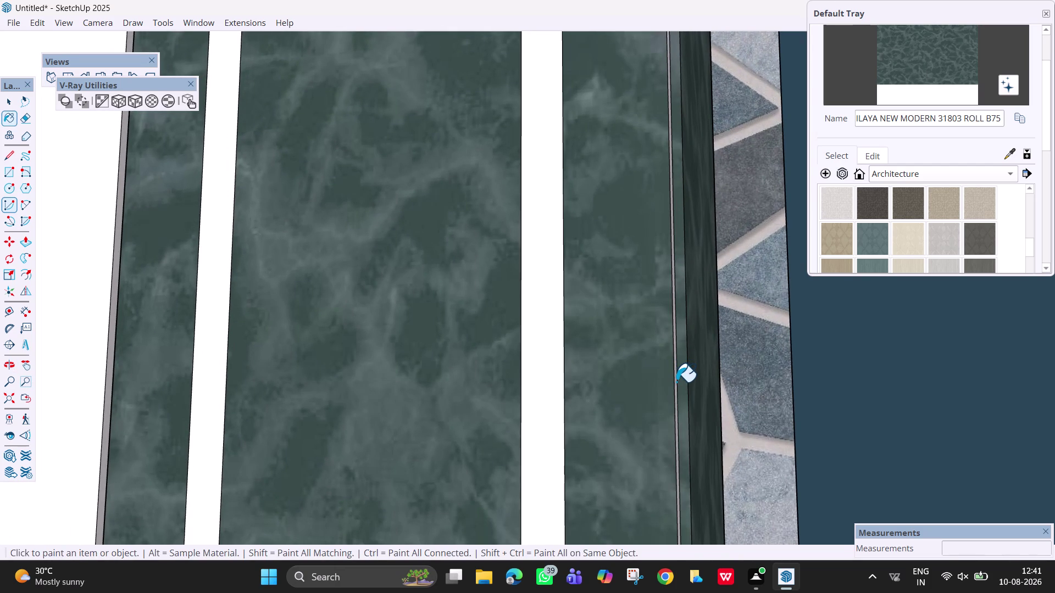
Orbit along the white wall cabinet's edge and zoom in on it.
click(675, 380)
click(675, 380)
middle_drag(675, 381, 669, 380)
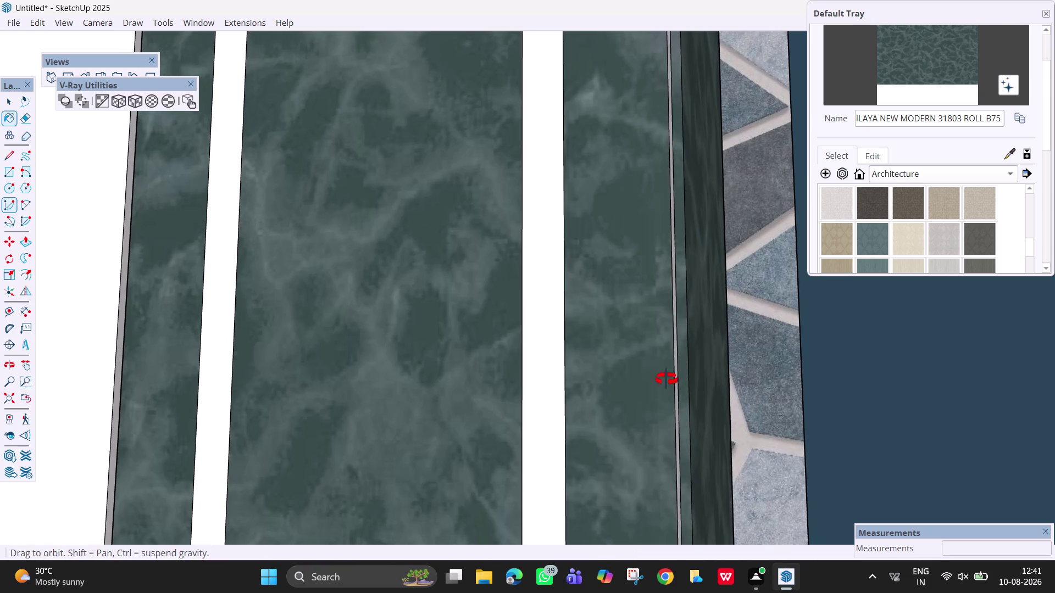
middle_drag(668, 380, 662, 378)
scroll(up, 3)
click(685, 389)
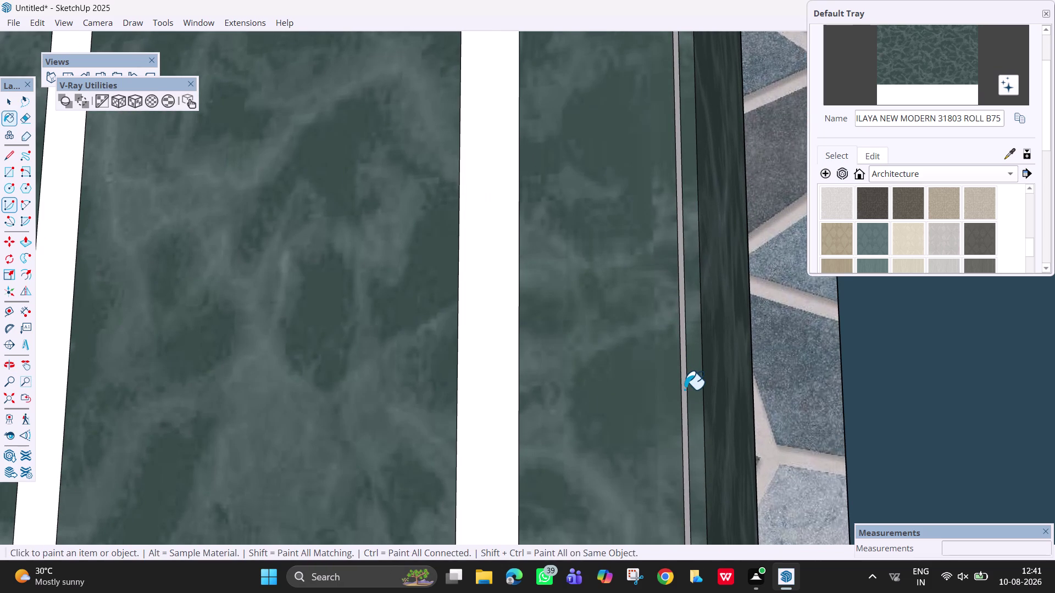
scroll(down, 3)
scroll(down, 3)
Pan and orbit to show the whole wall cabinet at an angle.
middle_drag(666, 337, 742, 351)
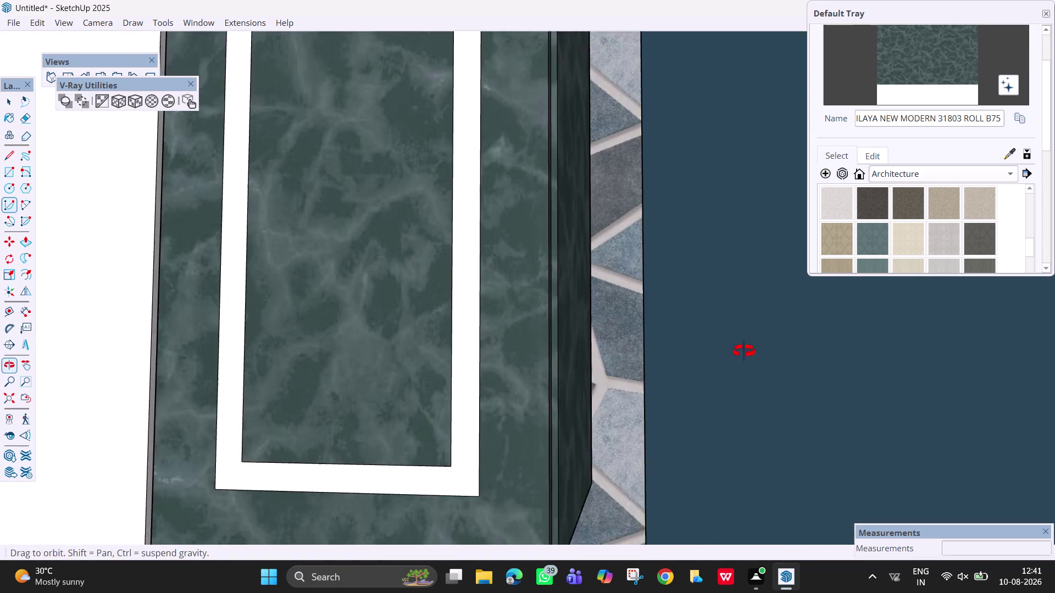
middle_drag(742, 352, 756, 351)
key(h)
drag(413, 346, 759, 381)
scroll(down, 3)
scroll(down, 3)
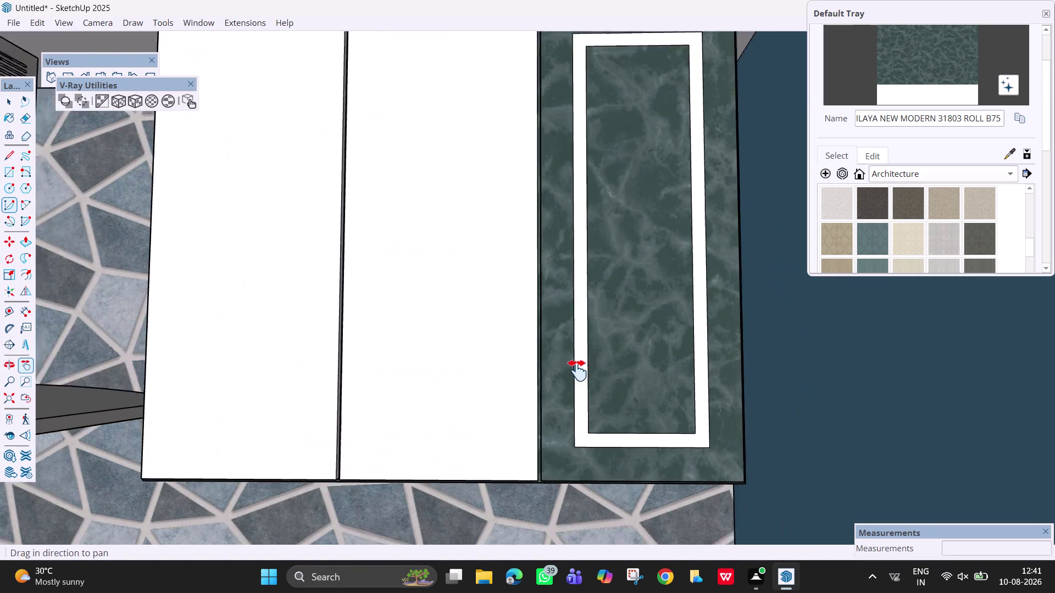
scroll(down, 3)
drag(512, 334, 644, 374)
middle_drag(518, 298, 647, 354)
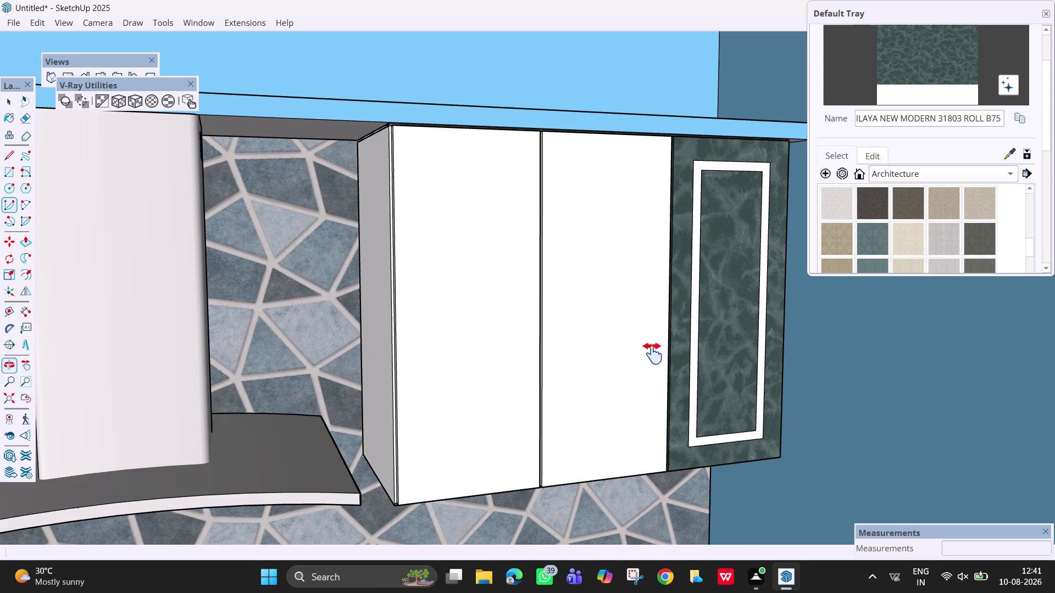
Sample the green marble finish and paint the white cabinet's side panel with it.
click(1009, 153)
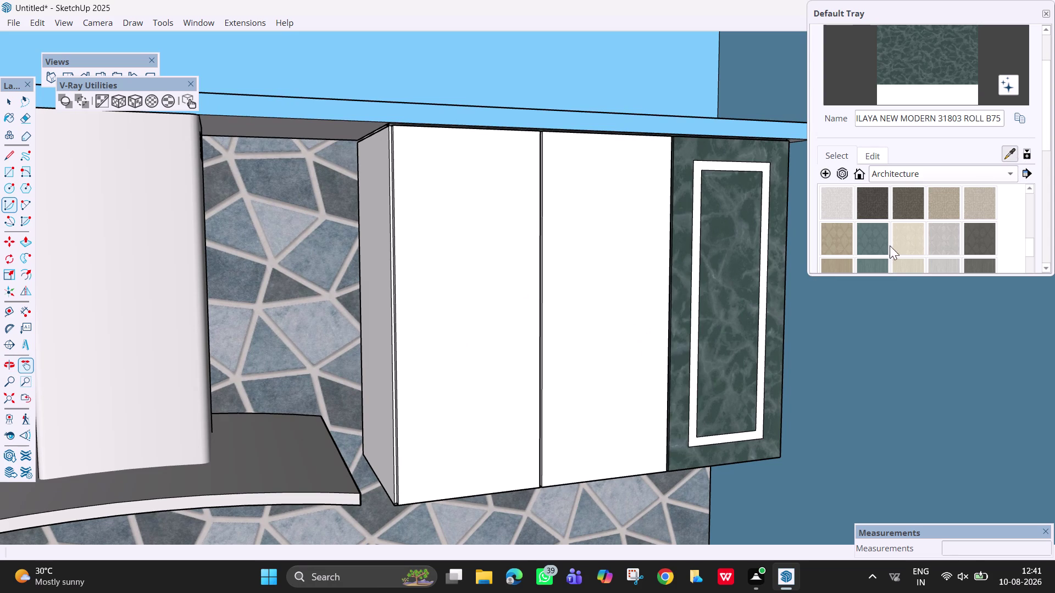
click(720, 369)
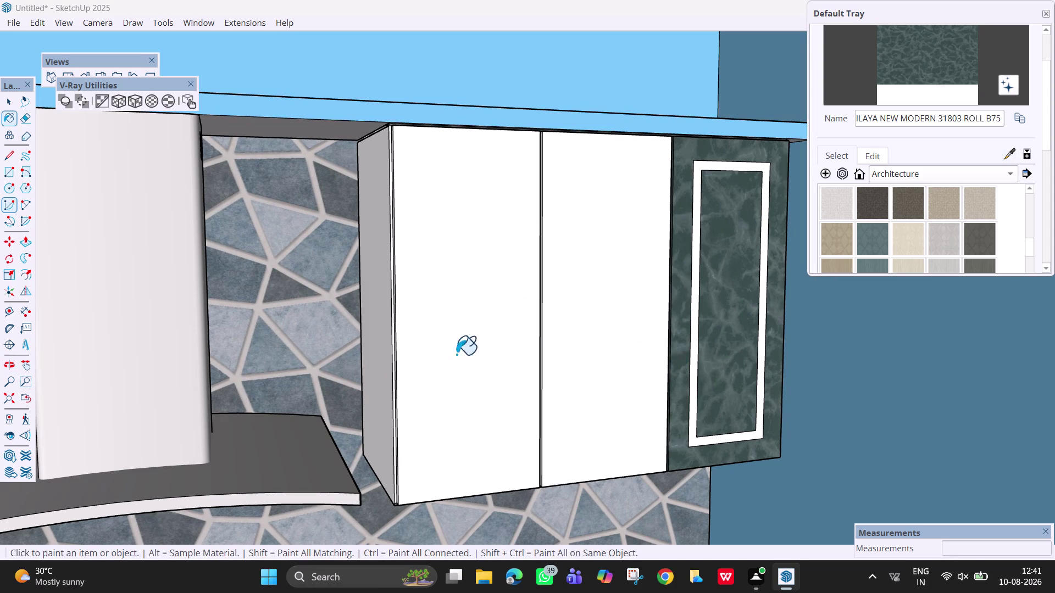
drag(384, 387, 376, 387)
key(Escape)
Select the white cabinet's right door and reframe the view facing the kitchen wall.
key(space)
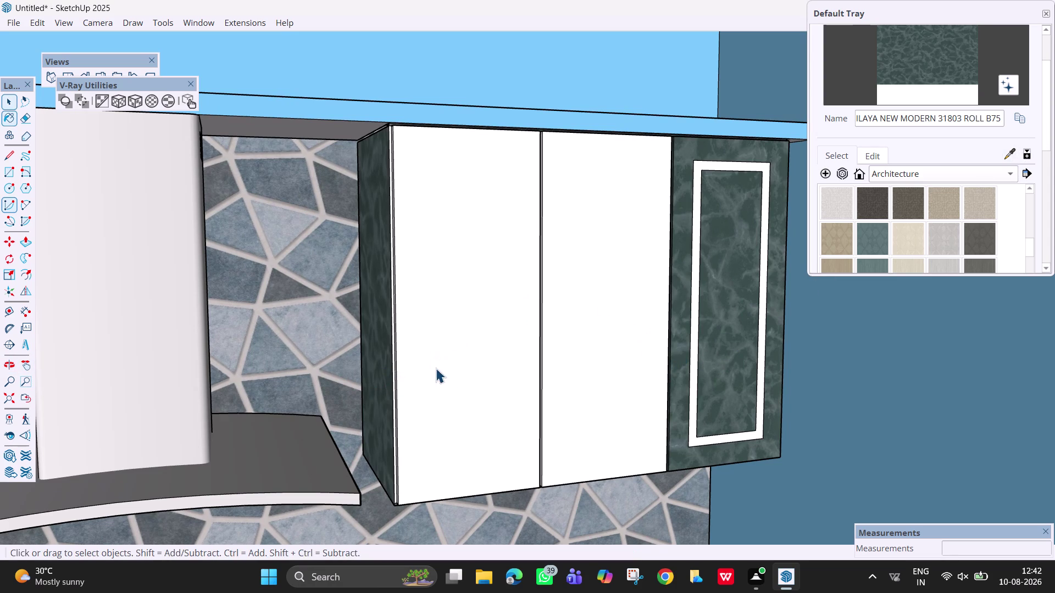
scroll(down, 3)
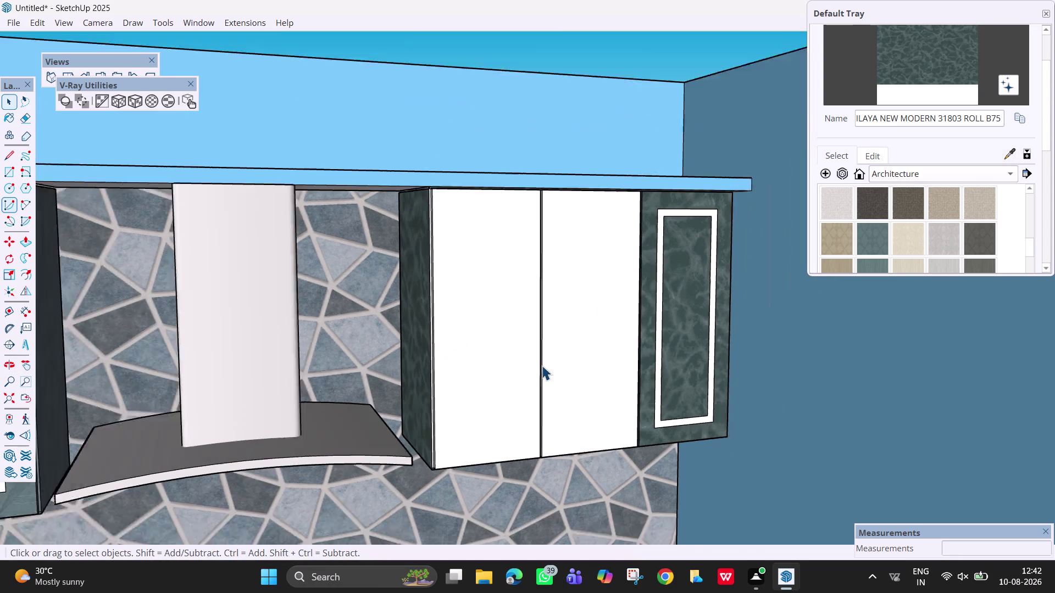
scroll(down, 3)
scroll(down, 3)
scroll(down, 3)
middle_drag(524, 352, 468, 303)
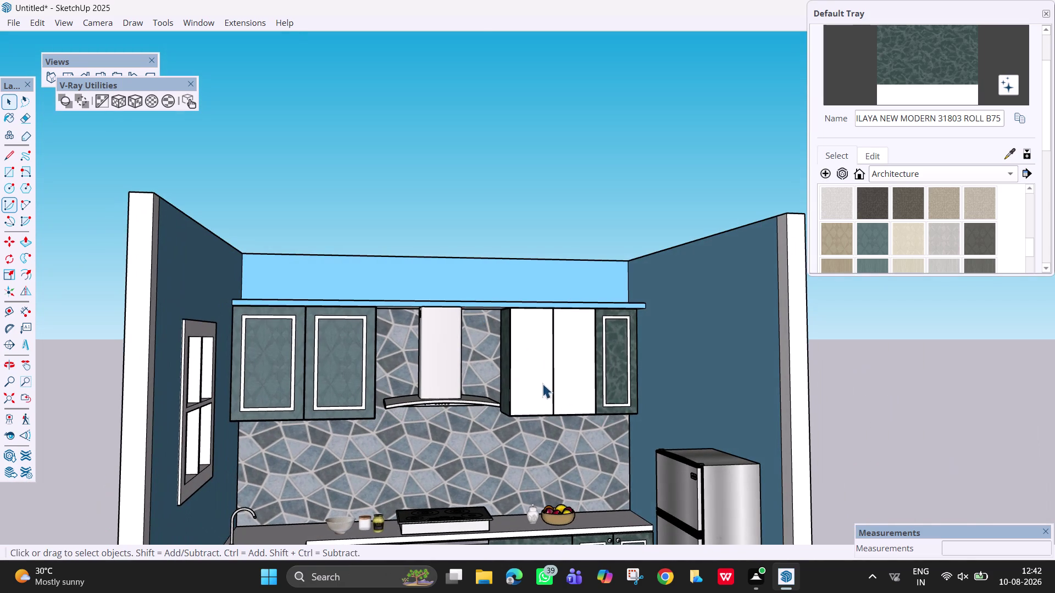
drag(582, 411, 566, 398)
key(h)
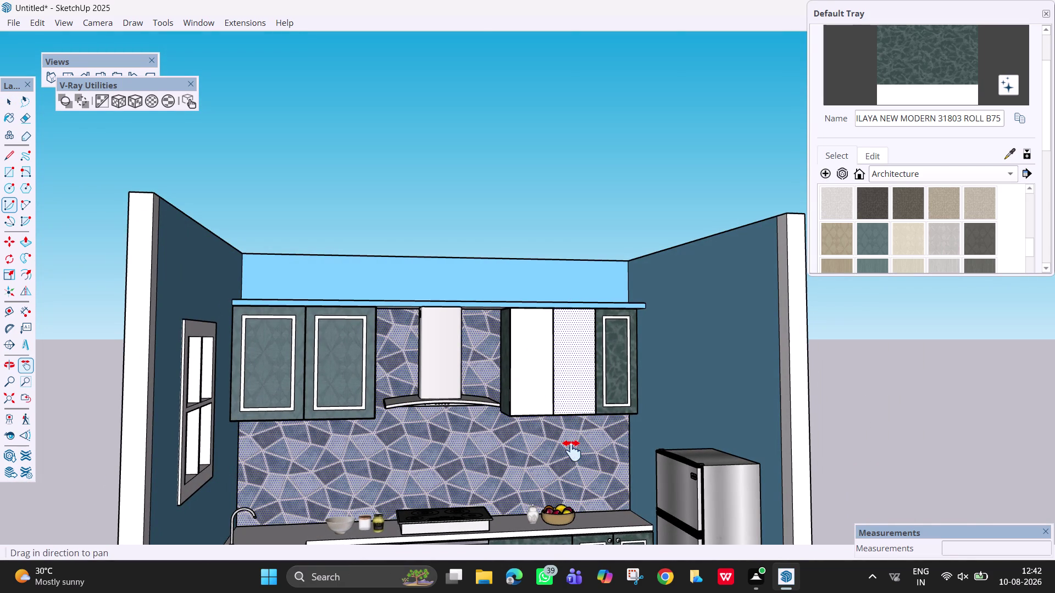
drag(572, 451, 564, 303)
middle_drag(597, 348, 549, 394)
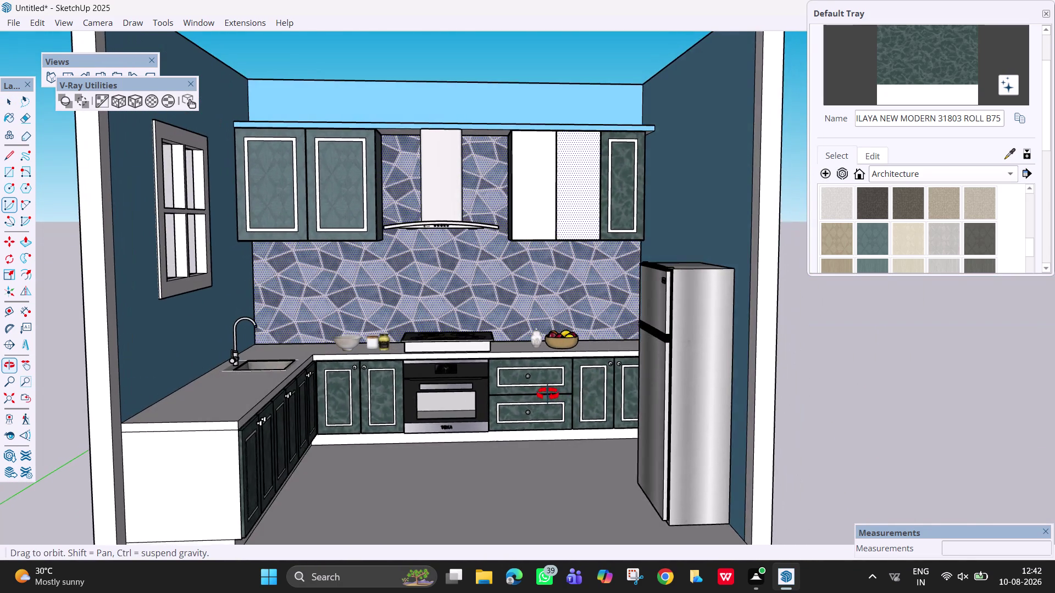
middle_drag(548, 395, 548, 395)
scroll(up, 3)
key(space)
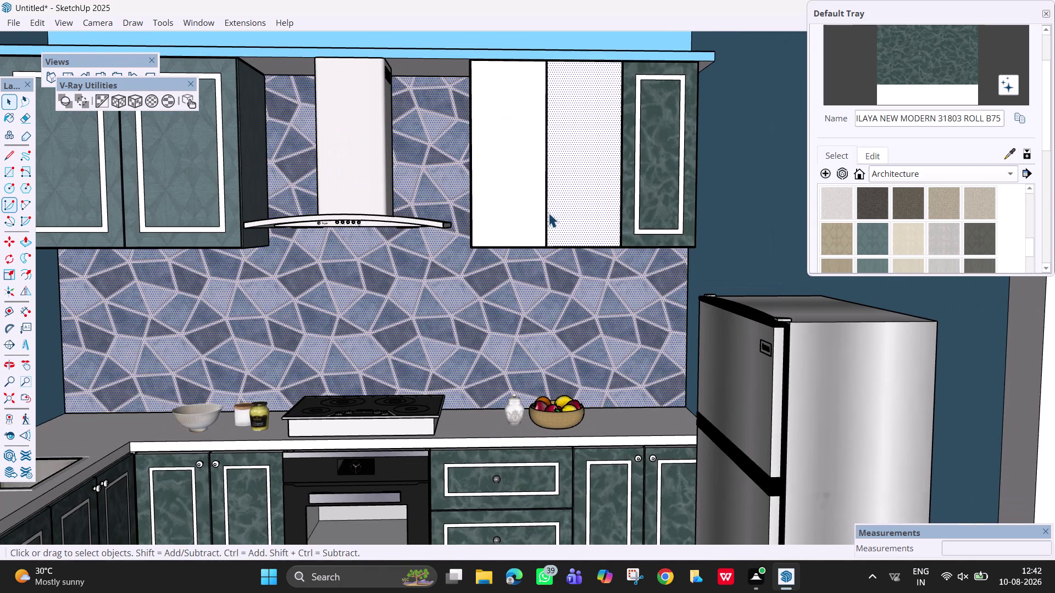
scroll(up, 3)
key(space)
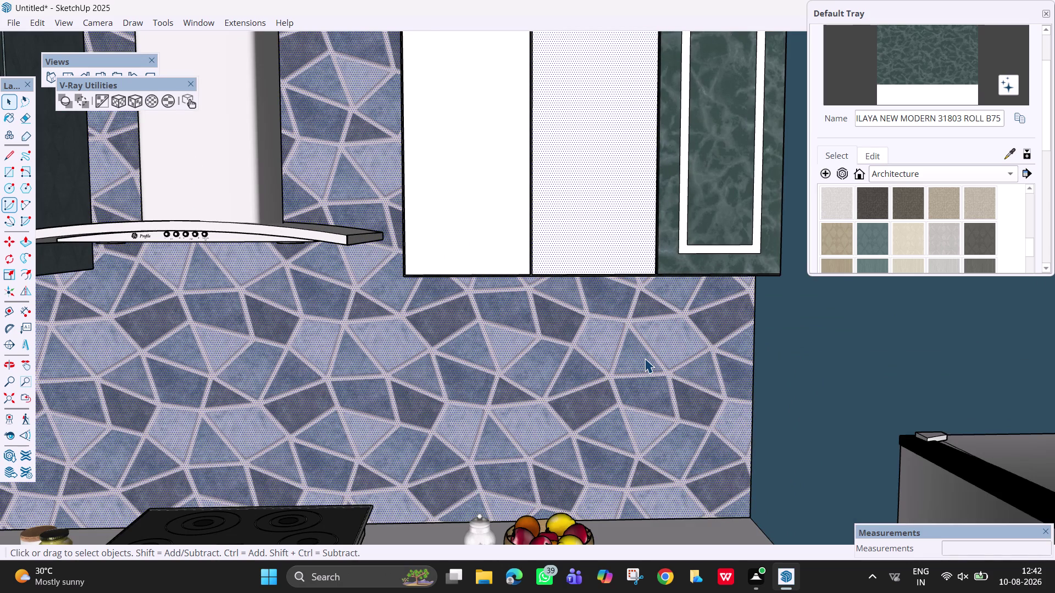
Hide the selected door and backsplash, undo it, and orbit down toward the counter.
right_click(606, 218)
click(646, 262)
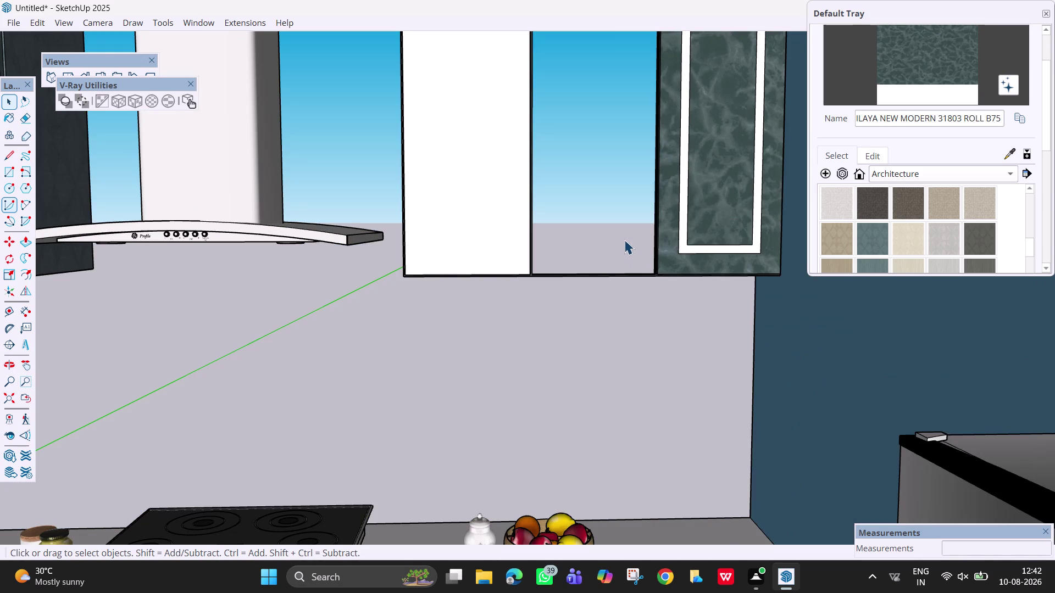
key(ctrl+z)
scroll(down, 3)
middle_drag(624, 237, 624, 238)
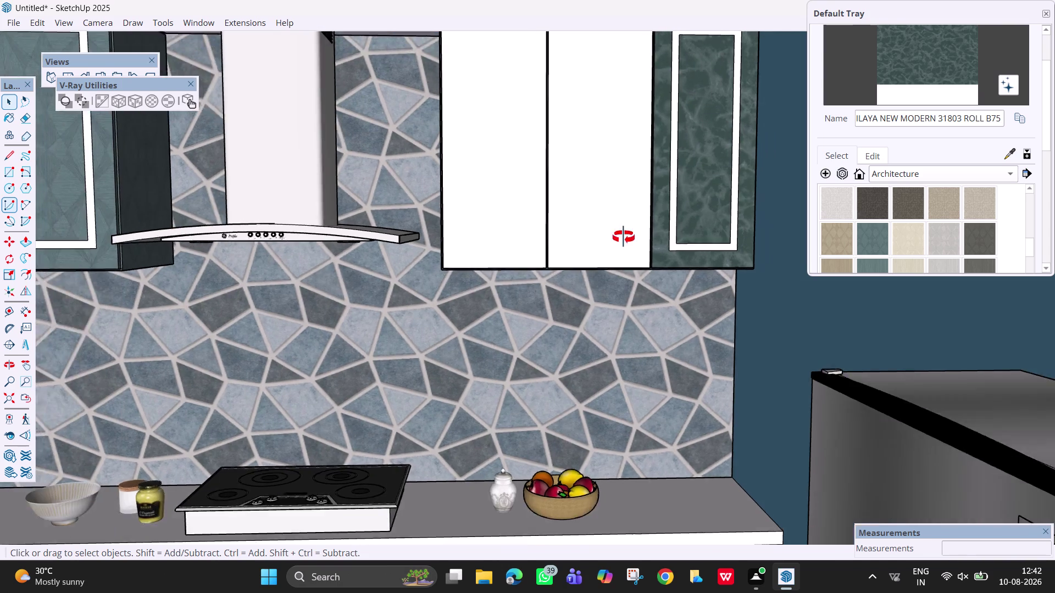
middle_drag(623, 238, 713, 481)
middle_drag(608, 246, 551, 246)
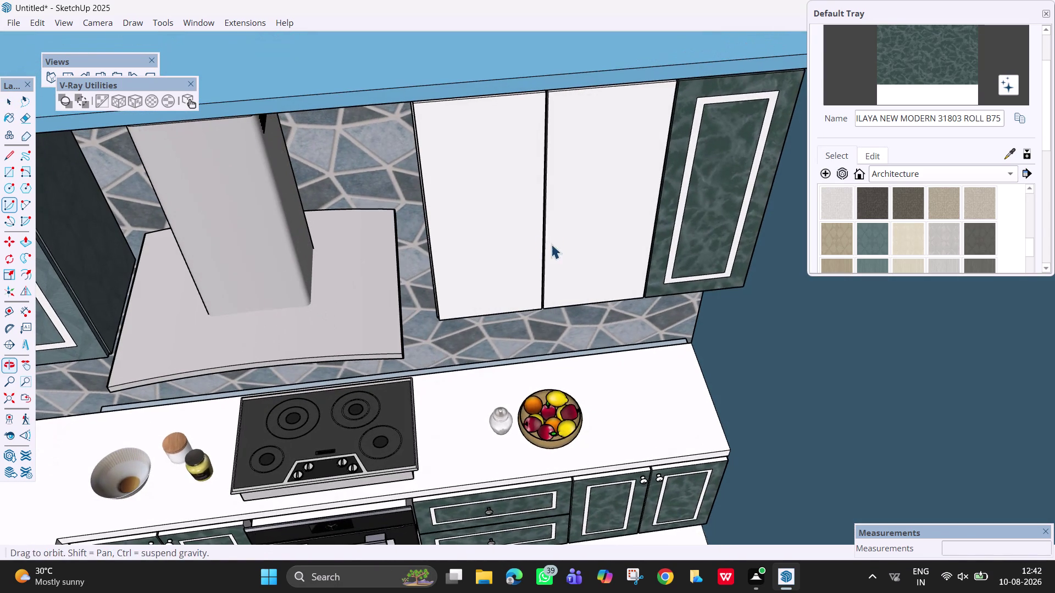
click(562, 208)
right_click(562, 208)
click(611, 255)
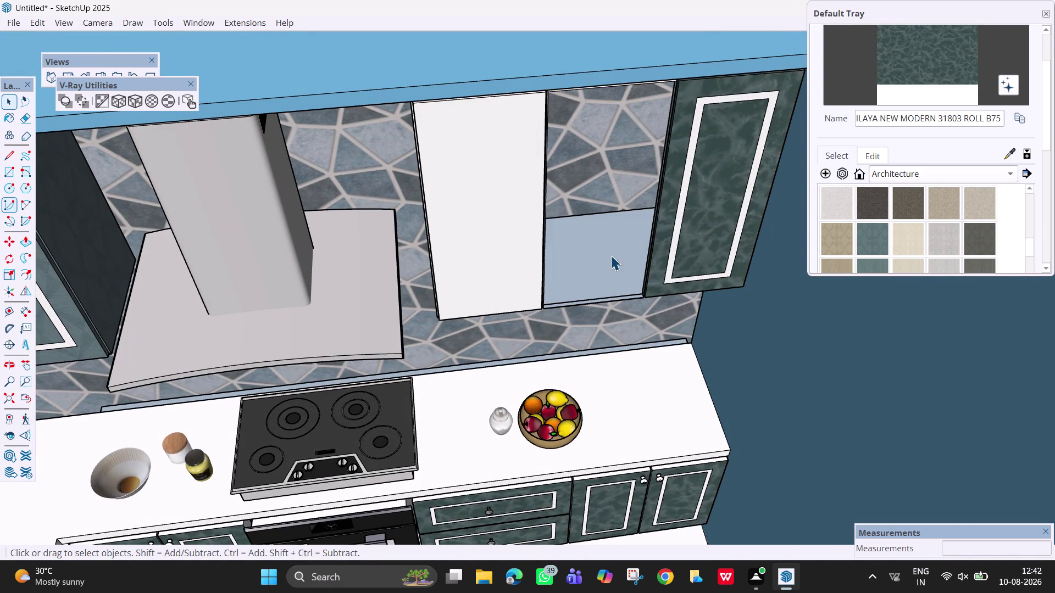
middle_drag(585, 235, 503, 186)
middle_drag(593, 242, 537, 243)
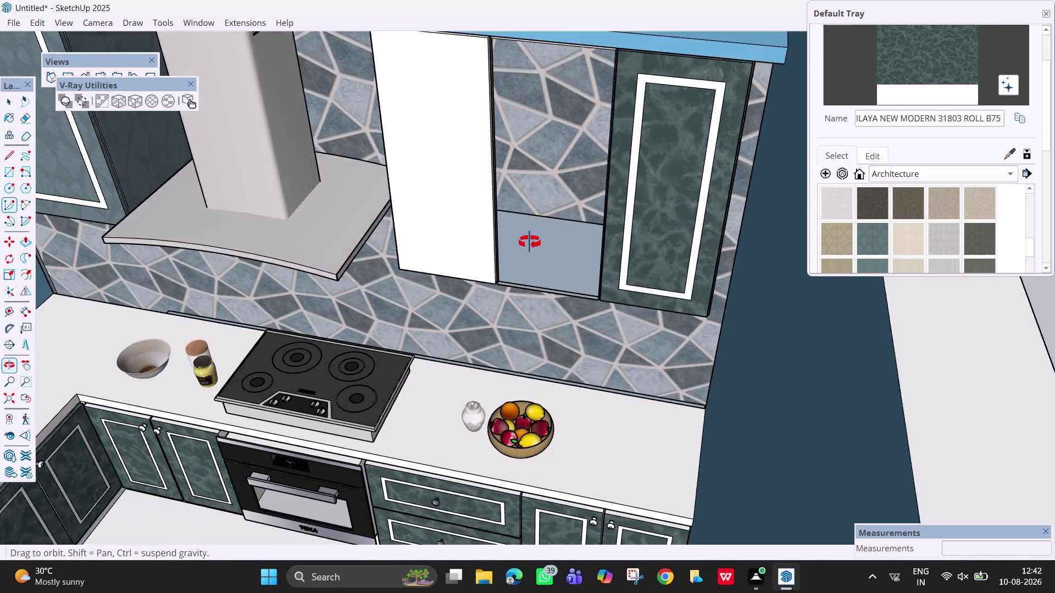
middle_drag(536, 242, 581, 277)
right_click(490, 235)
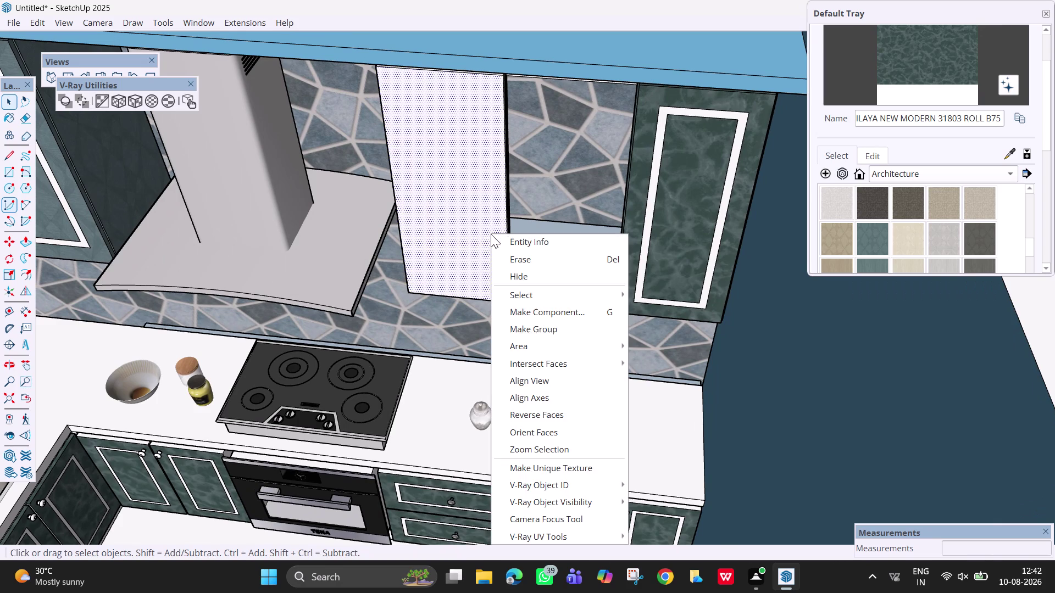
click(518, 278)
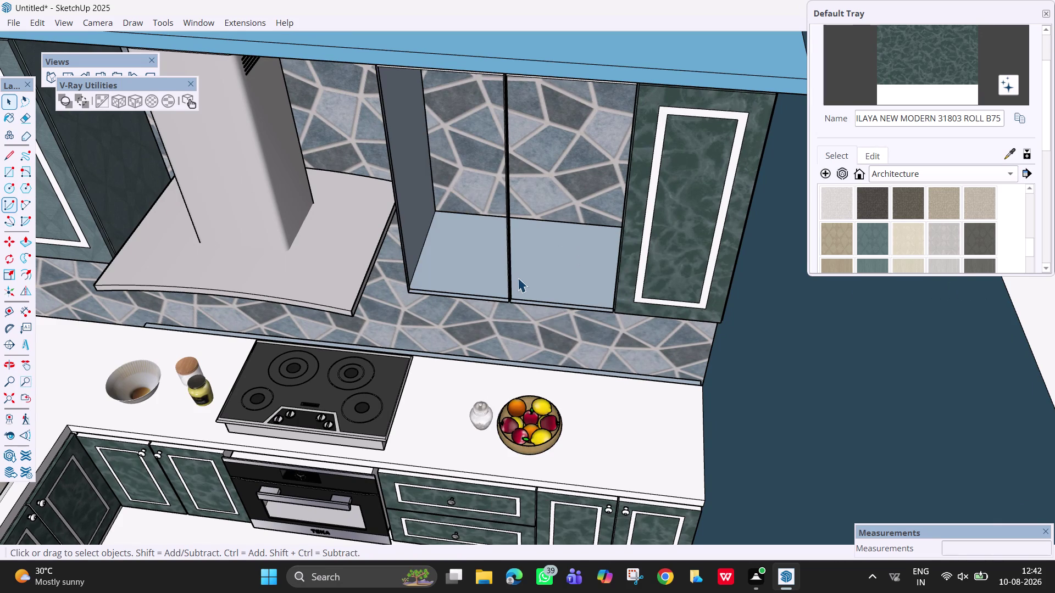
middle_drag(528, 284, 767, 220)
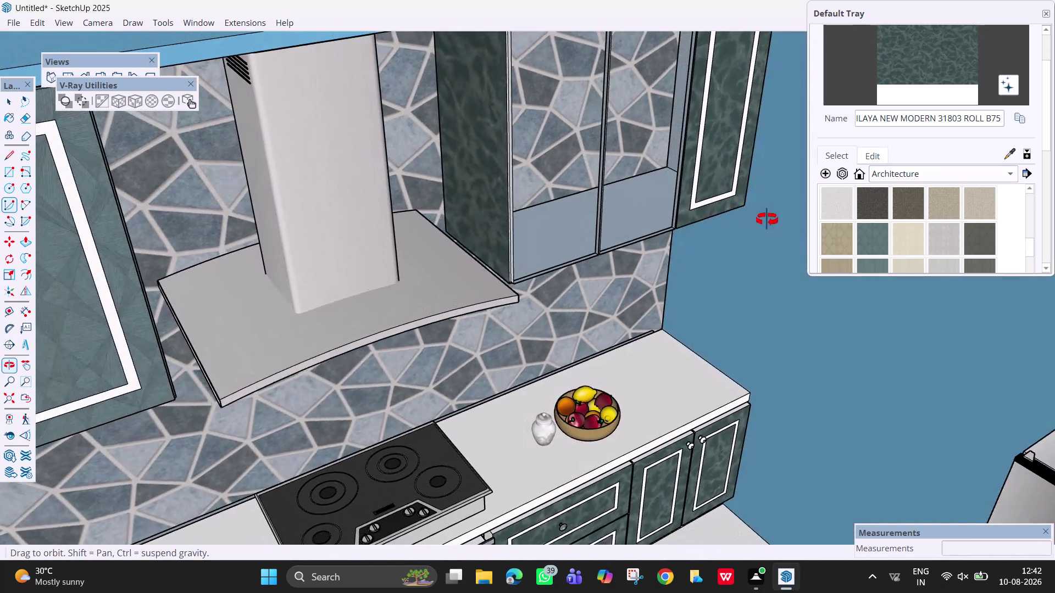
middle_drag(767, 220, 758, 258)
scroll(down, 3)
middle_drag(673, 269, 663, 160)
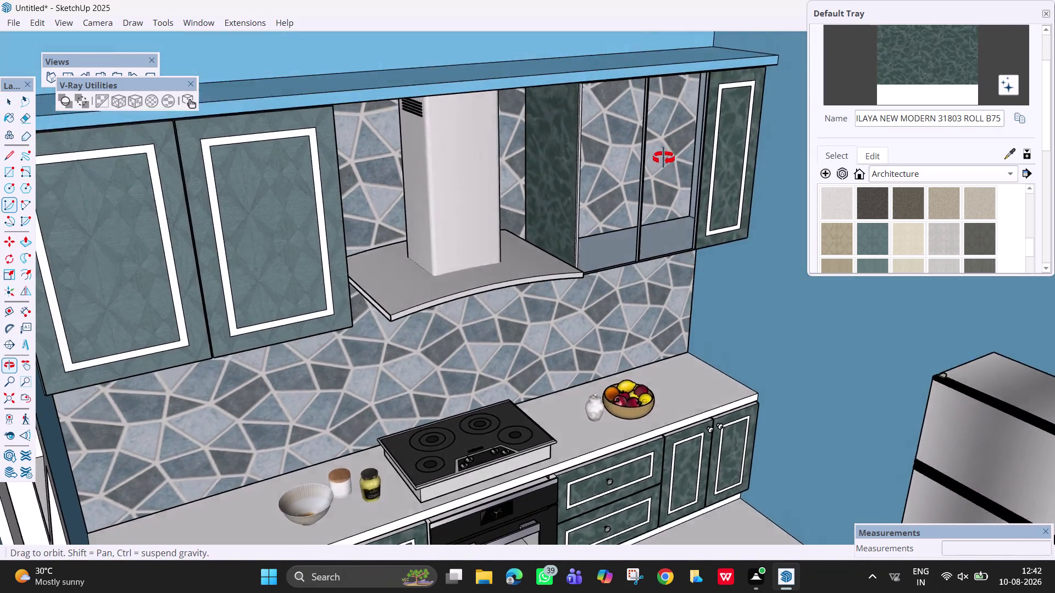
middle_drag(664, 160, 663, 114)
scroll(up, 3)
key(h)
drag(669, 148, 669, 164)
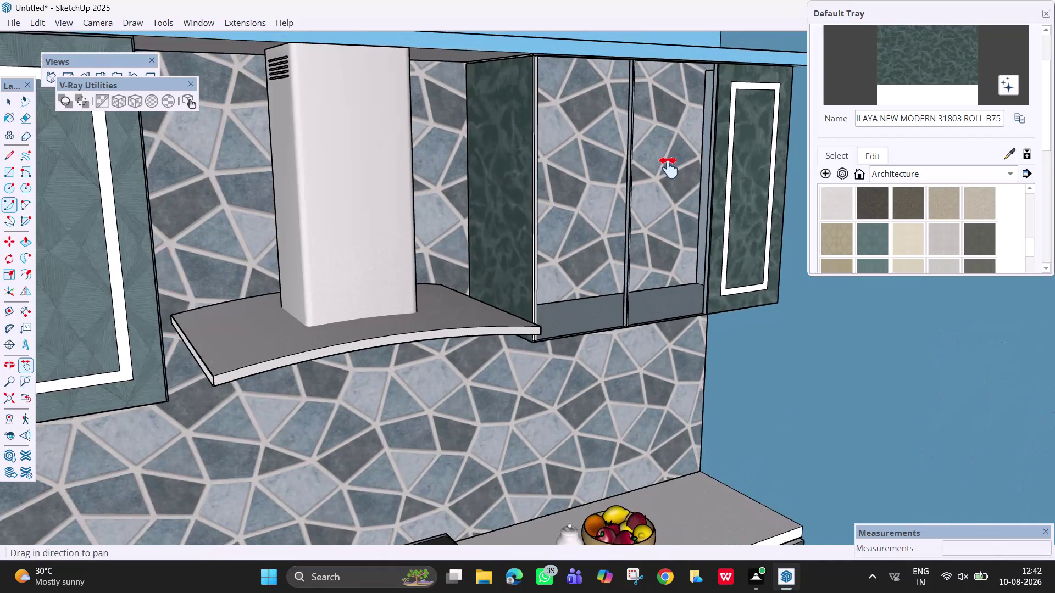
drag(669, 163, 634, 207)
middle_drag(661, 256, 603, 232)
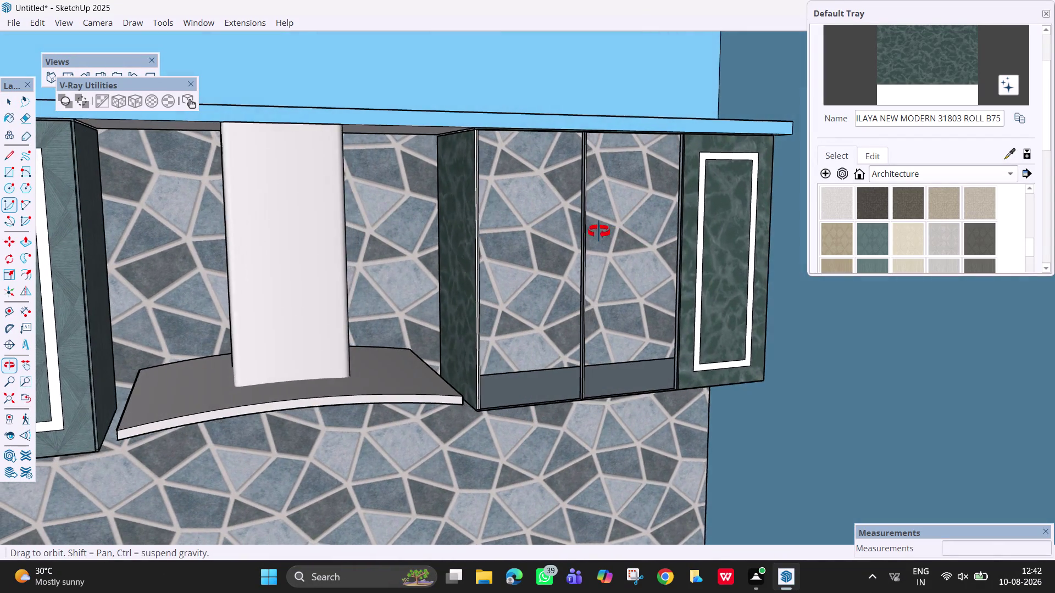
middle_drag(603, 232, 528, 230)
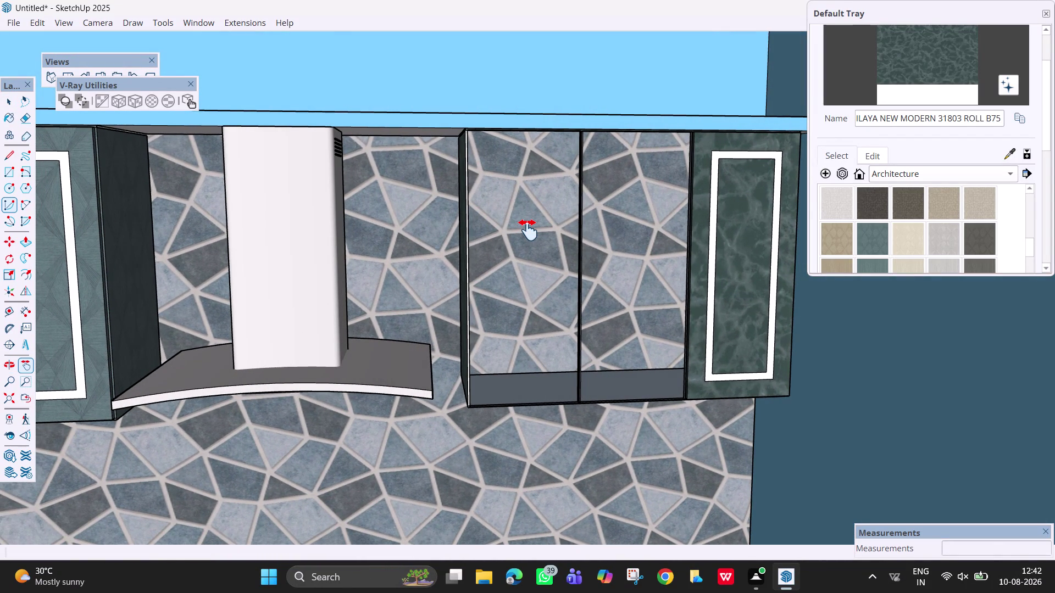
click(528, 230)
scroll(up, 3)
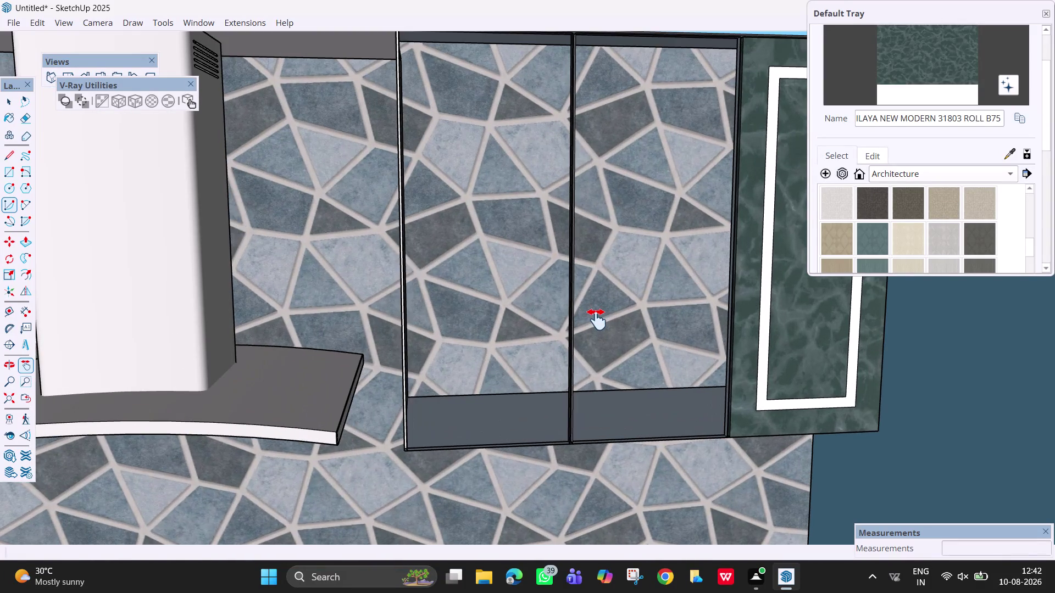
middle_drag(610, 327, 838, 430)
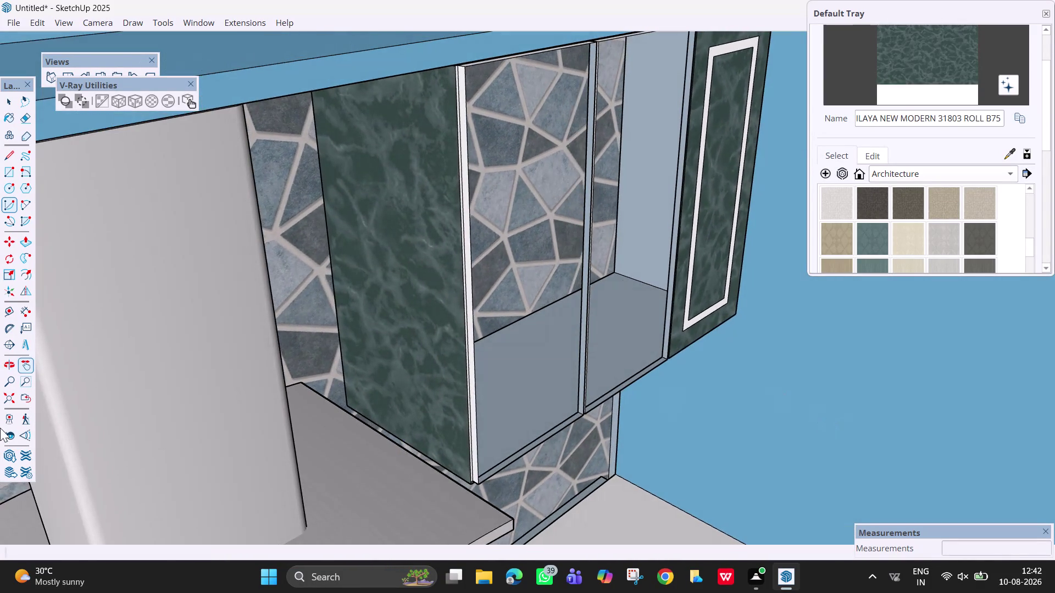
scroll(up, 3)
middle_drag(337, 336, 537, 327)
scroll(up, 3)
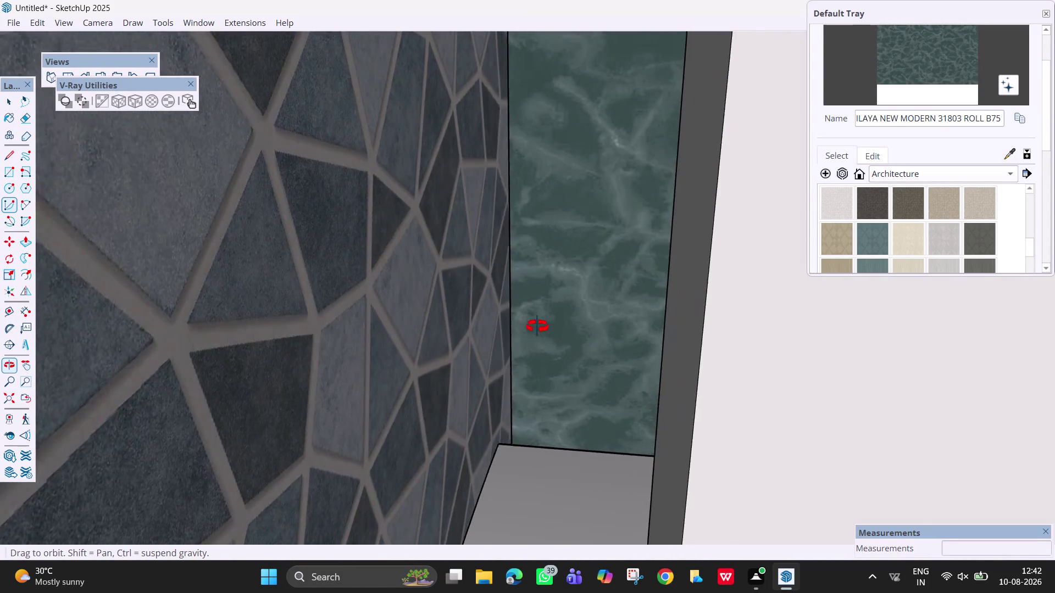
middle_drag(538, 327, 579, 332)
scroll(down, 3)
scroll(down, 3)
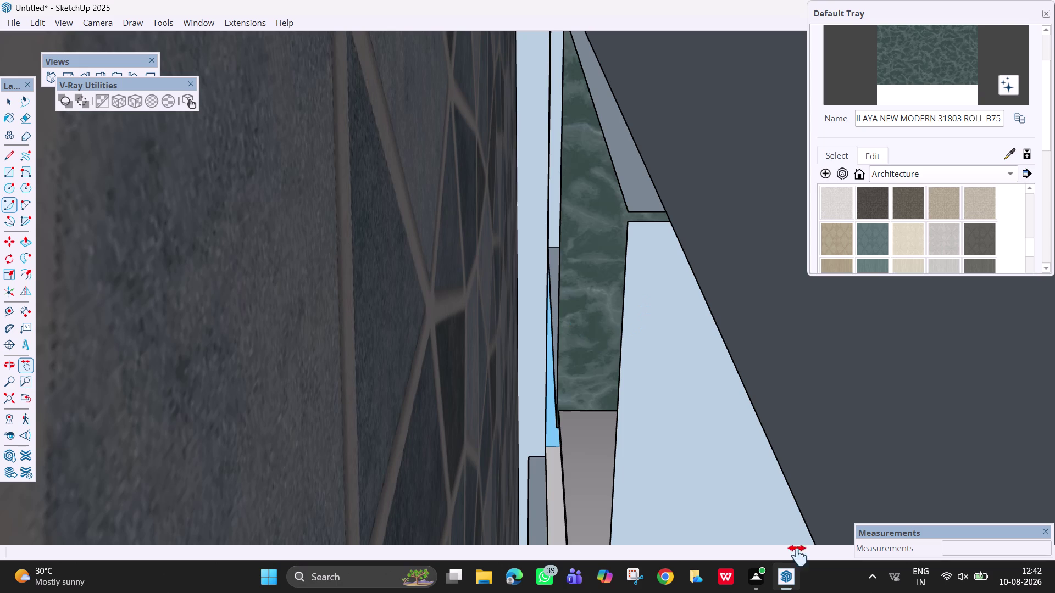
scroll(down, 3)
key(Escape)
key(space)
scroll(down, 3)
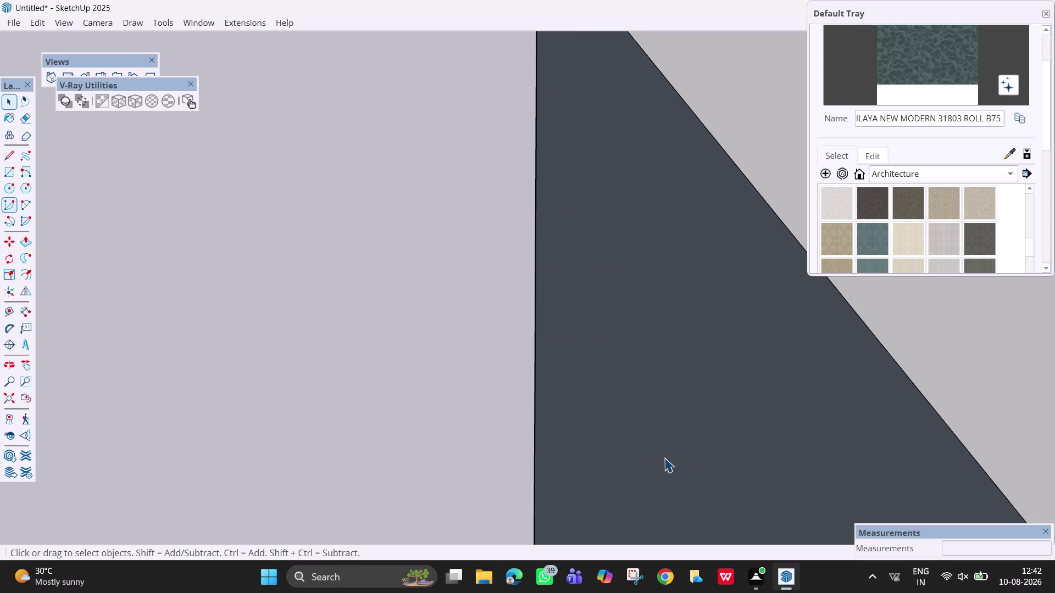
scroll(down, 3)
scroll(down, 3)
scroll(down, 3)
middle_drag(786, 429, 711, 430)
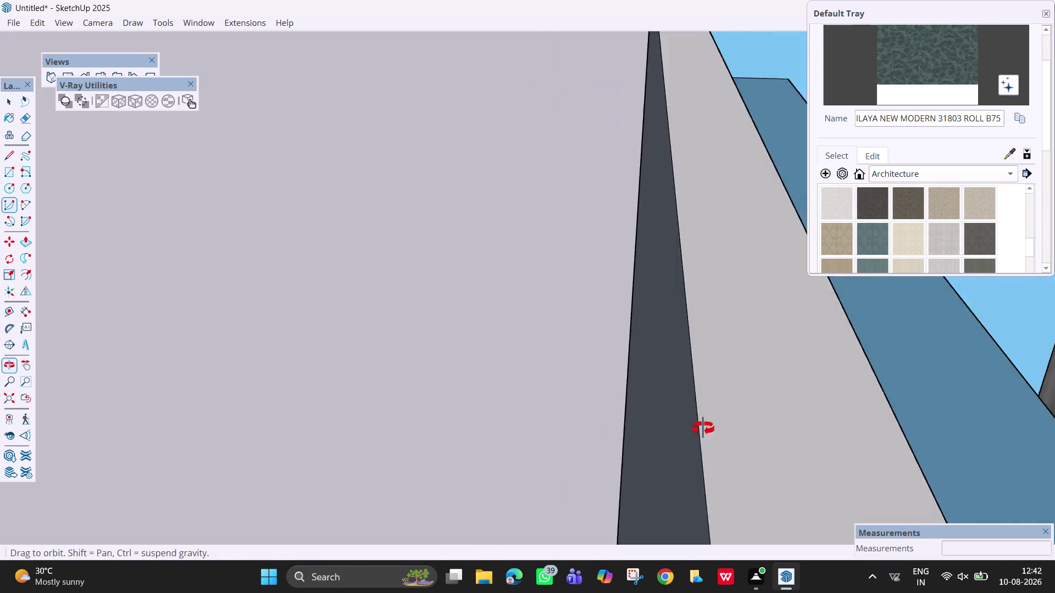
middle_drag(711, 430, 655, 416)
key(h)
drag(878, 407, 604, 371)
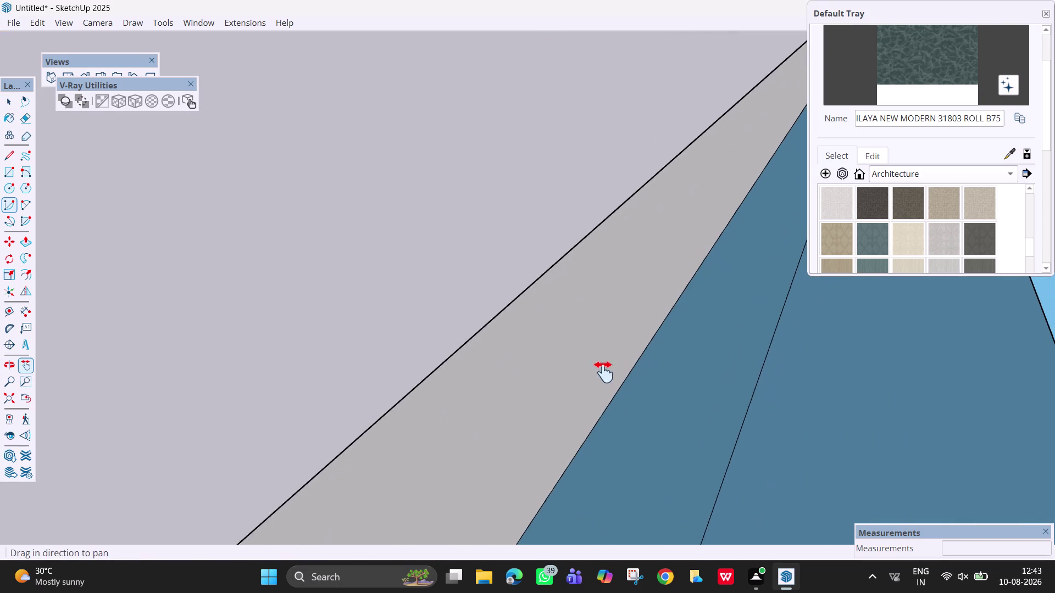
drag(726, 421, 575, 351)
drag(836, 441, 731, 174)
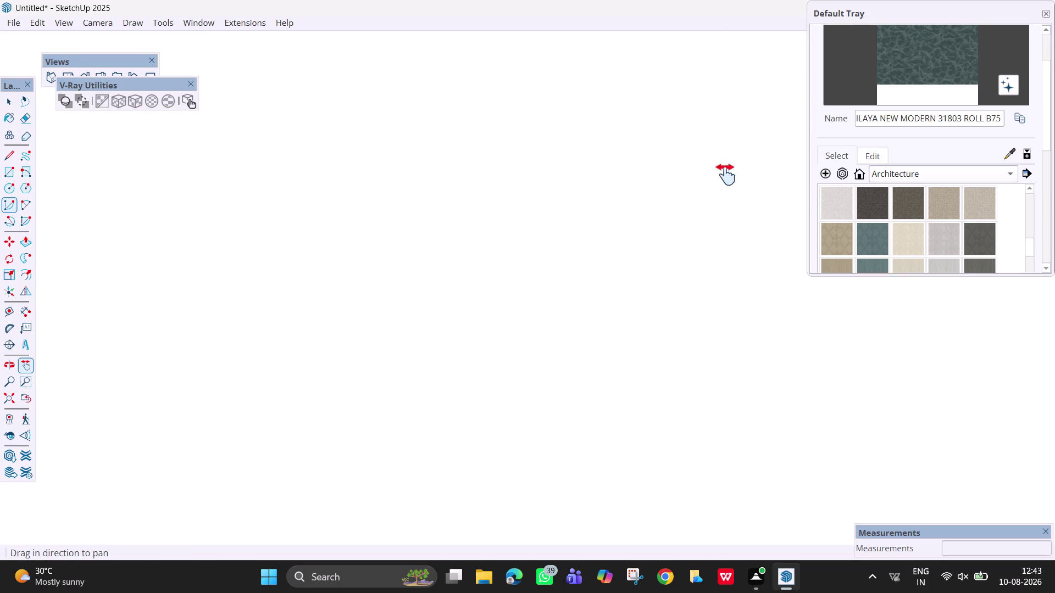
drag(731, 175, 409, 351)
scroll(up, 3)
middle_drag(718, 441, 593, 433)
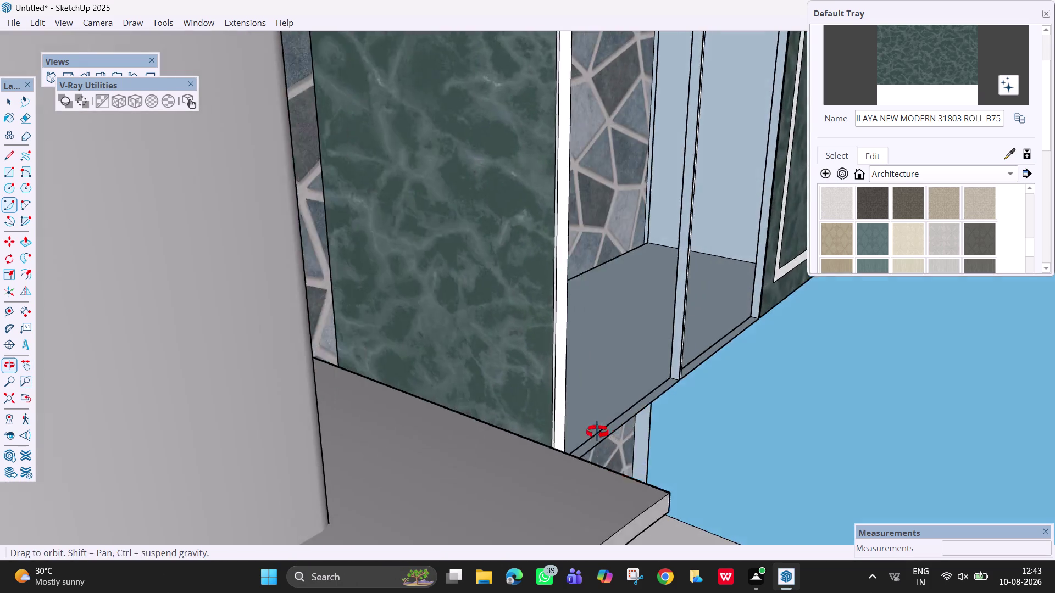
middle_drag(593, 432, 564, 434)
scroll(down, 3)
scroll(up, 3)
scroll(down, 3)
middle_drag(550, 341, 608, 383)
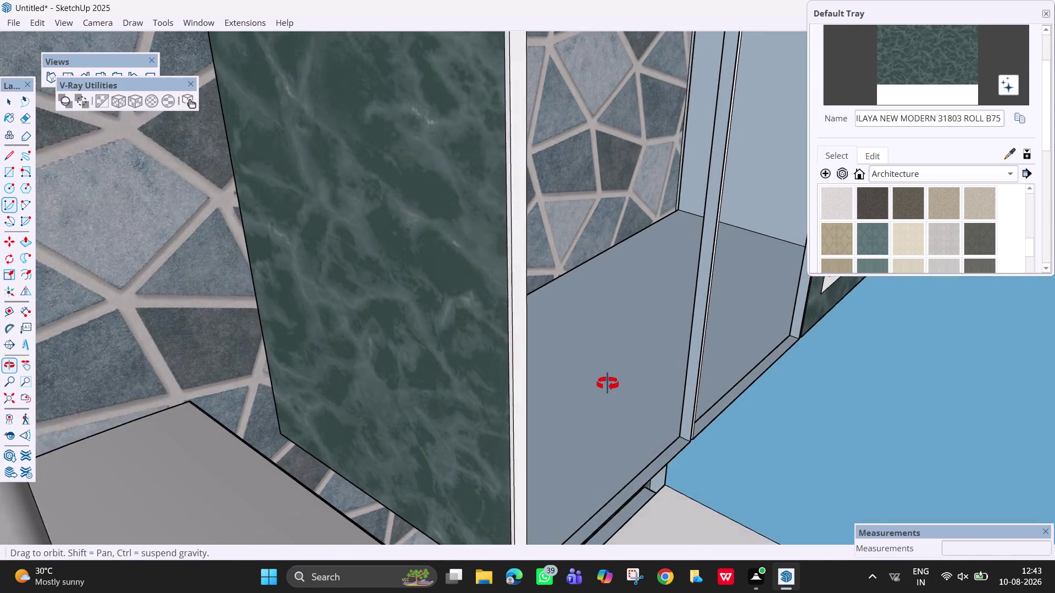
middle_drag(608, 383, 610, 430)
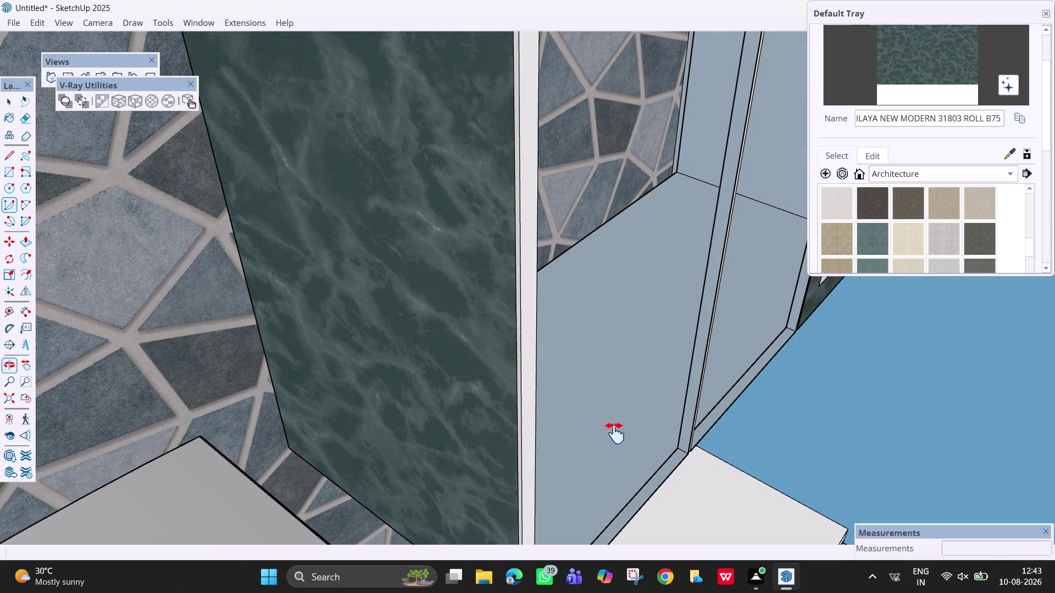
middle_drag(588, 414, 415, 321)
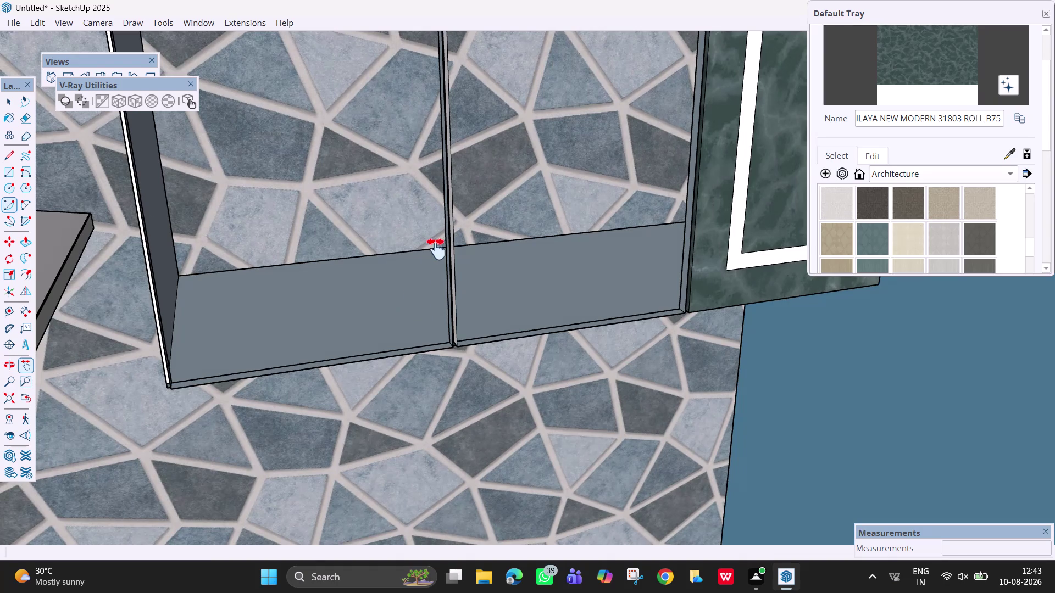
scroll(down, 3)
key(h)
drag(486, 312, 488, 508)
middle_drag(487, 503, 437, 406)
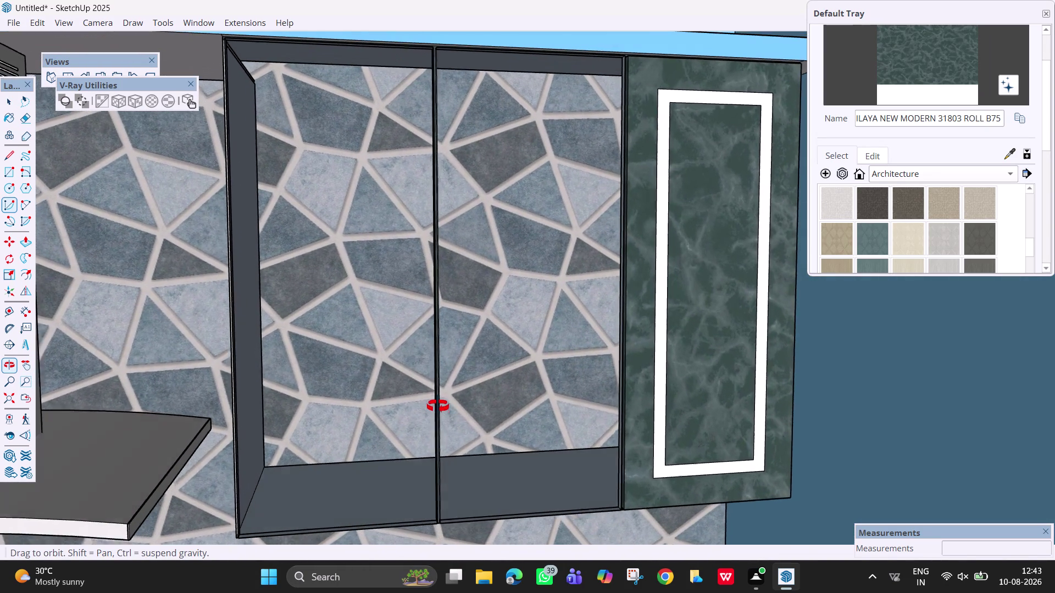
middle_drag(438, 407, 454, 417)
scroll(down, 3)
middle_drag(352, 221, 461, 255)
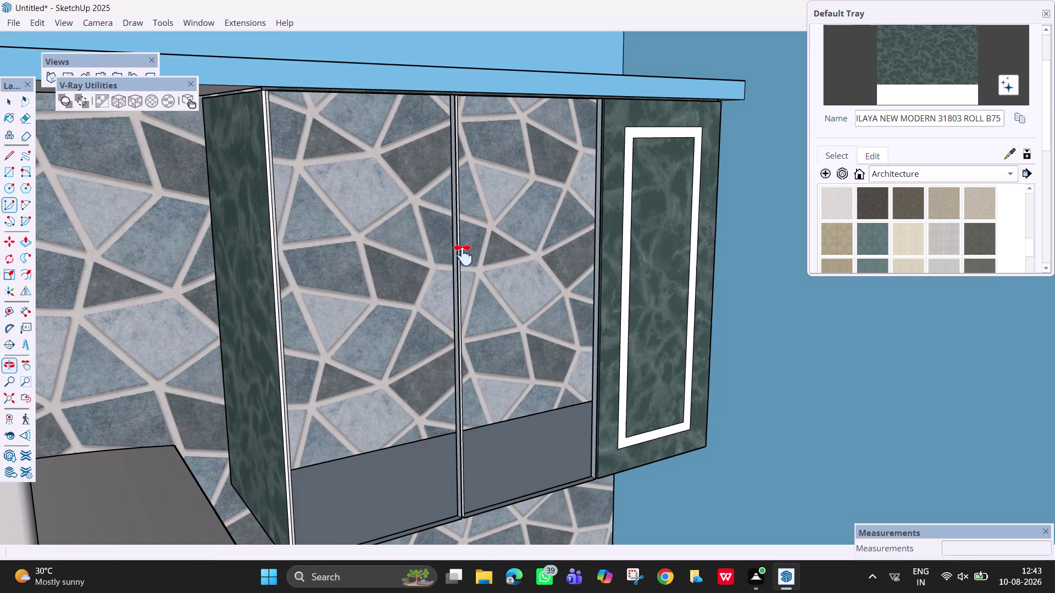
scroll(down, 3)
middle_drag(460, 238, 420, 190)
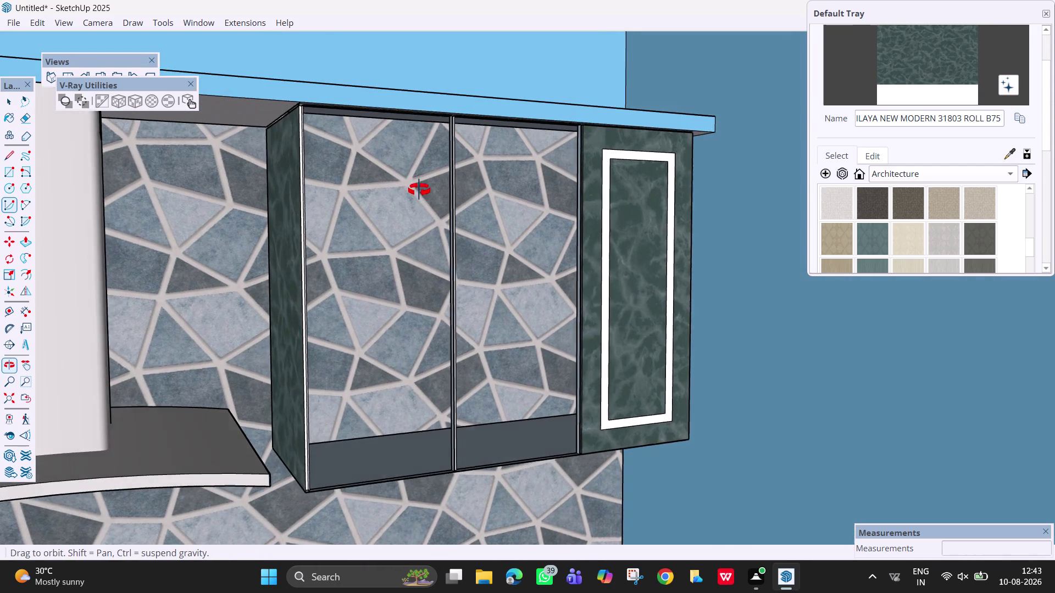
middle_drag(419, 190, 306, 196)
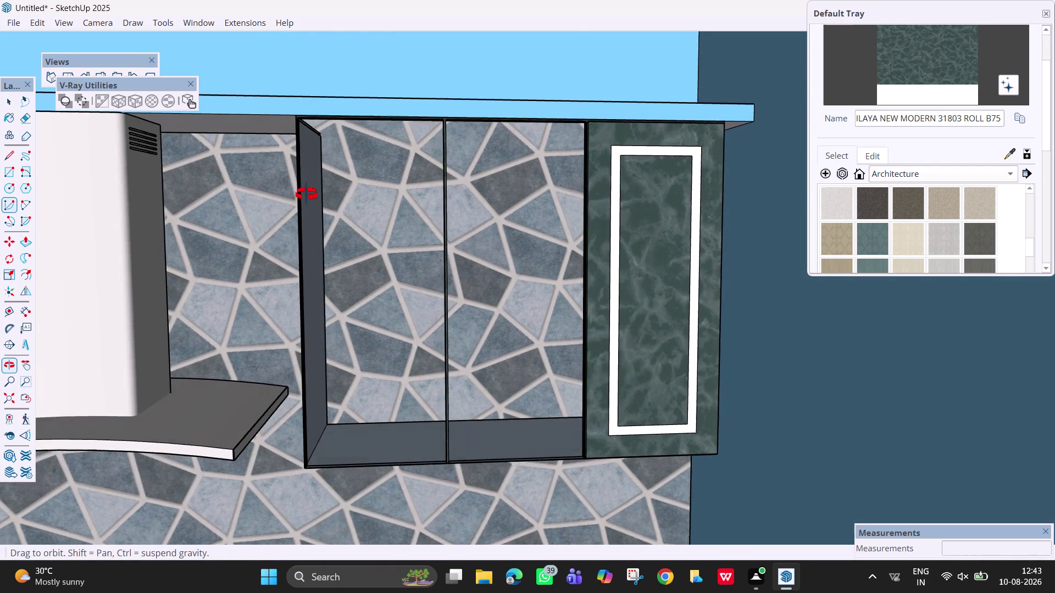
middle_drag(307, 195, 307, 195)
scroll(up, 3)
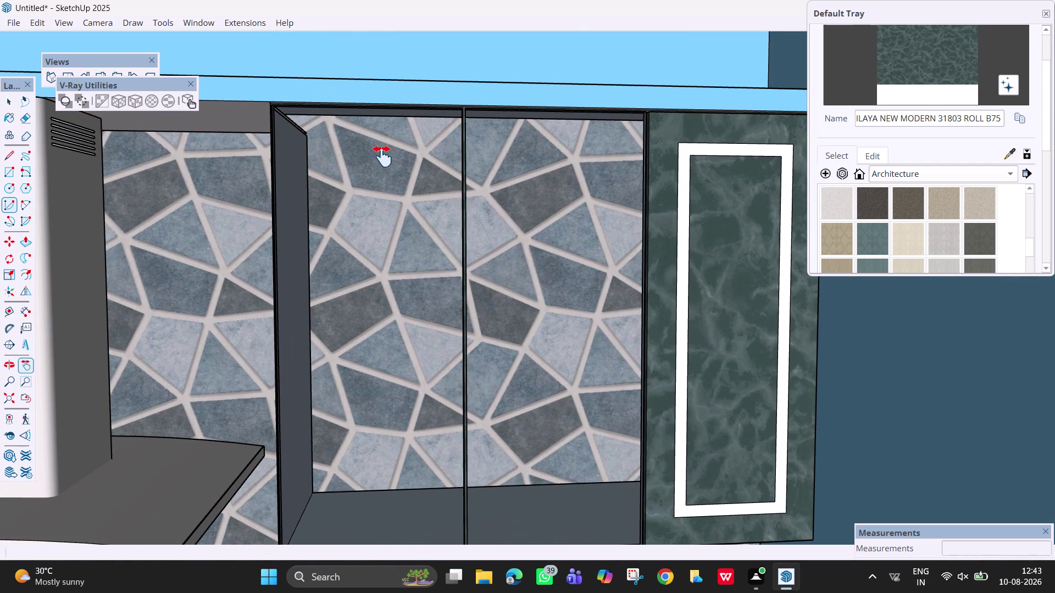
key(r)
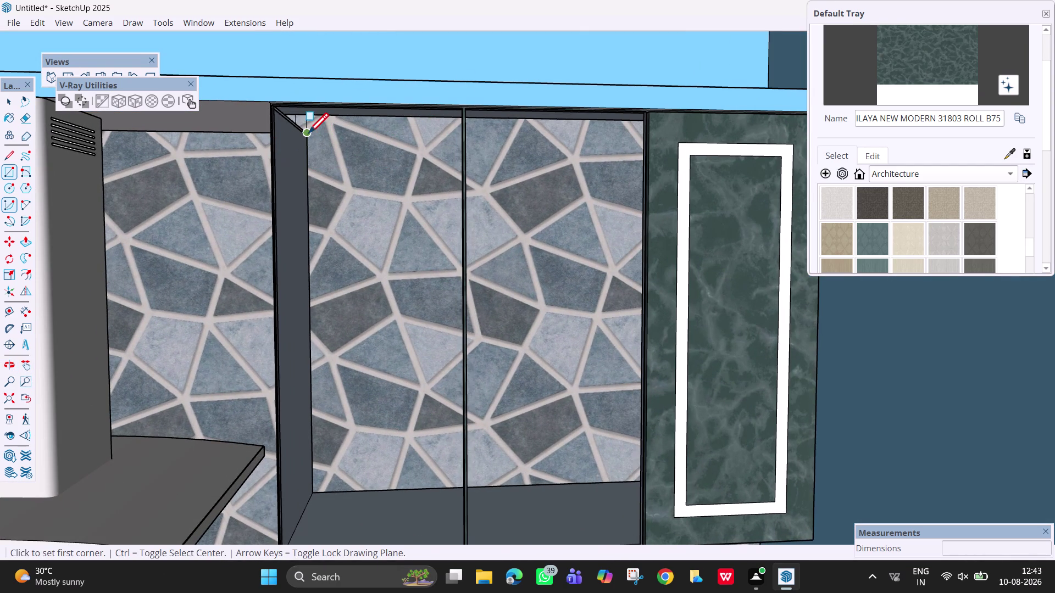
Draw a rectangle from the left door's top corner across both door openings.
click(309, 138)
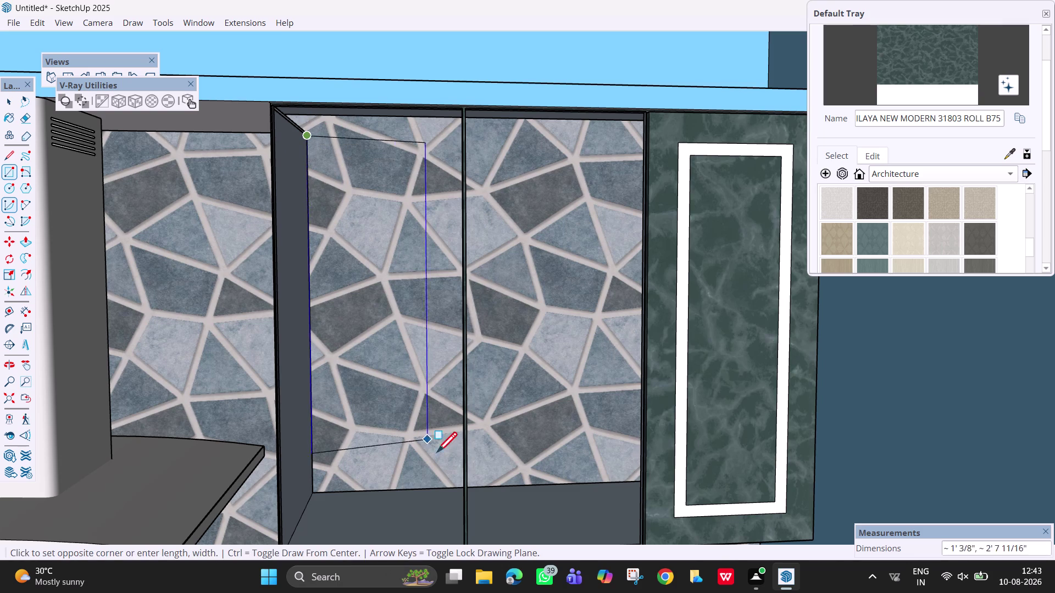
scroll(down, 3)
middle_drag(583, 474, 590, 478)
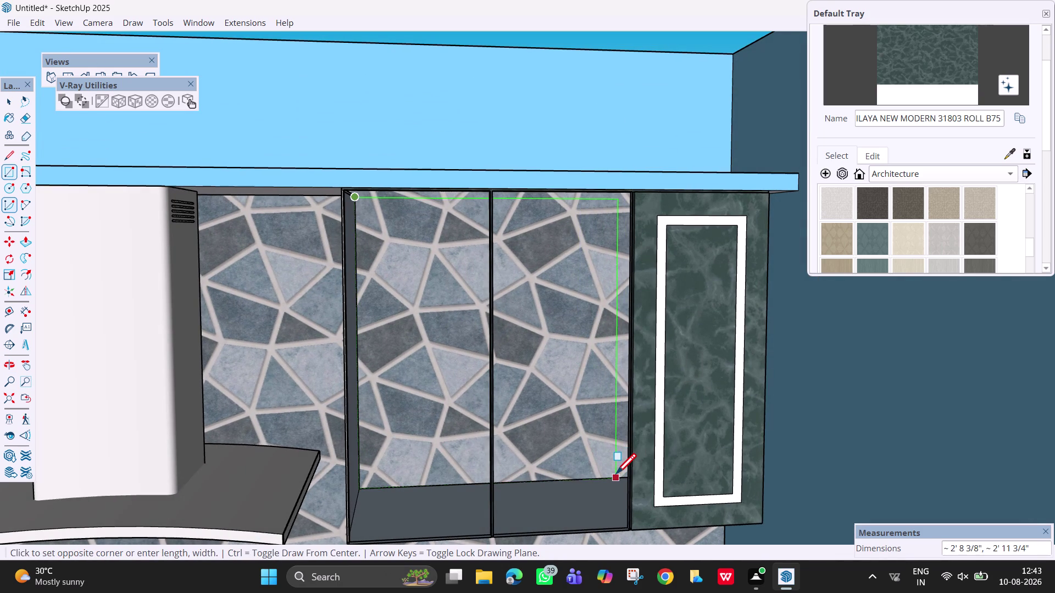
key(Right)
key(Left)
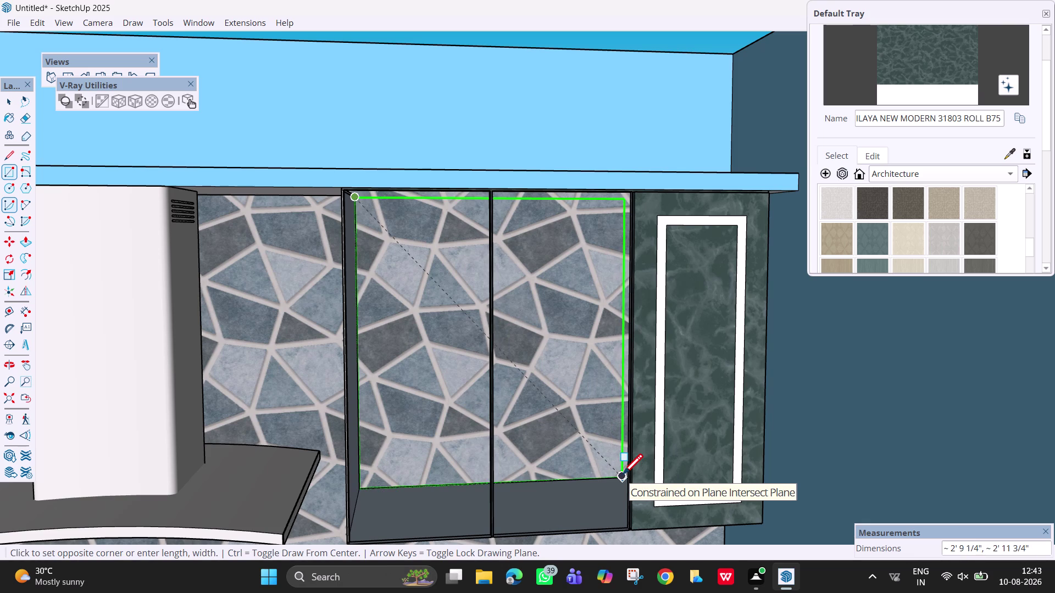
scroll(up, 3)
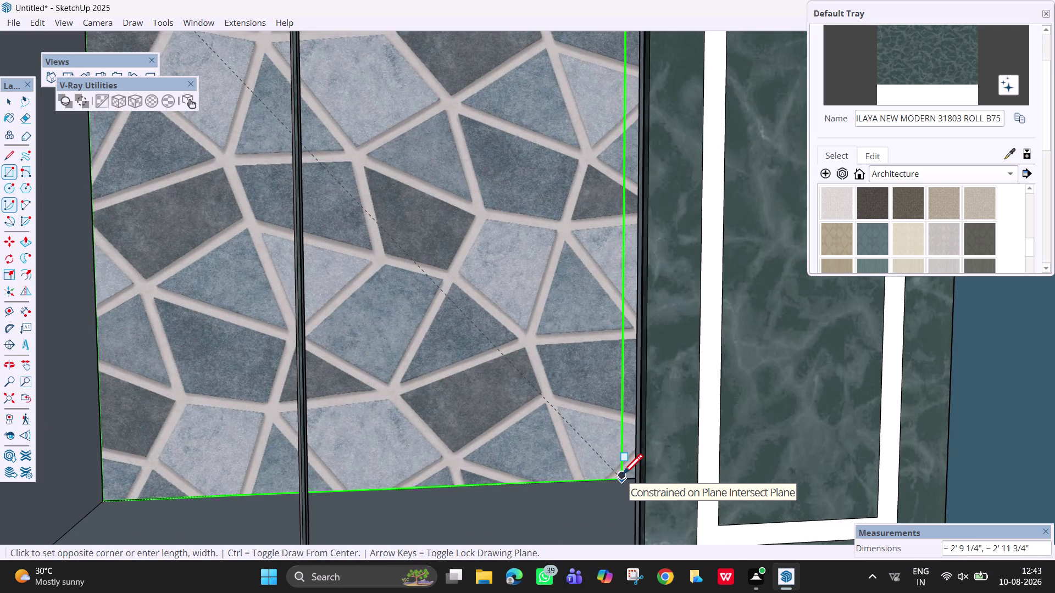
click(622, 477)
Orbit around the glass doors to inspect the new panel and the gap beside them.
scroll(down, 3)
middle_drag(444, 315, 461, 336)
scroll(down, 3)
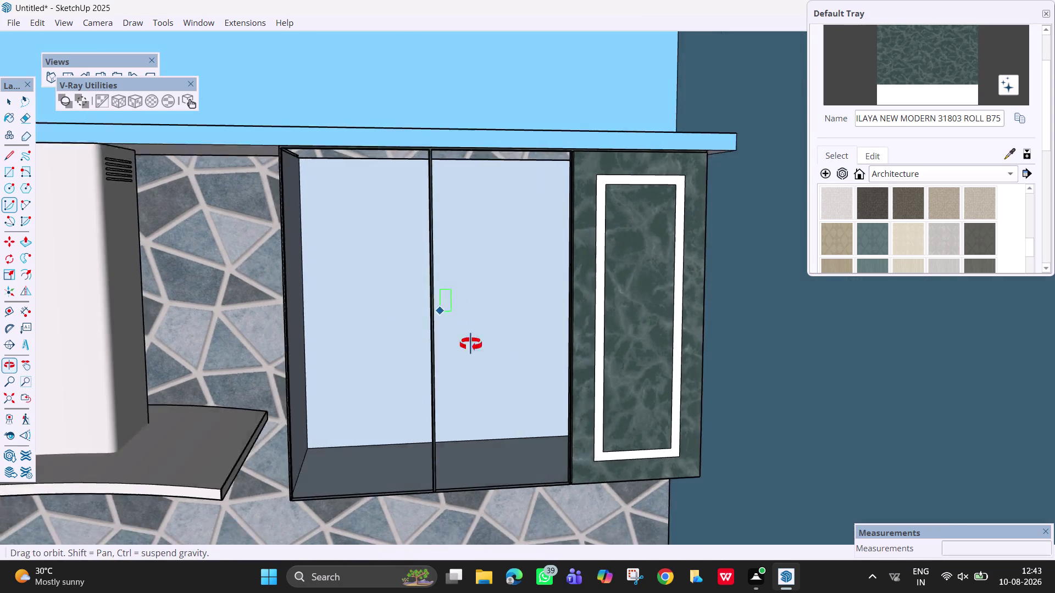
middle_drag(462, 336, 511, 380)
scroll(down, 3)
scroll(up, 3)
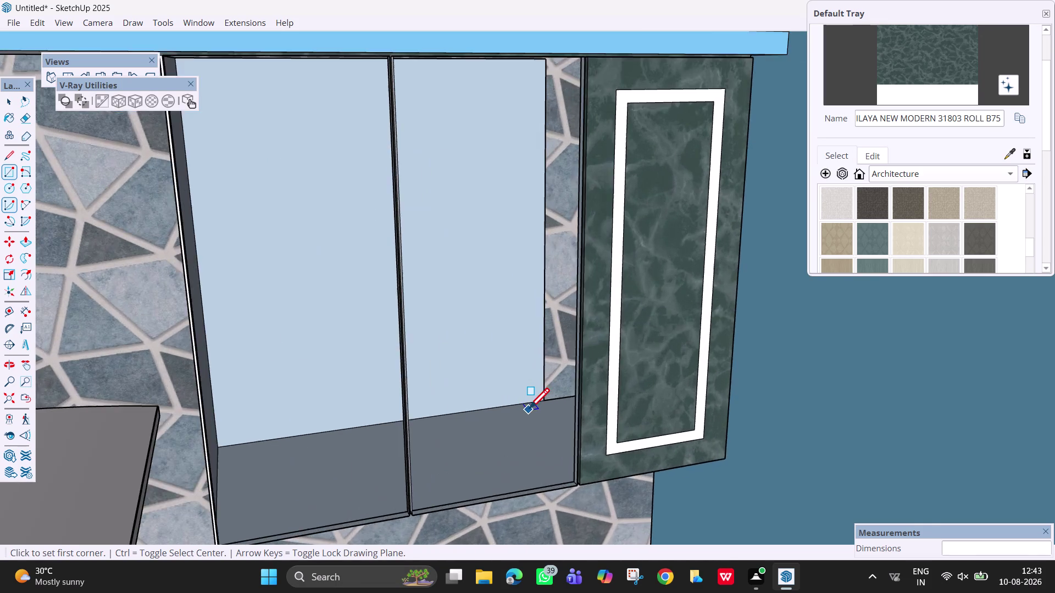
scroll(up, 3)
middle_drag(542, 419, 615, 424)
scroll(down, 3)
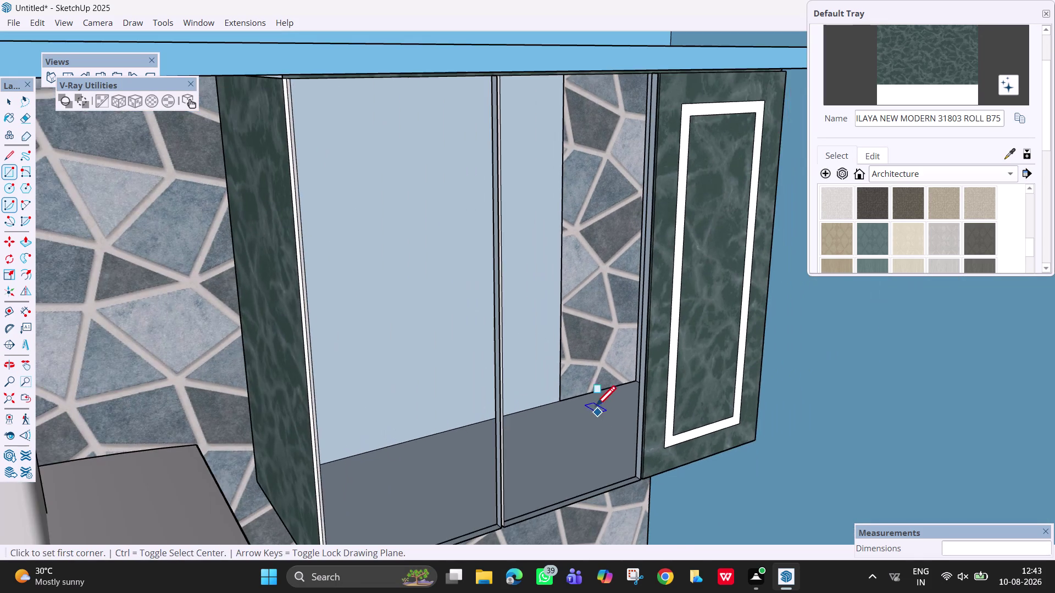
scroll(down, 3)
middle_drag(580, 397, 649, 335)
middle_drag(581, 335, 510, 332)
Draw a rectangle panel over the uncovered strip beside the doors.
key(r)
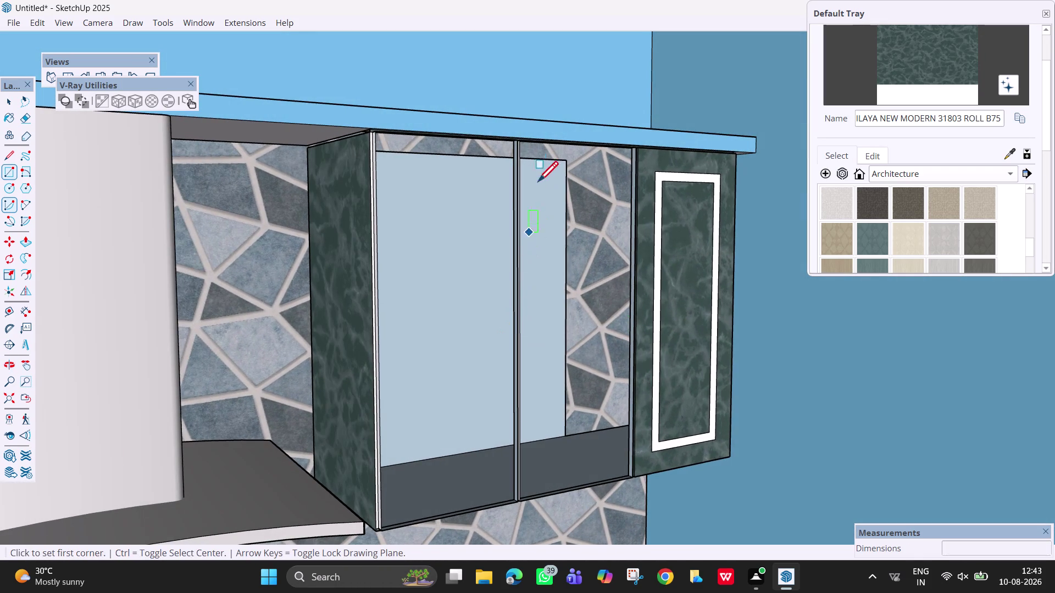
click(566, 164)
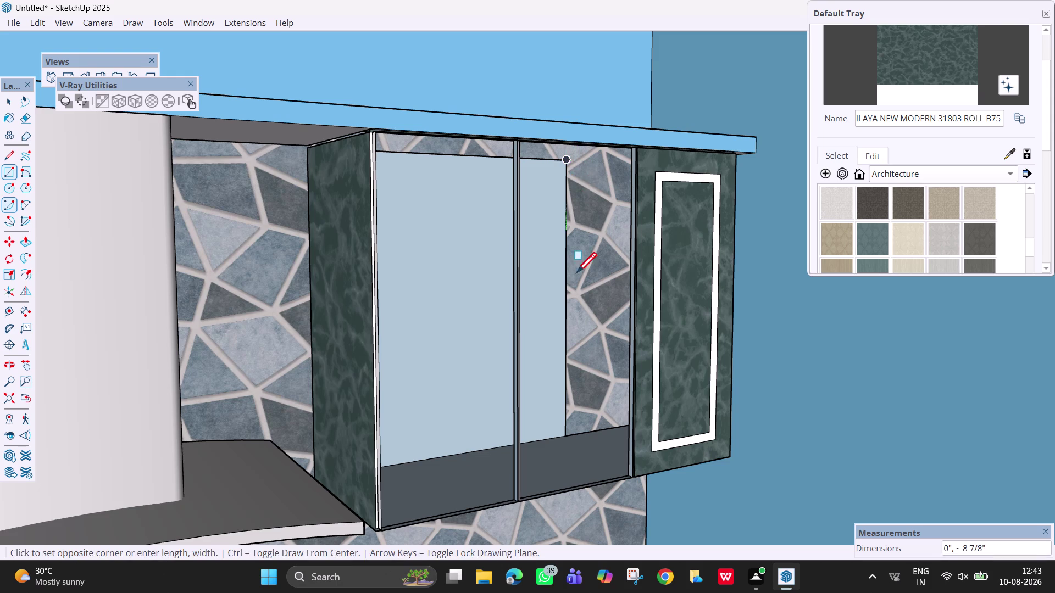
scroll(down, 3)
middle_drag(593, 335, 635, 346)
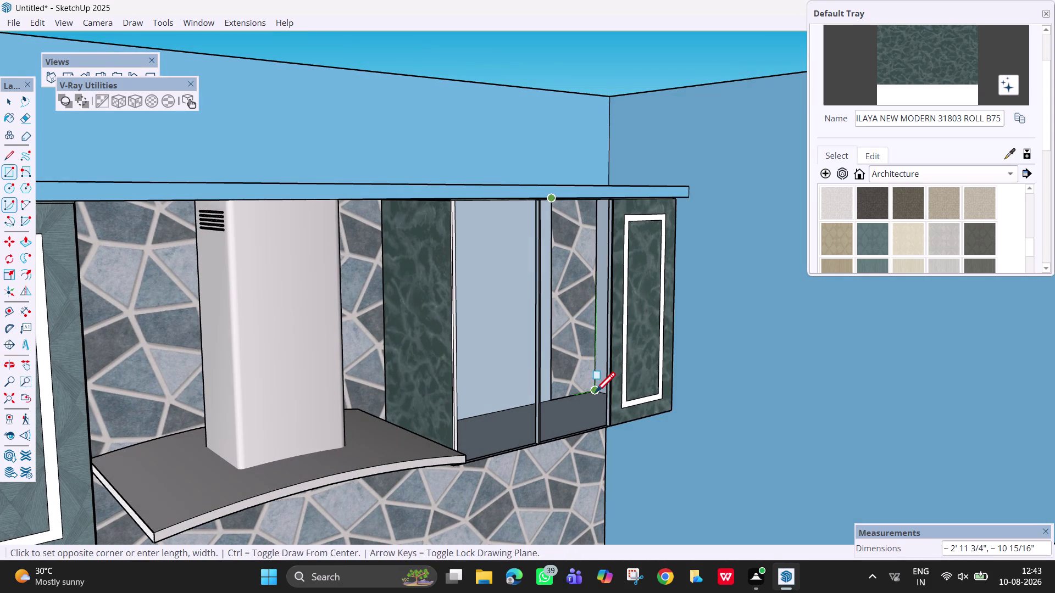
click(595, 394)
middle_drag(527, 279, 480, 226)
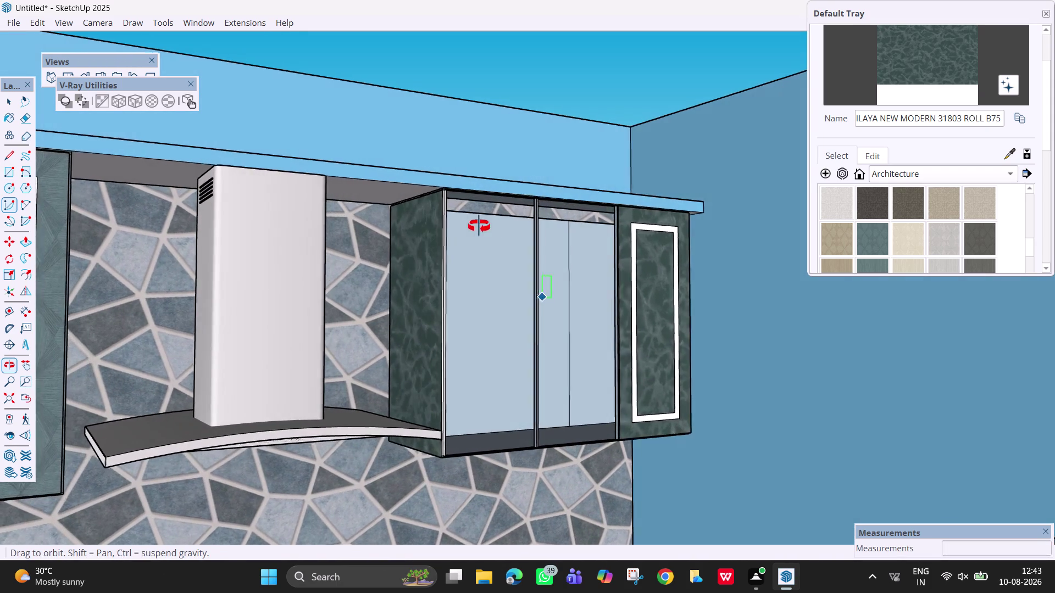
middle_drag(480, 226, 421, 229)
middle_drag(448, 232, 398, 234)
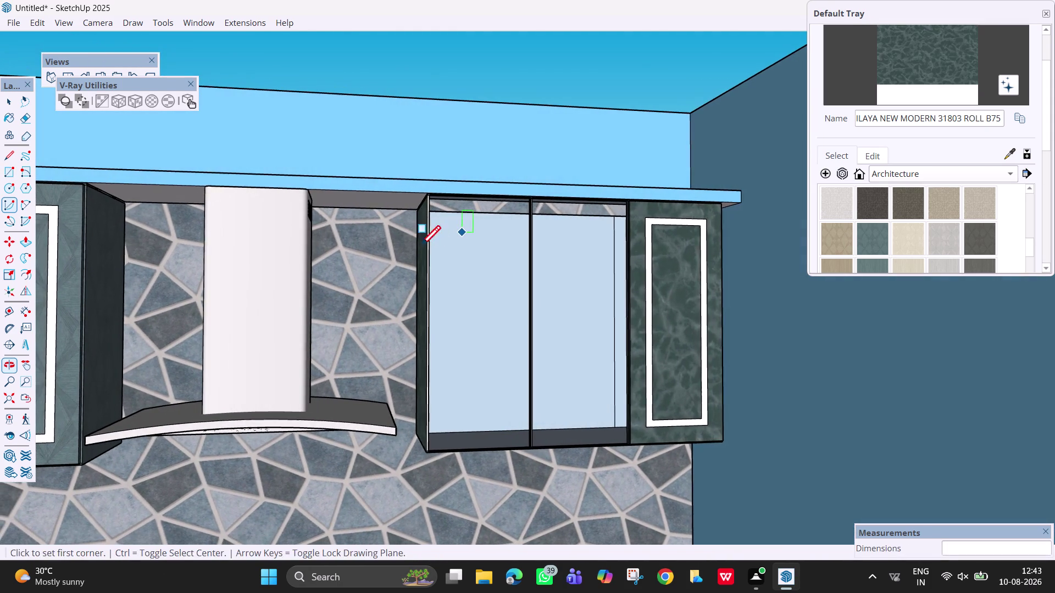
middle_drag(451, 255, 409, 257)
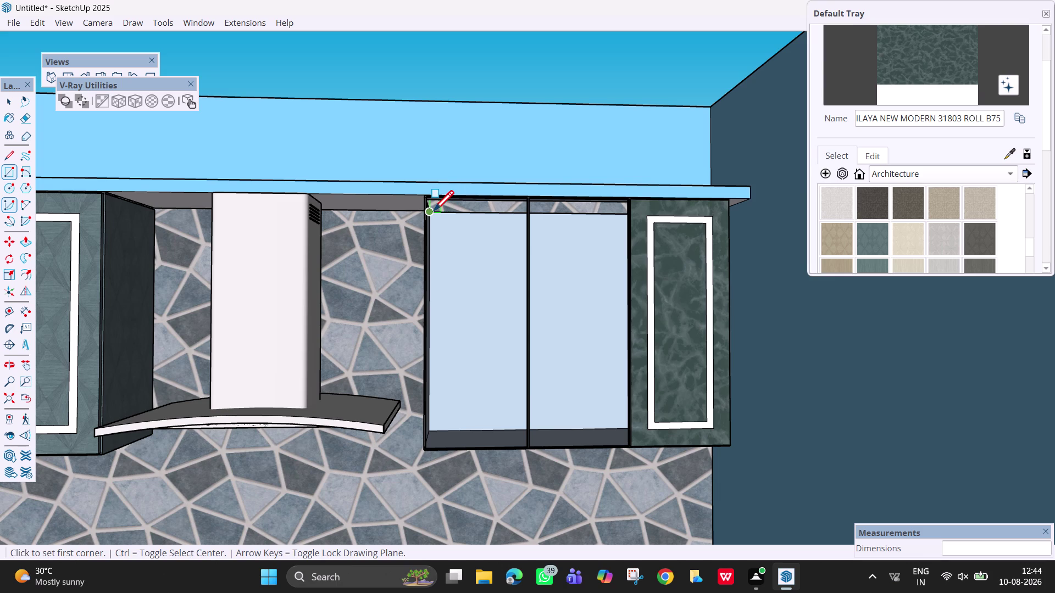
Draw a rectangle from the cabinet's top-left corner along the door's top edge.
click(433, 212)
scroll(down, 3)
middle_drag(601, 219, 609, 229)
scroll(down, 3)
middle_drag(601, 247, 636, 256)
middle_drag(563, 236, 589, 250)
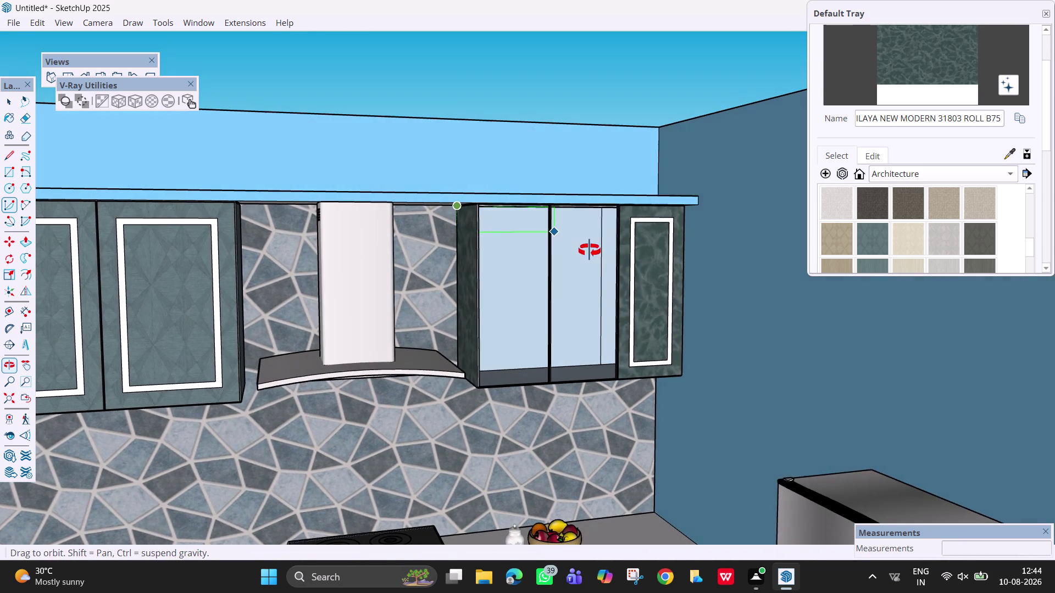
middle_drag(589, 250, 589, 251)
scroll(up, 3)
middle_drag(604, 213, 605, 180)
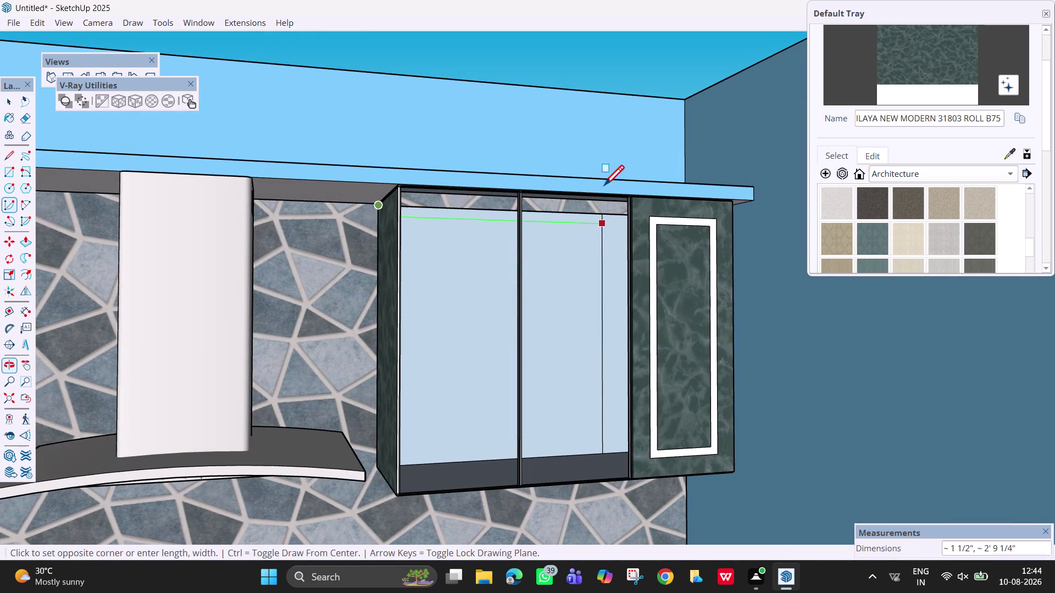
middle_drag(566, 211, 642, 212)
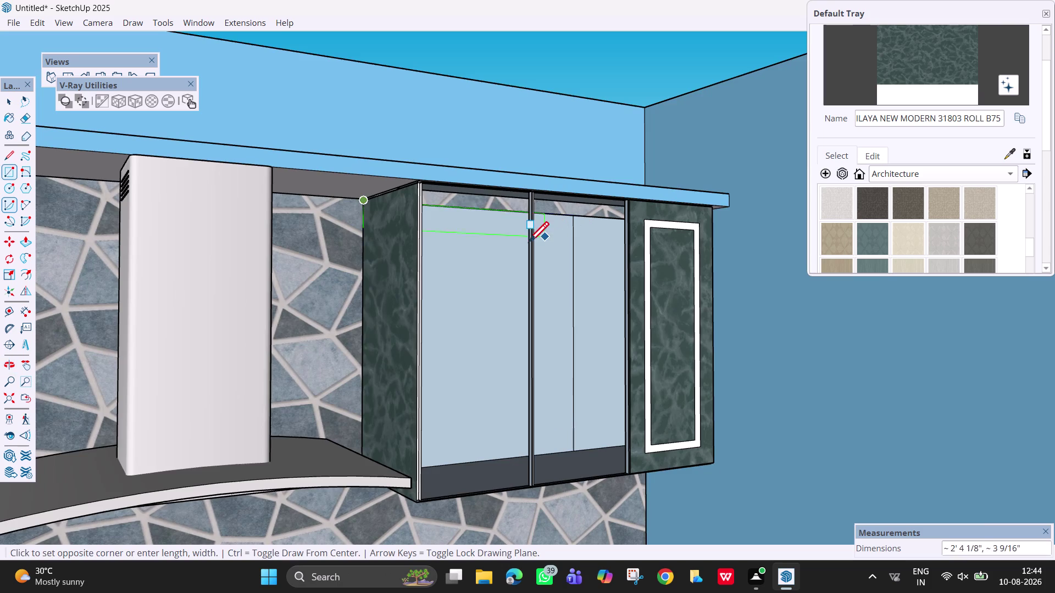
middle_drag(525, 245, 594, 242)
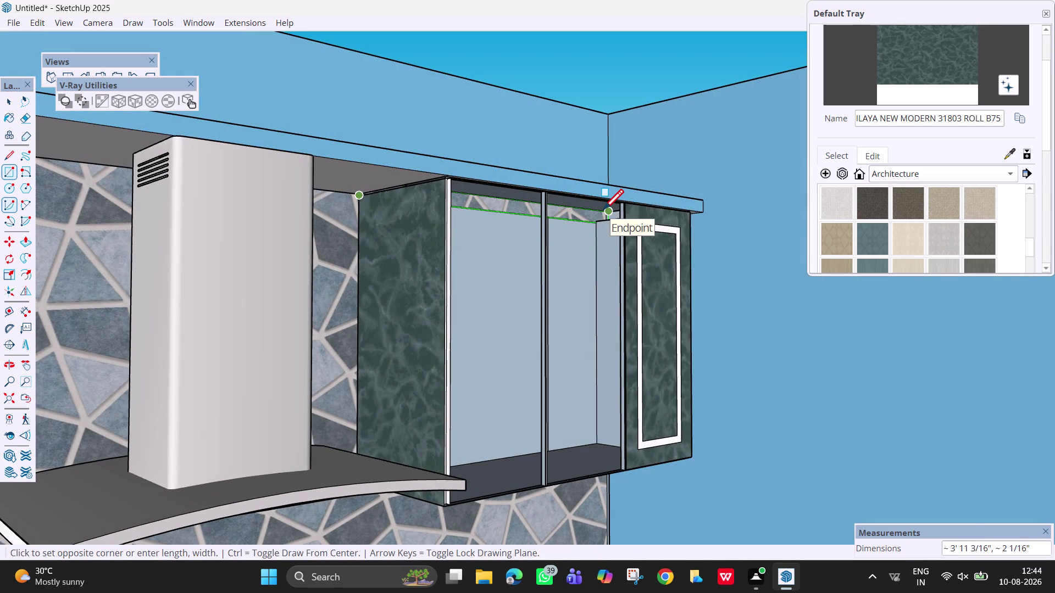
middle_click(597, 212)
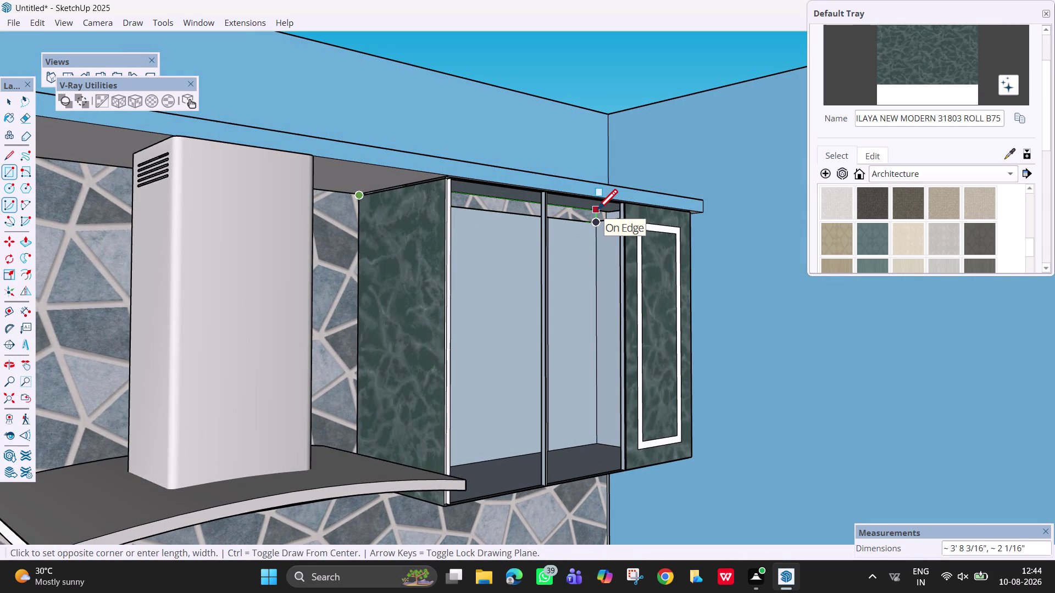
click(597, 212)
Orbit and pan for a closer look at the glass door tops.
scroll(down, 3)
middle_drag(516, 268, 396, 297)
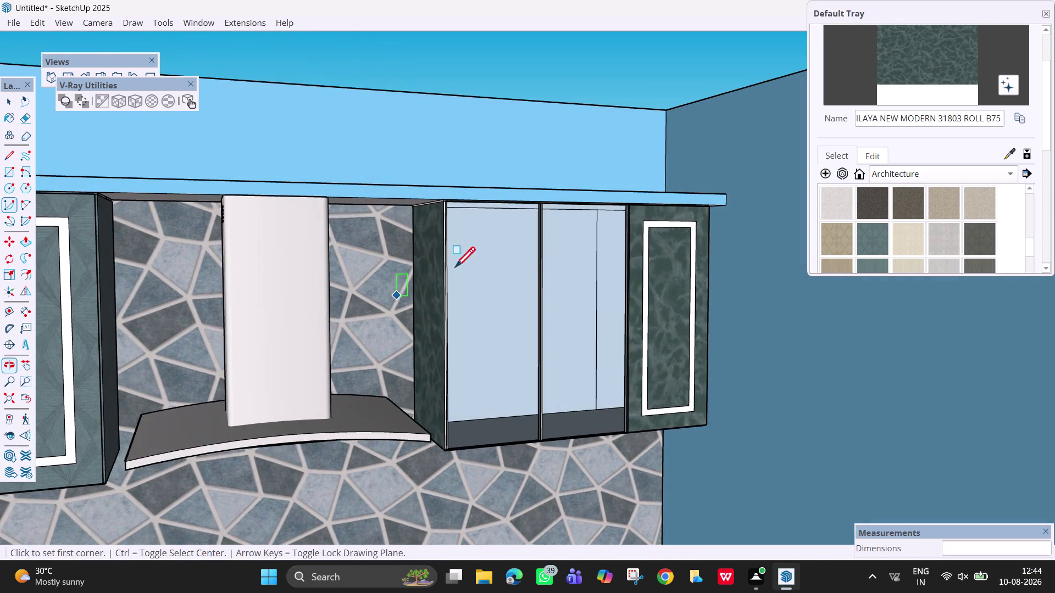
scroll(up, 3)
key(h)
drag(475, 258, 465, 321)
middle_drag(472, 319, 430, 273)
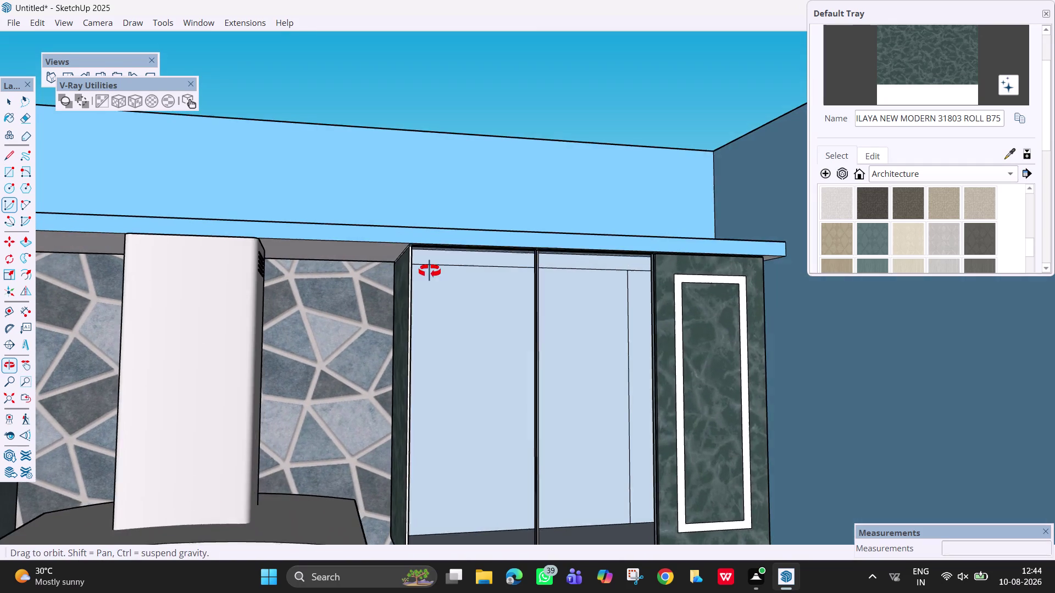
middle_drag(429, 273, 428, 260)
Erase the stray line on the left door and the small outline on the right door.
key(e)
scroll(up, 3)
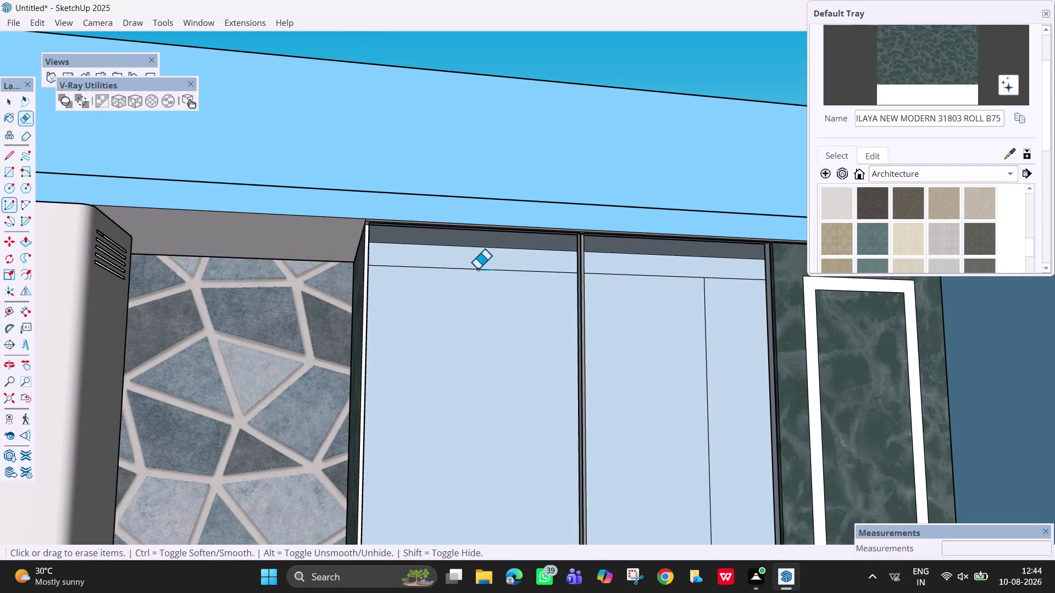
click(477, 269)
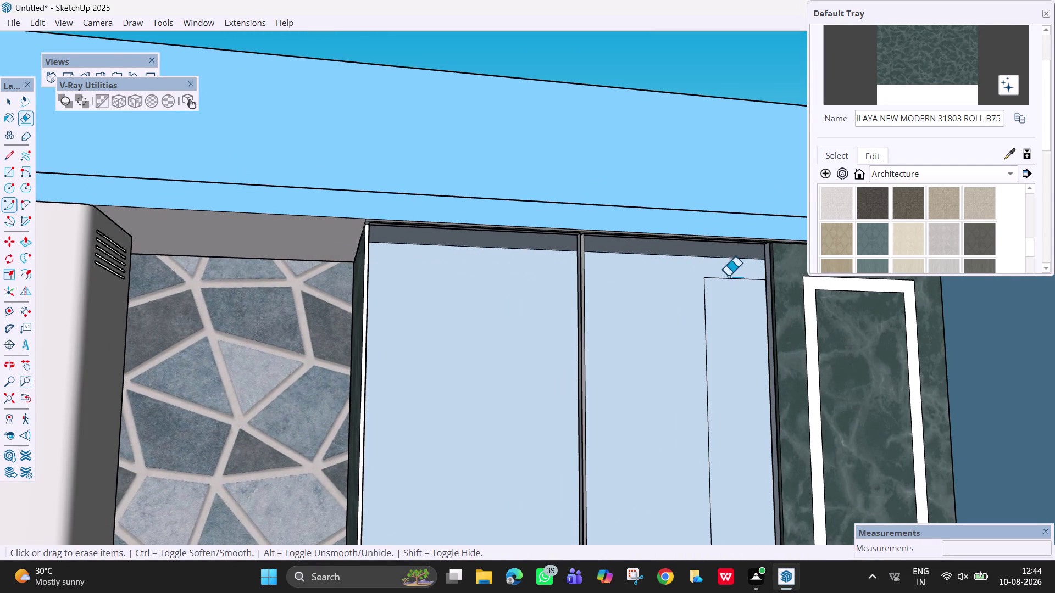
click(728, 276)
click(728, 278)
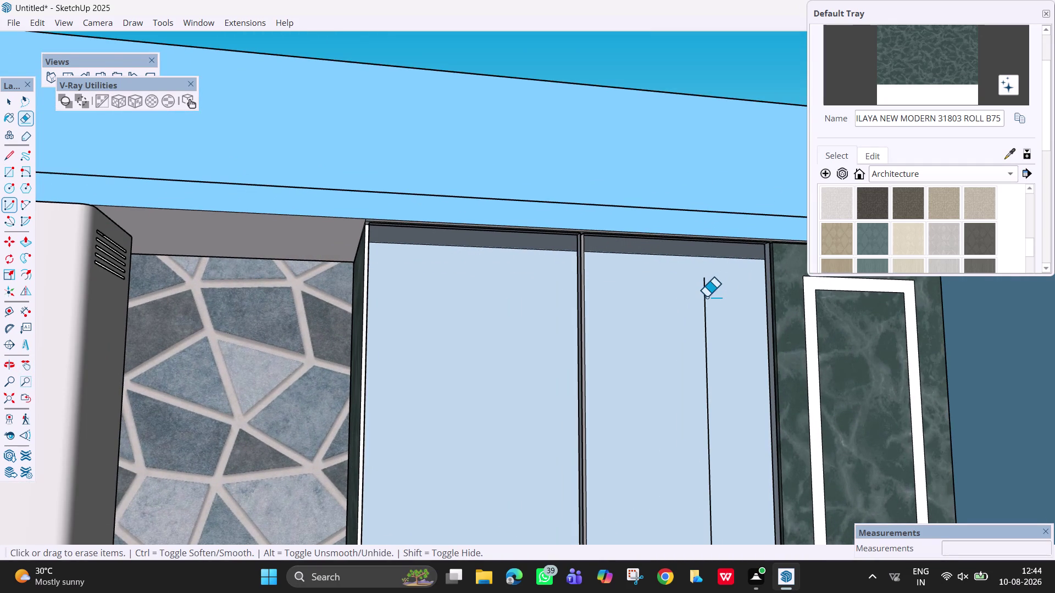
click(707, 297)
Orbit around the wall cabinet to check the doors from the side and below.
scroll(down, 3)
scroll(down, 3)
scroll(up, 3)
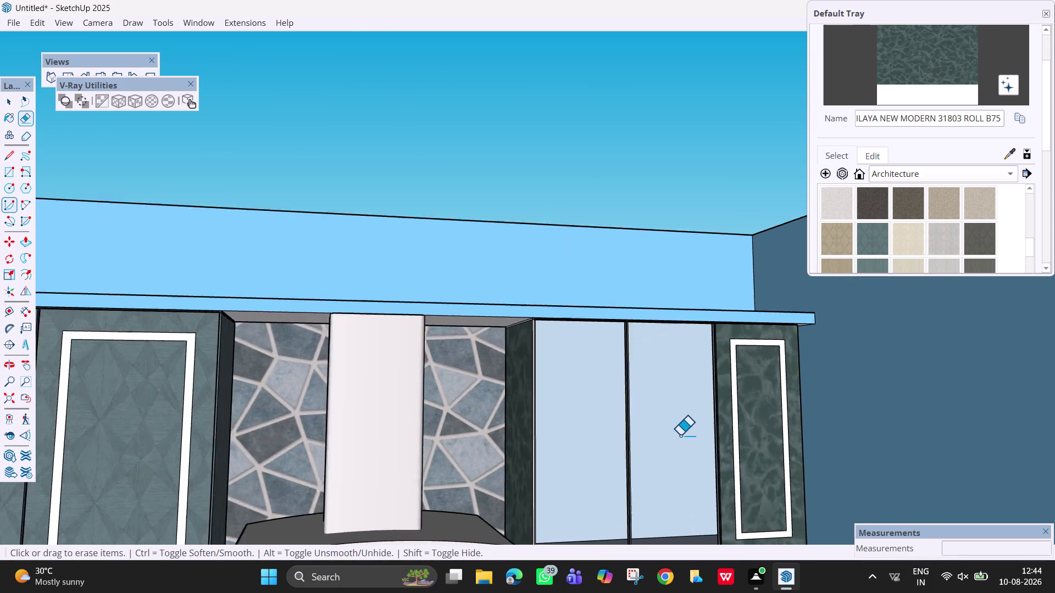
scroll(up, 3)
middle_drag(694, 432, 776, 433)
scroll(down, 3)
middle_drag(692, 432, 731, 438)
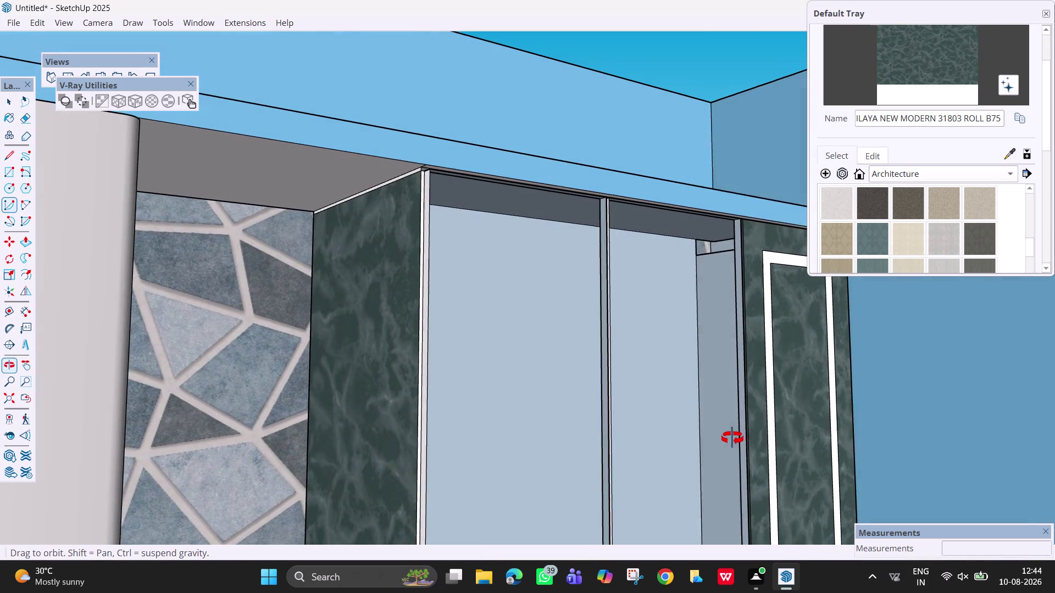
middle_drag(731, 438, 743, 440)
scroll(down, 3)
middle_drag(667, 328, 710, 346)
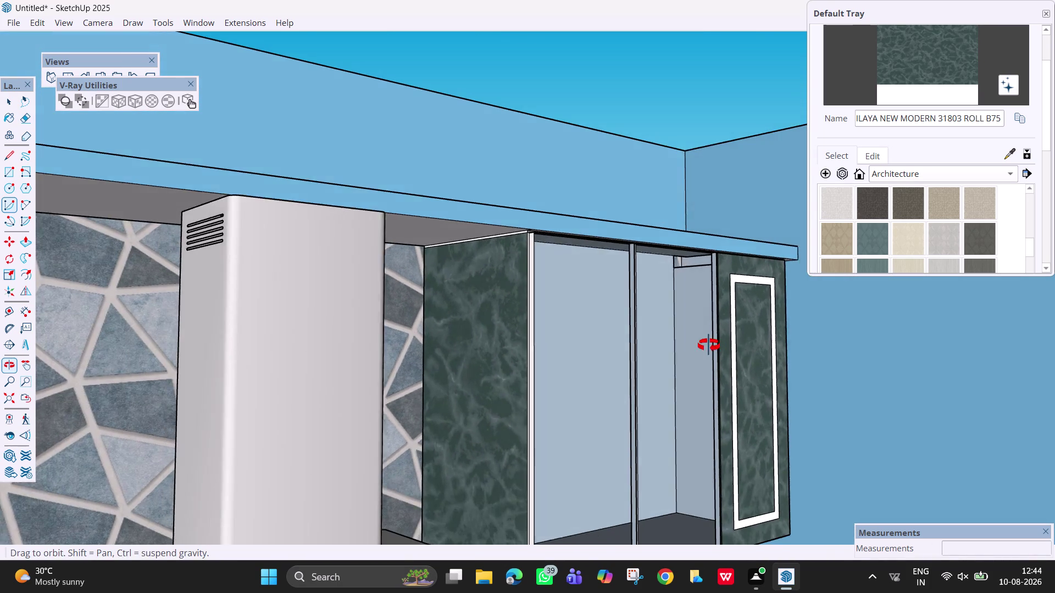
middle_drag(710, 346, 745, 343)
scroll(down, 3)
scroll(up, 3)
middle_drag(644, 433, 643, 328)
scroll(down, 3)
Pan across the model to reframe the kitchen view.
key(h)
drag(654, 464, 629, 244)
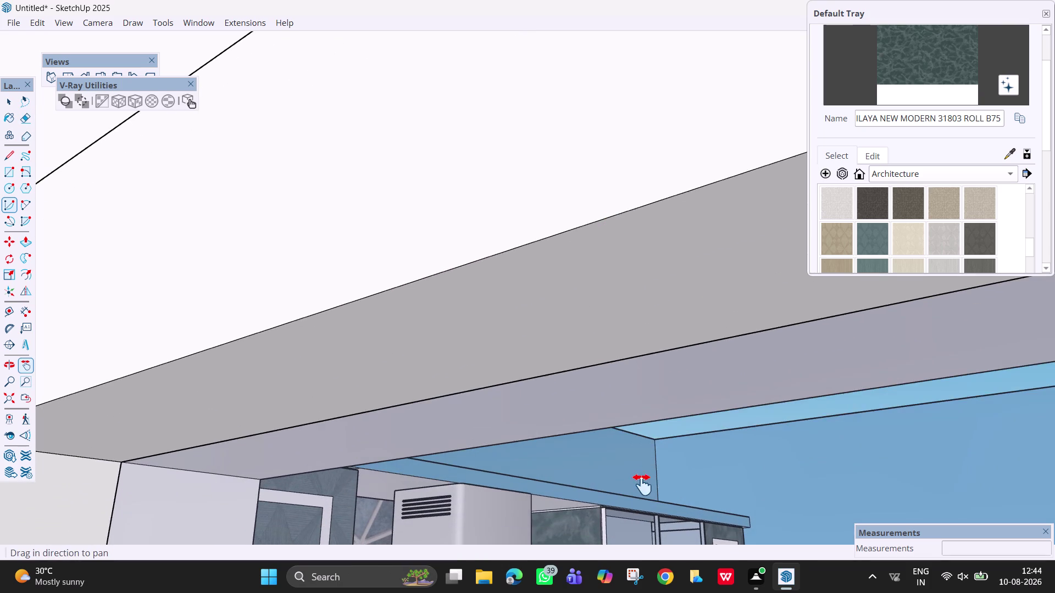
drag(642, 485, 547, 350)
scroll(up, 3)
scroll(up, 3)
drag(674, 453, 578, 216)
drag(713, 408, 521, 236)
drag(783, 473, 427, 427)
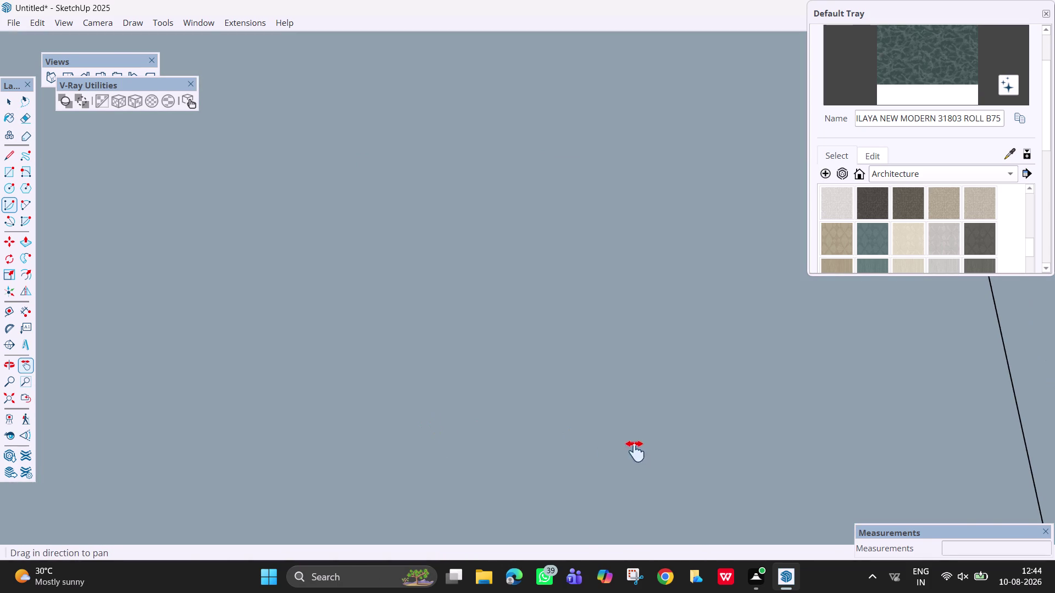
scroll(down, 3)
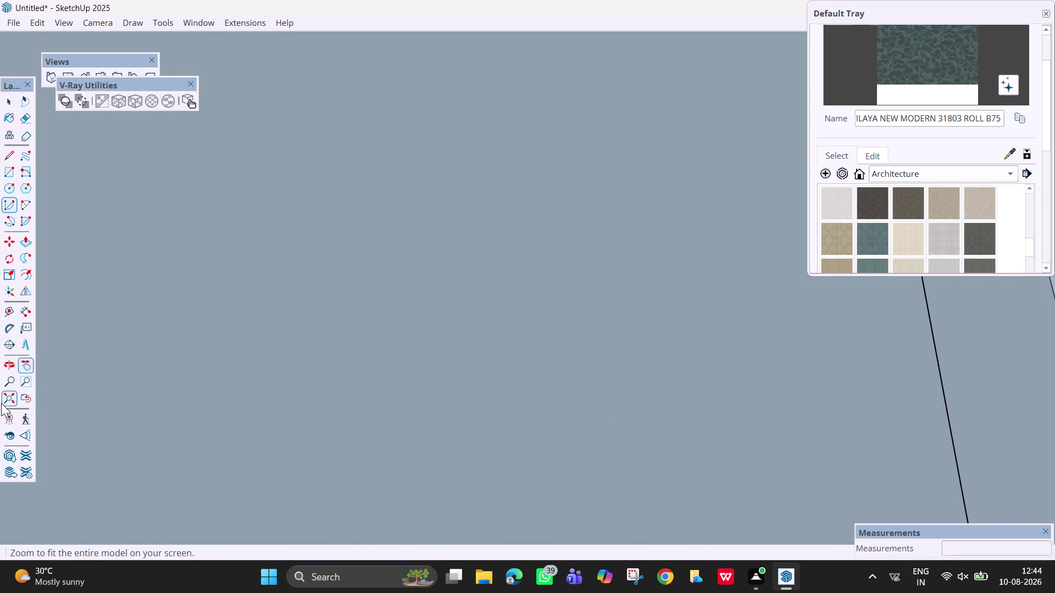
click(1, 404)
middle_drag(677, 366, 521, 487)
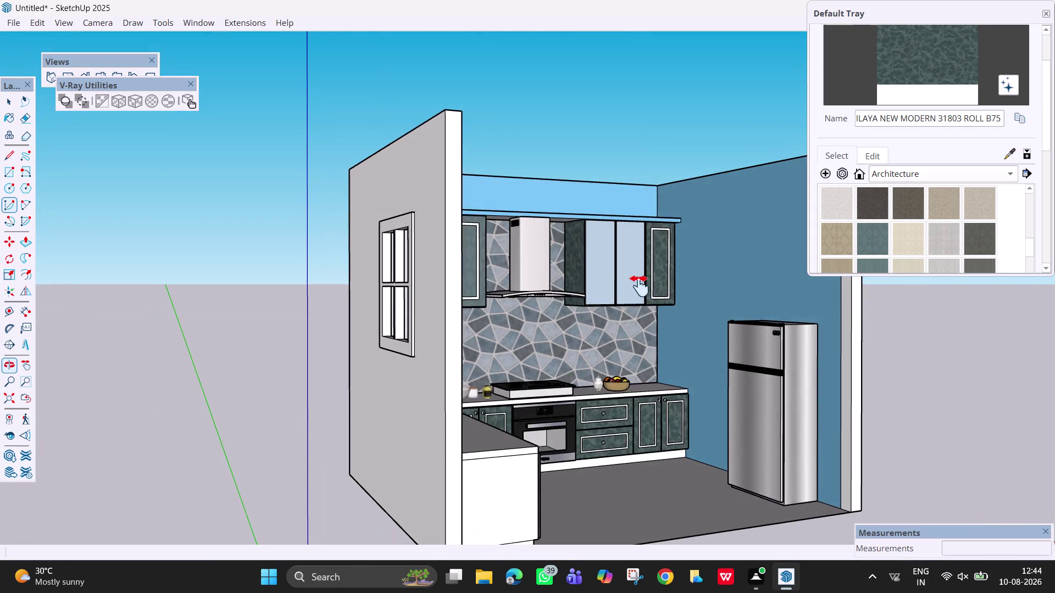
scroll(up, 3)
scroll(up, 3)
middle_drag(623, 255, 744, 273)
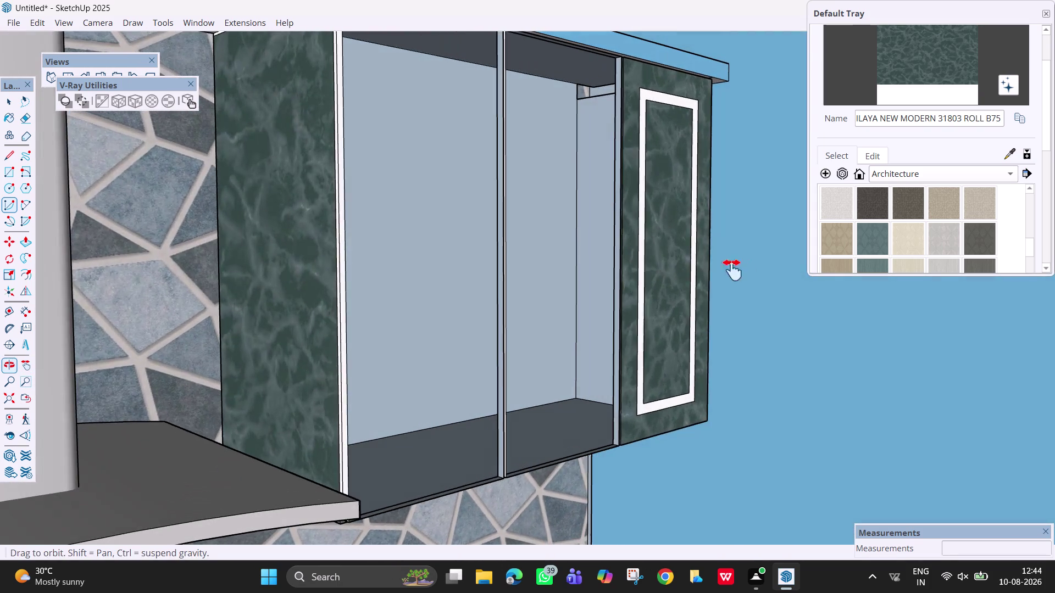
middle_drag(613, 204, 673, 211)
scroll(up, 3)
scroll(up, 3)
middle_drag(581, 141, 586, 142)
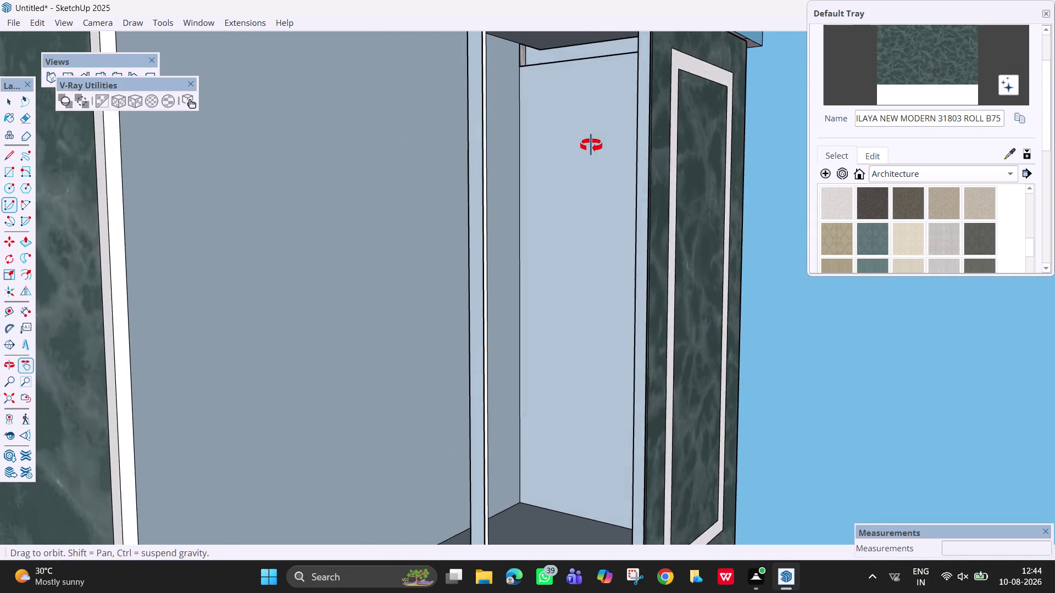
middle_drag(586, 142, 615, 144)
middle_drag(627, 146, 635, 152)
scroll(up, 3)
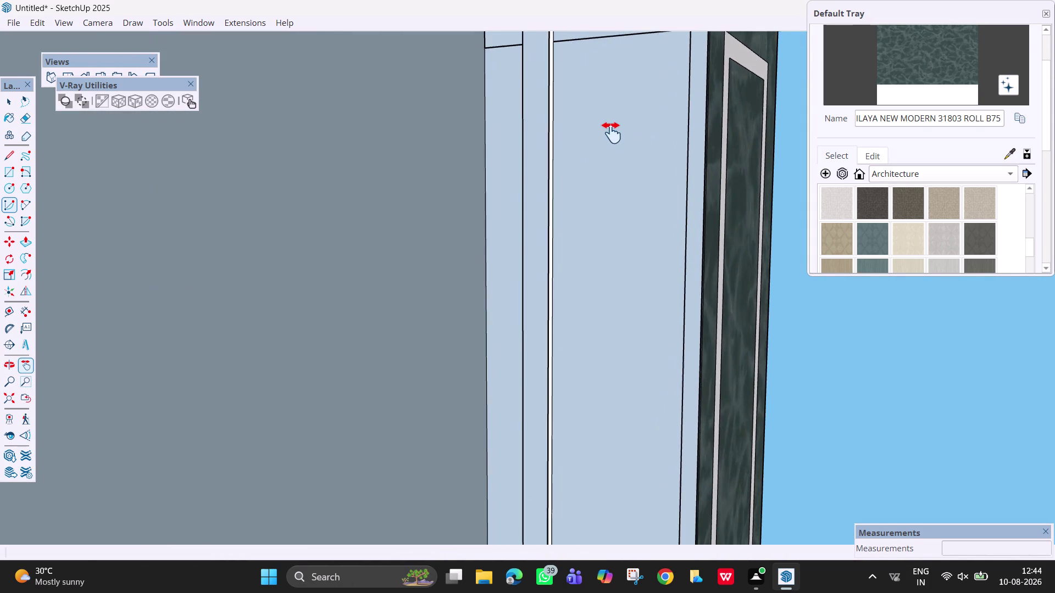
scroll(down, 3)
key(r)
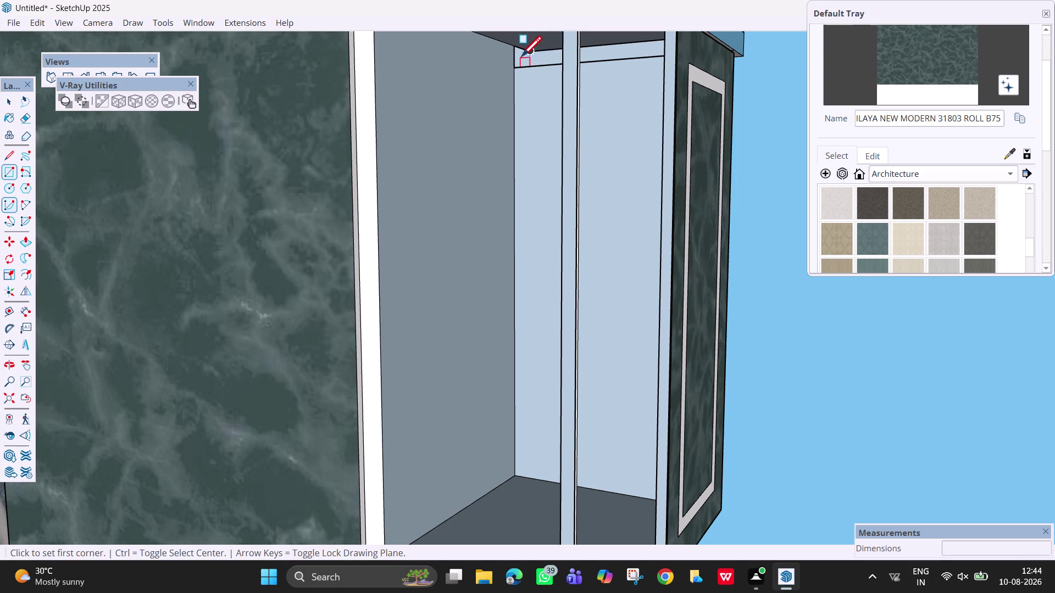
click(513, 65)
key(Escape)
scroll(down, 3)
middle_drag(709, 114, 708, 128)
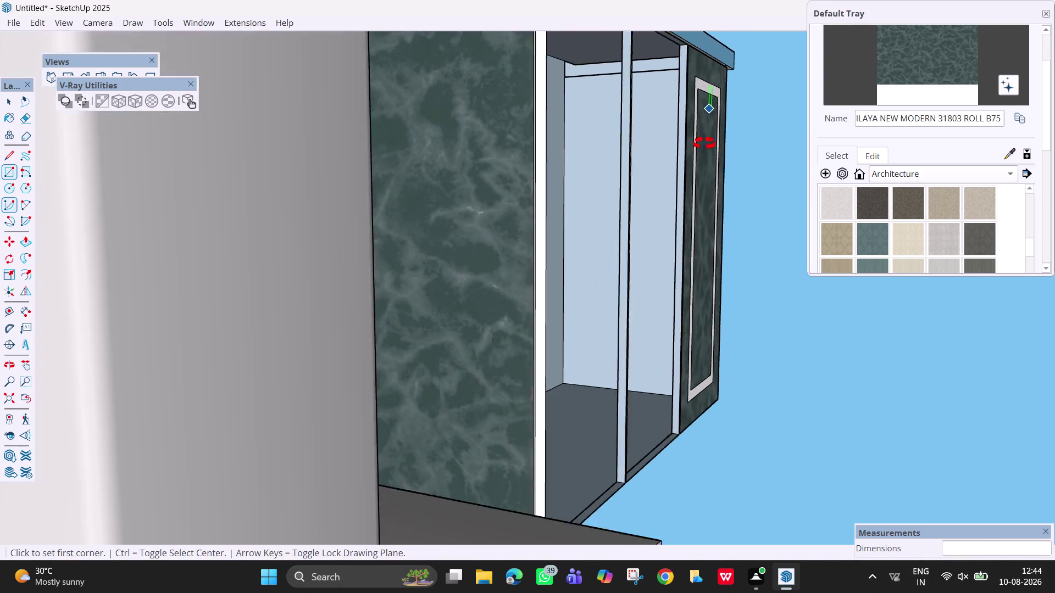
middle_drag(708, 128, 504, 141)
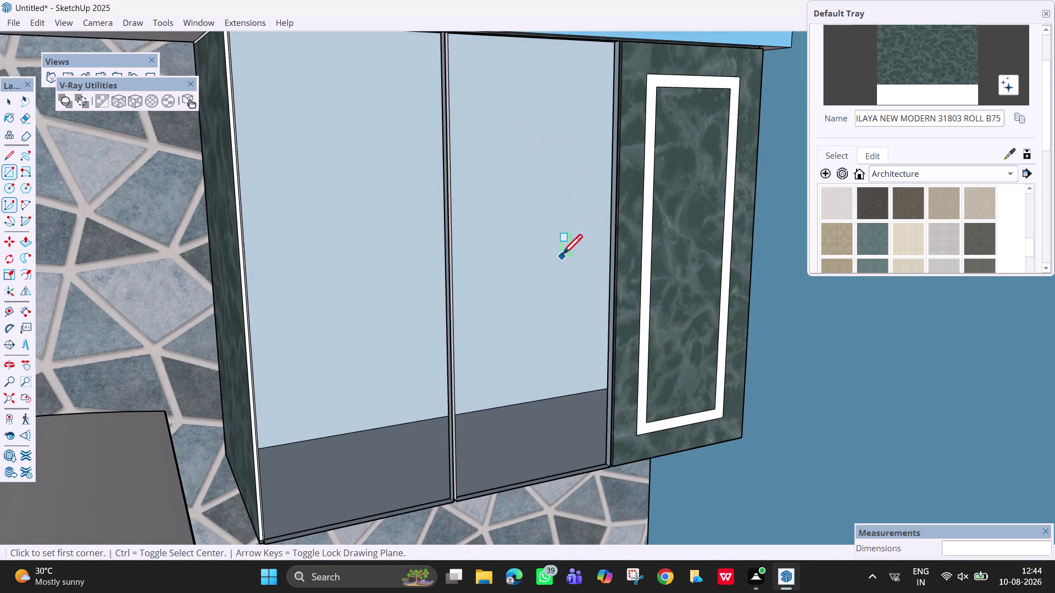
scroll(down, 3)
middle_drag(570, 281, 519, 274)
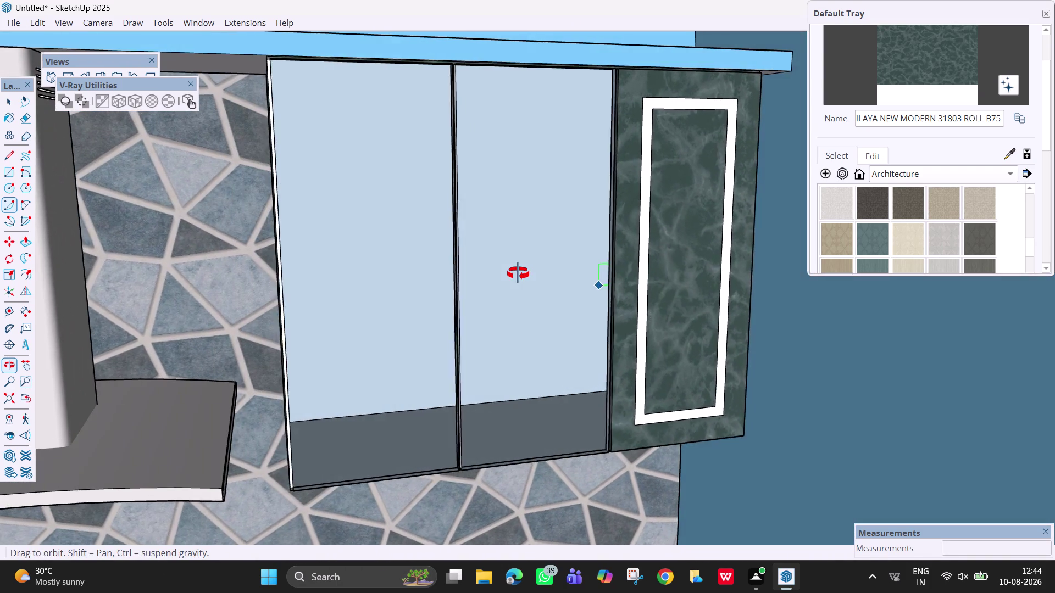
middle_drag(519, 274, 493, 273)
scroll(down, 3)
middle_drag(618, 299, 802, 305)
middle_drag(615, 149, 654, 153)
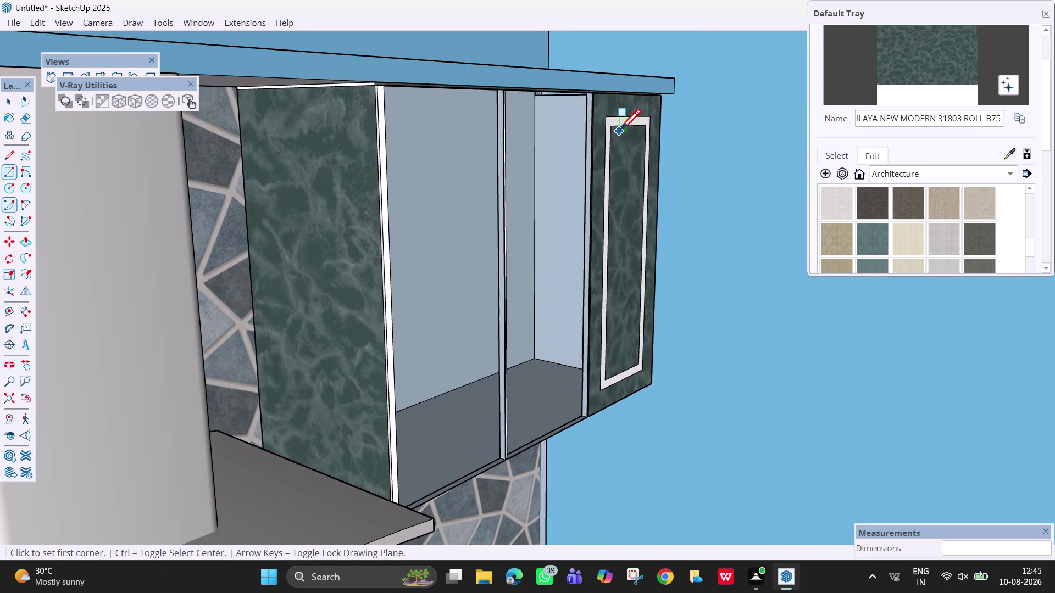
Start a rectangle at the cabinet's top corner, try different drawing planes, then cancel it.
middle_drag(618, 140, 613, 110)
key(r)
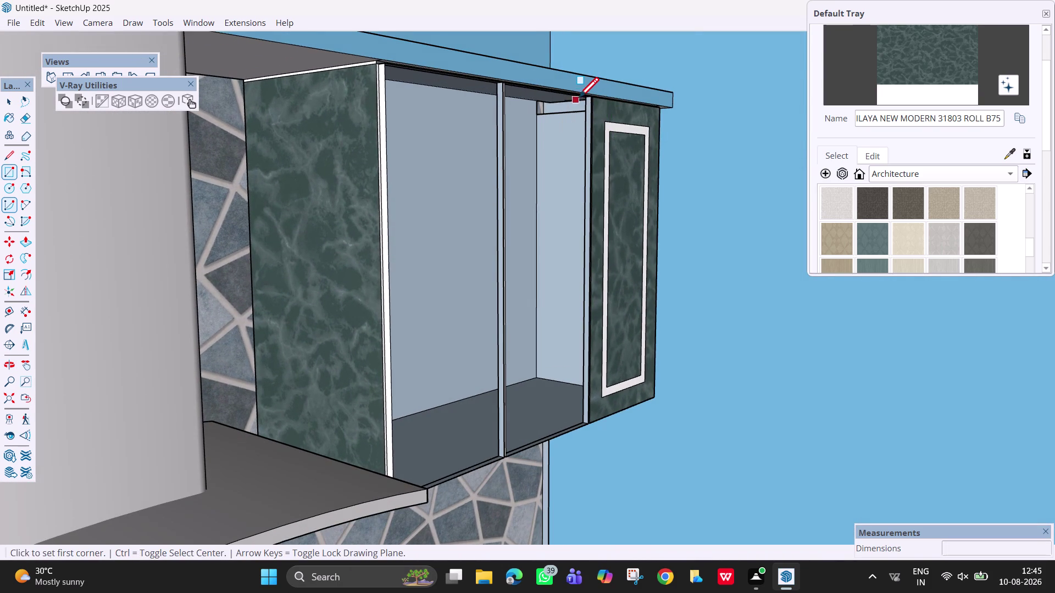
click(581, 100)
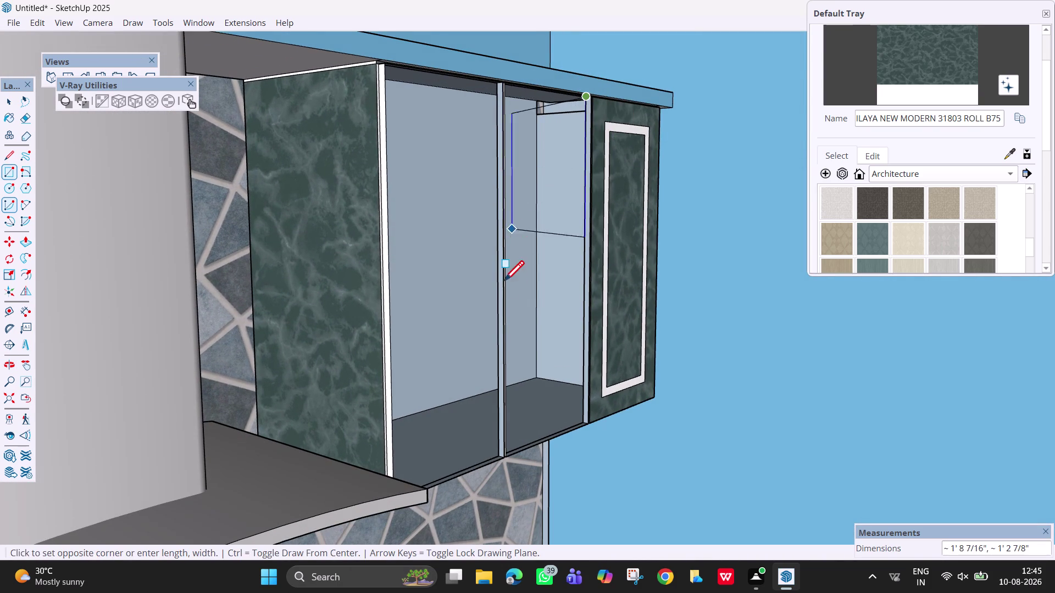
key(Left)
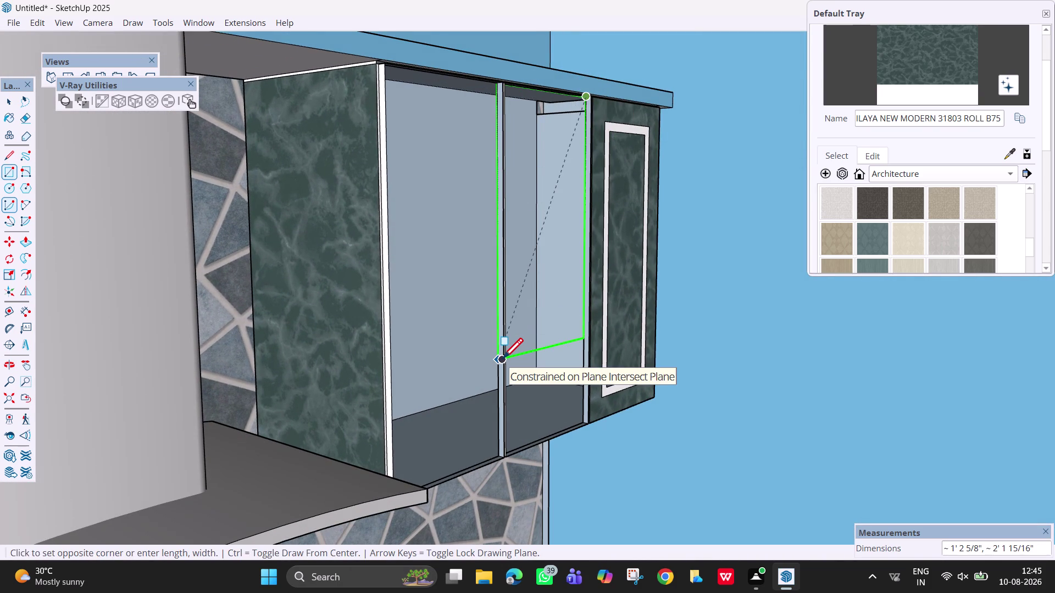
key(Right)
key(Up)
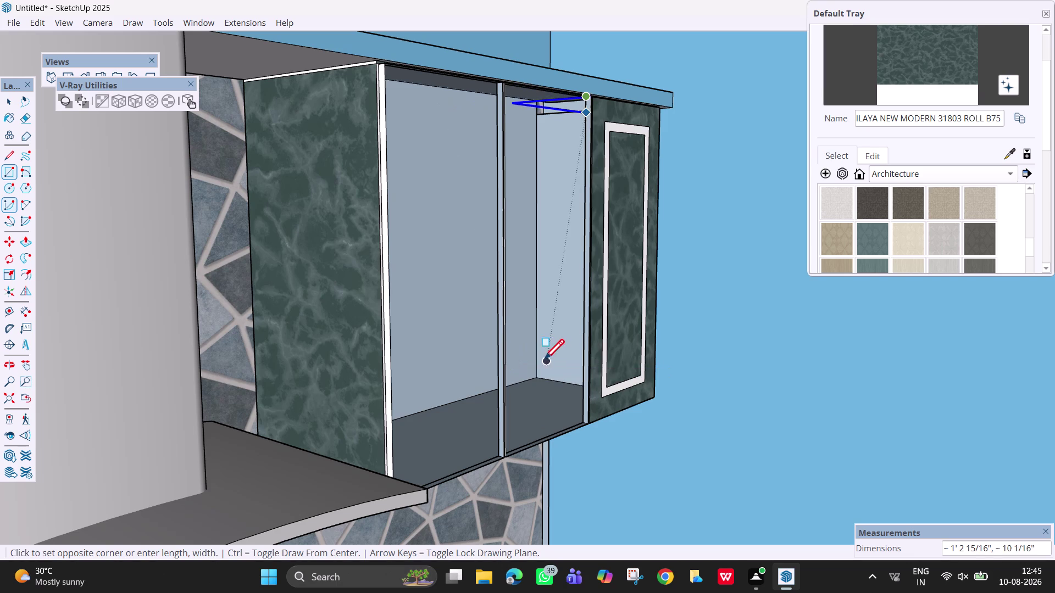
key(Down)
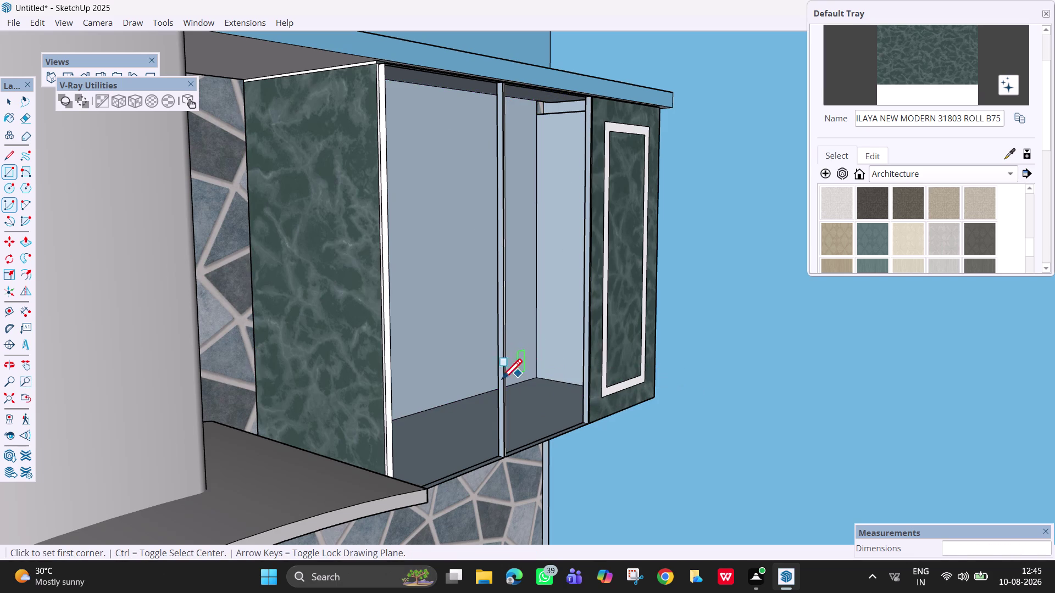
Sketch a tall rectangle up from the cabinet's bottom corner beside the right glass door.
middle_drag(486, 381, 496, 409)
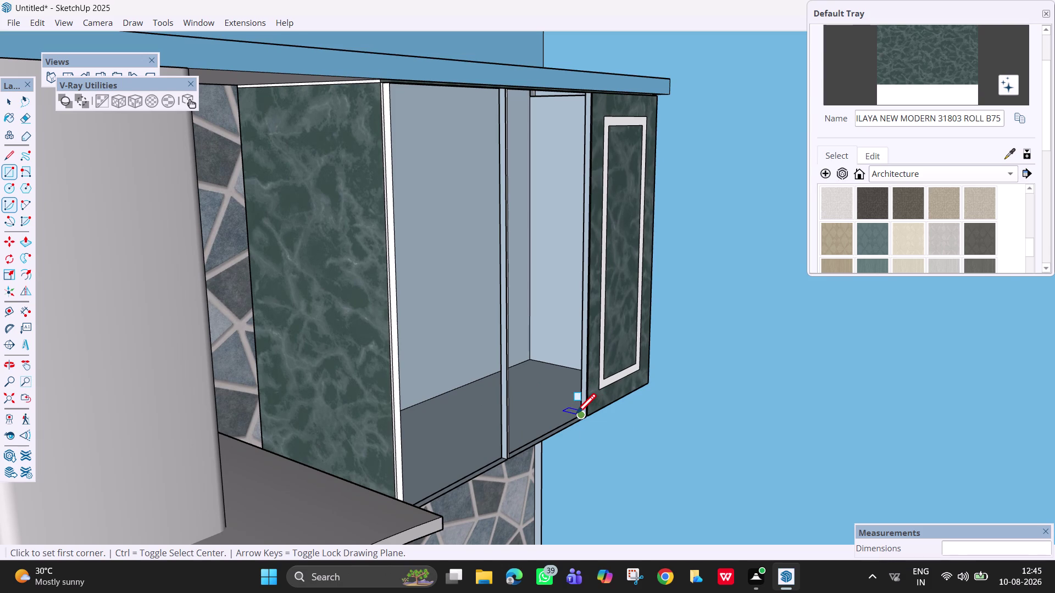
scroll(up, 3)
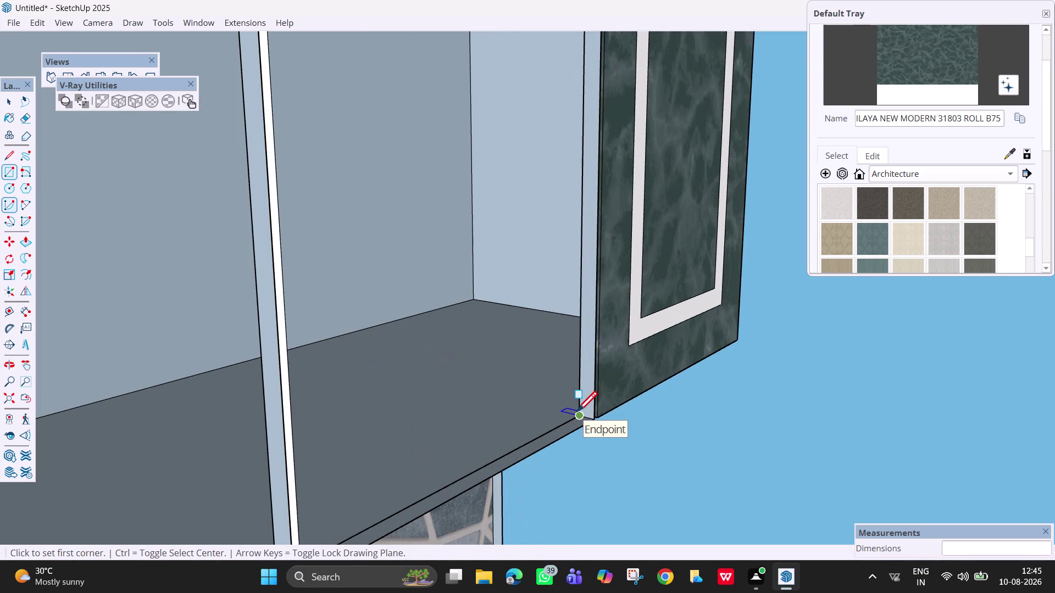
click(577, 414)
scroll(down, 3)
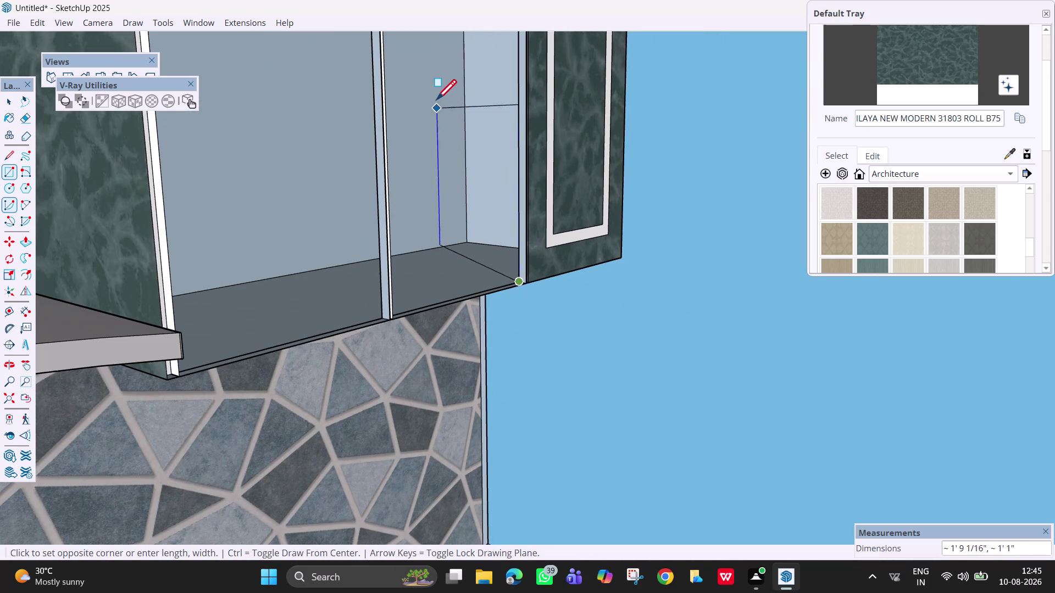
scroll(down, 3)
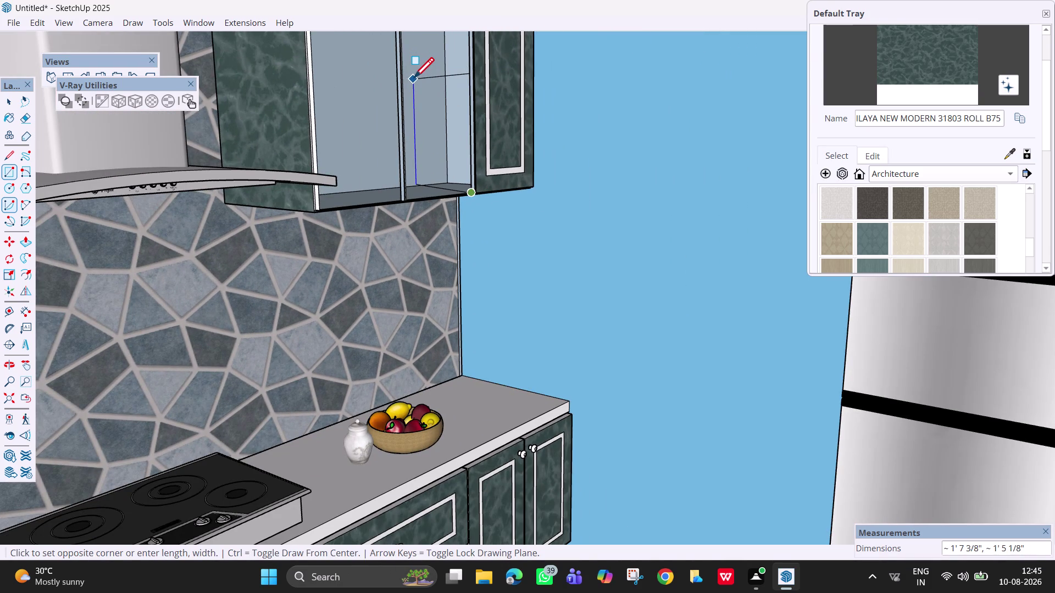
scroll(down, 3)
middle_drag(426, 126, 375, 71)
scroll(down, 3)
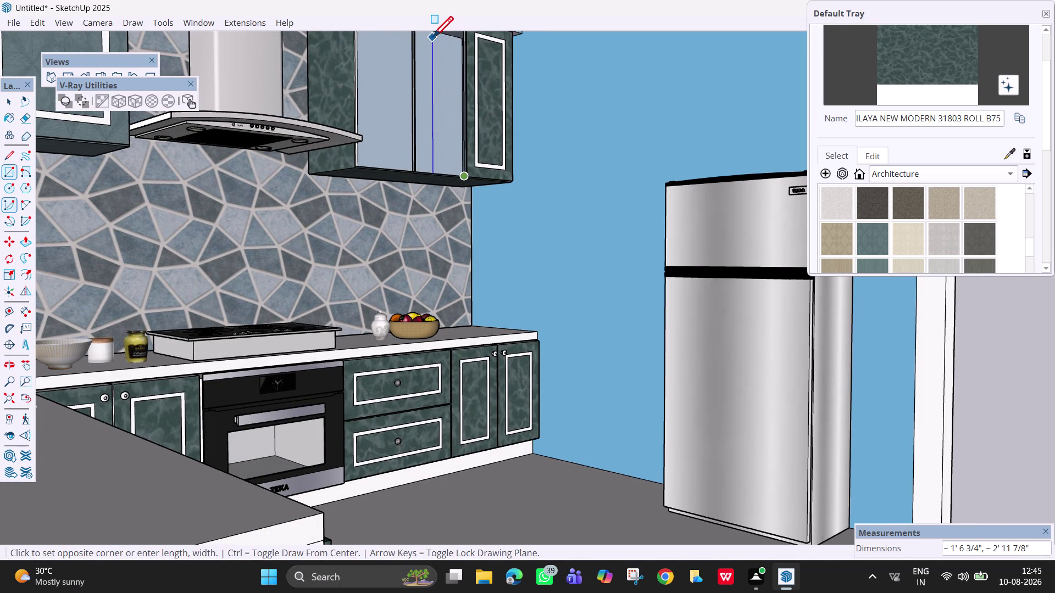
scroll(down, 3)
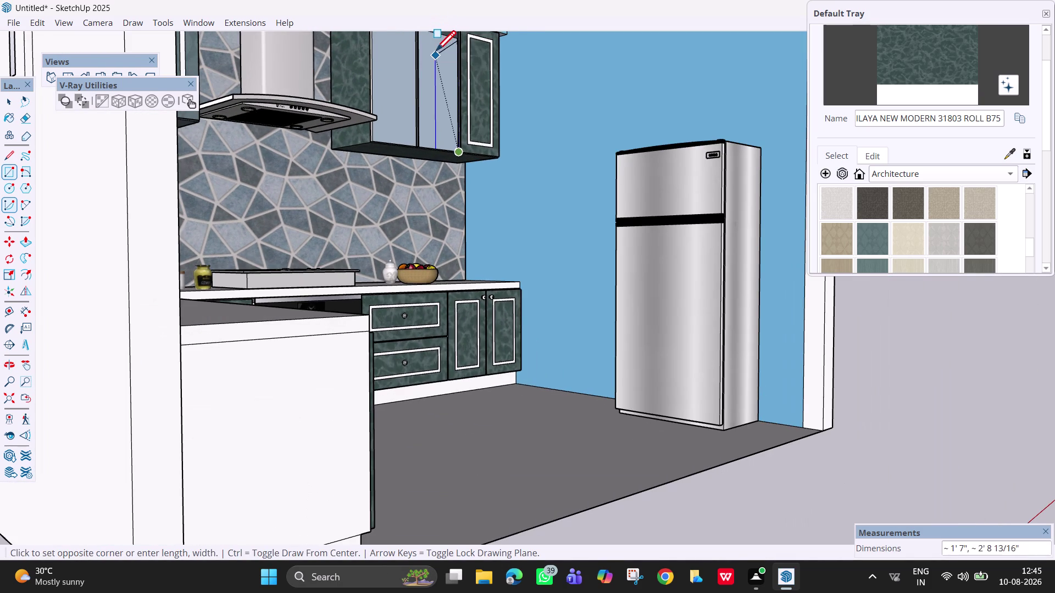
key(h)
Orbit around the wall cabinet to inspect the glass doors close up.
drag(436, 95, 442, 234)
scroll(up, 3)
middle_drag(438, 229, 471, 218)
middle_drag(477, 233, 435, 246)
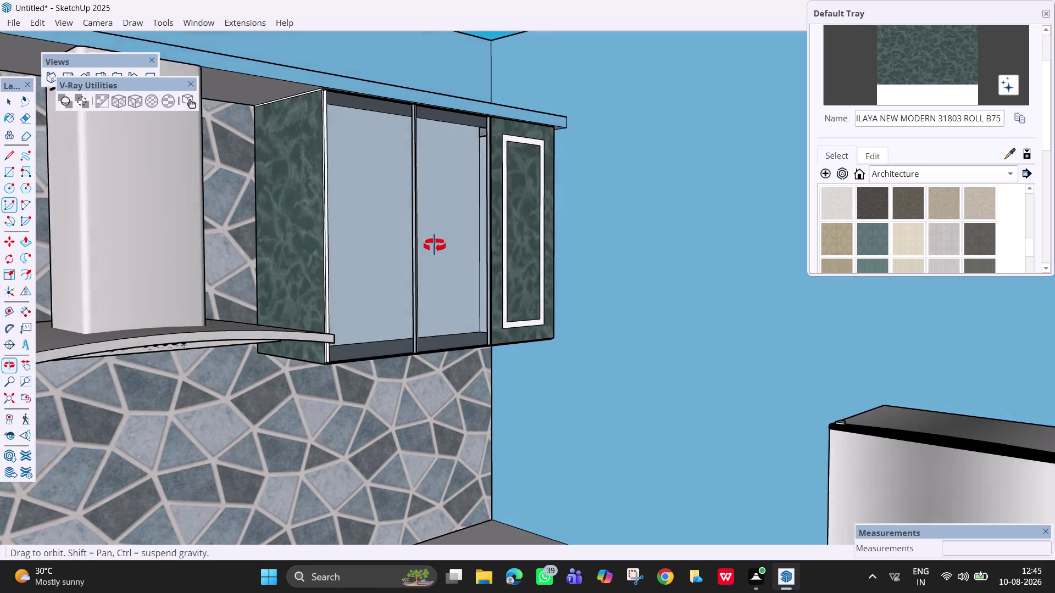
middle_drag(436, 246, 402, 247)
middle_drag(494, 224, 484, 223)
middle_drag(464, 222, 456, 223)
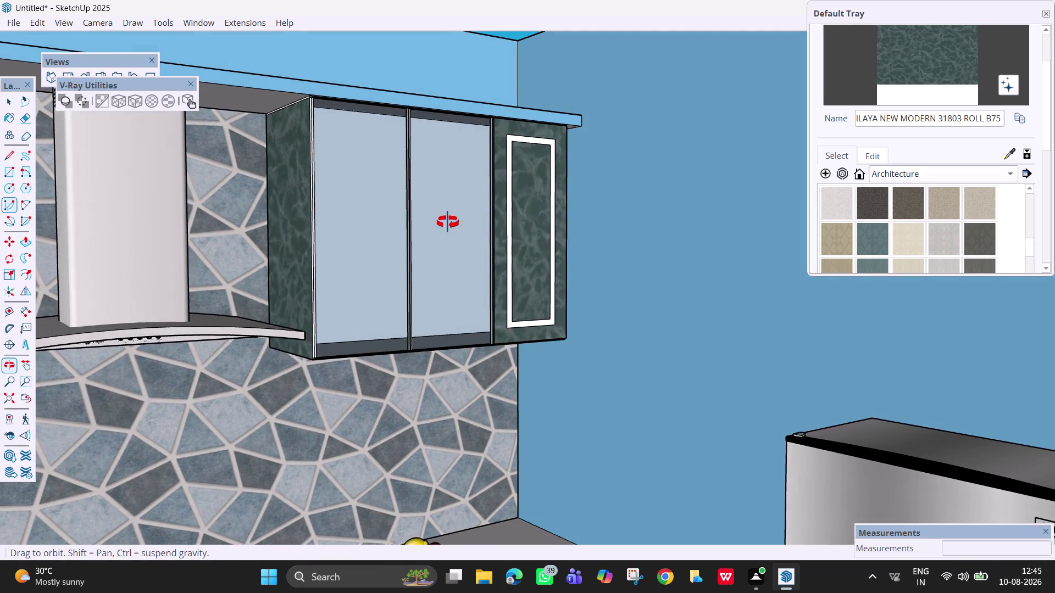
middle_drag(457, 223, 328, 226)
Dimension the marble panel's bottom edge between both corners, placing the 1' 2 1/2" label below.
middle_drag(497, 266, 712, 260)
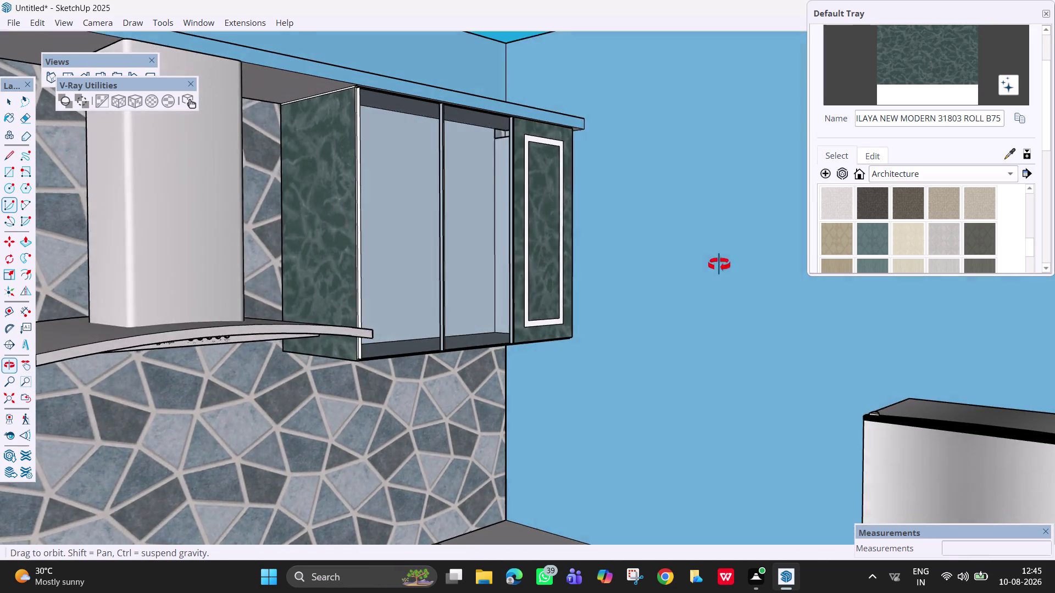
middle_drag(713, 260, 687, 329)
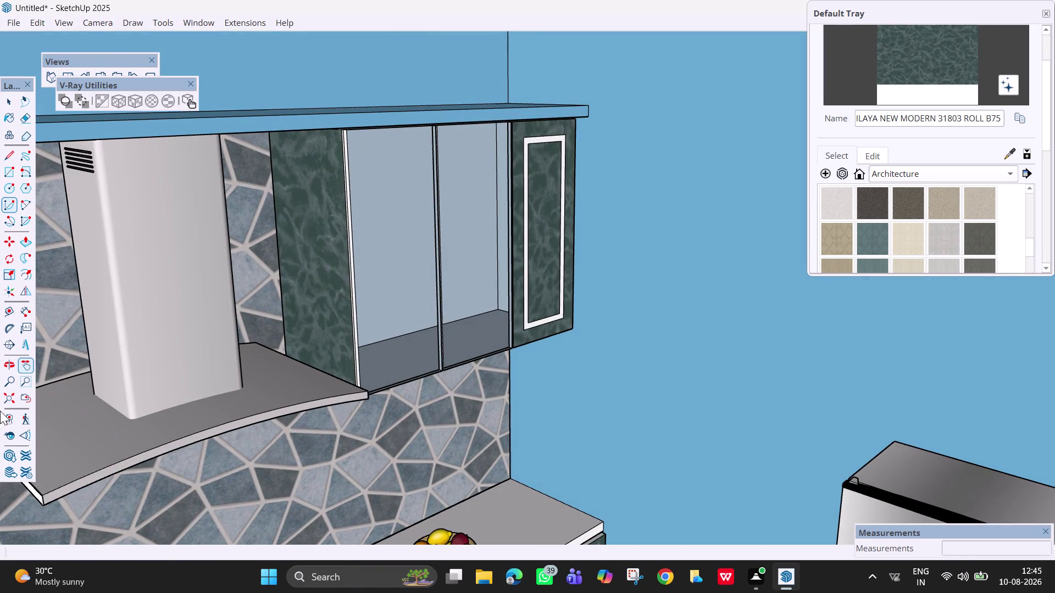
click(23, 314)
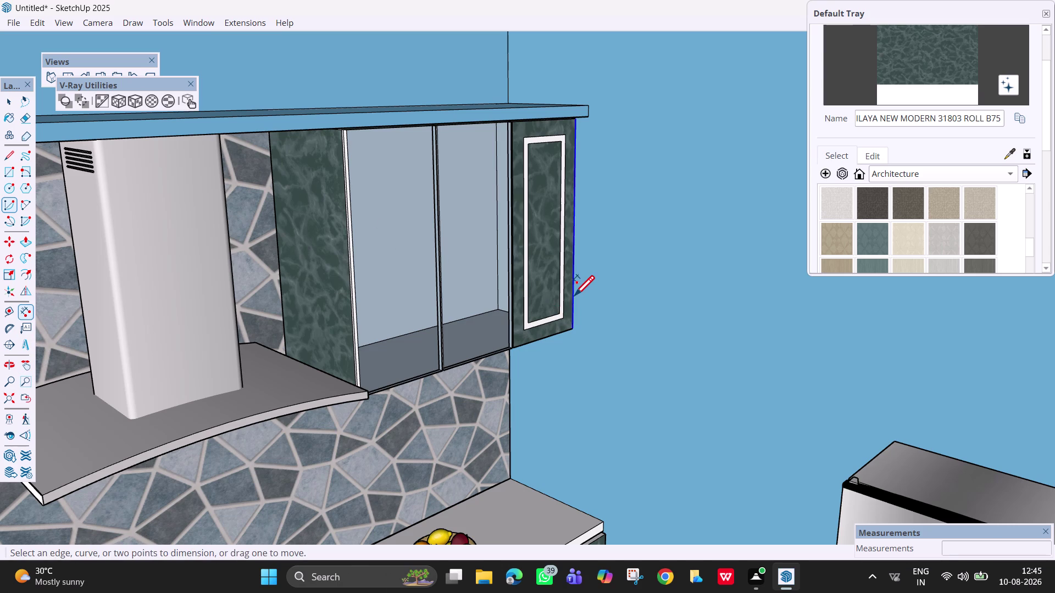
click(573, 329)
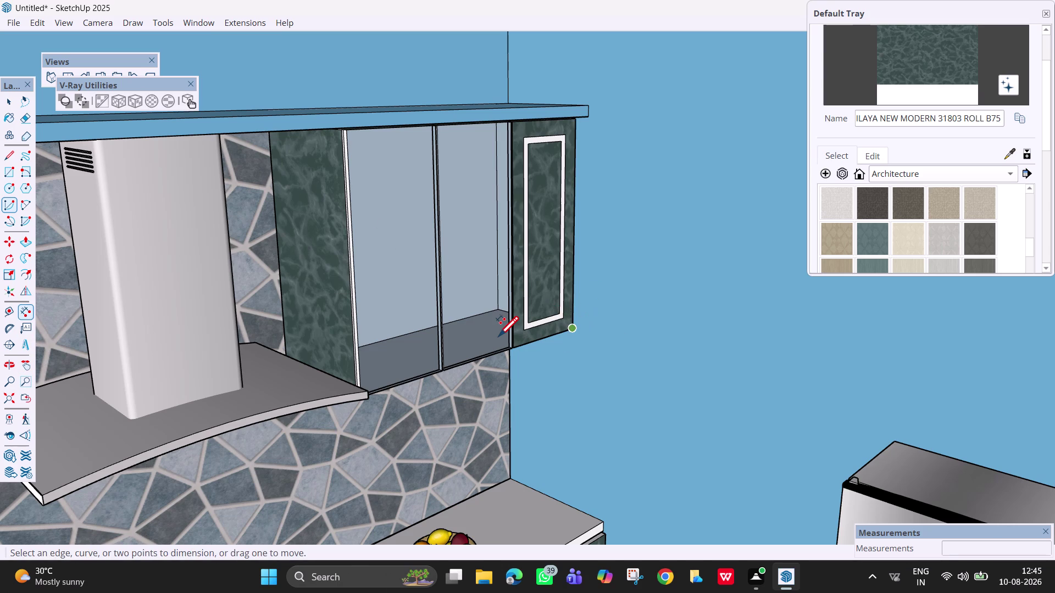
scroll(up, 3)
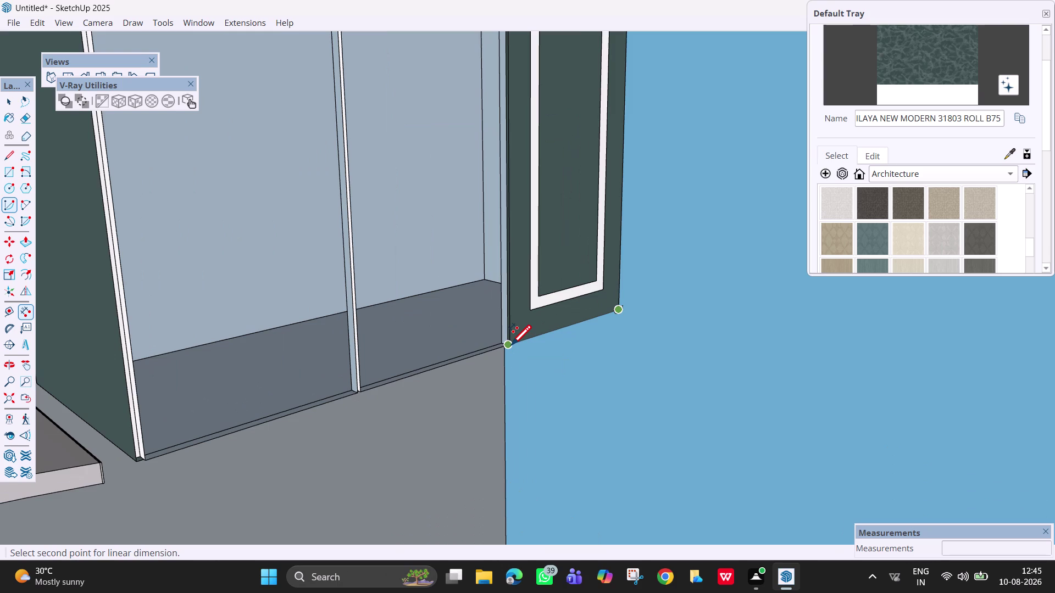
scroll(up, 3)
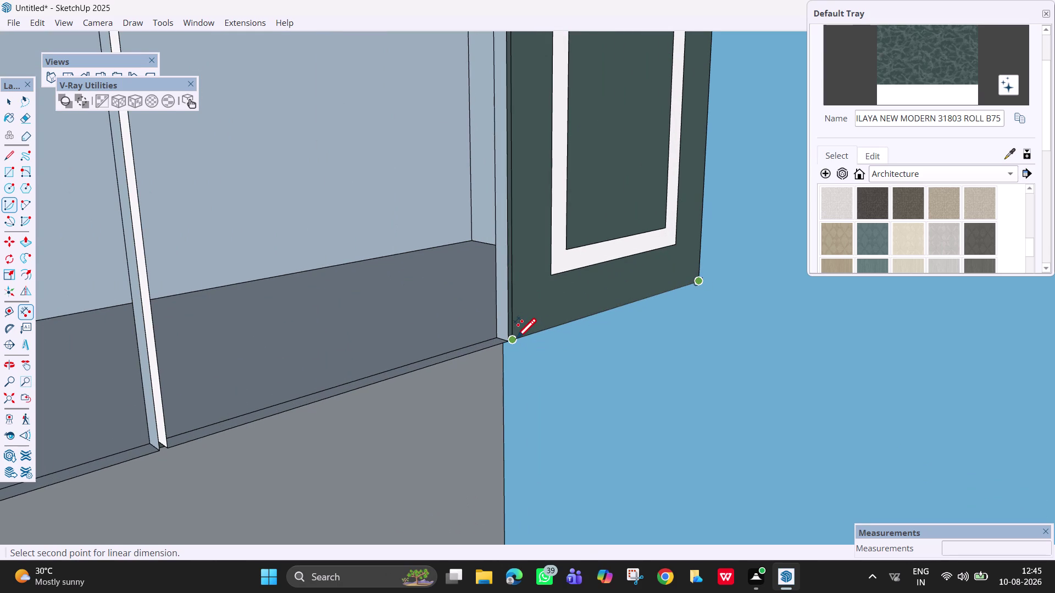
click(516, 340)
click(517, 363)
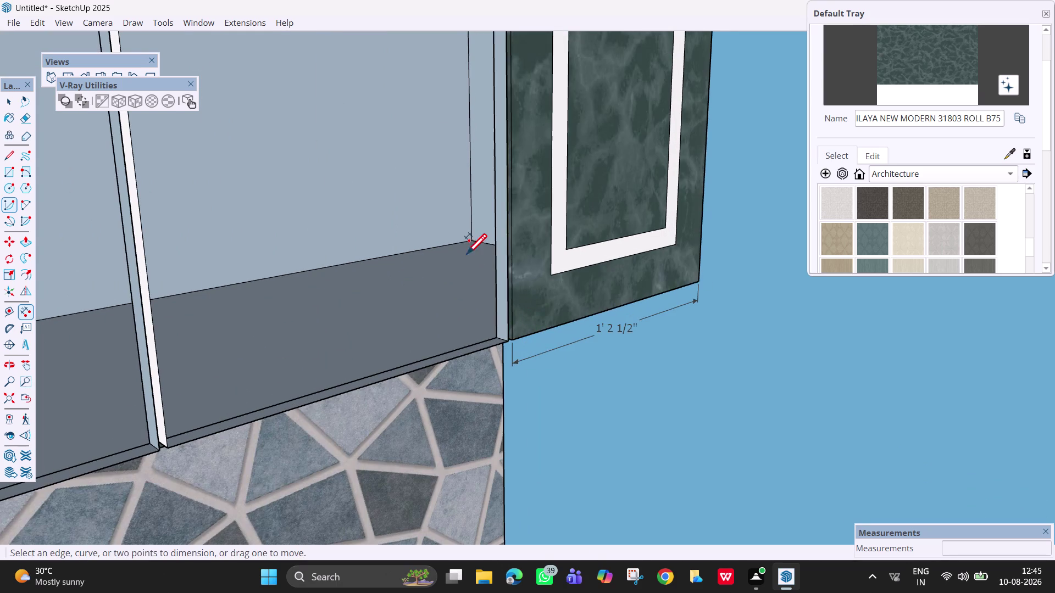
middle_drag(467, 257, 485, 265)
scroll(down, 3)
Place a vertical guide 1' 2 1/2" from the cabinet's inner side edge.
key(t)
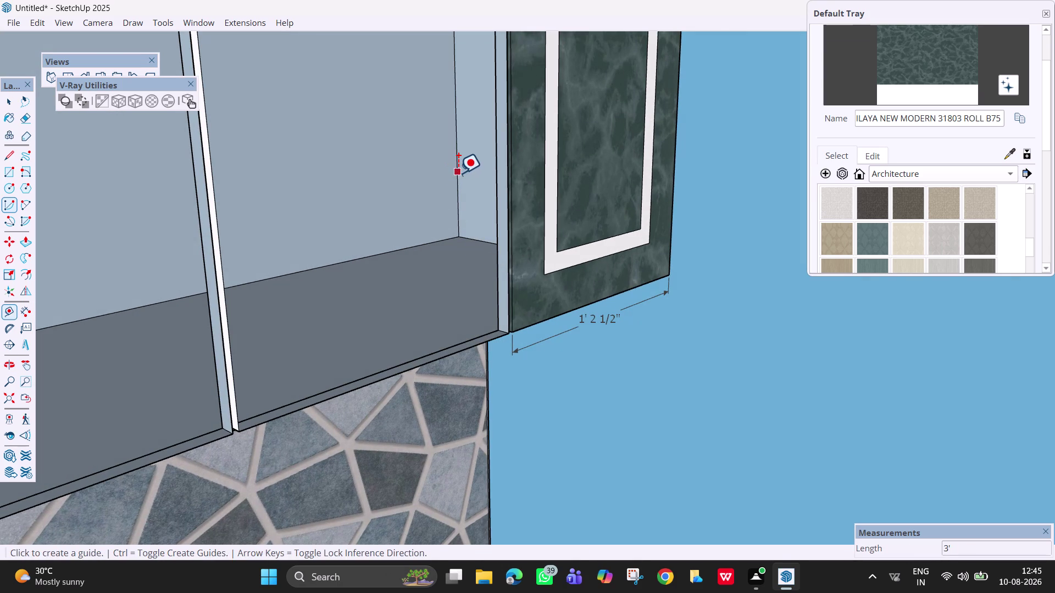
click(458, 173)
key(1)
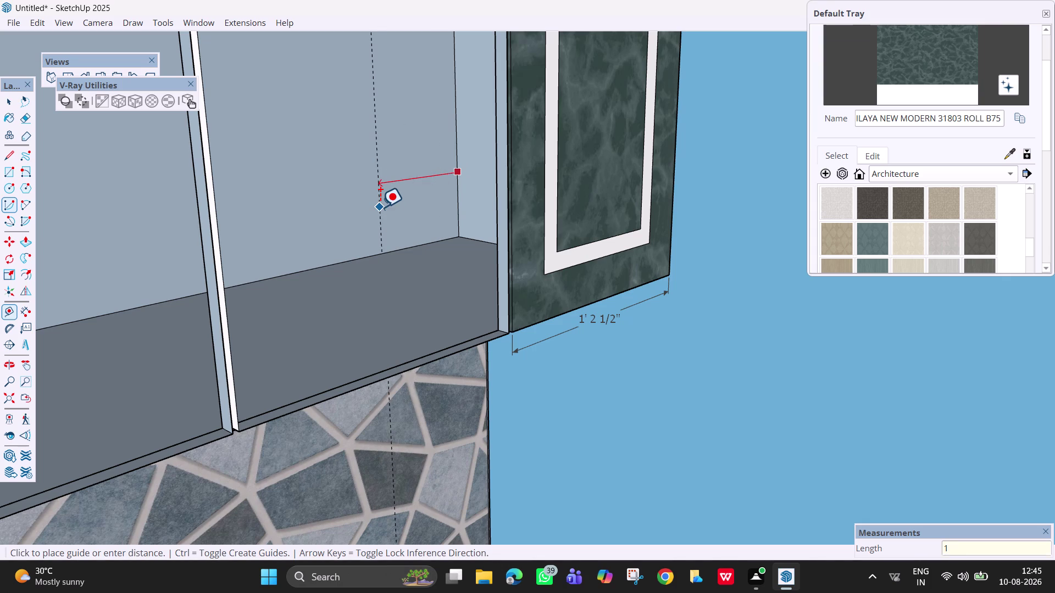
key(apostrophe)
key(2)
key(space)
text(1/)
text(2)
key(shift+quotedbl)
key(Return)
Zoom out, orbit and pan to center the whole wall cabinet in view.
scroll(down, 3)
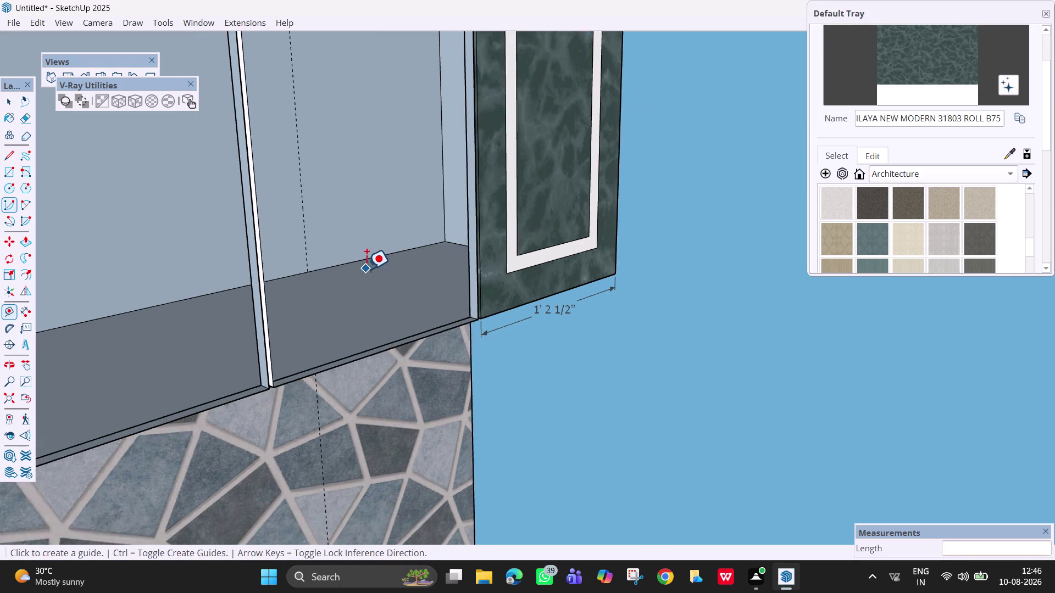
scroll(down, 3)
middle_drag(378, 254, 291, 290)
scroll(down, 3)
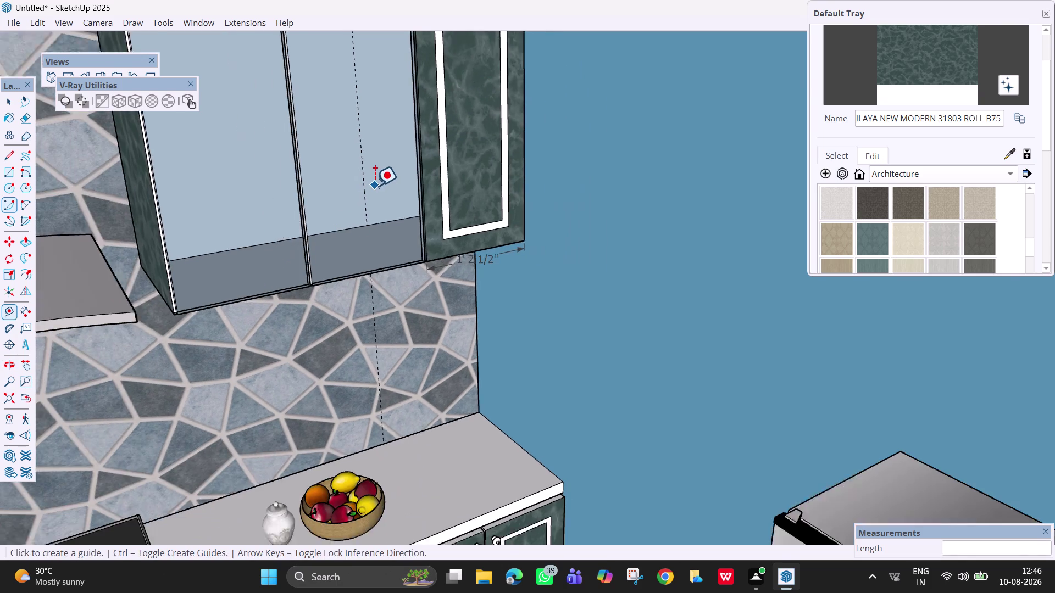
scroll(down, 3)
middle_drag(396, 187, 375, 197)
key(h)
drag(369, 195, 396, 244)
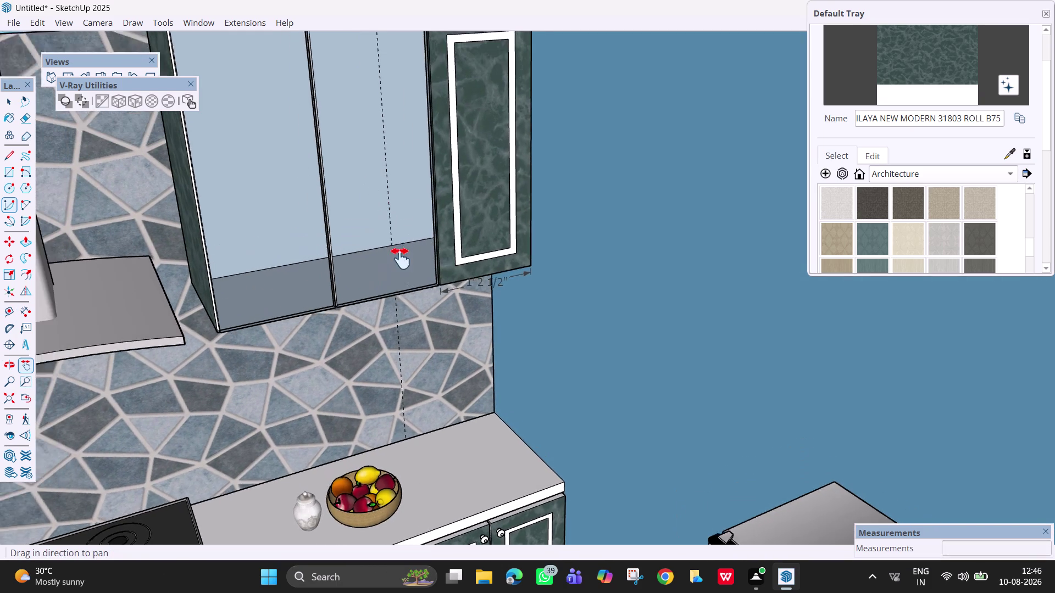
drag(396, 245, 413, 339)
middle_drag(412, 317, 422, 194)
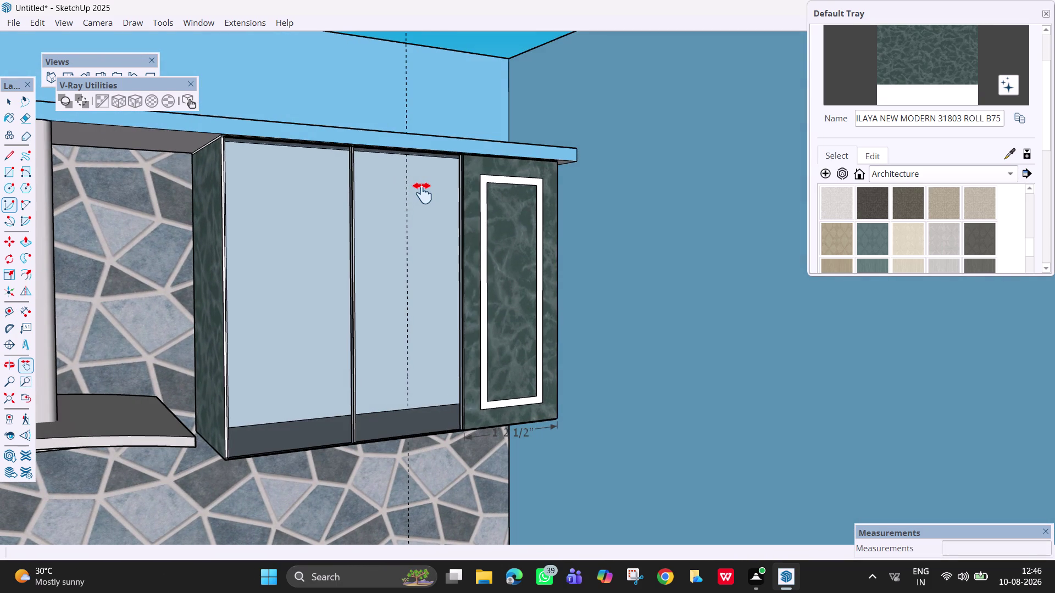
Draw a vertical line along the guide from the door's bottom to its top edge.
key(l)
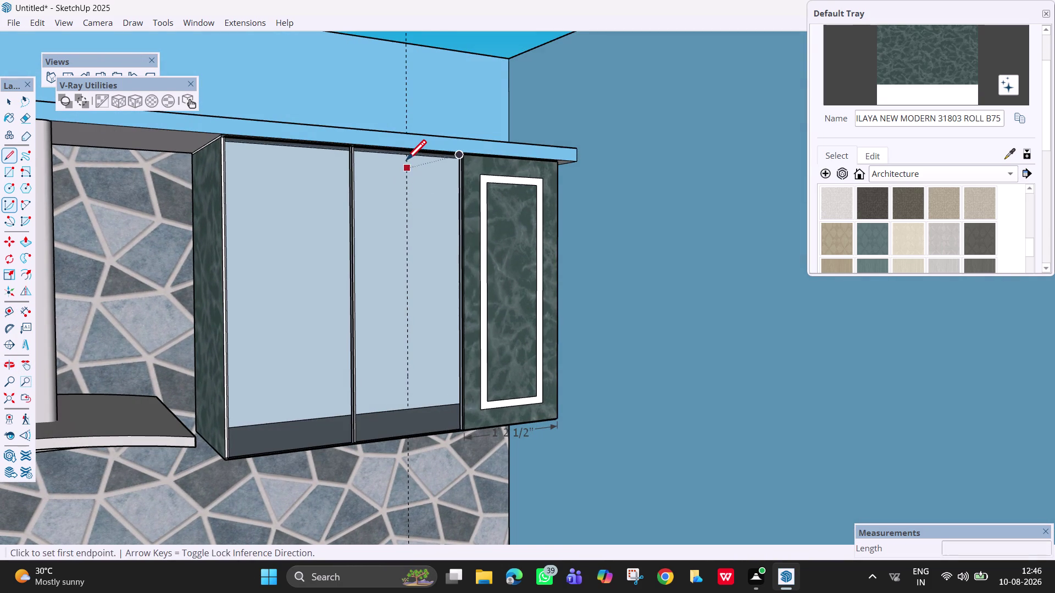
scroll(up, 3)
click(409, 409)
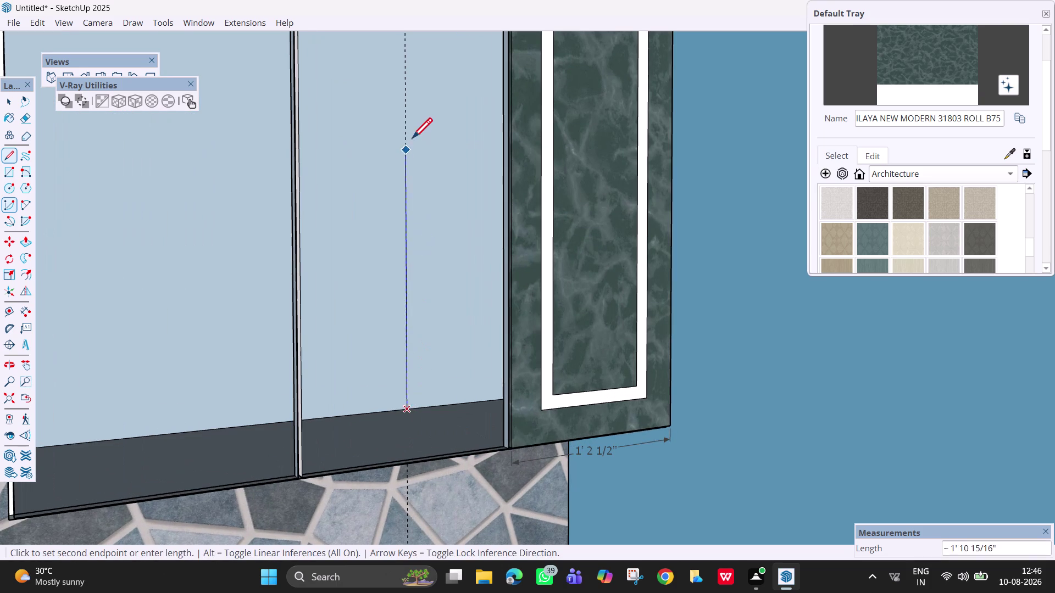
scroll(down, 3)
scroll(up, 3)
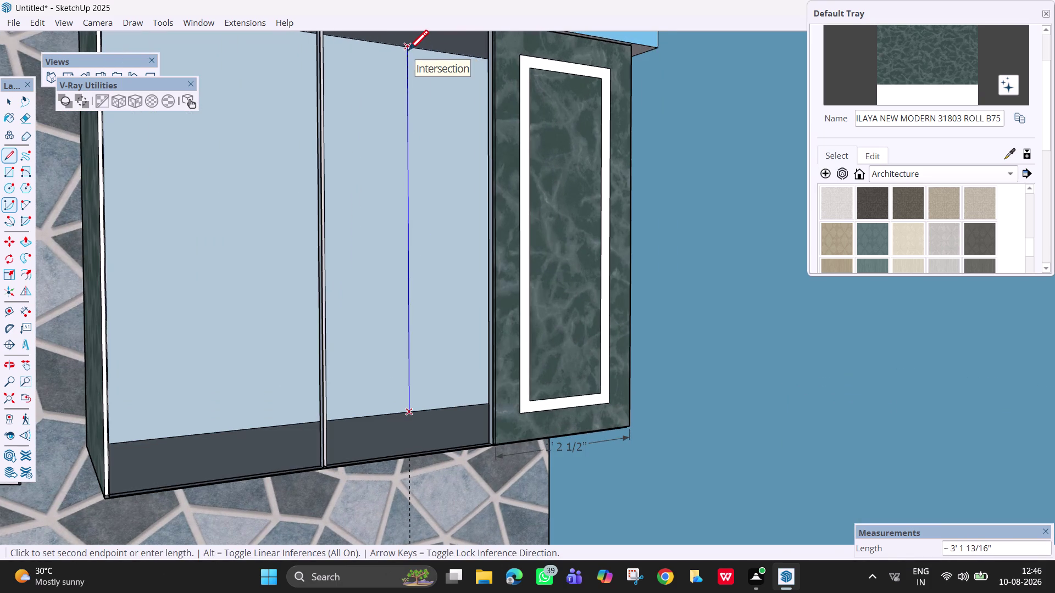
click(407, 46)
key(Escape)
scroll(down, 3)
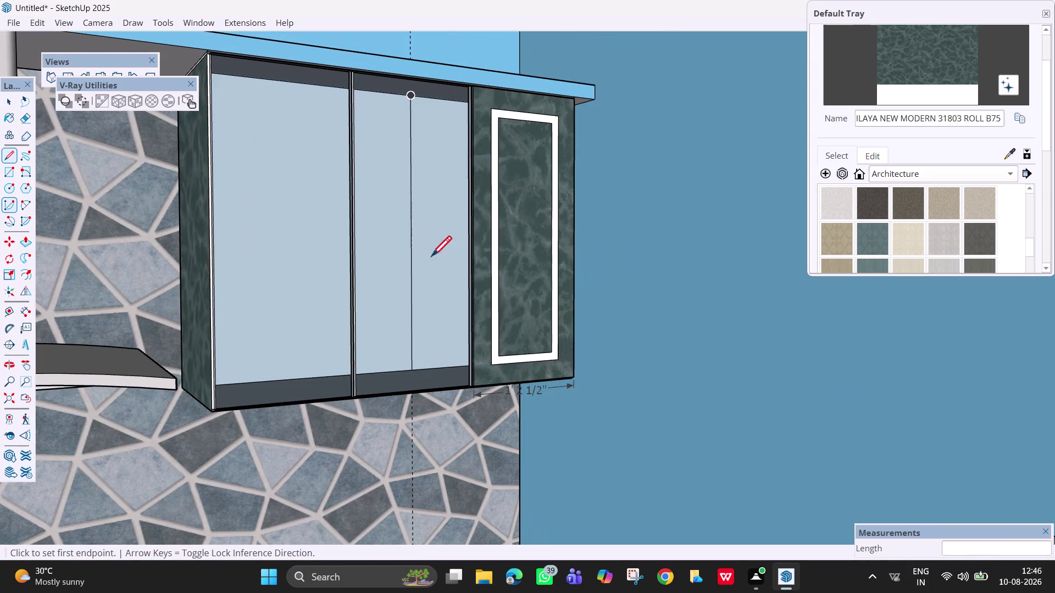
middle_drag(453, 271, 476, 286)
Erase the marble panel's width dimension.
key(e)
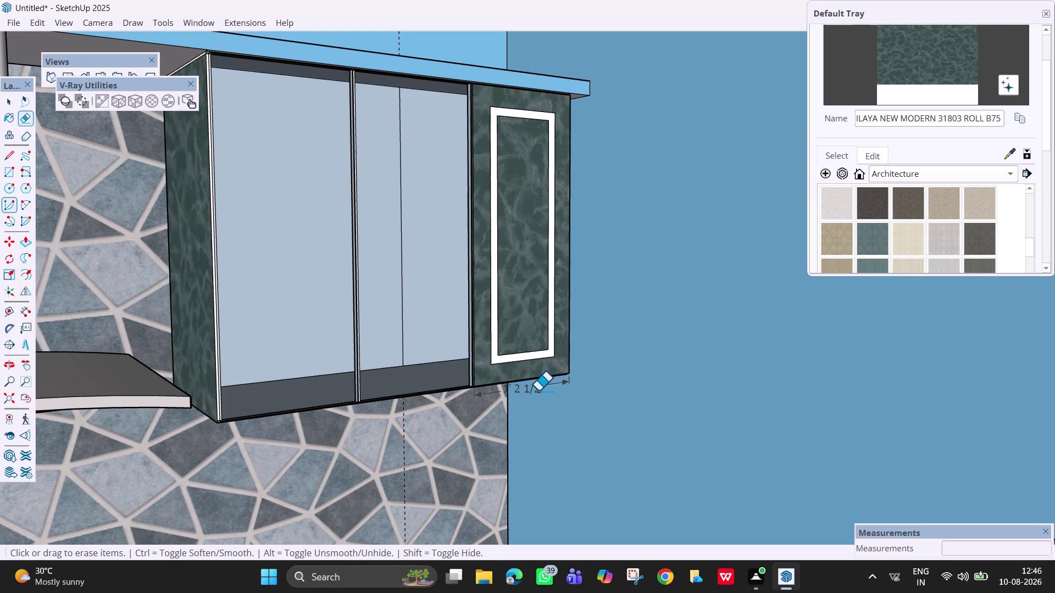
click(539, 390)
scroll(down, 3)
middle_drag(408, 283, 434, 299)
key(r)
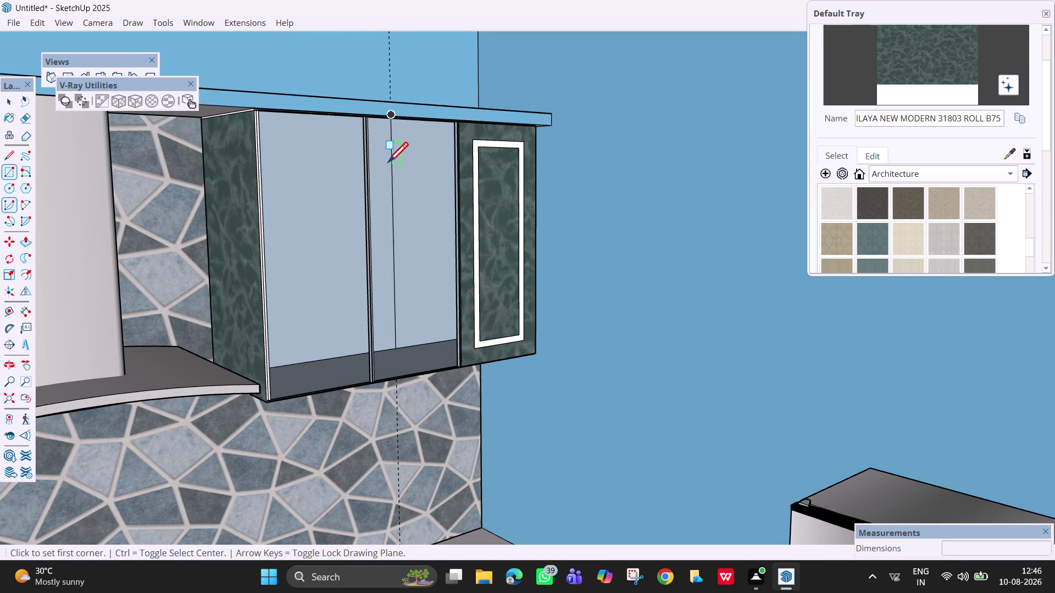
middle_drag(387, 164, 393, 95)
click(396, 144)
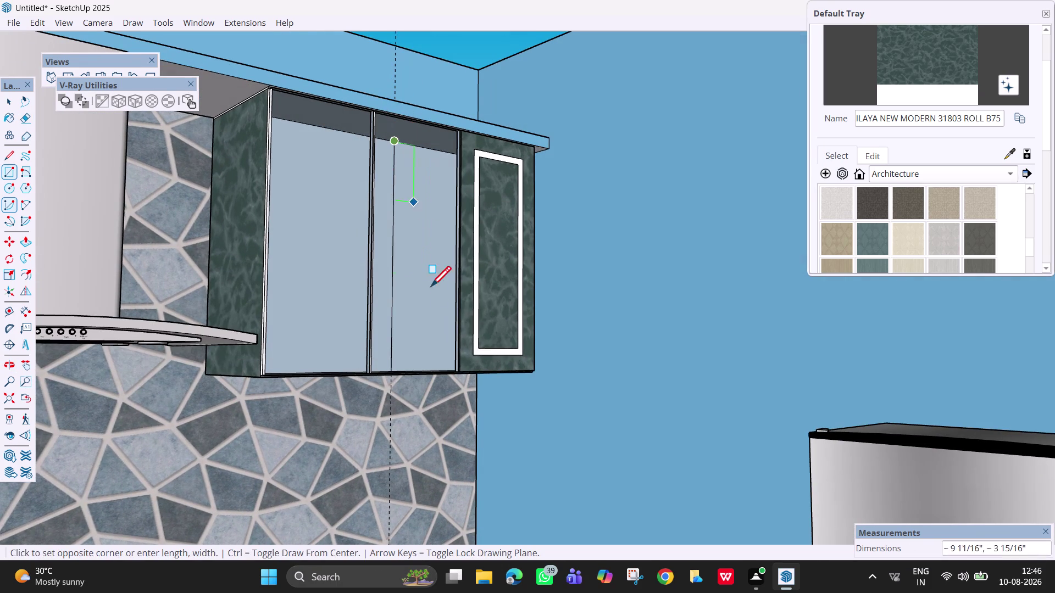
scroll(up, 3)
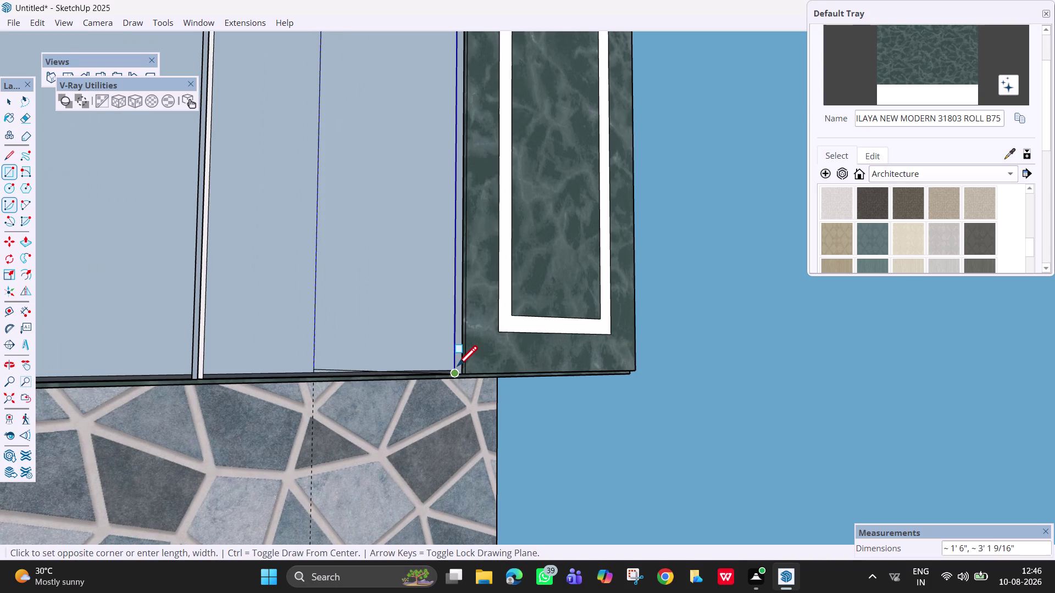
middle_drag(457, 366, 458, 408)
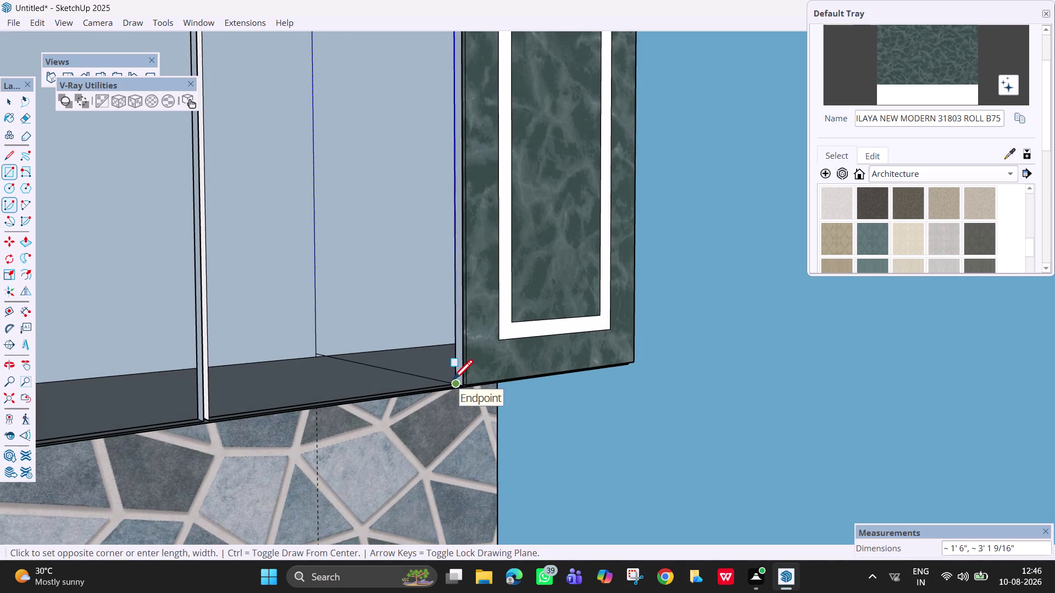
click(452, 384)
key(ctrl+z)
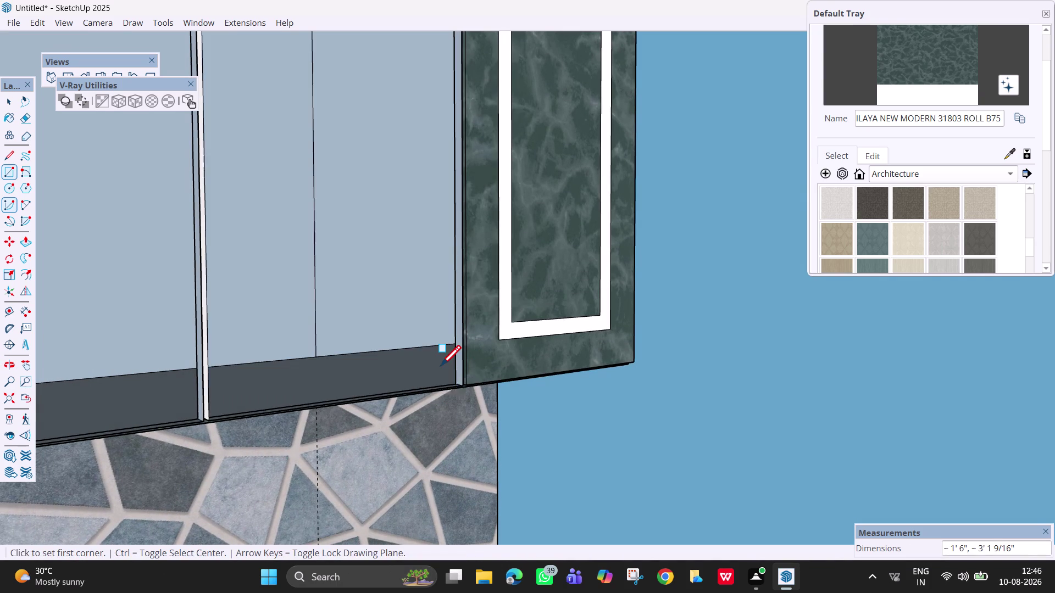
middle_drag(449, 374, 502, 390)
scroll(down, 3)
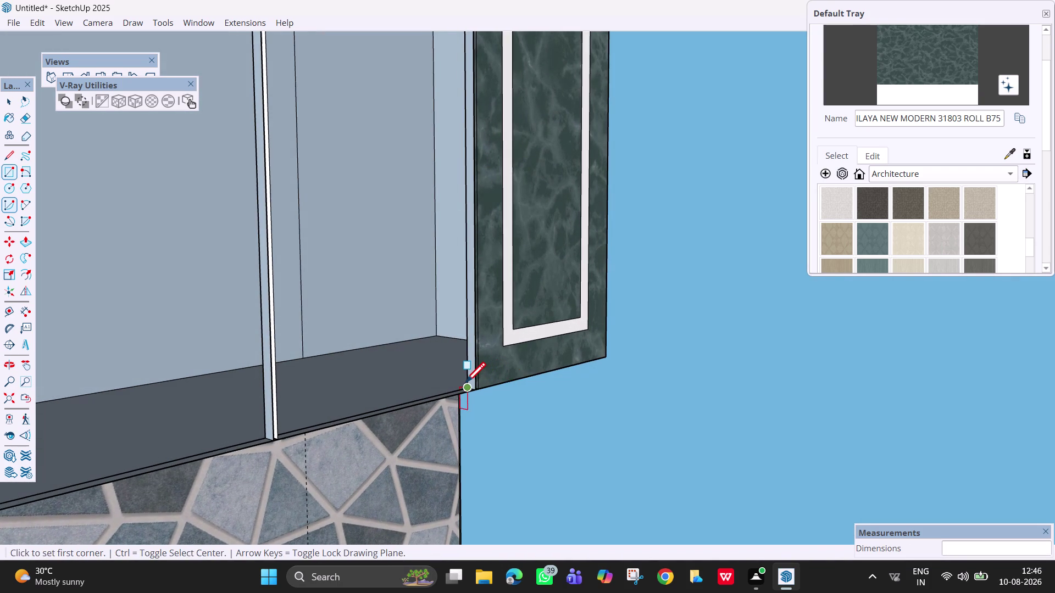
scroll(up, 3)
click(463, 395)
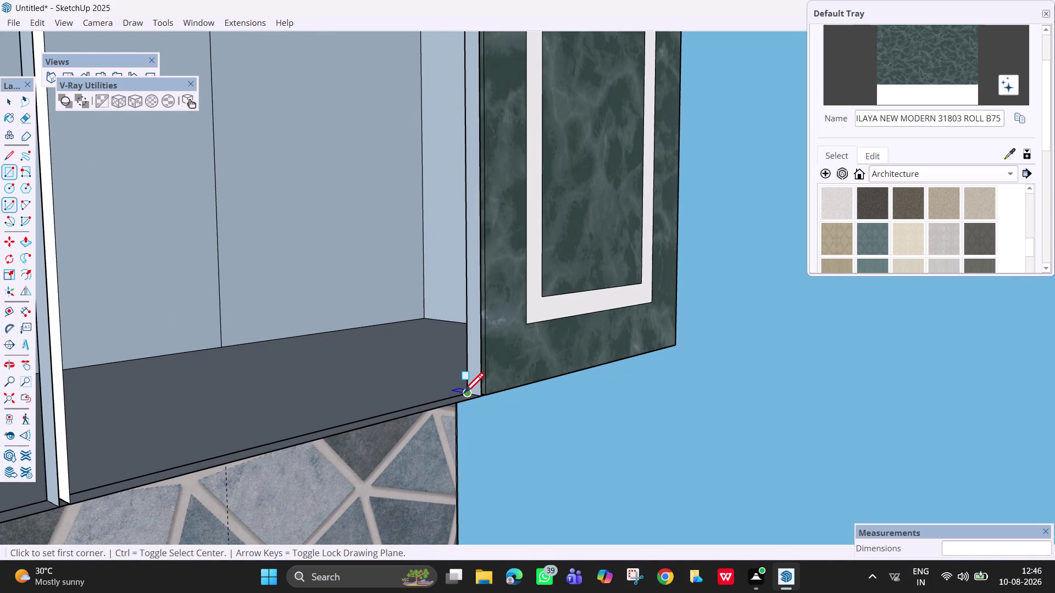
click(220, 346)
scroll(down, 3)
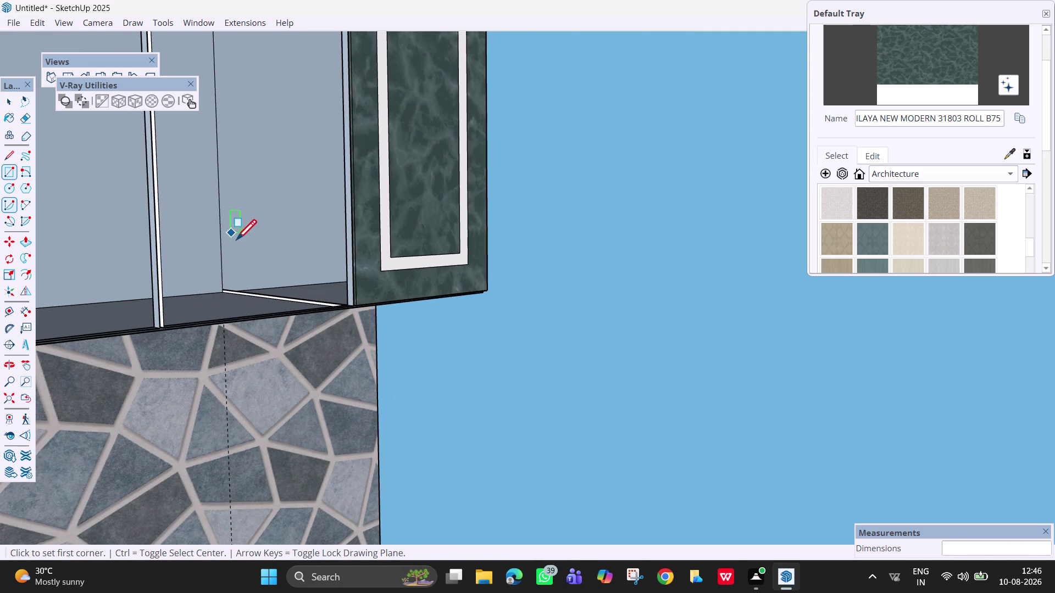
key(ctrl+z)
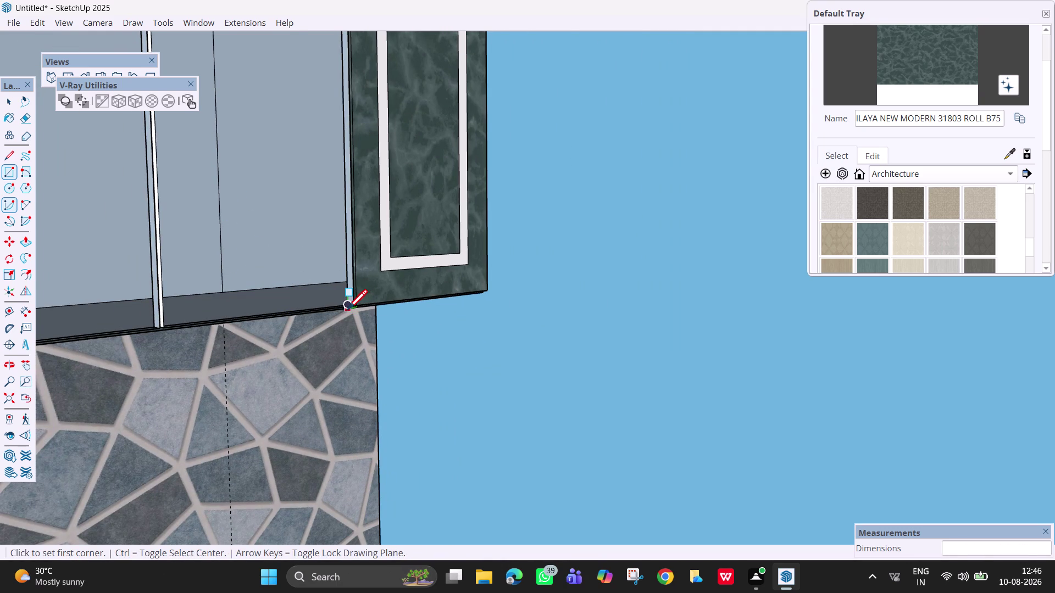
click(347, 307)
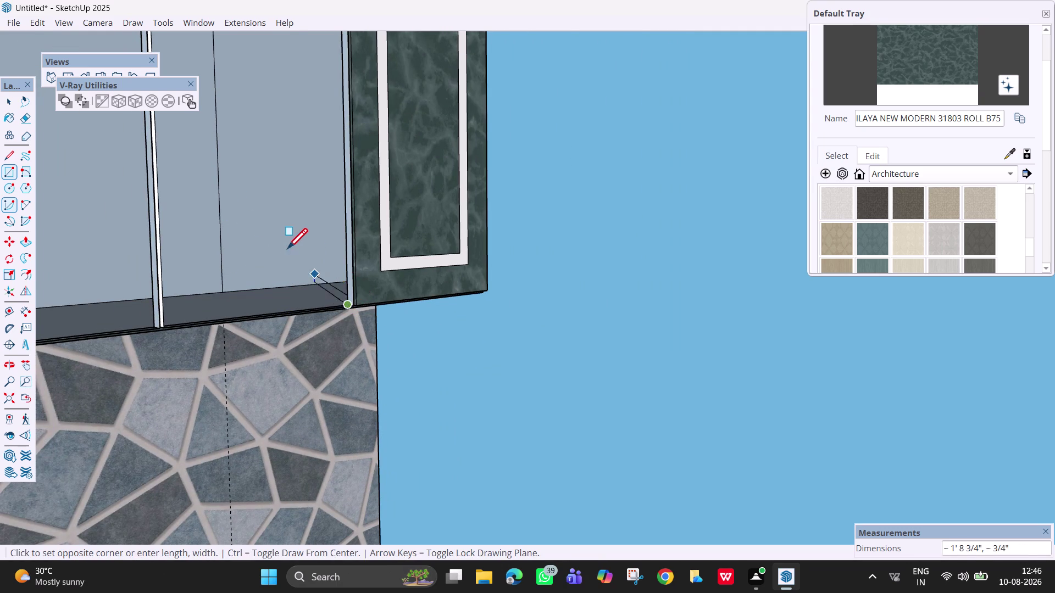
scroll(down, 3)
scroll(down, 3)
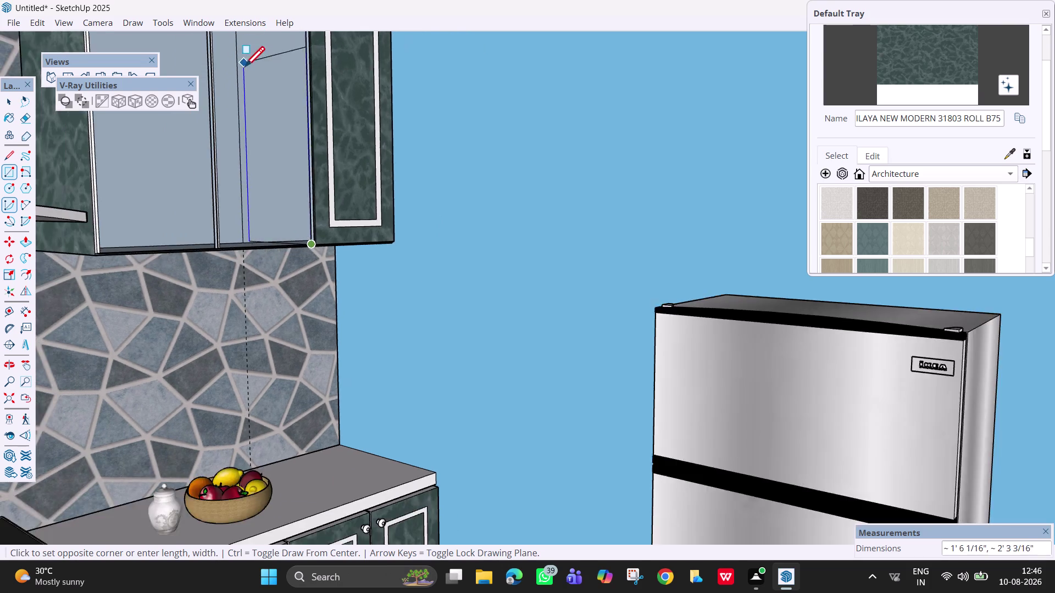
scroll(down, 3)
scroll(down, 3)
middle_drag(248, 93, 264, 46)
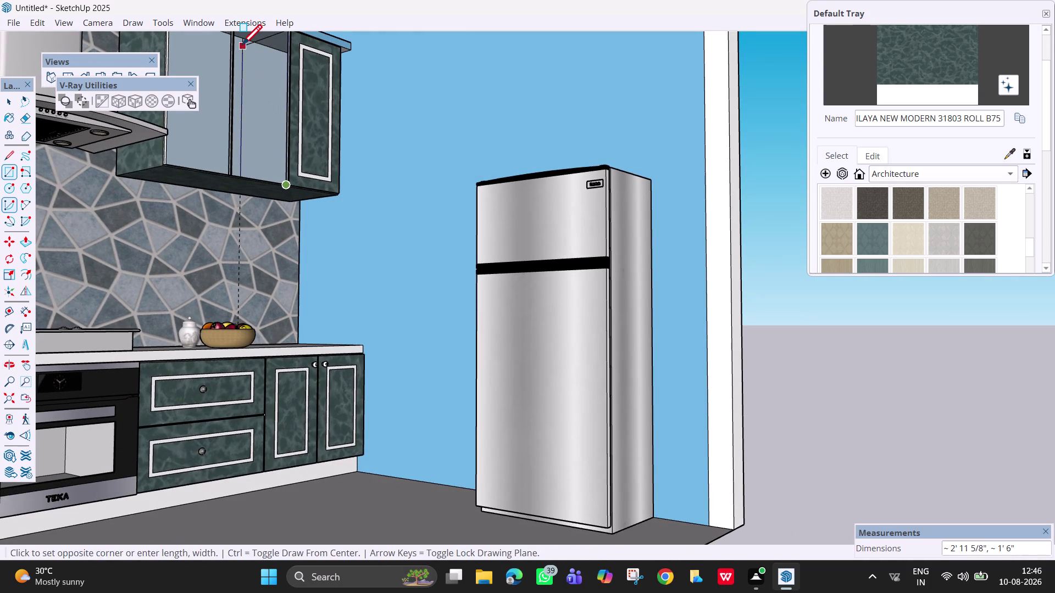
click(243, 41)
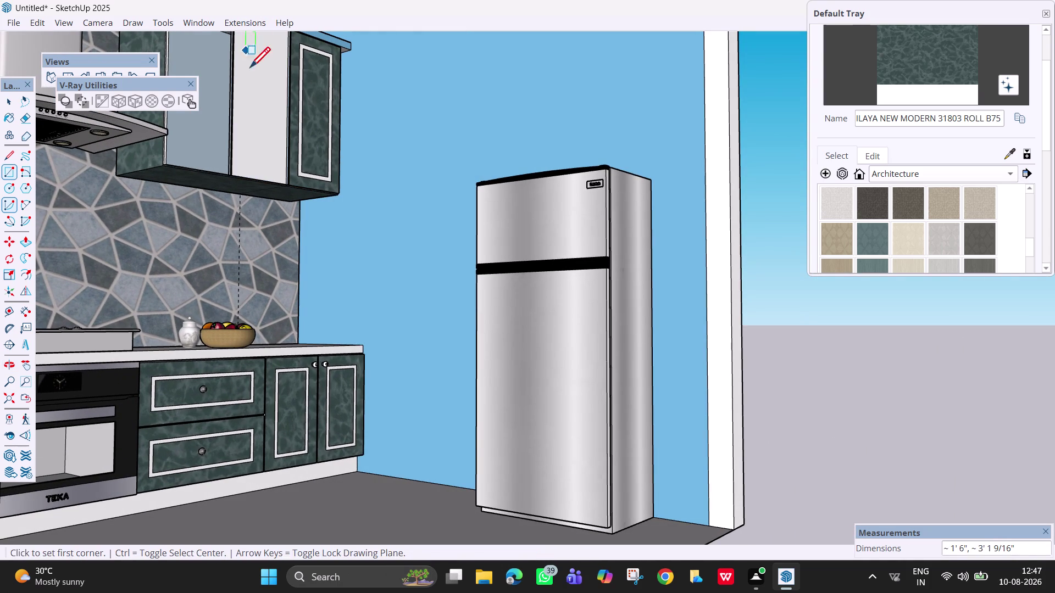
scroll(down, 3)
middle_drag(251, 126, 164, 272)
key(ctrl+z)
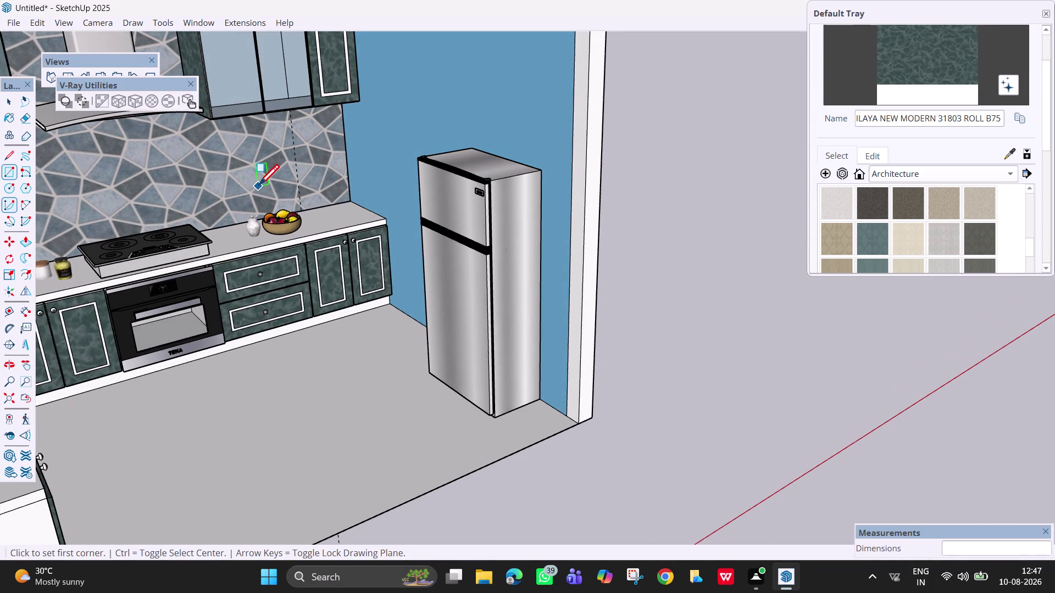
key(h)
drag(271, 165, 294, 385)
middle_drag(320, 286, 320, 275)
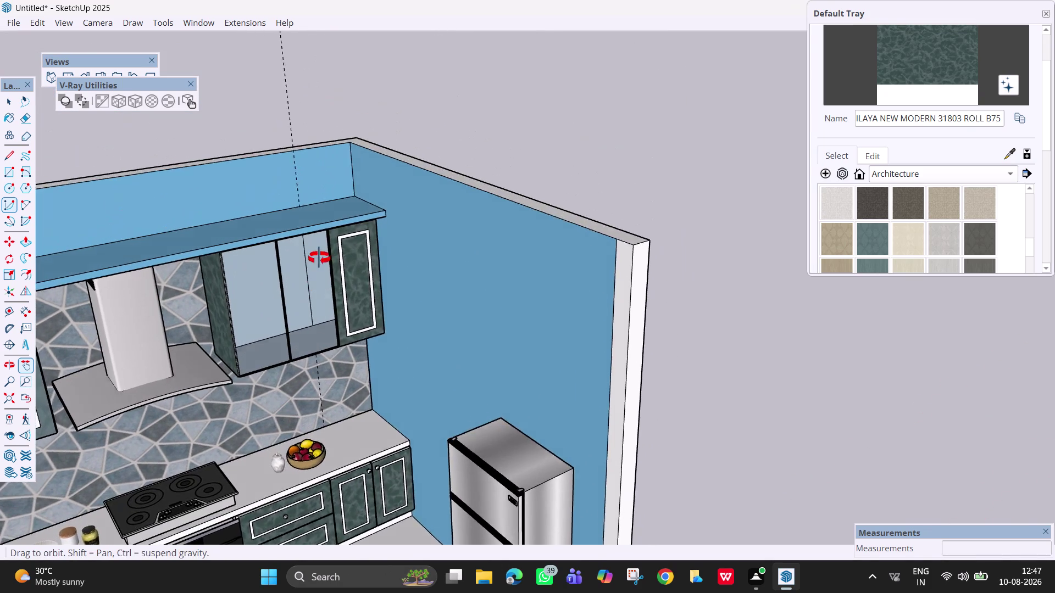
middle_drag(320, 276, 343, 195)
scroll(up, 3)
scroll(up, 3)
middle_drag(365, 355, 326, 385)
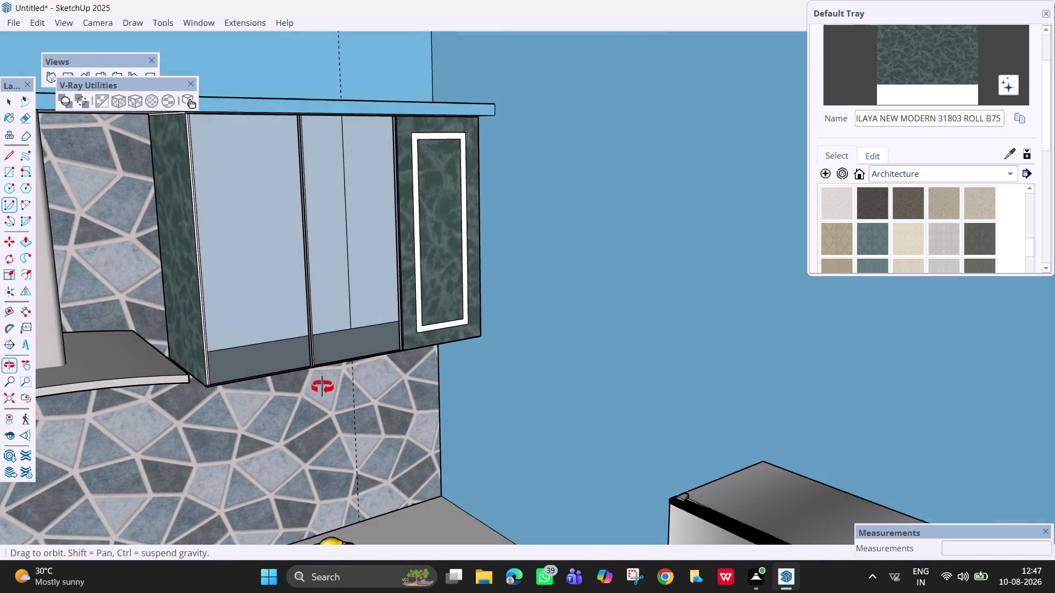
middle_drag(326, 384, 322, 388)
Draw a short edge from the middle door's bottom endpoint to the side panel's corner.
key(l)
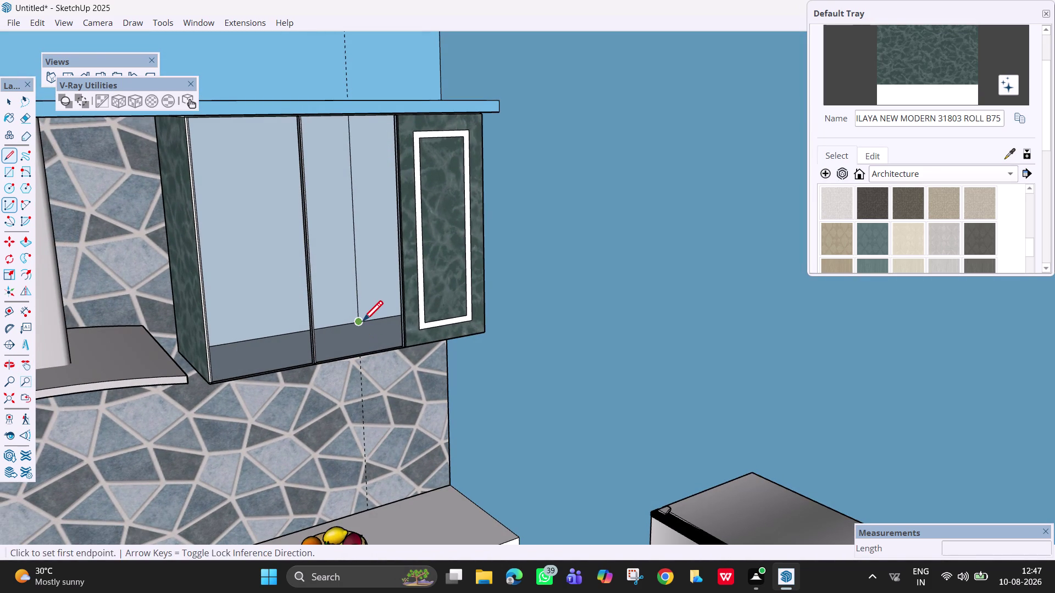
click(362, 323)
click(401, 349)
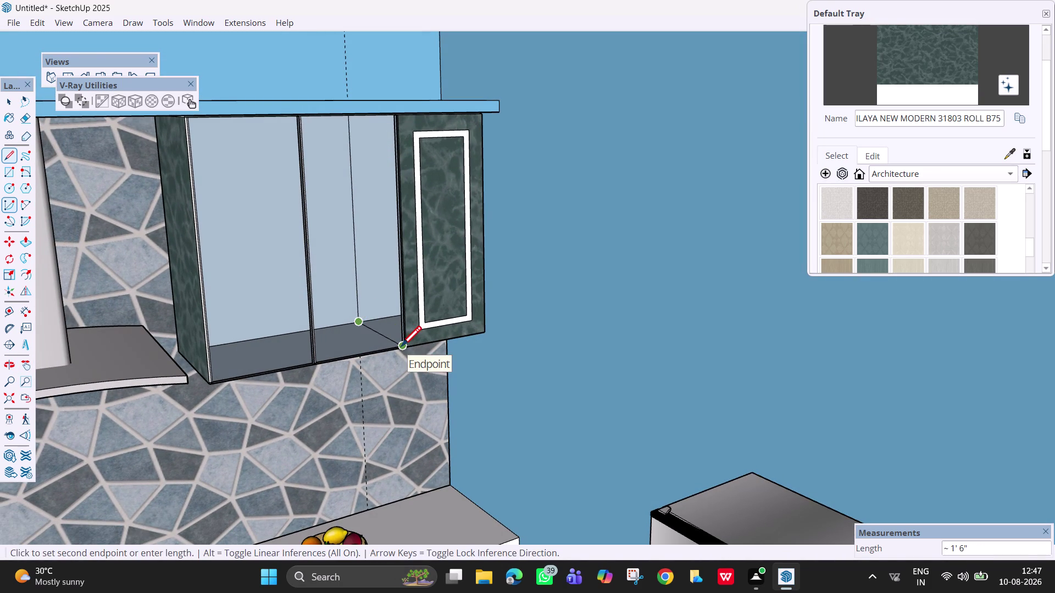
scroll(up, 3)
middle_drag(397, 342, 502, 344)
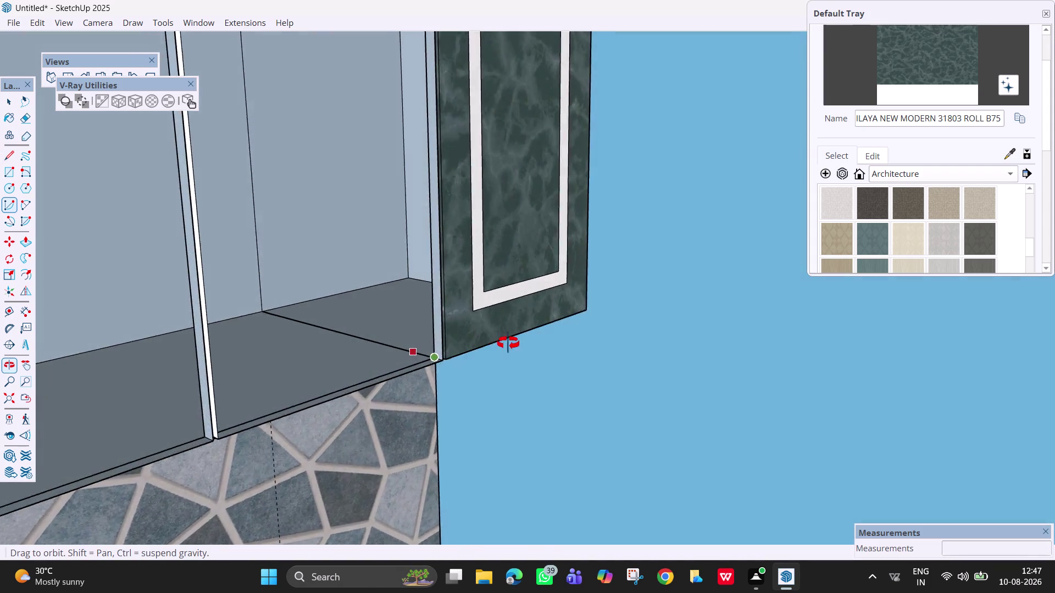
middle_drag(501, 343, 532, 343)
middle_drag(538, 343, 555, 344)
scroll(down, 3)
scroll(down, 3)
Pan and orbit to bring the cabinet's underside and top edge into view.
key(Escape)
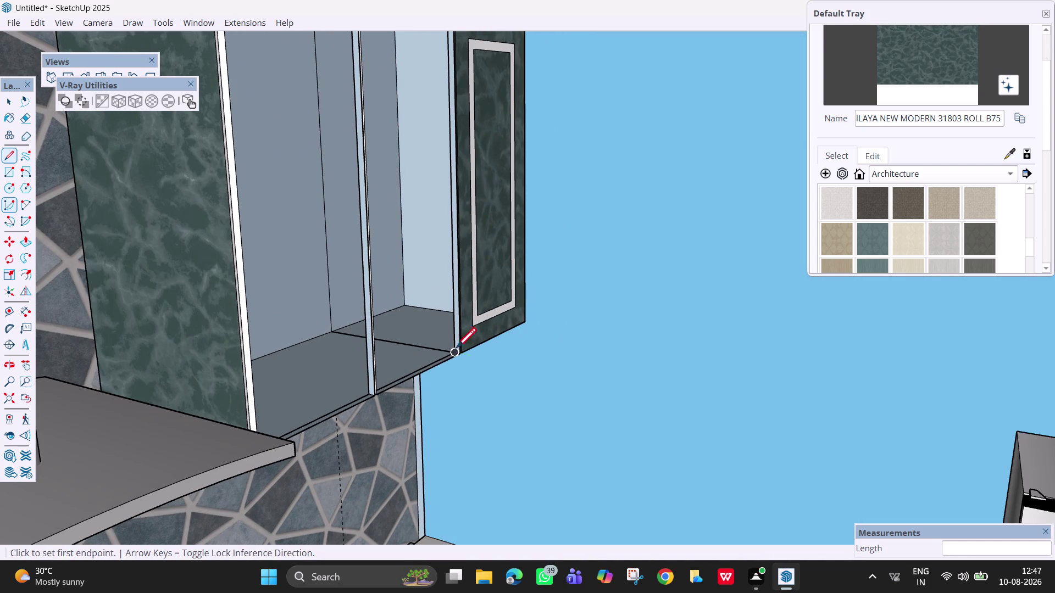
scroll(down, 3)
key(h)
drag(418, 250, 403, 315)
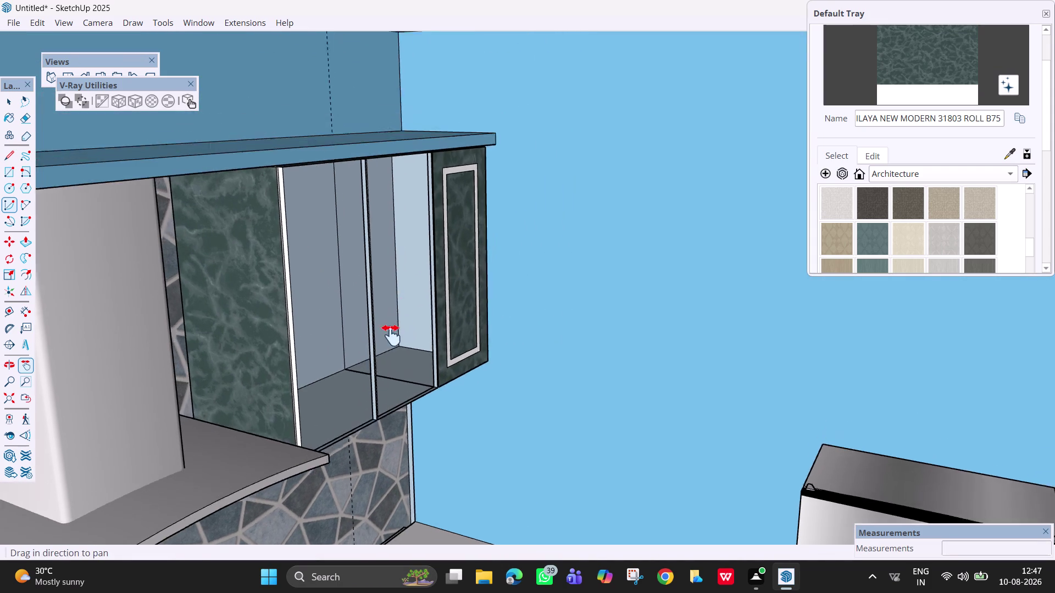
drag(403, 314, 346, 386)
middle_drag(332, 339, 336, 227)
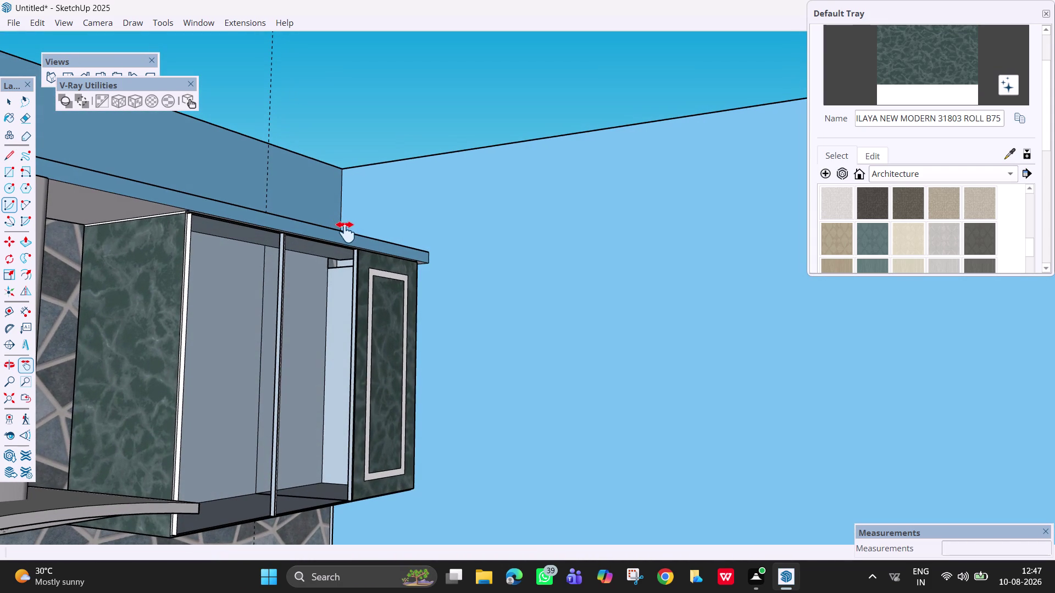
key(r)
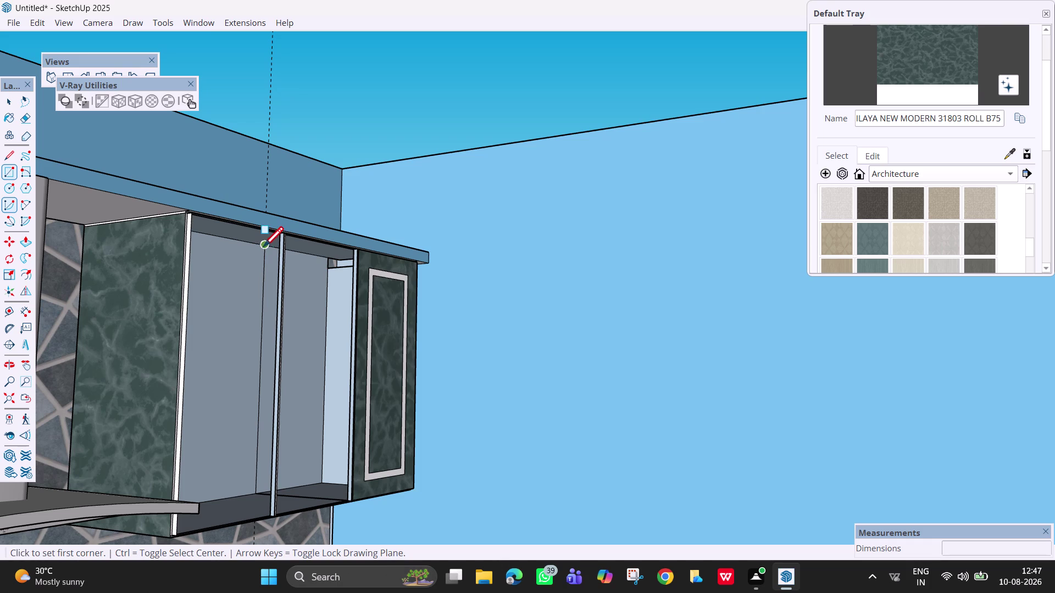
click(263, 248)
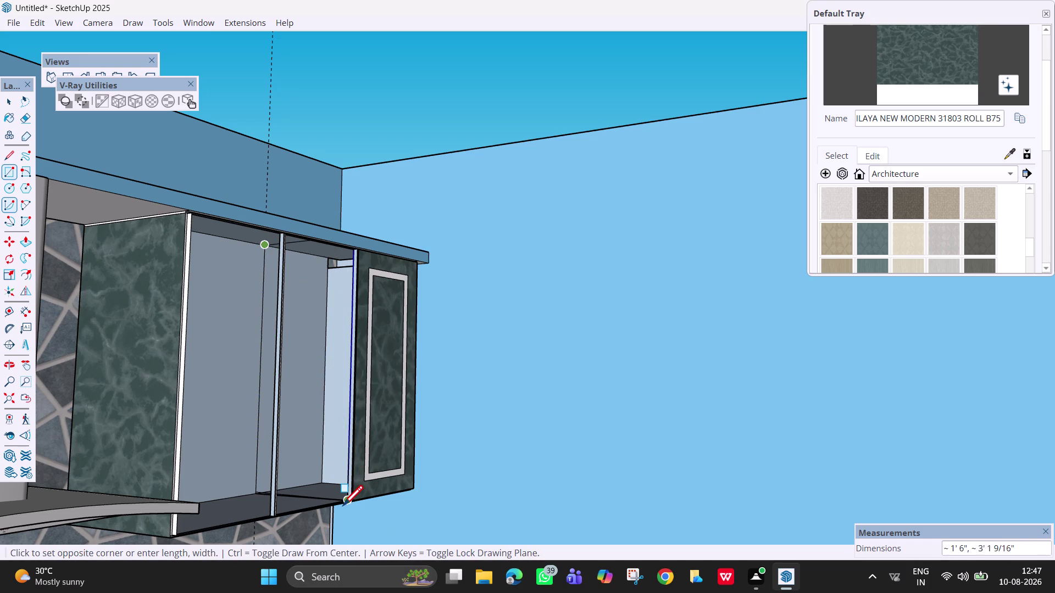
click(346, 503)
scroll(down, 3)
middle_drag(307, 416, 309, 418)
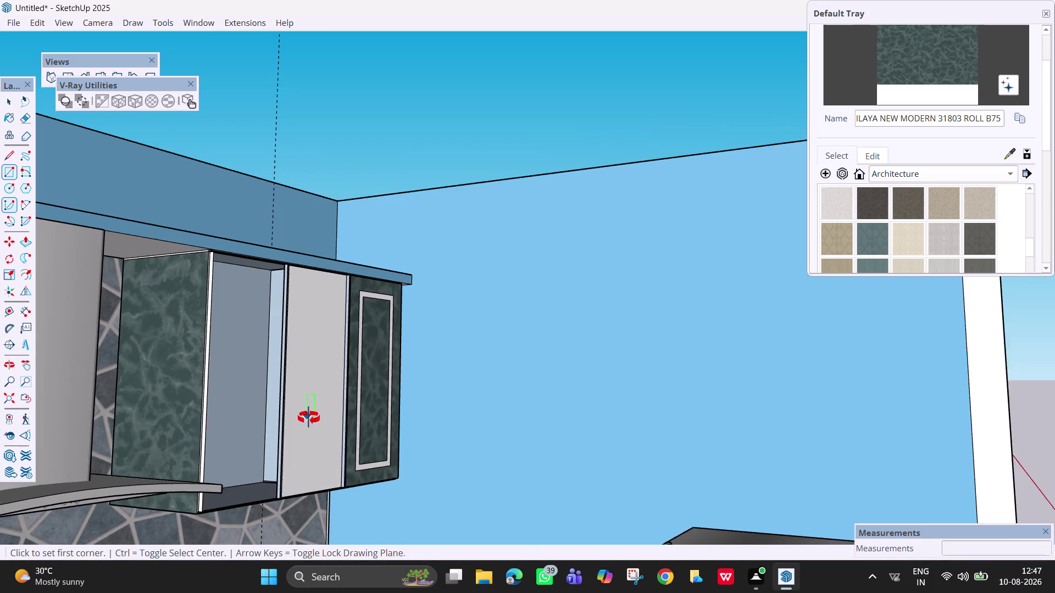
middle_drag(309, 418, 264, 456)
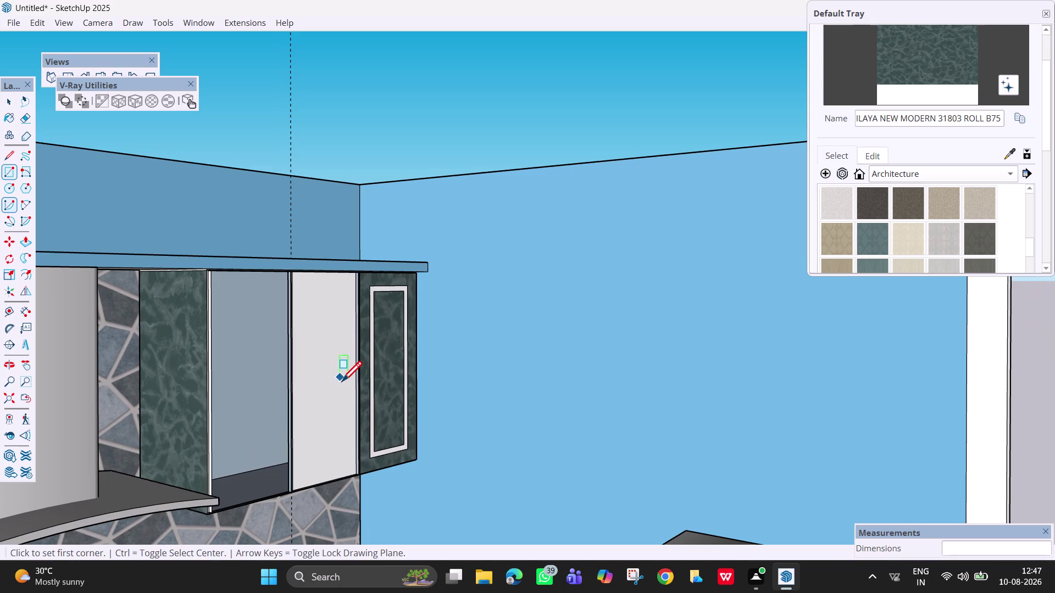
middle_drag(387, 397, 301, 435)
key(Escape)
key(space)
click(328, 394)
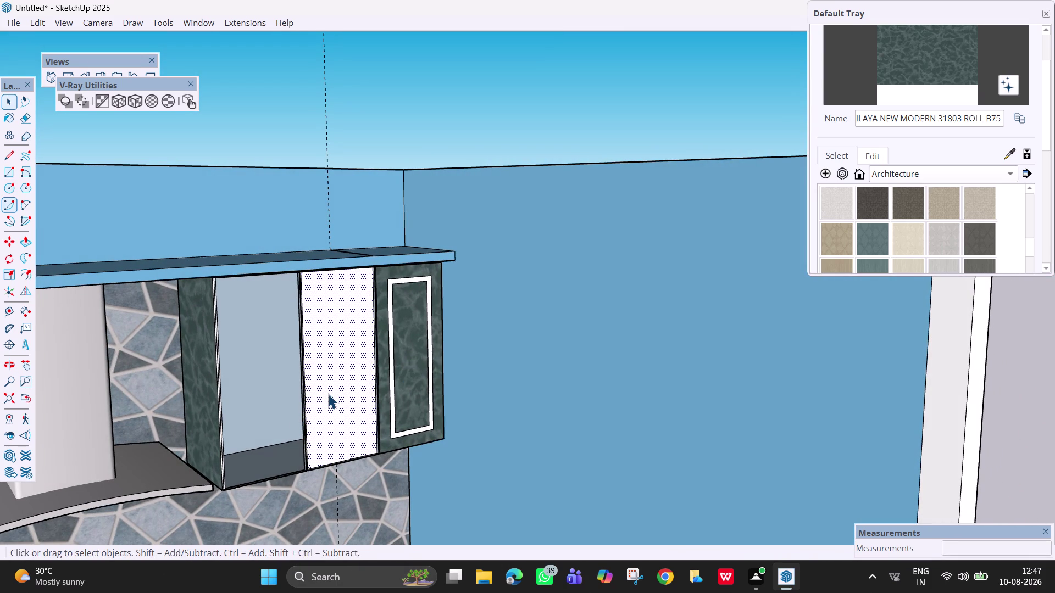
key(Delete)
scroll(down, 3)
middle_drag(343, 406, 323, 427)
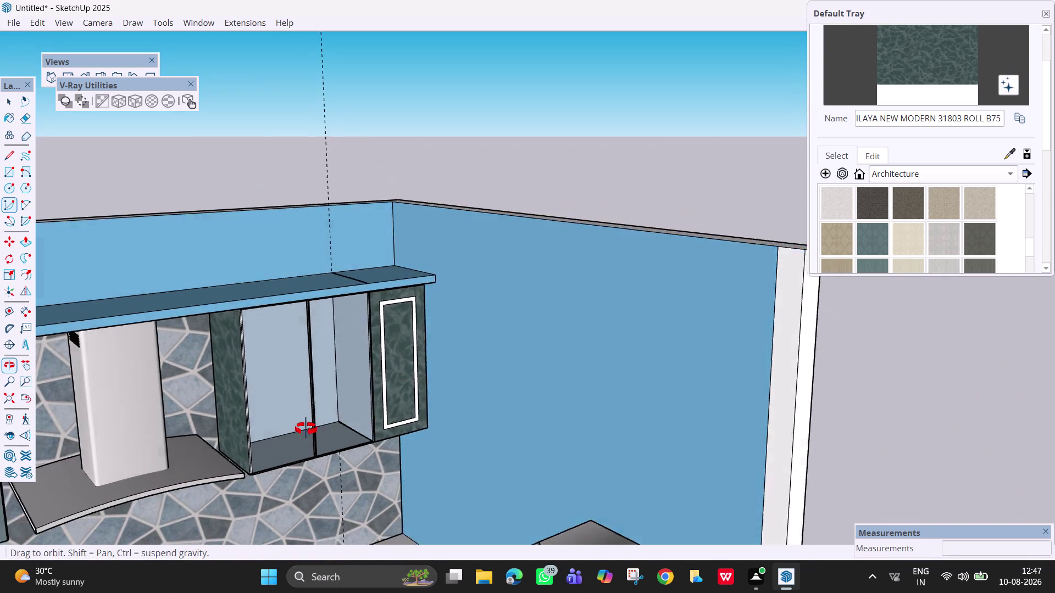
middle_drag(322, 427, 279, 424)
scroll(up, 3)
scroll(down, 3)
middle_drag(338, 373, 275, 373)
middle_drag(375, 269, 377, 296)
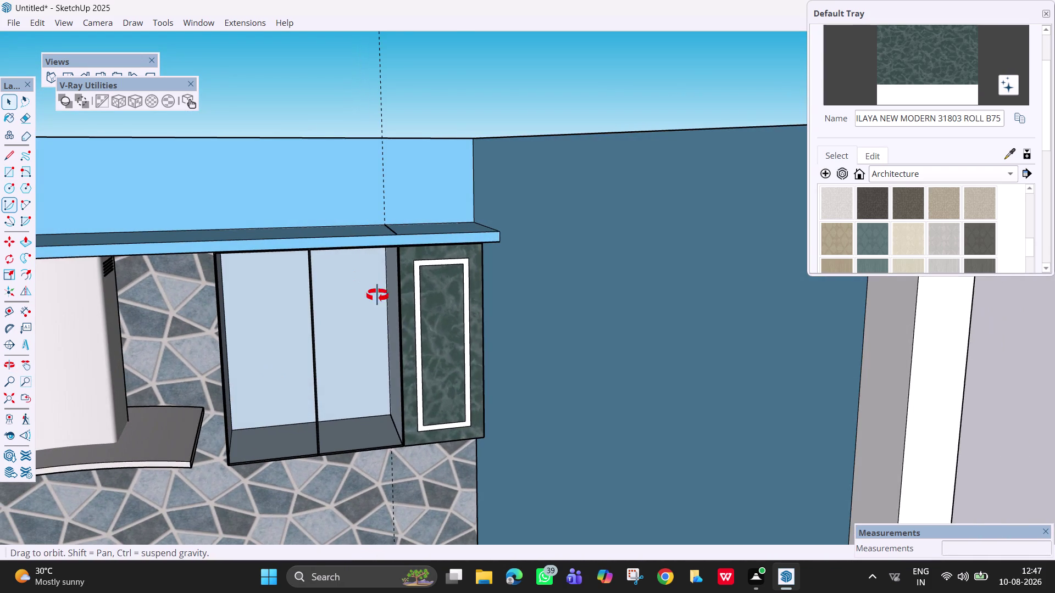
middle_drag(378, 296, 366, 372)
scroll(down, 3)
key(e)
drag(394, 233, 371, 236)
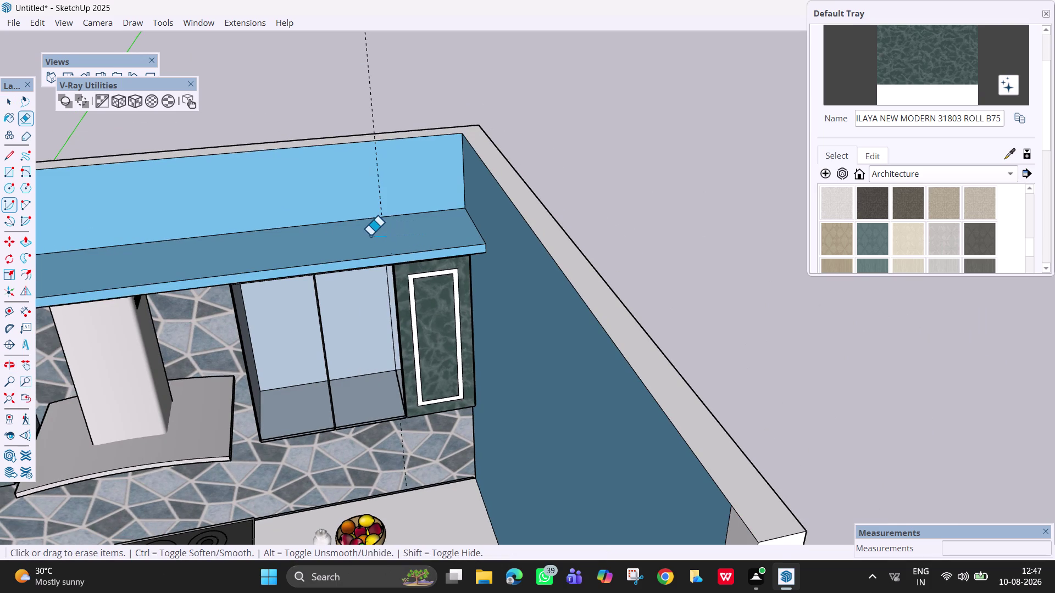
scroll(down, 3)
middle_drag(399, 358, 458, 184)
key(ctrl+z)
scroll(up, 3)
middle_drag(396, 214, 398, 278)
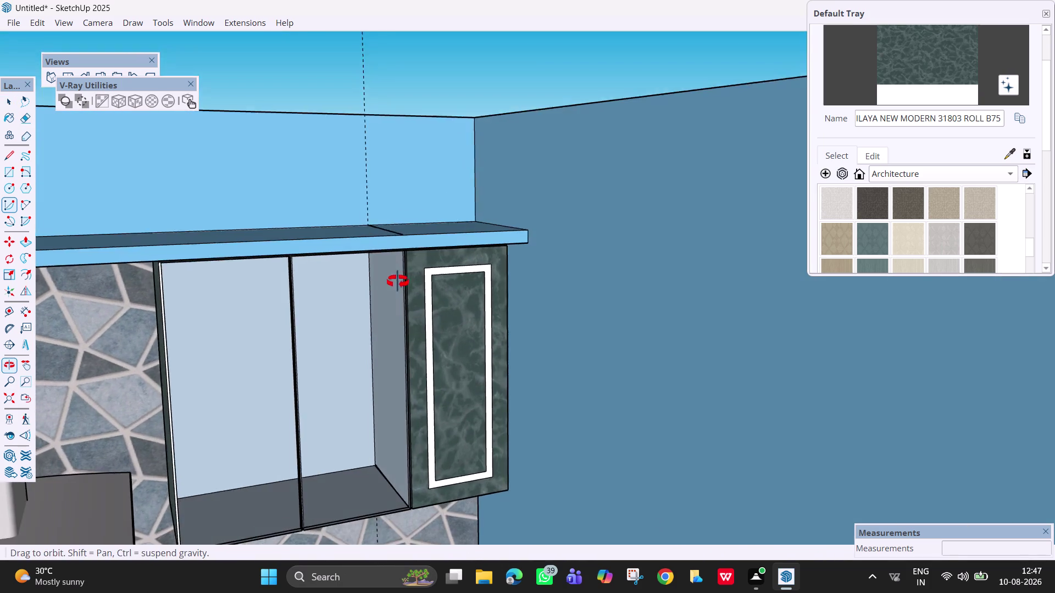
middle_drag(398, 279, 385, 302)
scroll(up, 3)
scroll(up, 3)
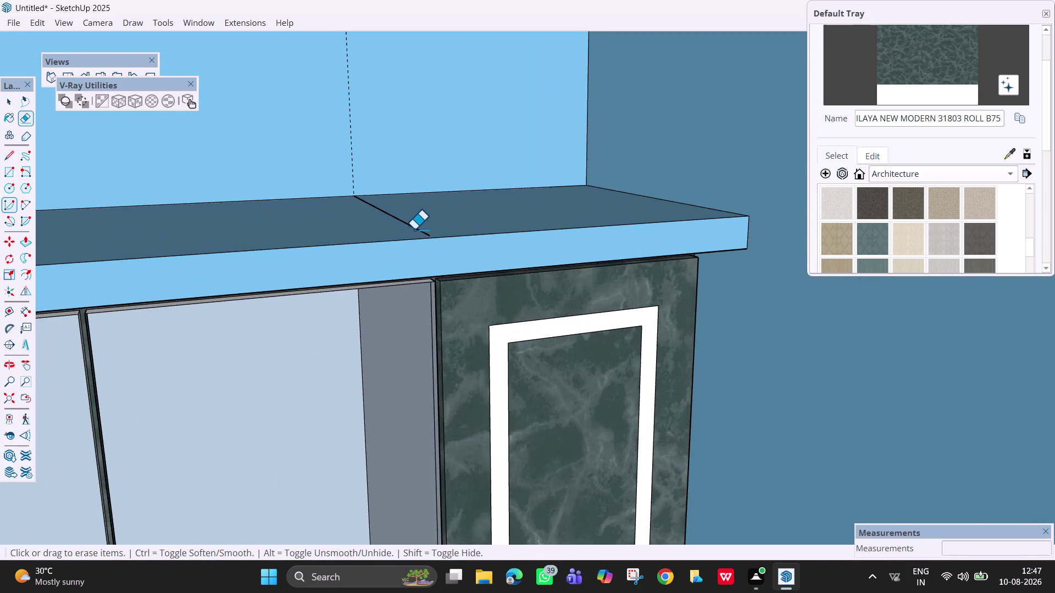
scroll(up, 3)
click(430, 236)
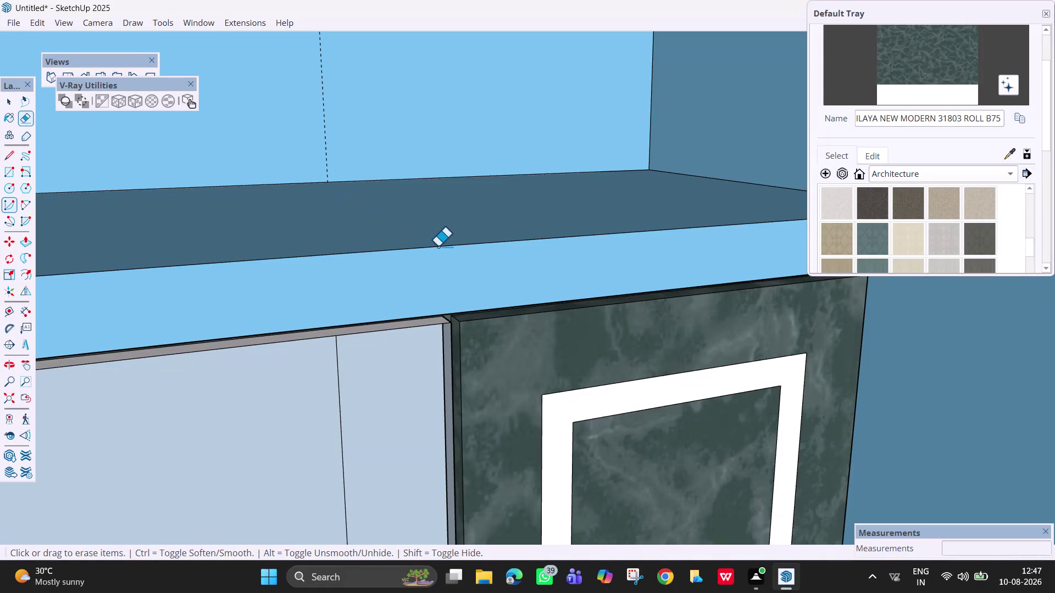
drag(444, 241, 433, 238)
middle_drag(427, 386, 521, 298)
scroll(down, 3)
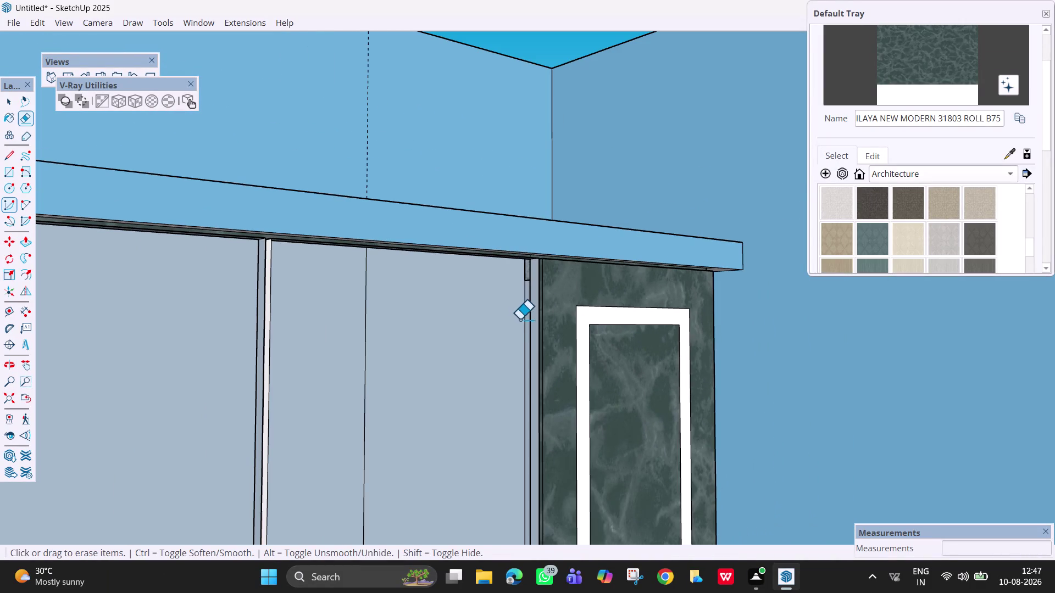
key(r)
click(530, 264)
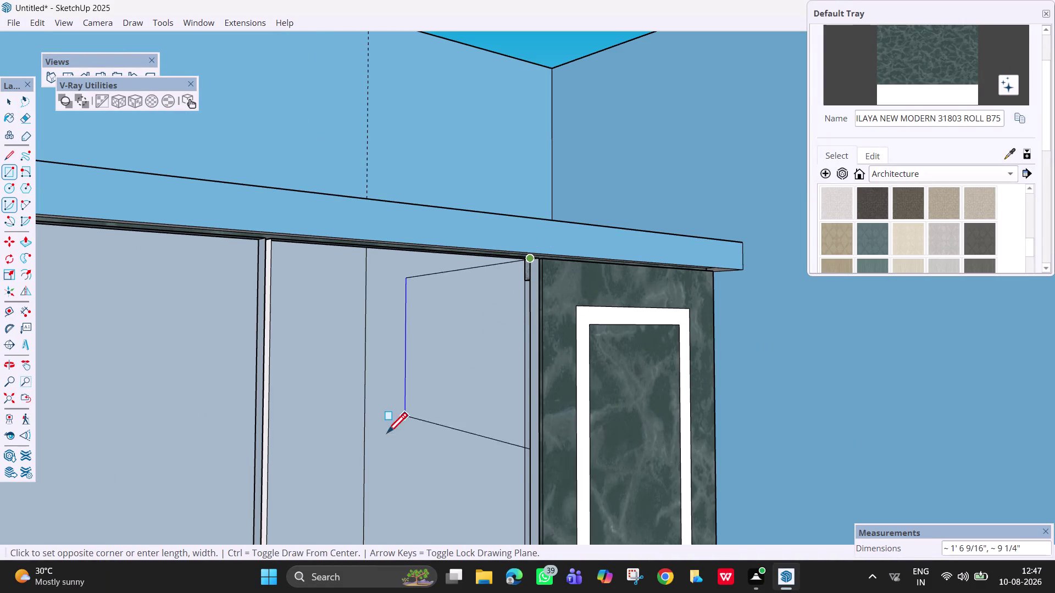
scroll(down, 3)
scroll(down, 3)
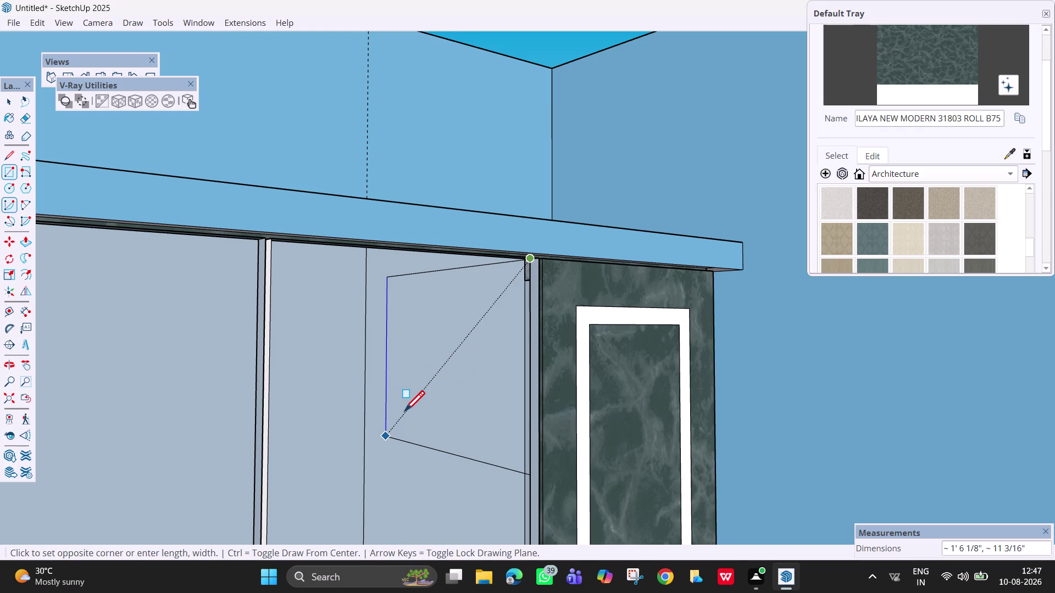
scroll(down, 3)
scroll(down, 3)
scroll(down, 3)
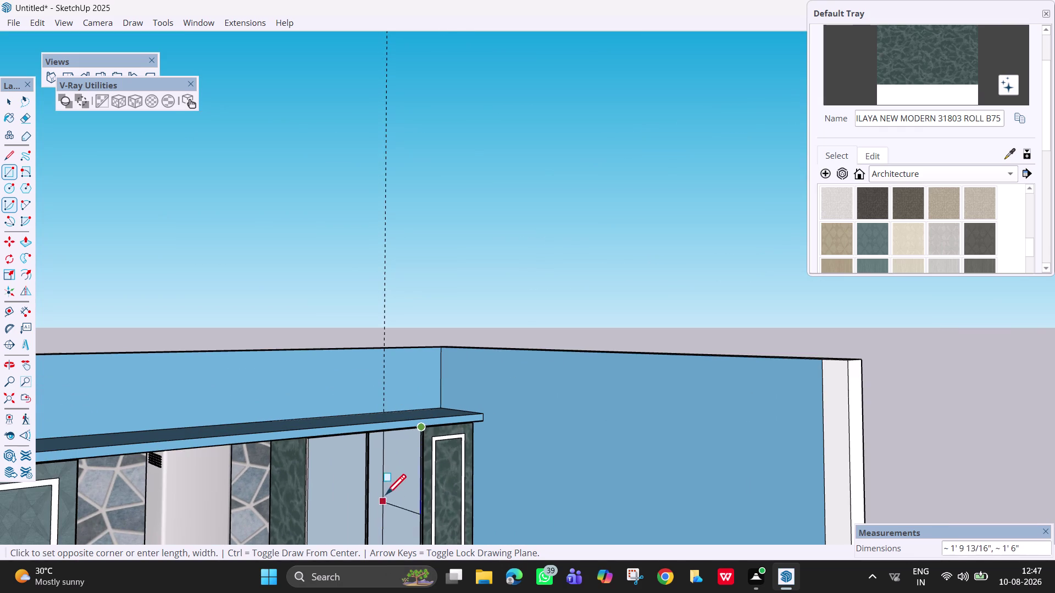
middle_drag(417, 433, 388, 510)
scroll(down, 3)
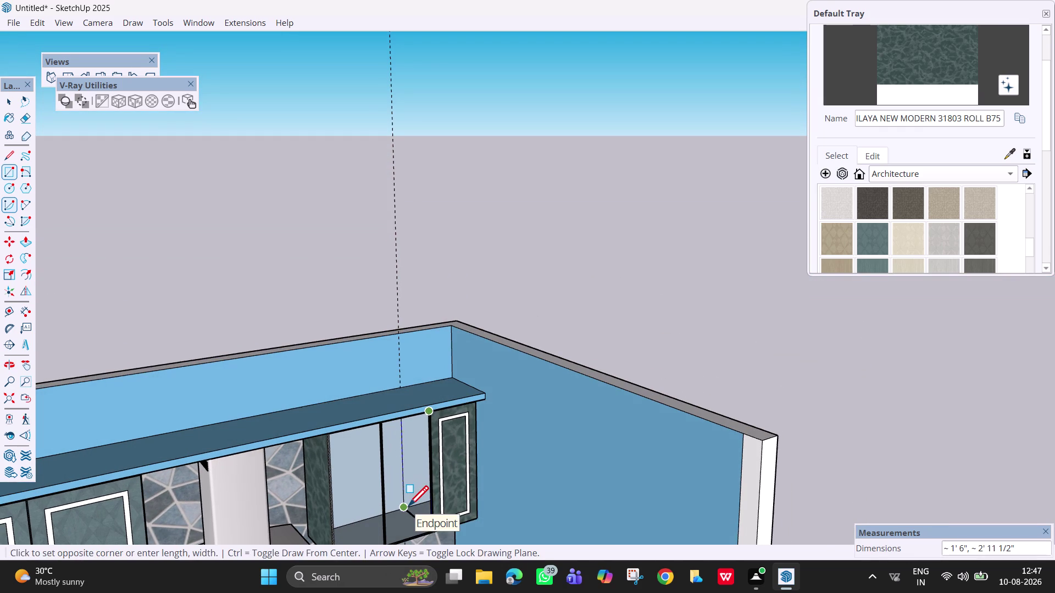
click(408, 508)
middle_drag(412, 505, 556, 508)
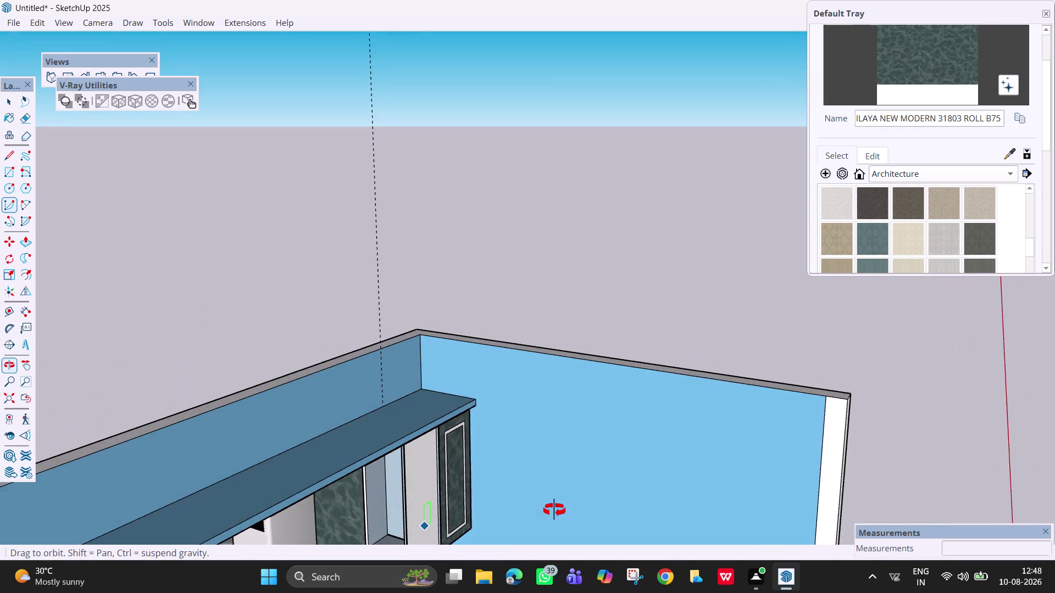
middle_drag(556, 507, 599, 475)
middle_drag(591, 476, 493, 486)
key(space)
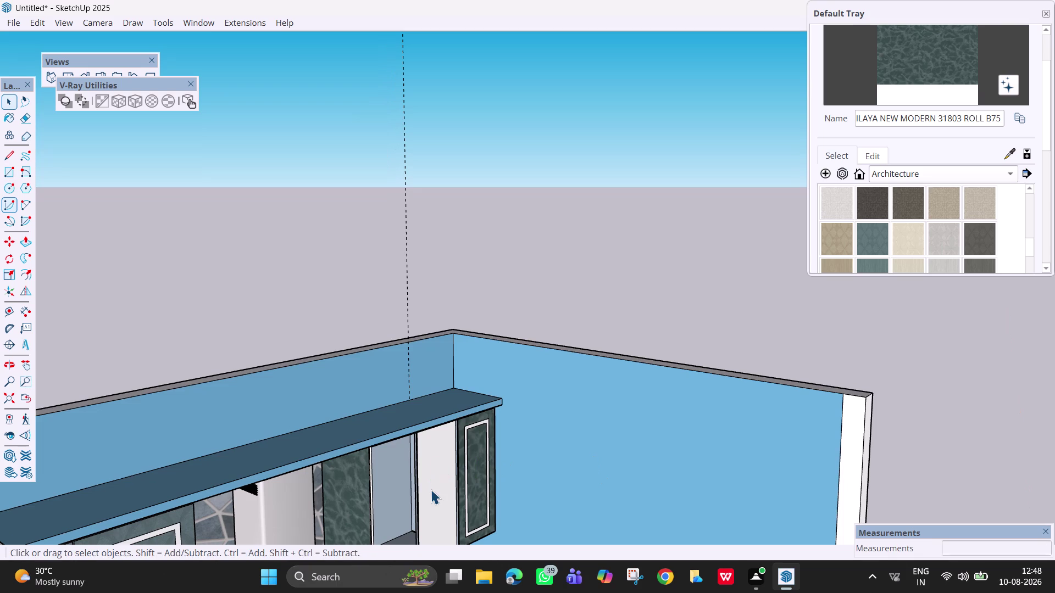
click(431, 490)
key(Delete)
scroll(down, 3)
middle_drag(446, 493, 334, 450)
key(h)
drag(466, 479, 521, 348)
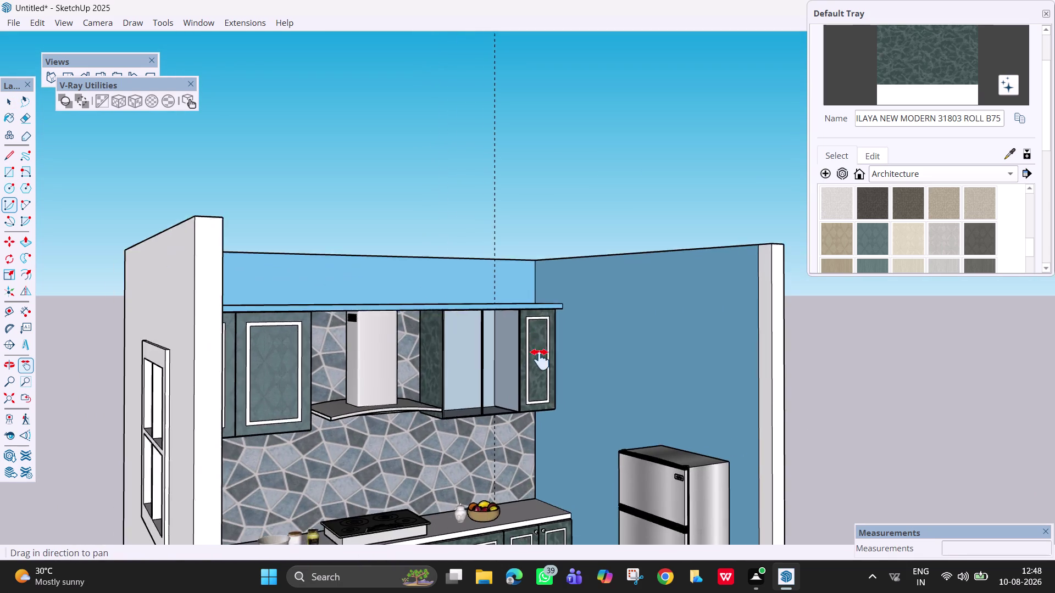
middle_drag(533, 376, 434, 487)
scroll(down, 3)
scroll(up, 3)
middle_drag(538, 341, 511, 342)
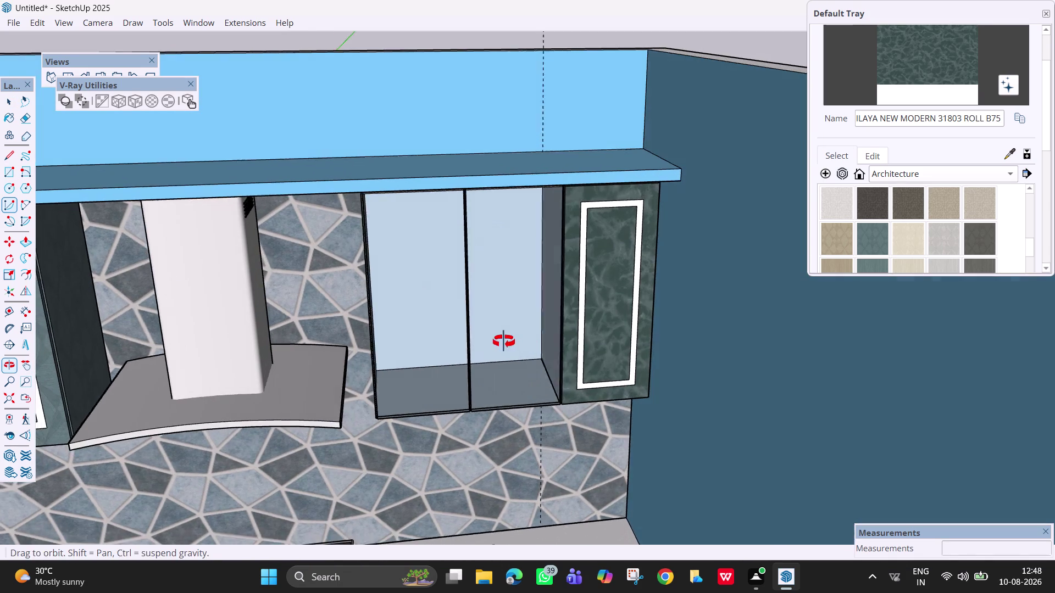
middle_drag(511, 342, 473, 339)
Draw a thin rectangle across the cabinet interior and push it back to full depth.
key(r)
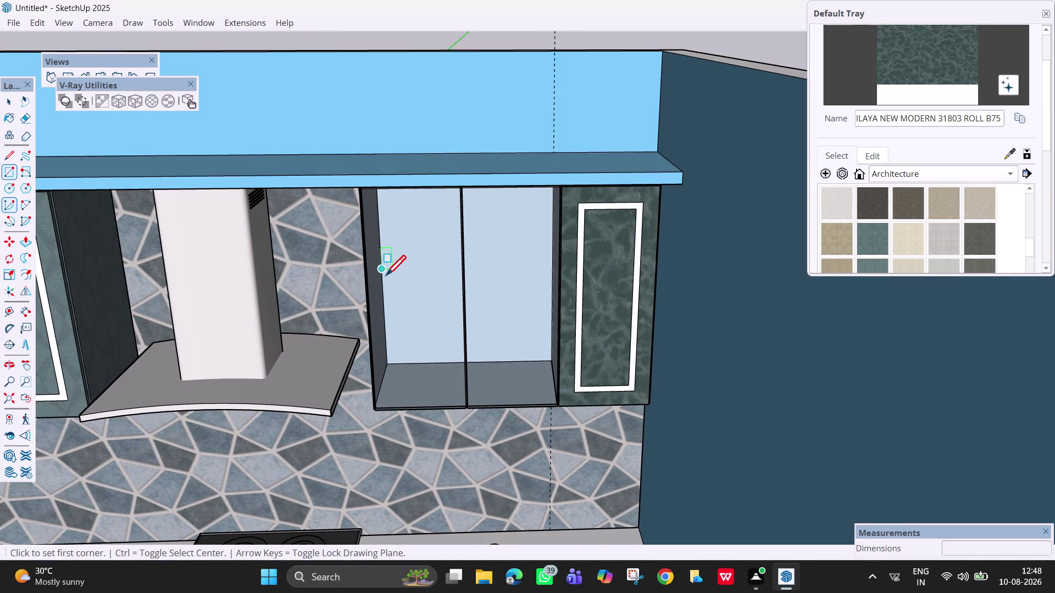
click(383, 270)
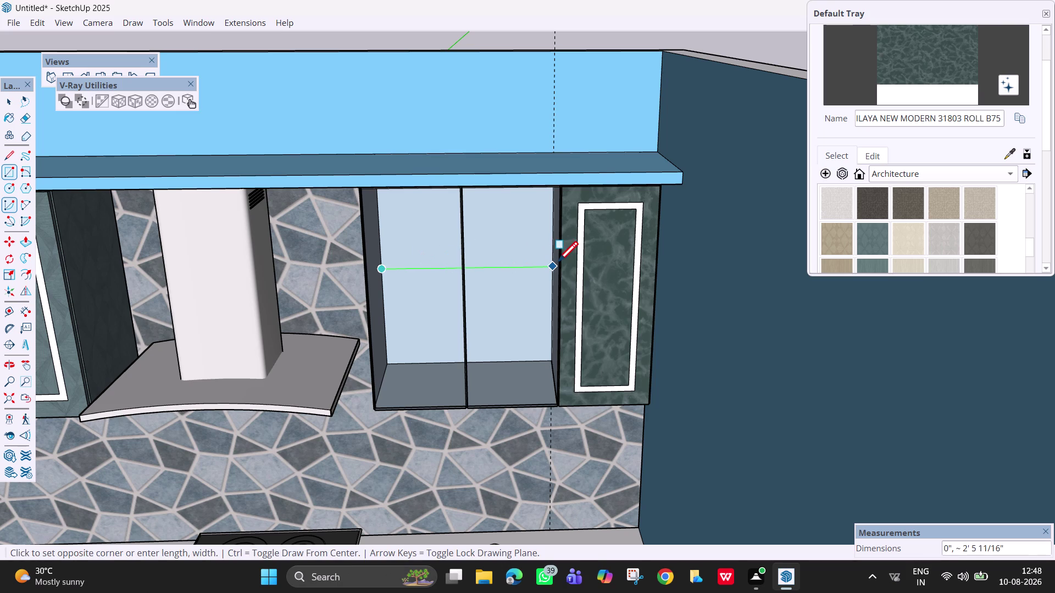
scroll(up, 3)
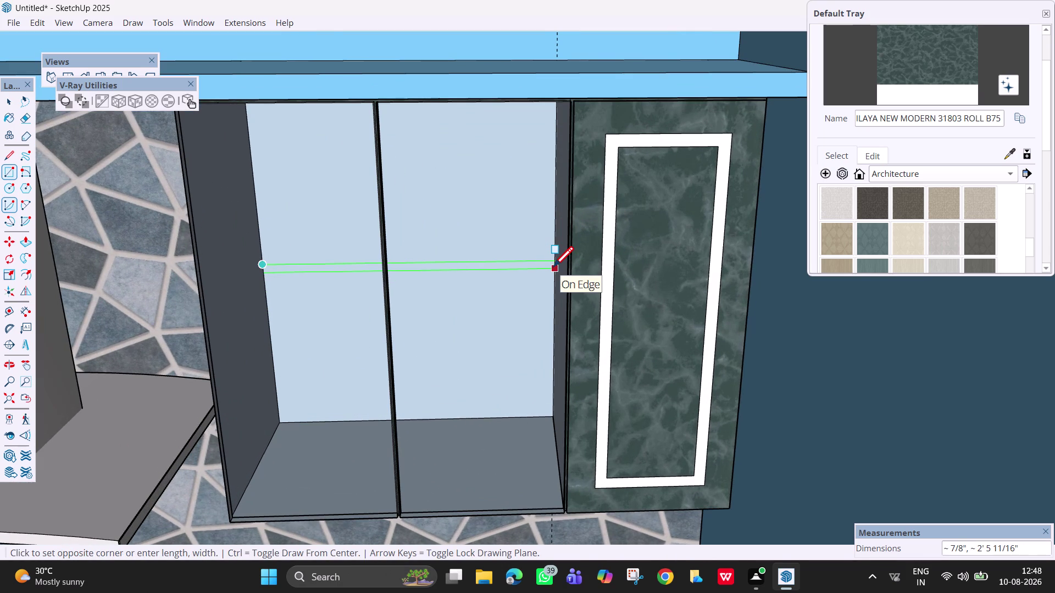
click(554, 268)
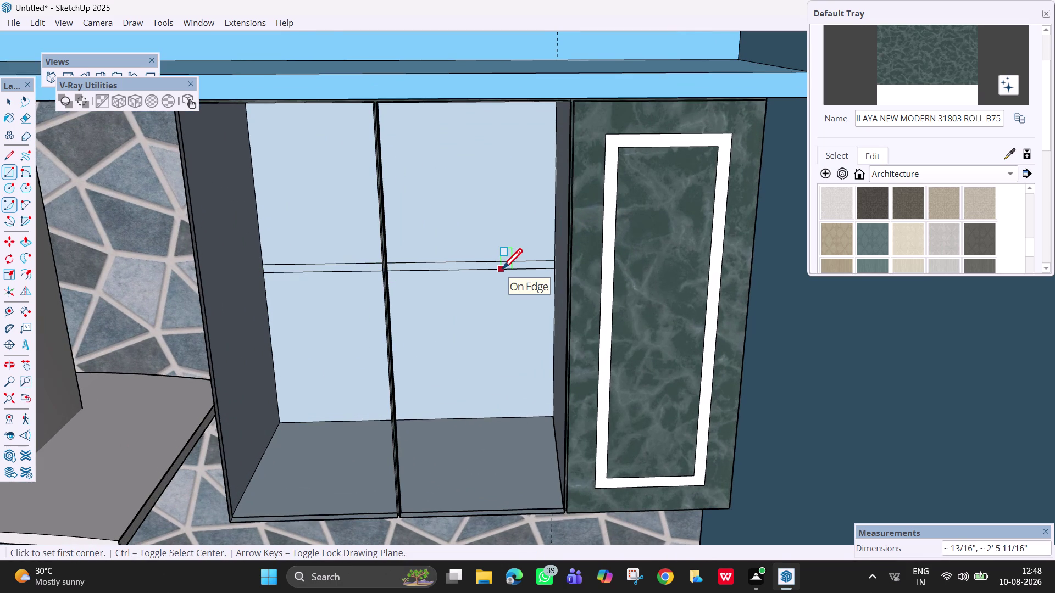
key(p)
click(501, 262)
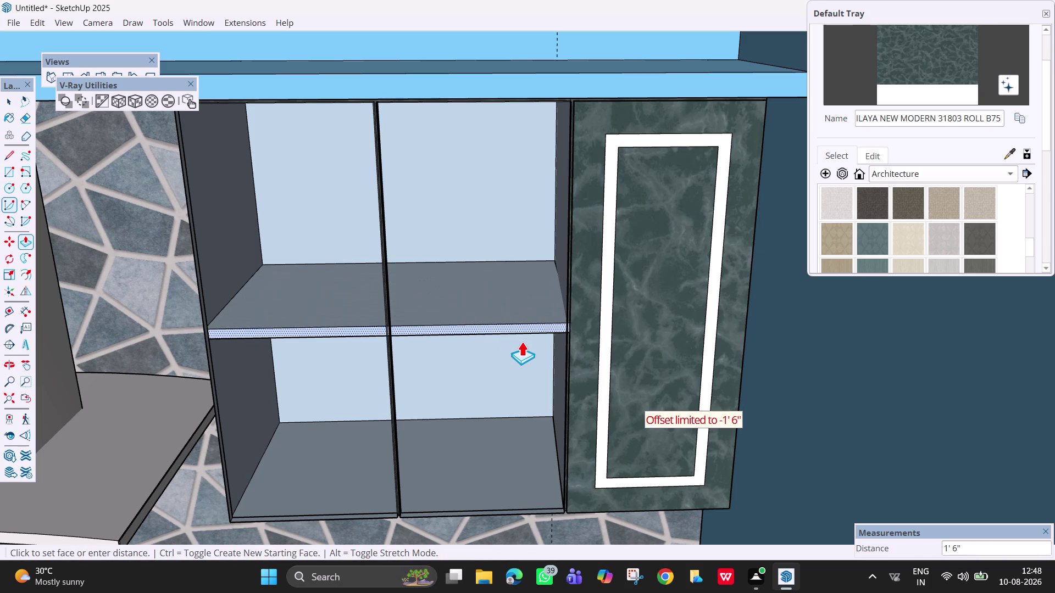
click(524, 364)
scroll(down, 3)
Orbit around the cabinet to inspect the new shelf and the marble side panel.
middle_drag(500, 347, 577, 319)
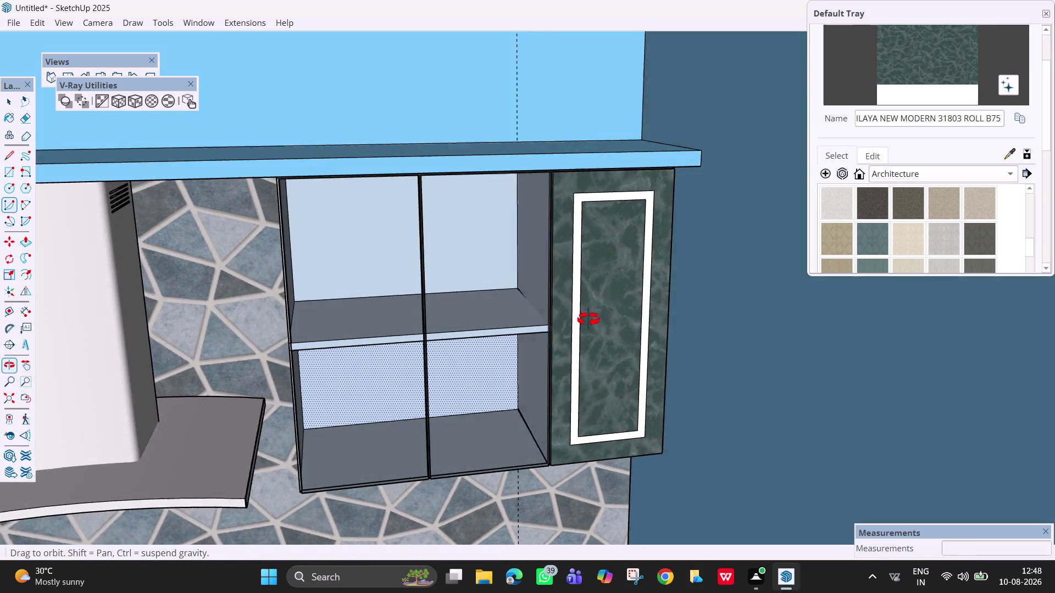
middle_drag(576, 320, 651, 313)
middle_drag(491, 356, 306, 378)
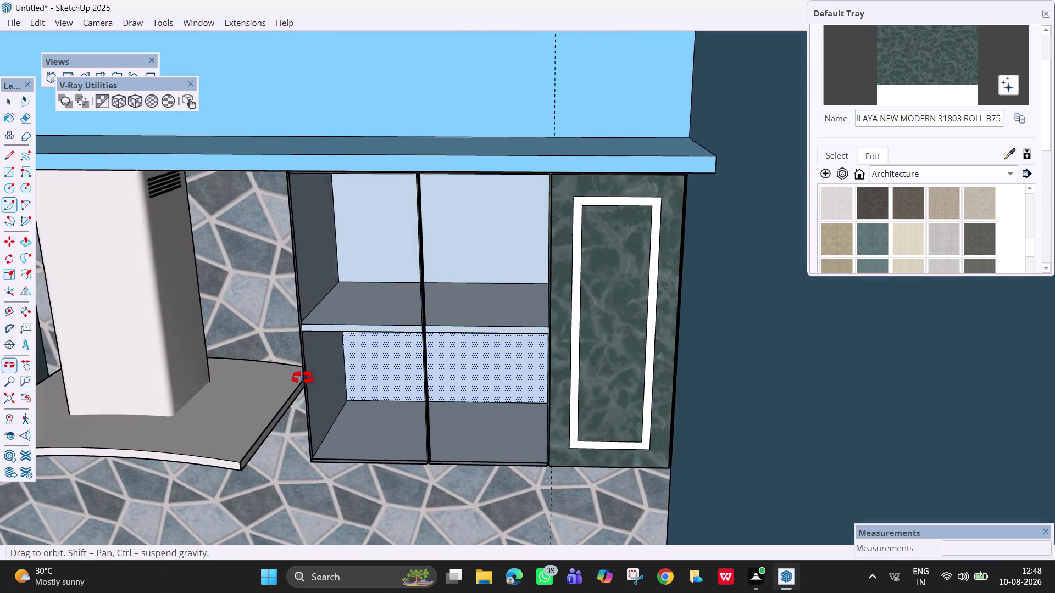
middle_drag(306, 379, 480, 340)
middle_click(479, 340)
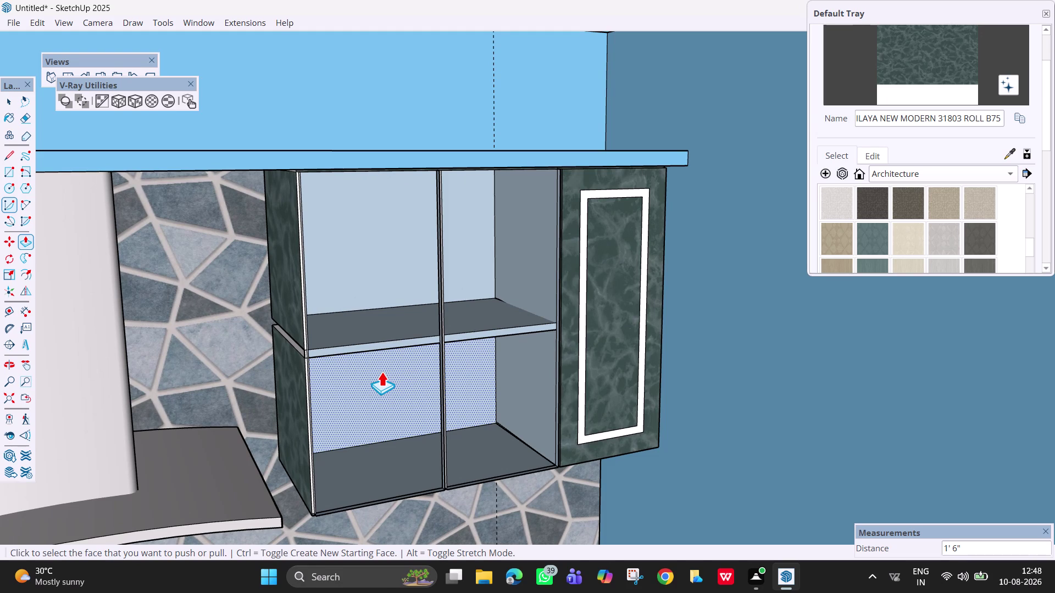
scroll(up, 3)
middle_drag(331, 337, 525, 279)
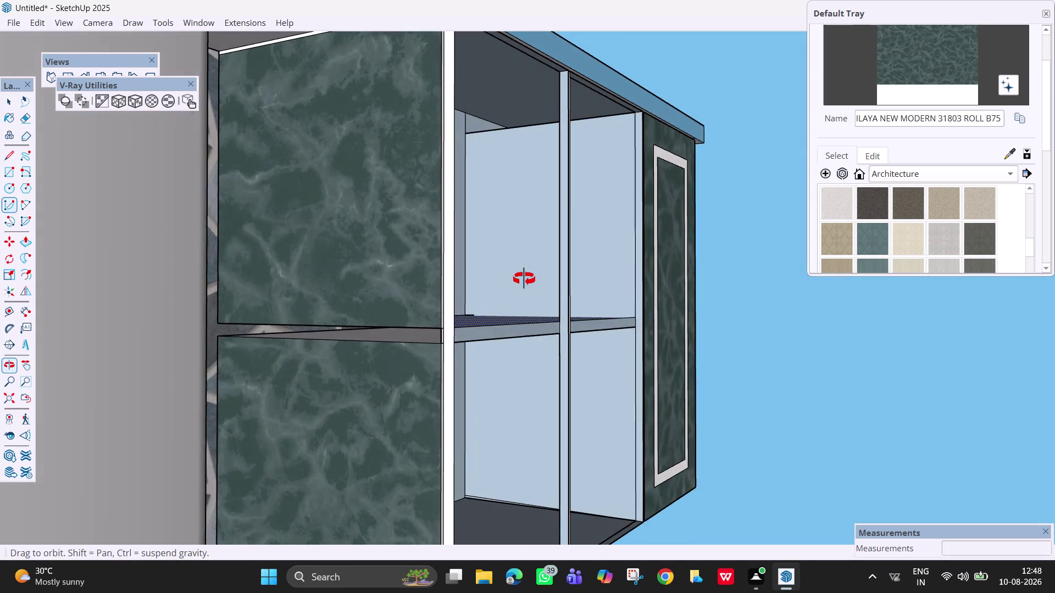
middle_drag(524, 279, 552, 285)
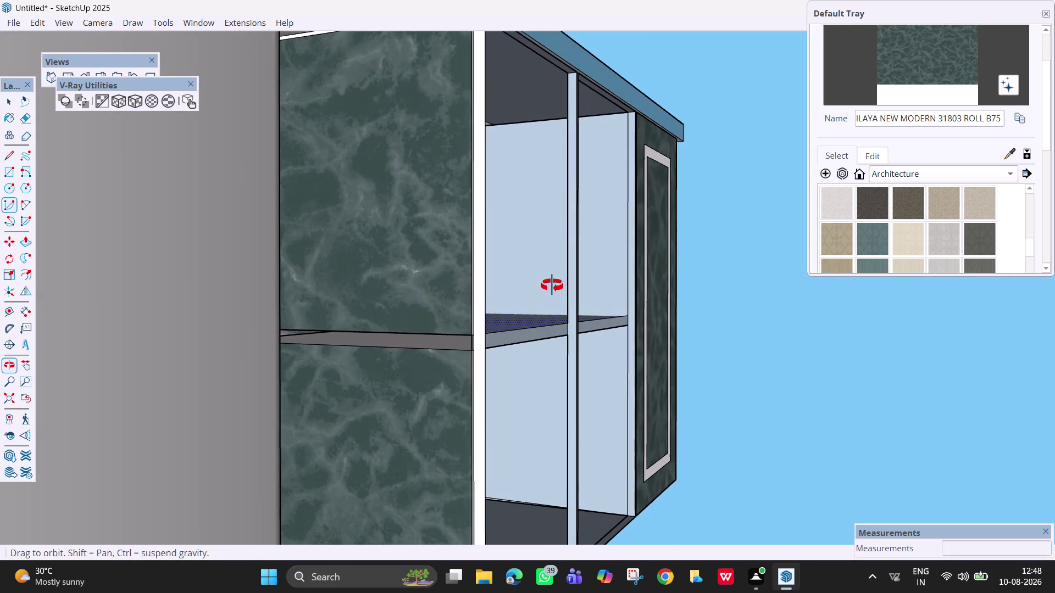
middle_drag(552, 286, 557, 273)
scroll(down, 3)
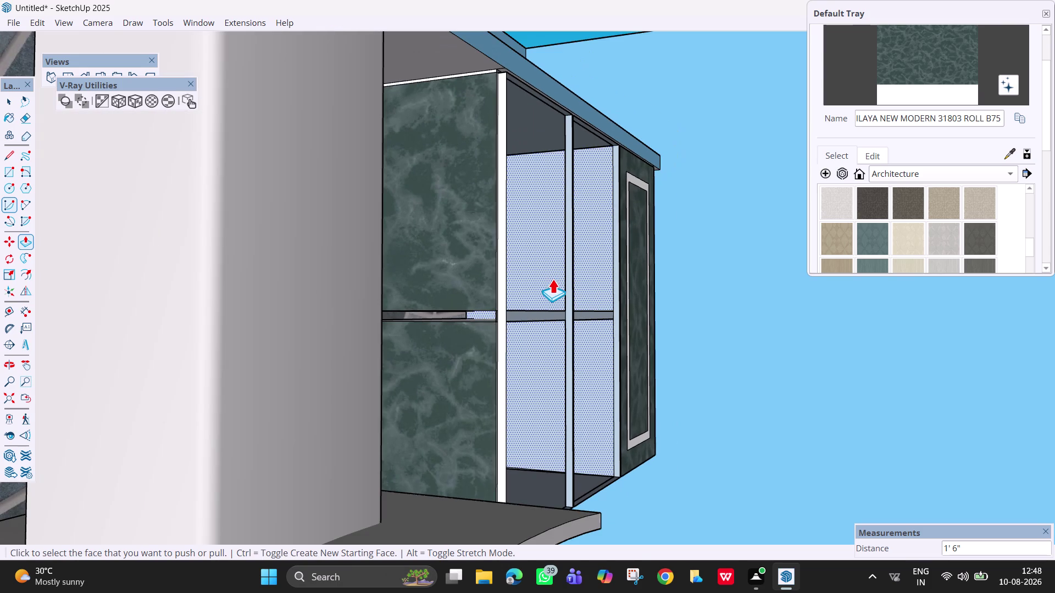
middle_drag(536, 292, 487, 315)
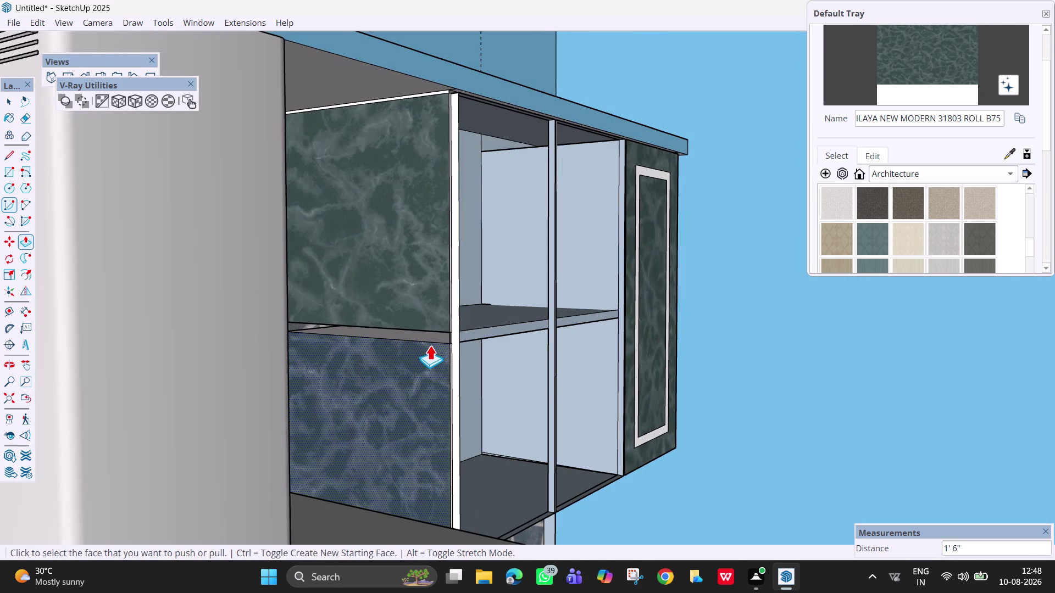
key(space)
middle_drag(407, 346, 383, 352)
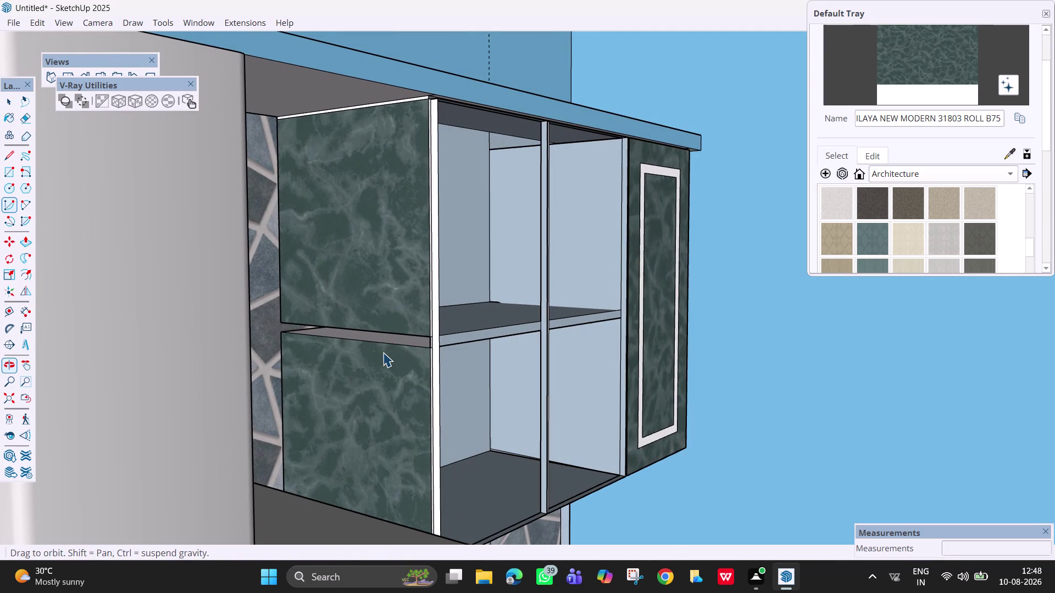
Draw a rectangle strip across the side panel at shelf height.
key(r)
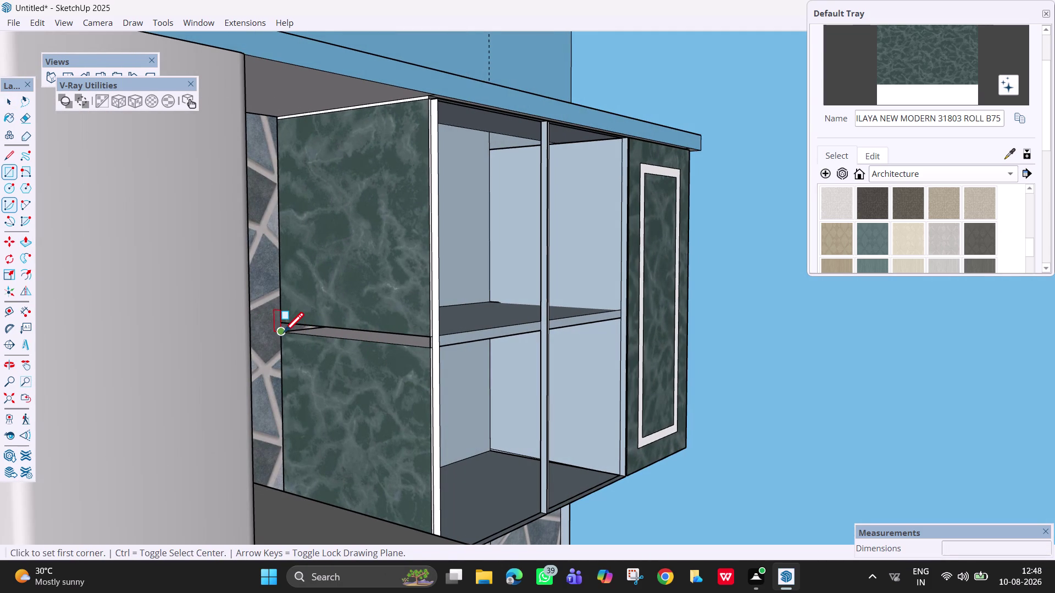
click(283, 333)
click(429, 342)
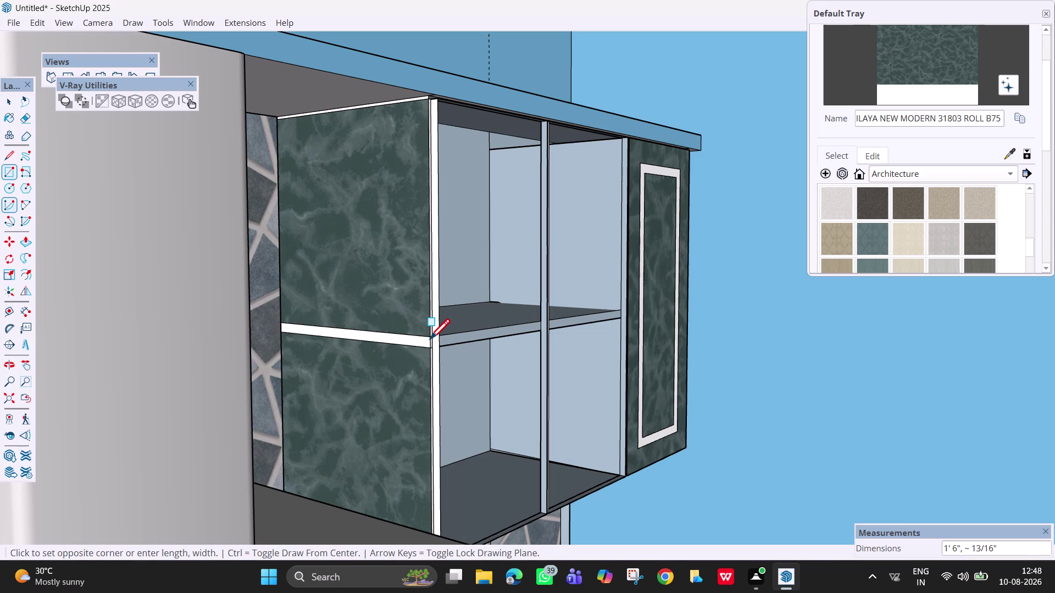
scroll(down, 3)
middle_drag(420, 352, 388, 359)
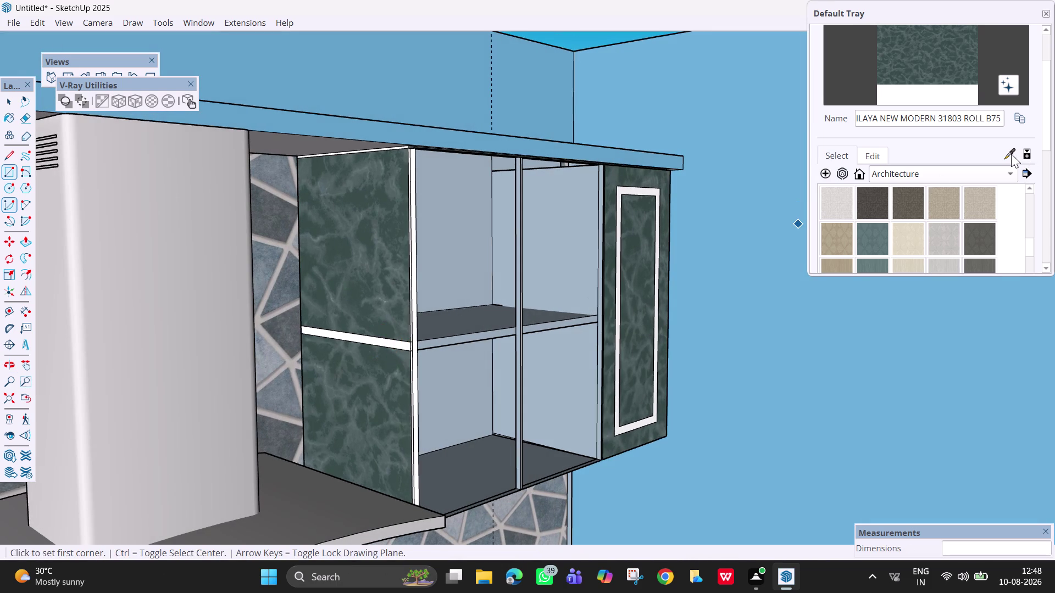
Paint the white strip faces with the marble material.
click(1010, 154)
click(396, 285)
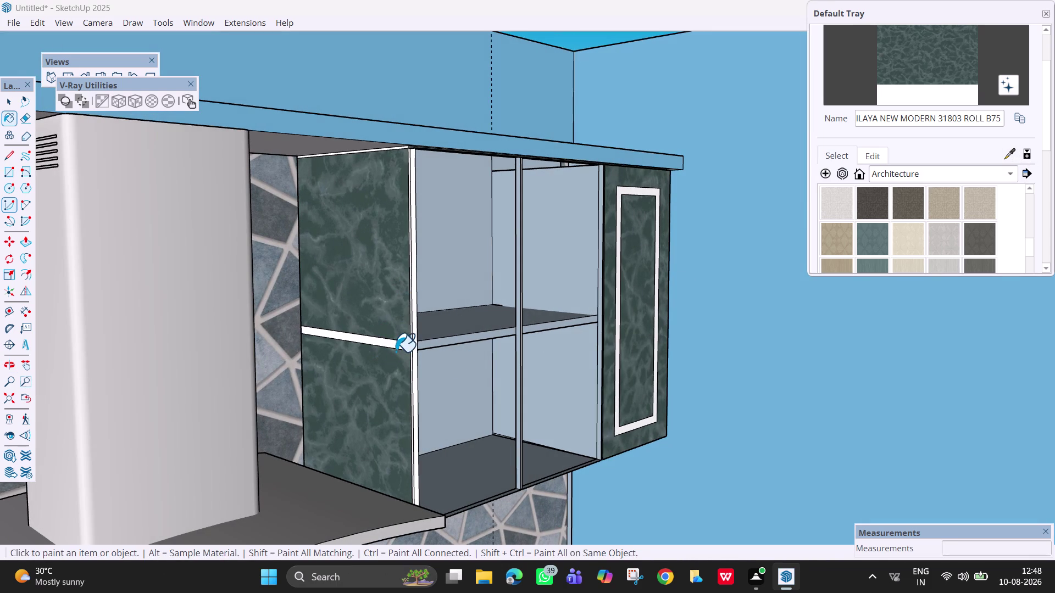
click(394, 349)
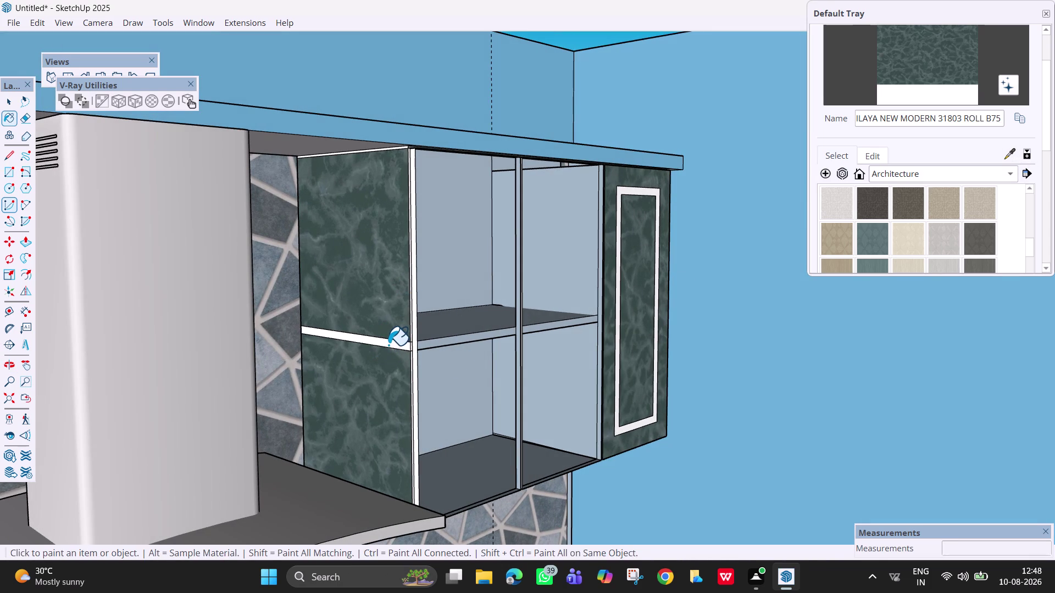
click(385, 343)
scroll(up, 3)
key(space)
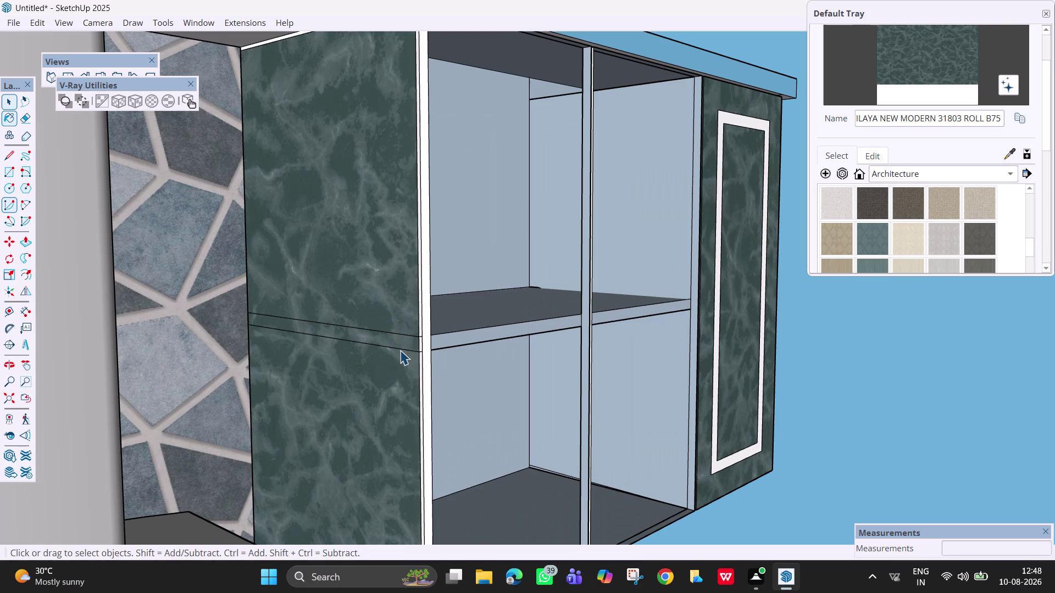
Erase the seam lines and stray edges on the marble side panel.
text(e)
scroll(up, 3)
click(398, 328)
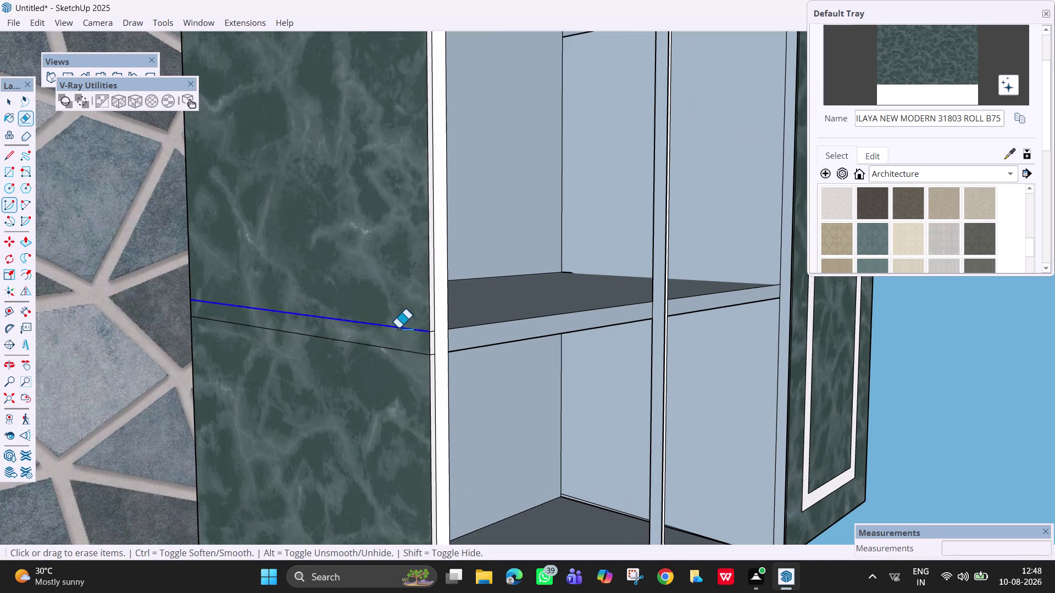
click(398, 354)
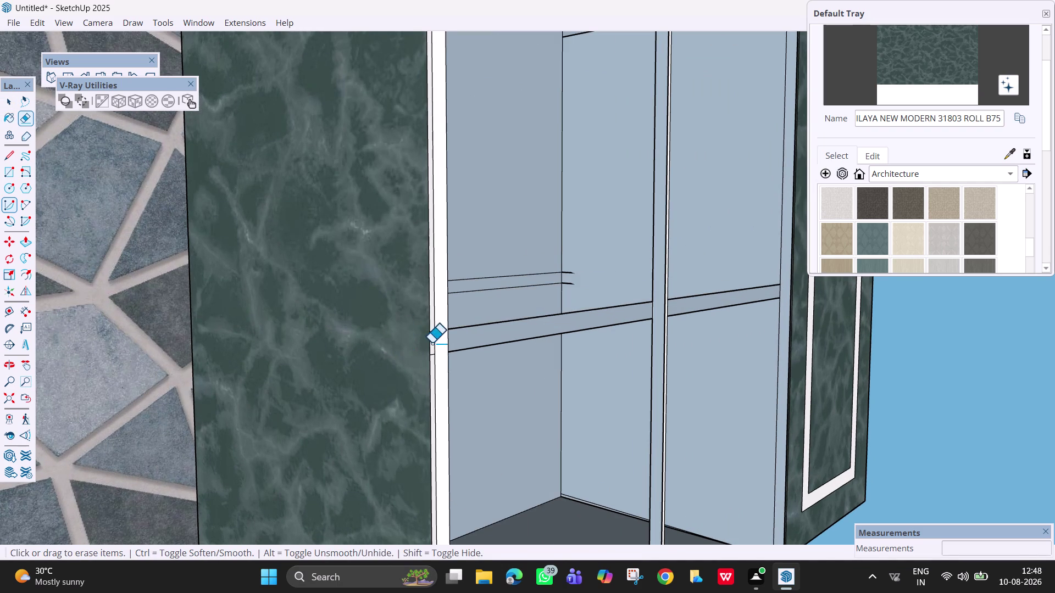
scroll(up, 3)
middle_drag(433, 340, 387, 344)
key(ctrl+z)
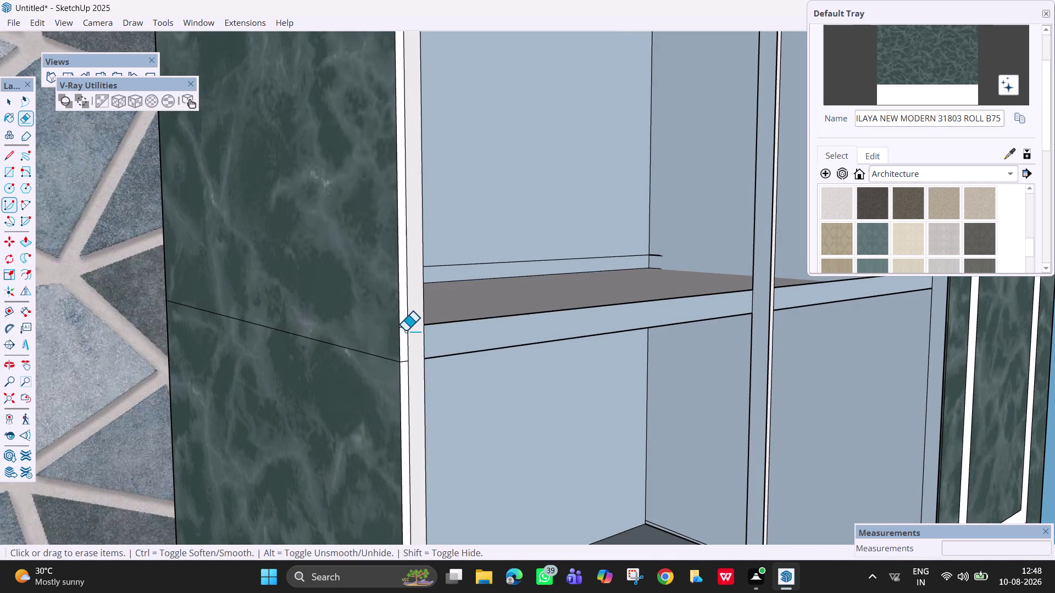
click(406, 328)
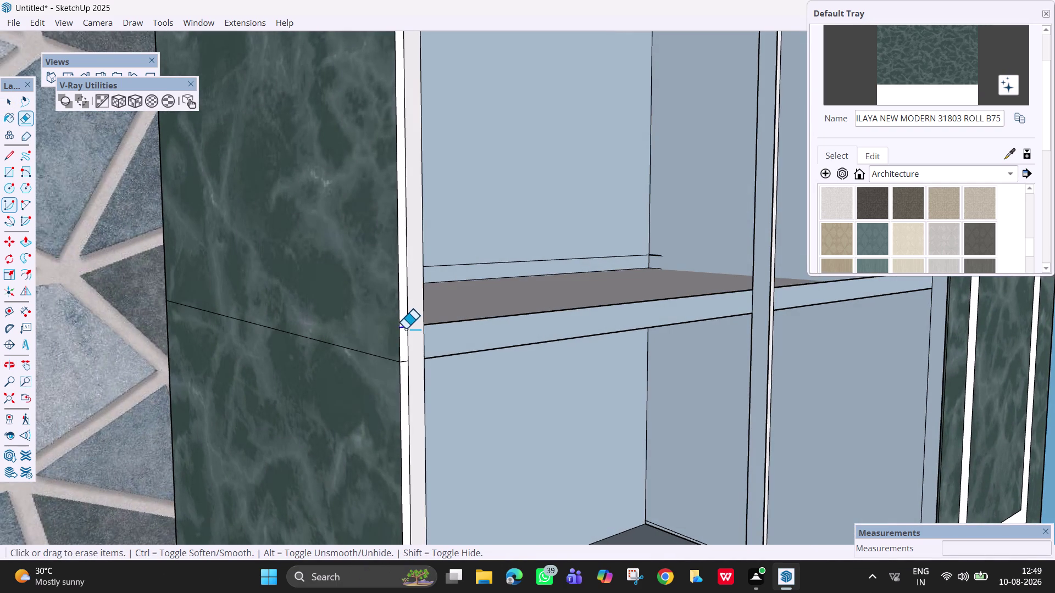
key(ctrl+z)
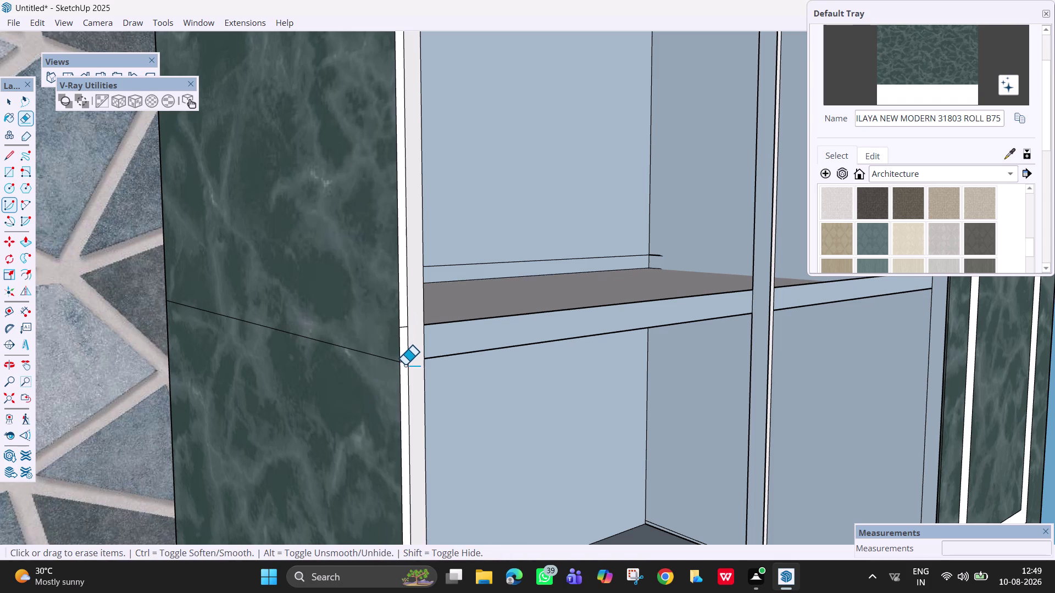
Soften the remaining seam edges near the shelf, then orbit out to review the cabinet.
key(ctrl+z)
click(405, 365)
drag(403, 356, 404, 362)
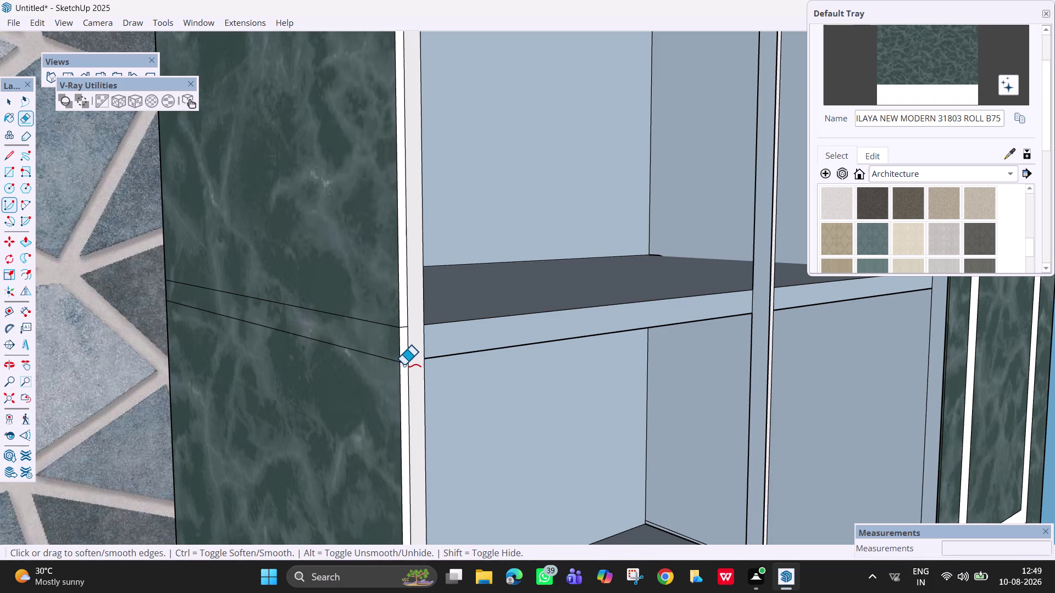
drag(404, 362, 403, 369)
click(404, 327)
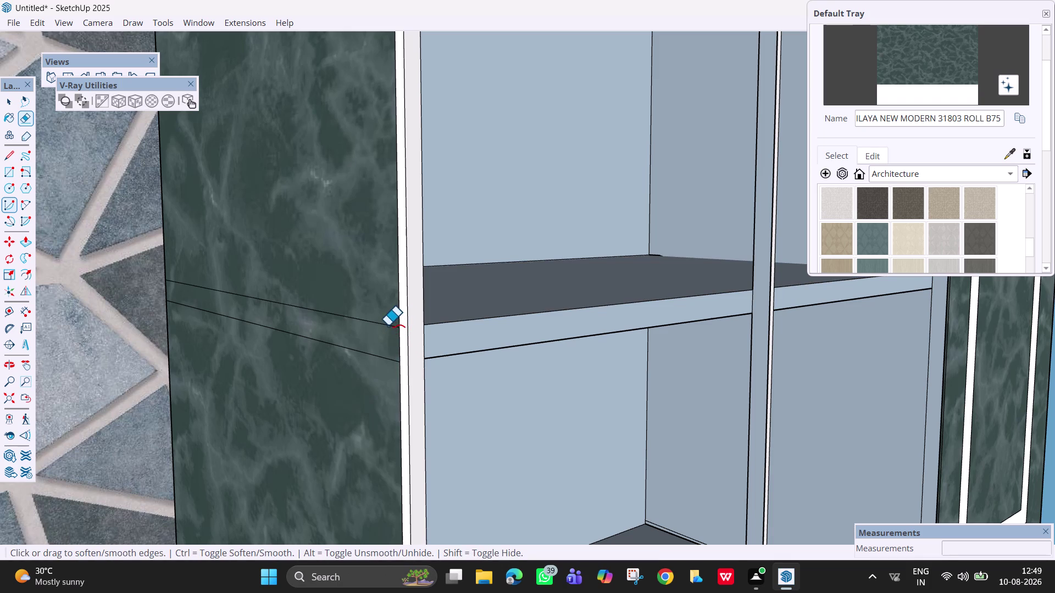
click(388, 324)
click(382, 360)
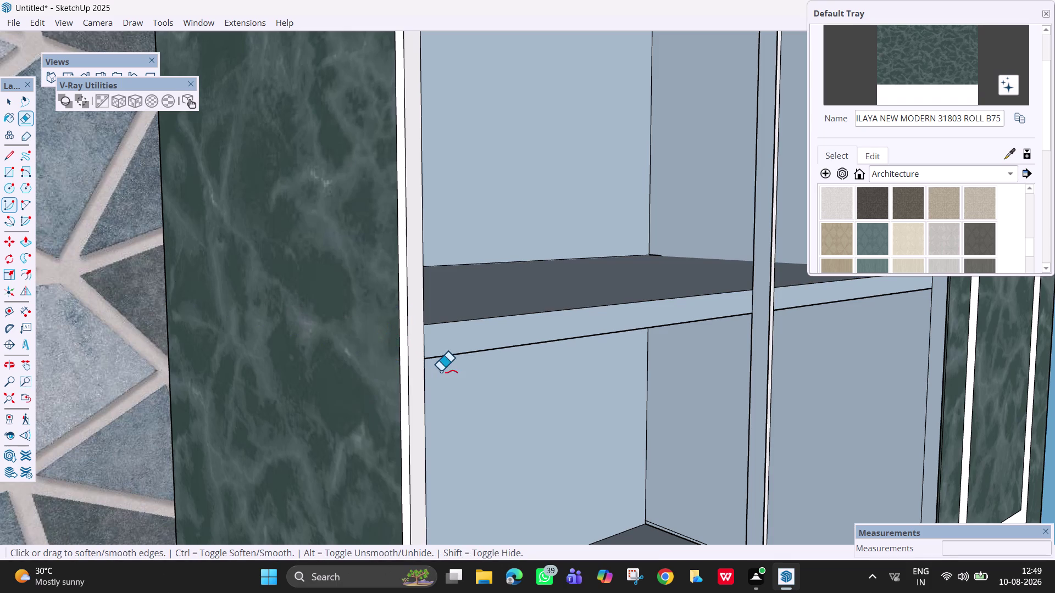
scroll(down, 3)
middle_drag(447, 374, 396, 386)
scroll(down, 3)
middle_drag(465, 364, 452, 384)
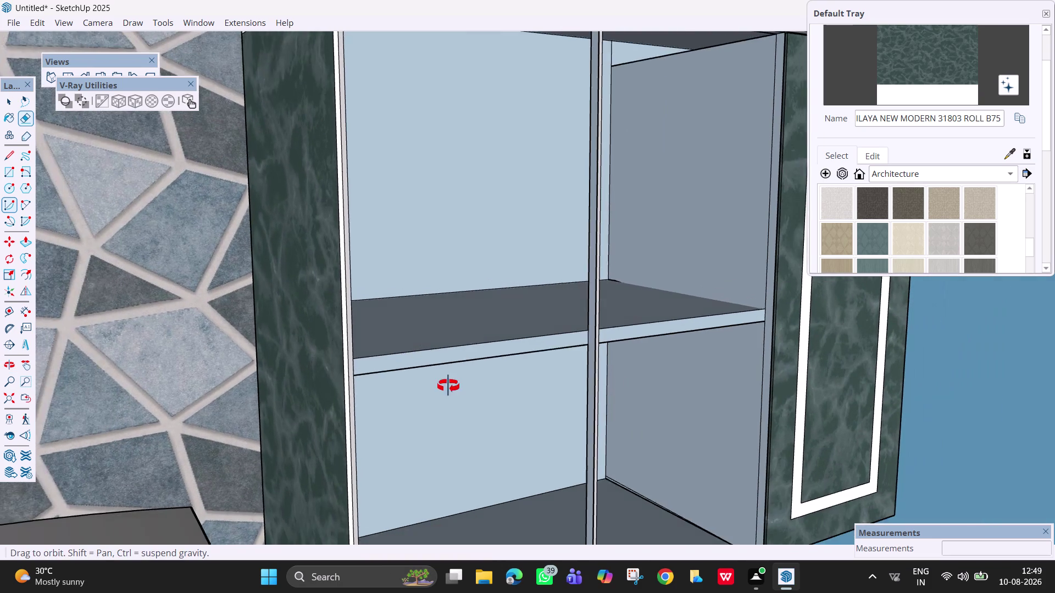
middle_drag(452, 384, 308, 406)
scroll(down, 3)
middle_drag(573, 387, 564, 368)
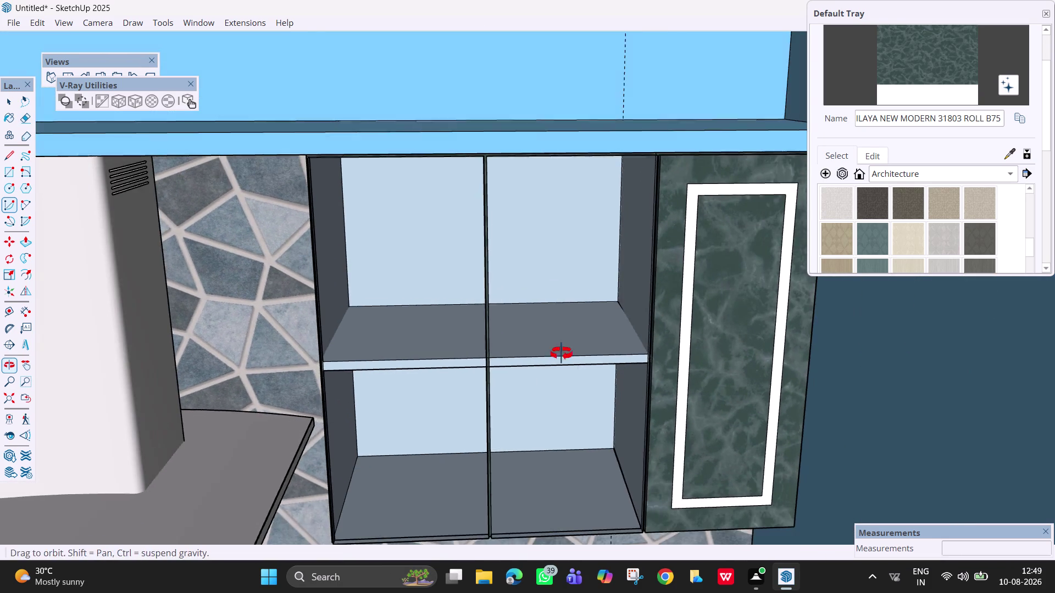
middle_drag(565, 368, 561, 328)
key(Escape)
key(space)
scroll(down, 3)
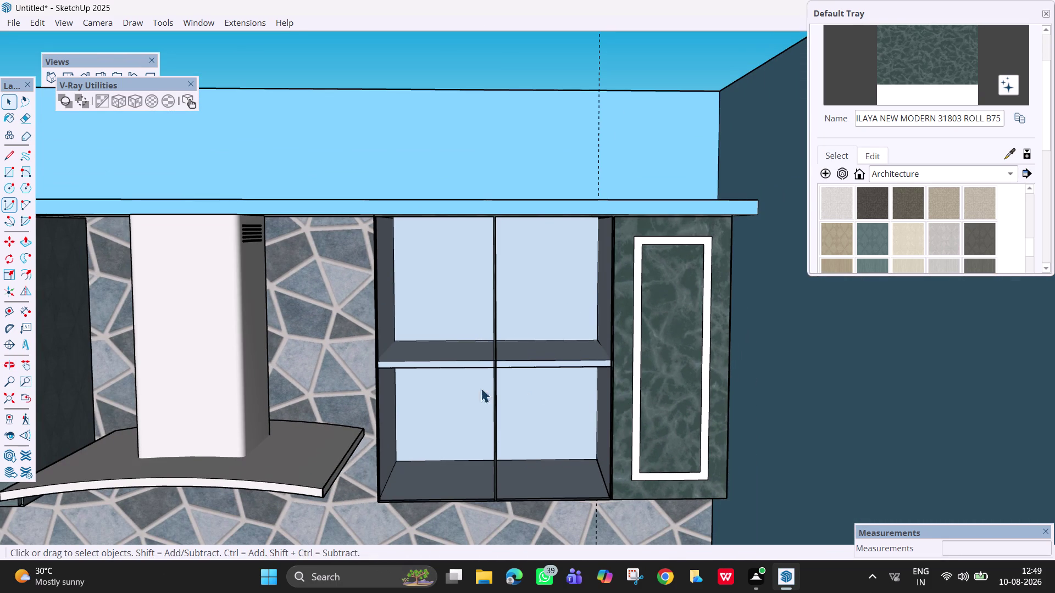
Enable the Click-Change 2 - Kitchen equipment toolbar.
right_click(441, 14)
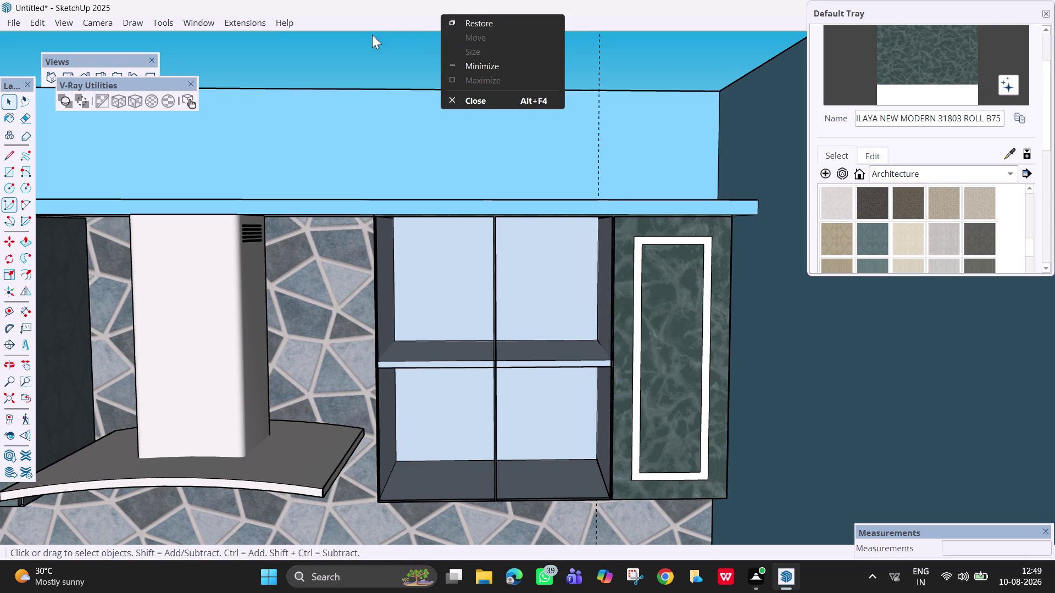
click(368, 23)
right_click(368, 23)
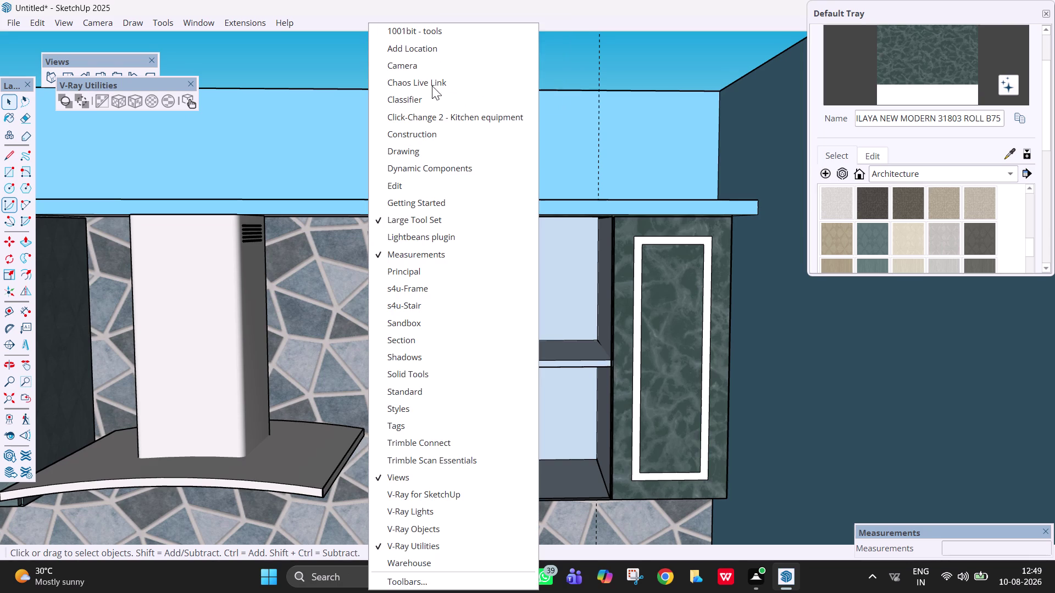
click(431, 118)
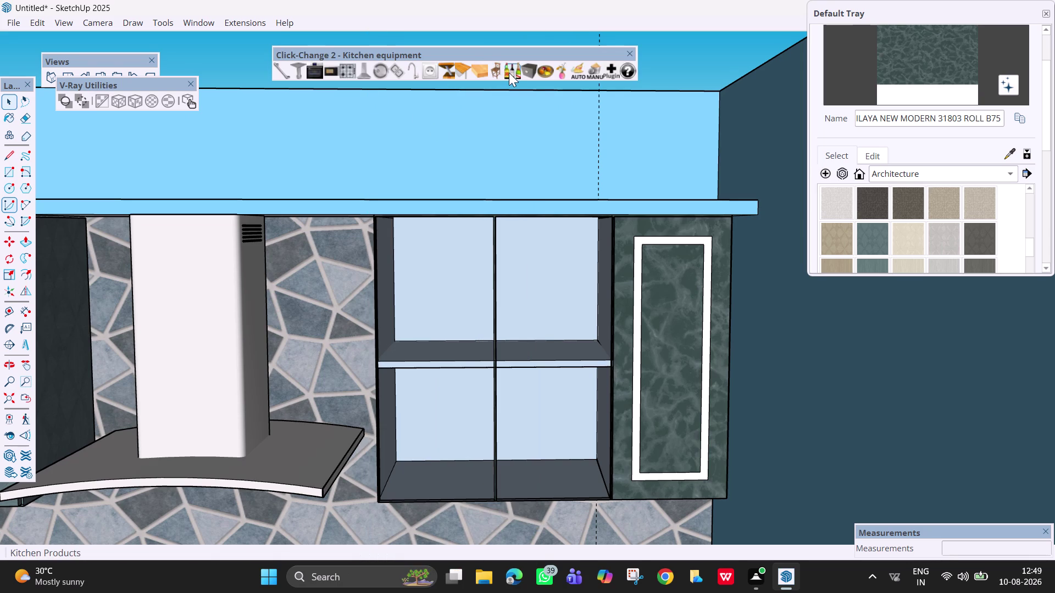
Place a bottle on the upper shelf and cycle its design.
click(509, 72)
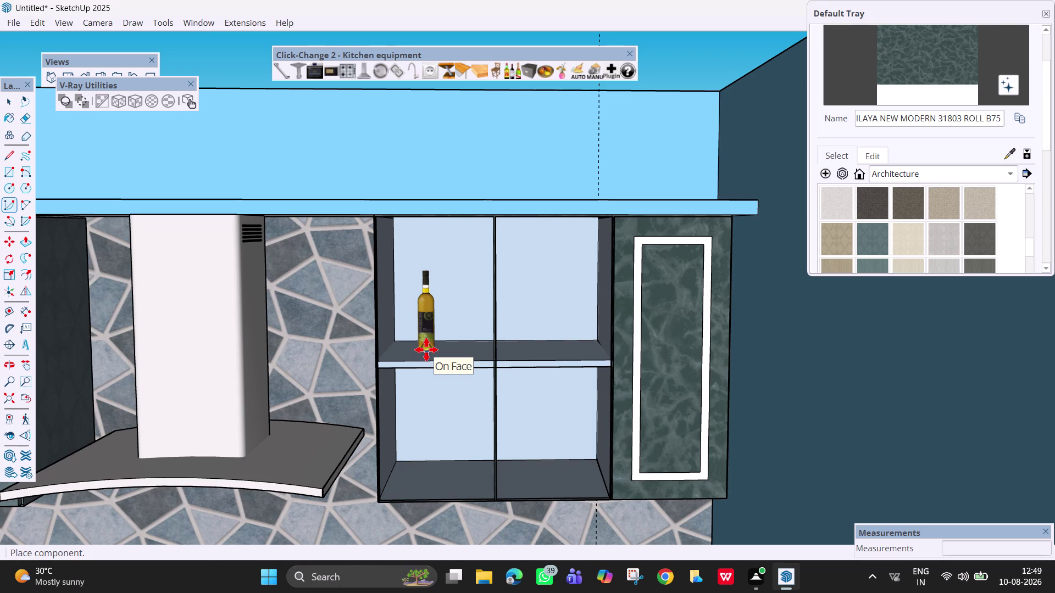
click(426, 350)
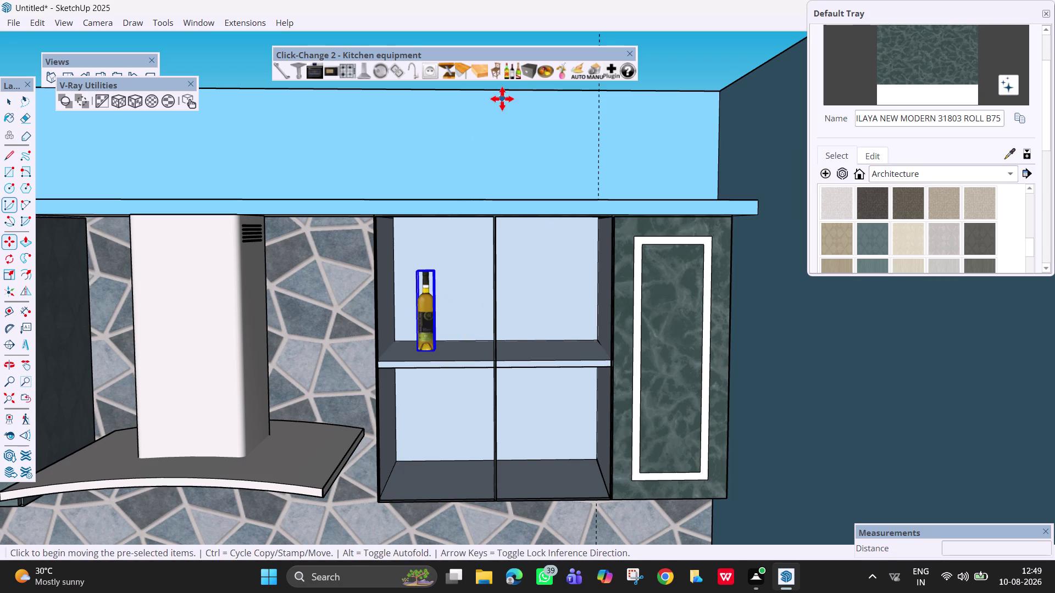
click(515, 71)
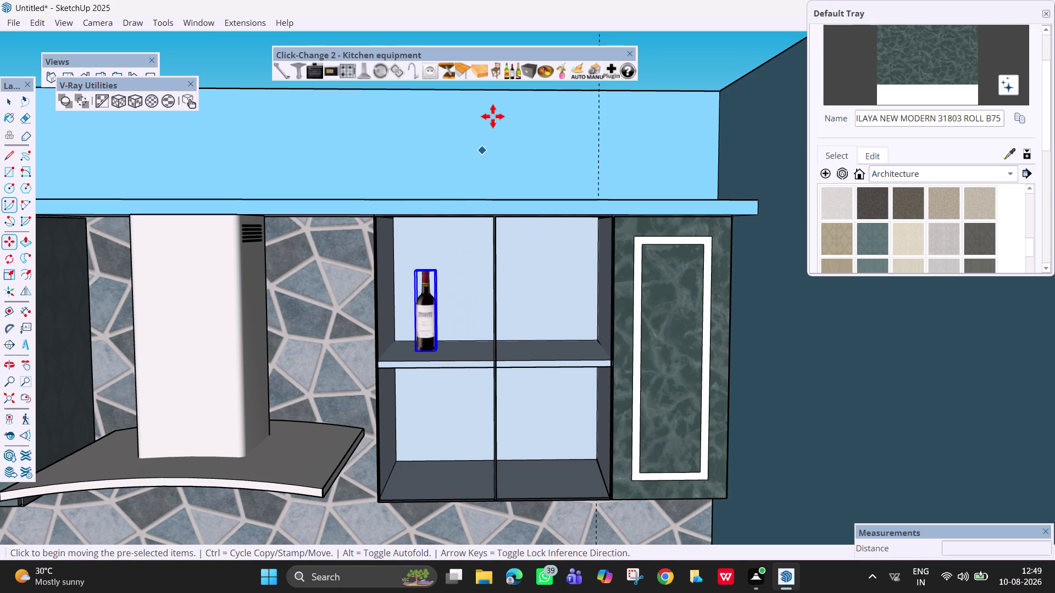
key(space)
click(513, 77)
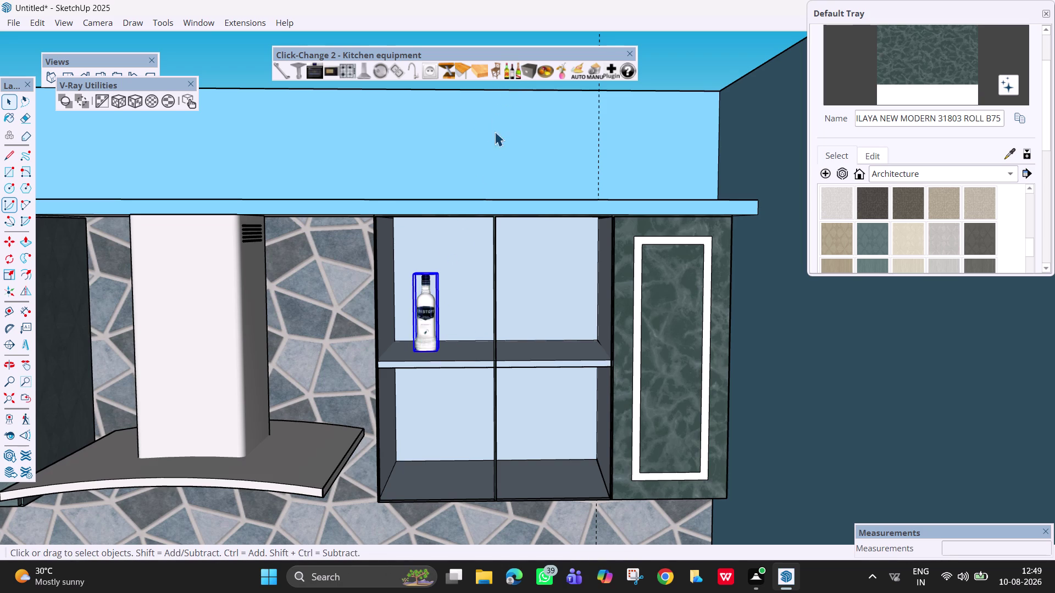
key(space)
click(541, 142)
click(517, 69)
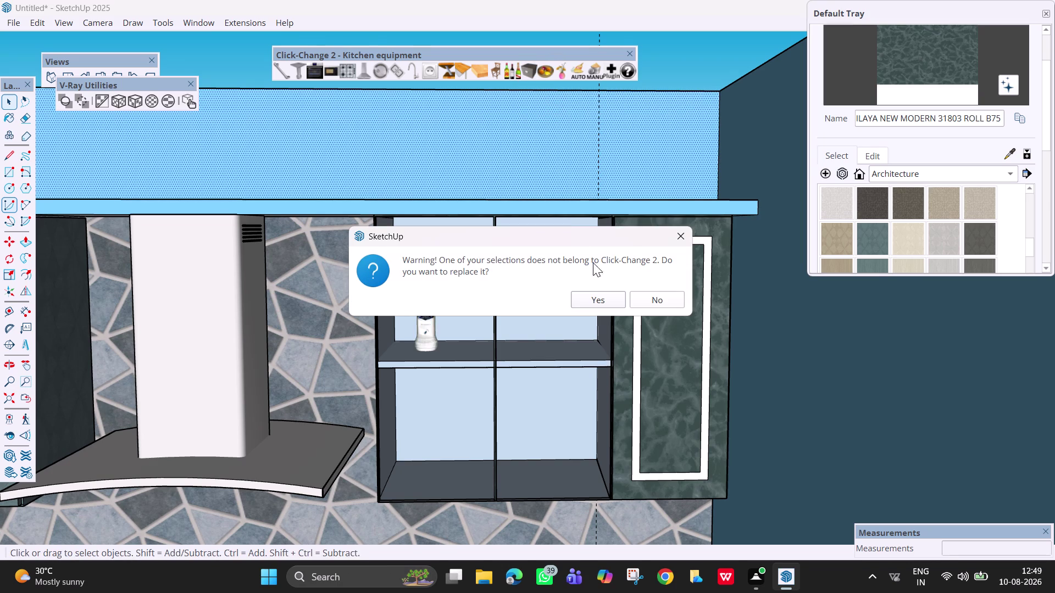
click(638, 299)
click(509, 70)
click(673, 239)
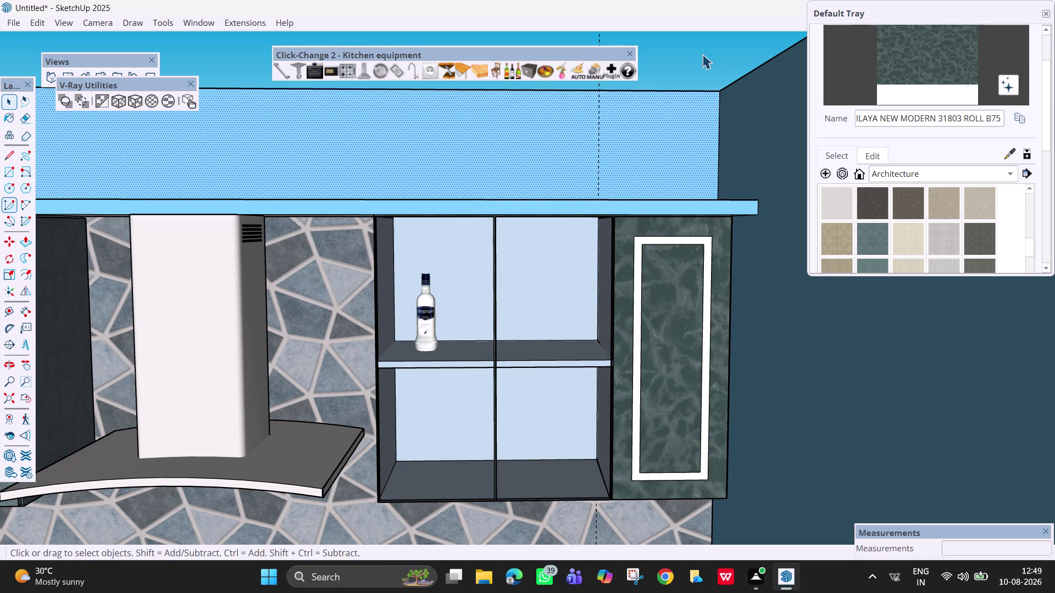
Place a second upper-shelf bottle and change it to J&B whisky.
click(702, 54)
click(514, 70)
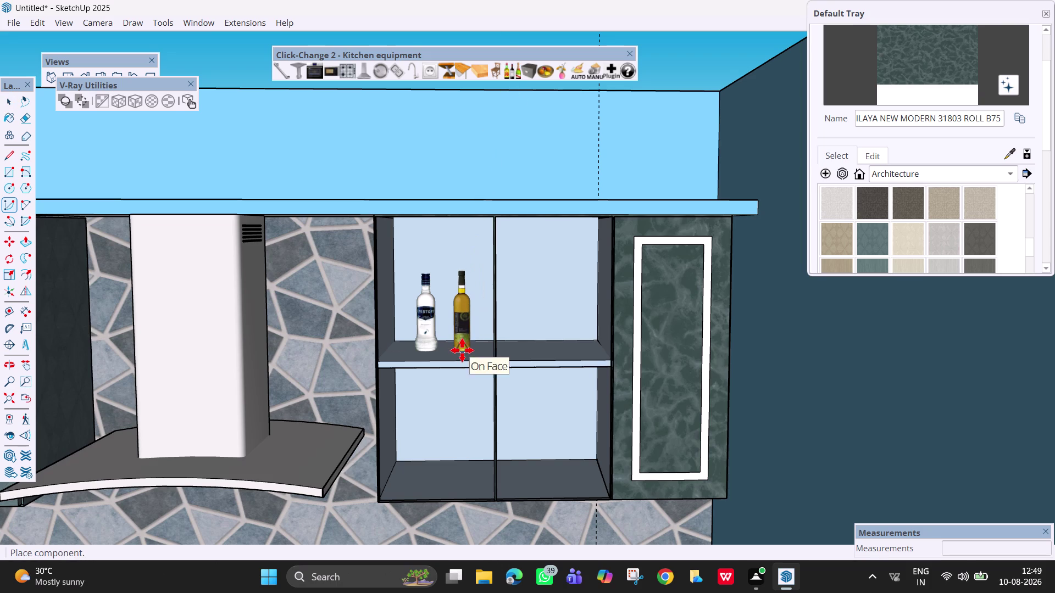
click(452, 350)
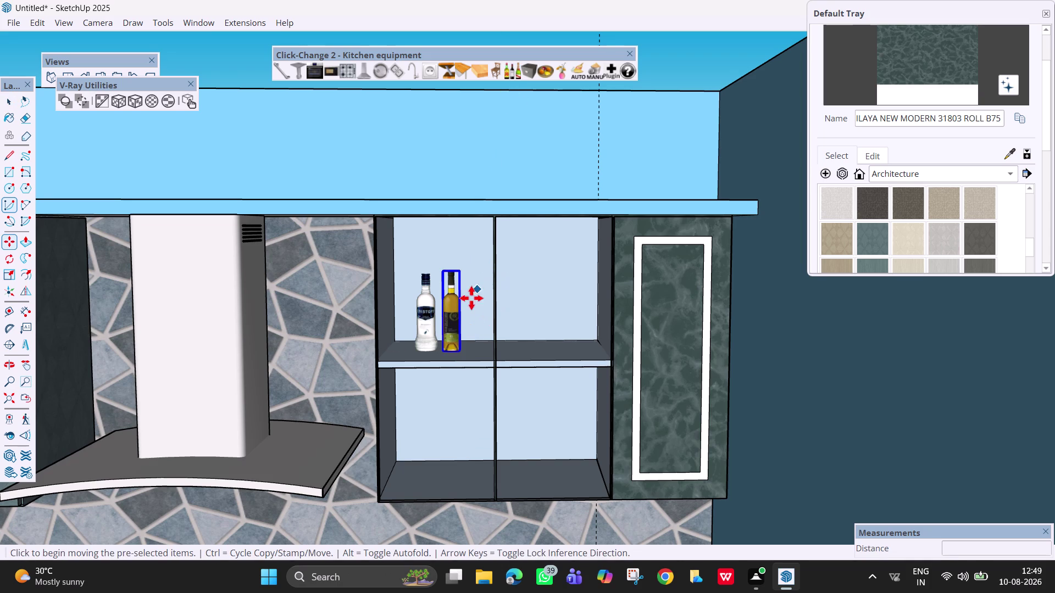
middle_drag(471, 314, 469, 340)
key(space)
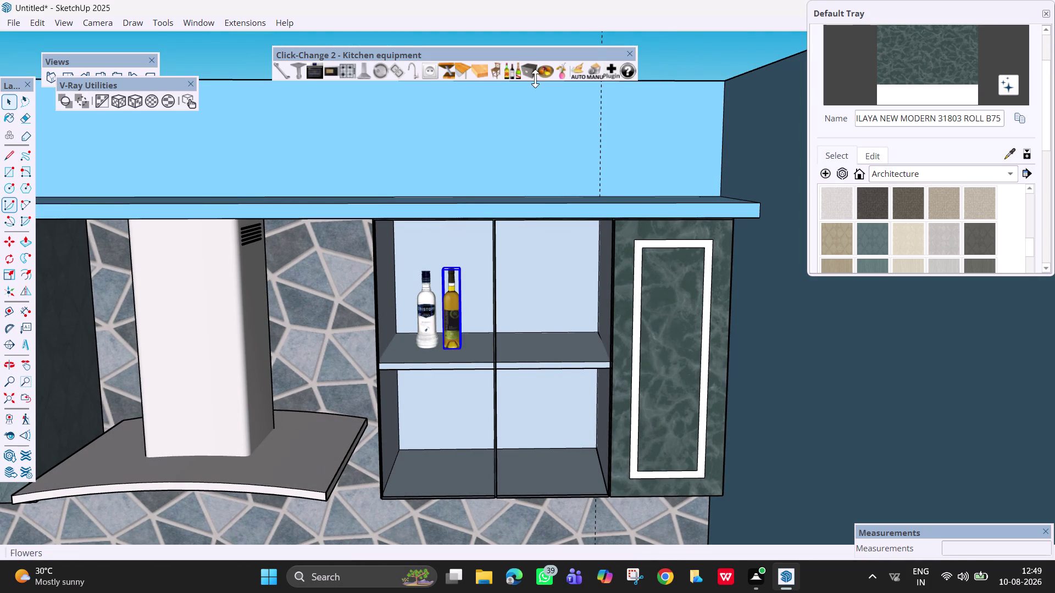
click(517, 67)
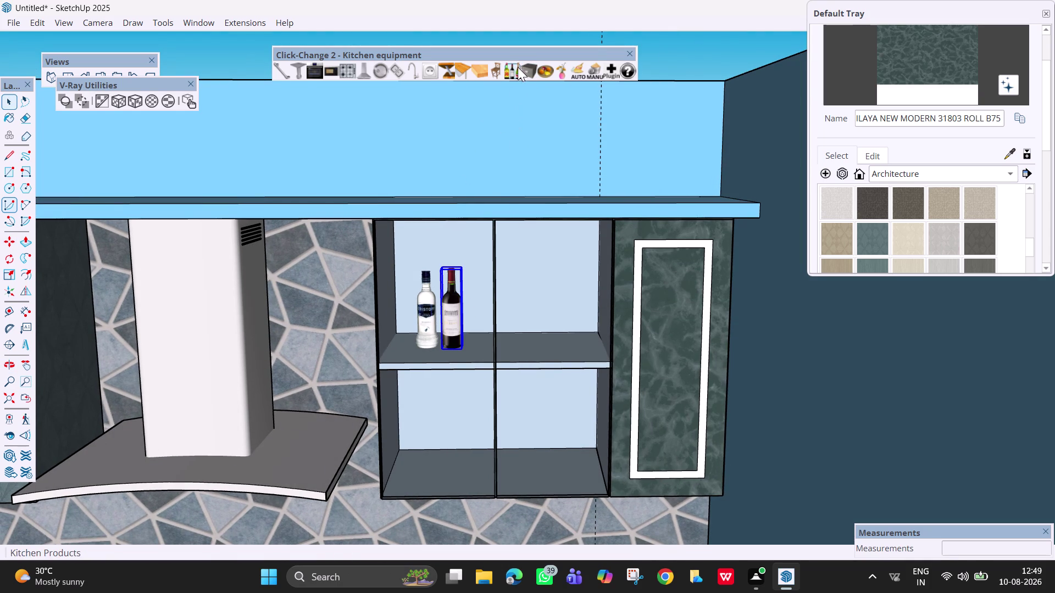
click(517, 67)
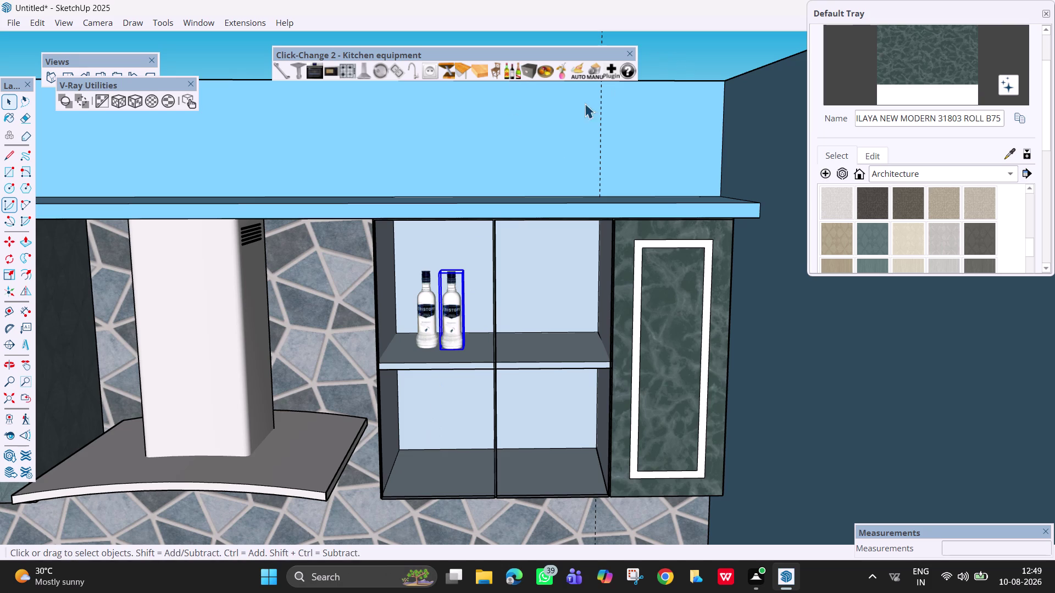
click(508, 73)
click(689, 60)
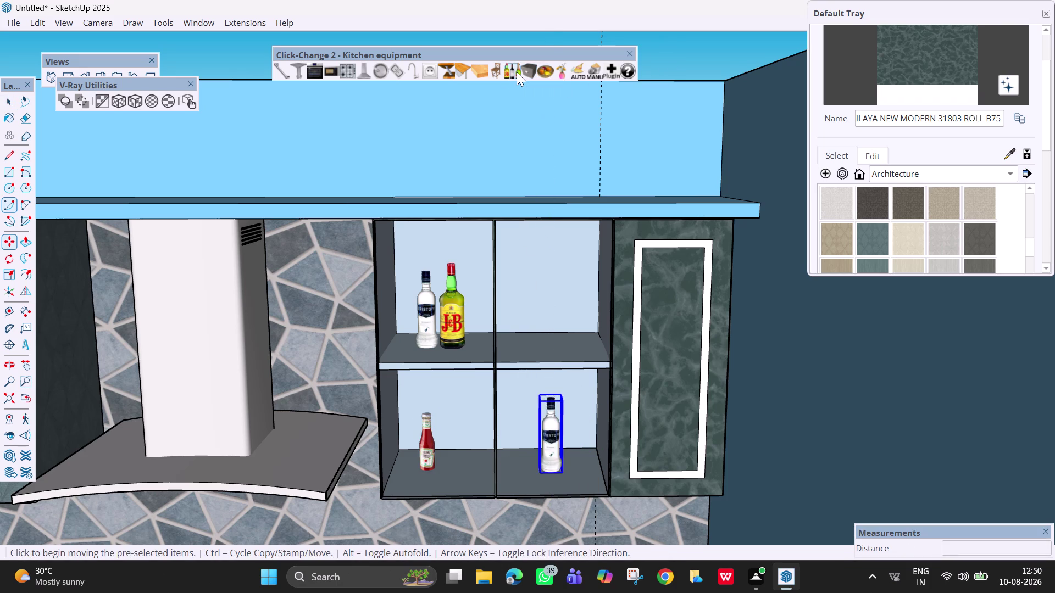
Place an item in the lower-right compartment and cycle it to a white pot.
double_click(516, 72)
click(517, 72)
click(517, 72)
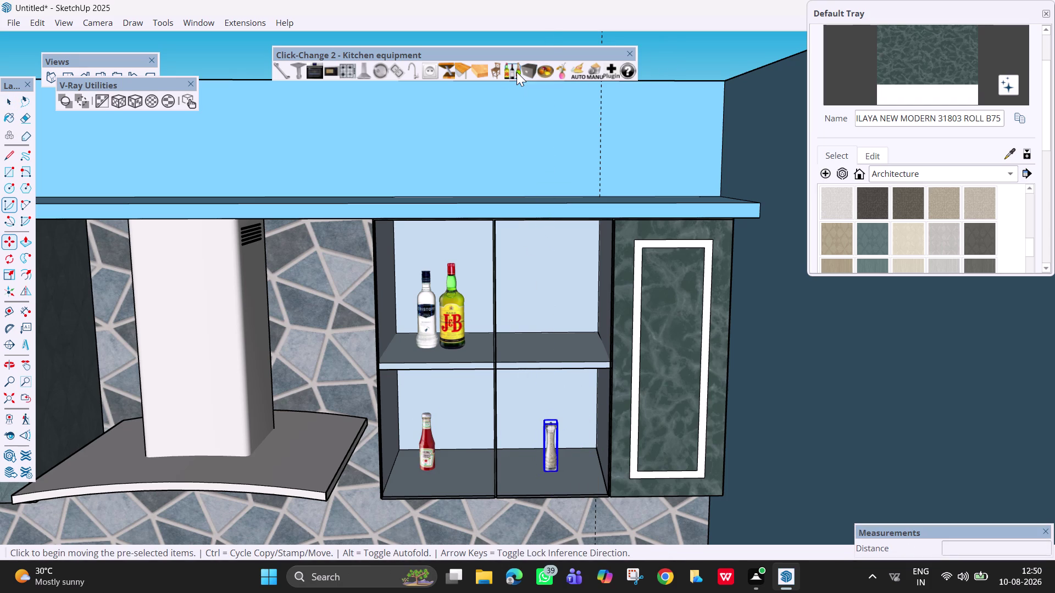
click(517, 72)
click(517, 72)
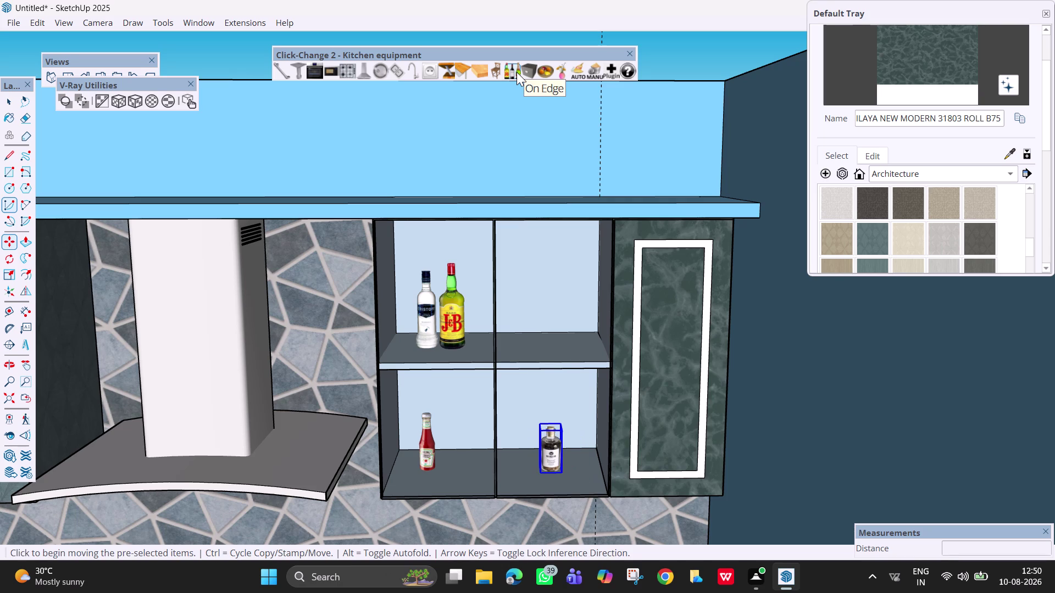
click(517, 72)
click(517, 72)
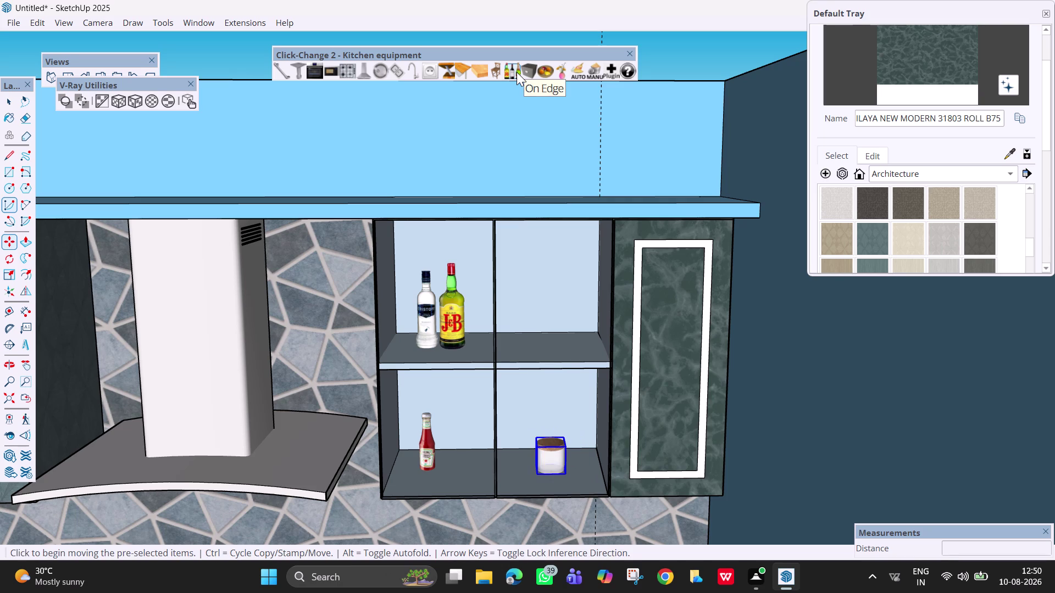
click(516, 72)
click(517, 72)
click(516, 72)
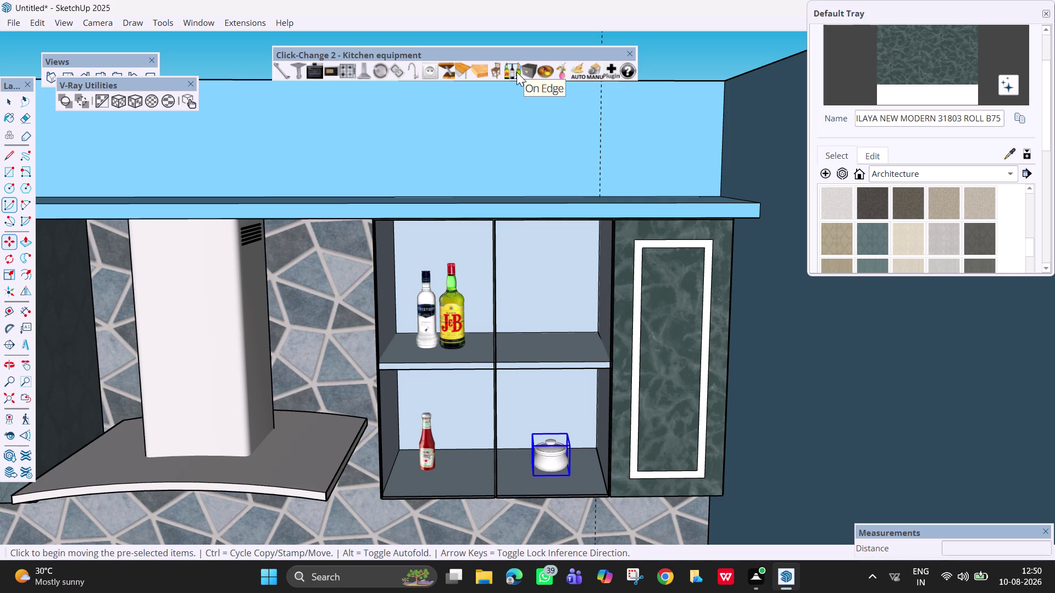
key(space)
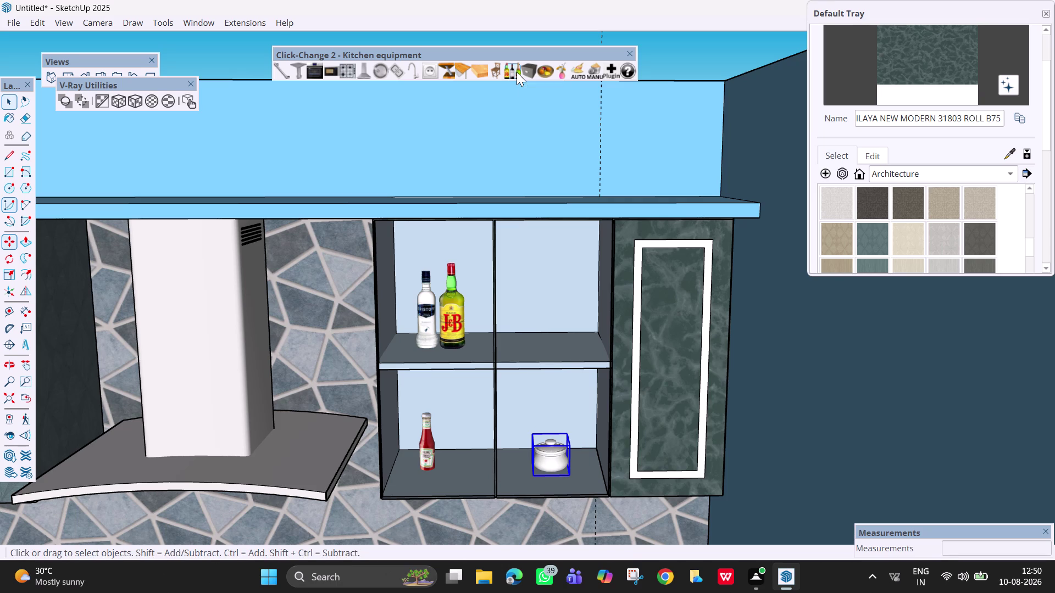
click(665, 50)
Orbit and zoom in to the open cabinet's top-left corner.
scroll(down, 3)
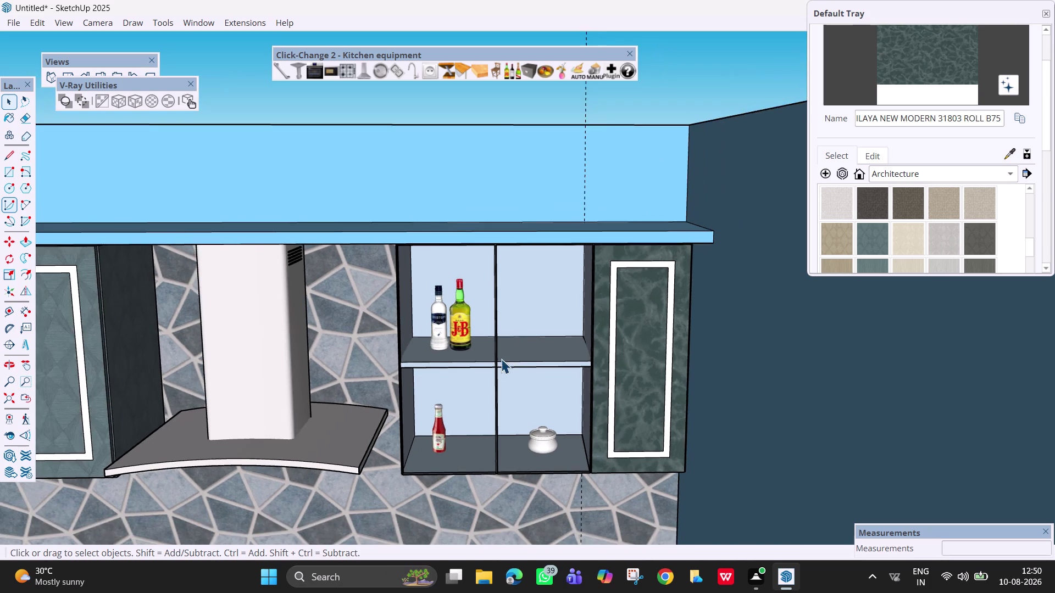
middle_drag(501, 359, 498, 315)
scroll(down, 3)
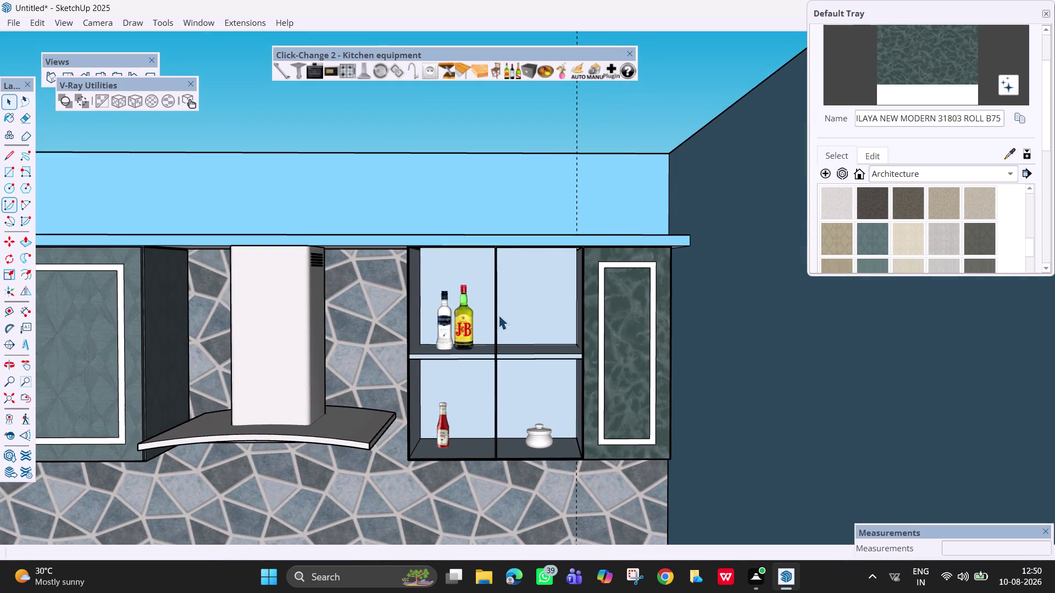
middle_drag(494, 325, 486, 332)
middle_click(504, 344)
scroll(up, 3)
scroll(up, 3)
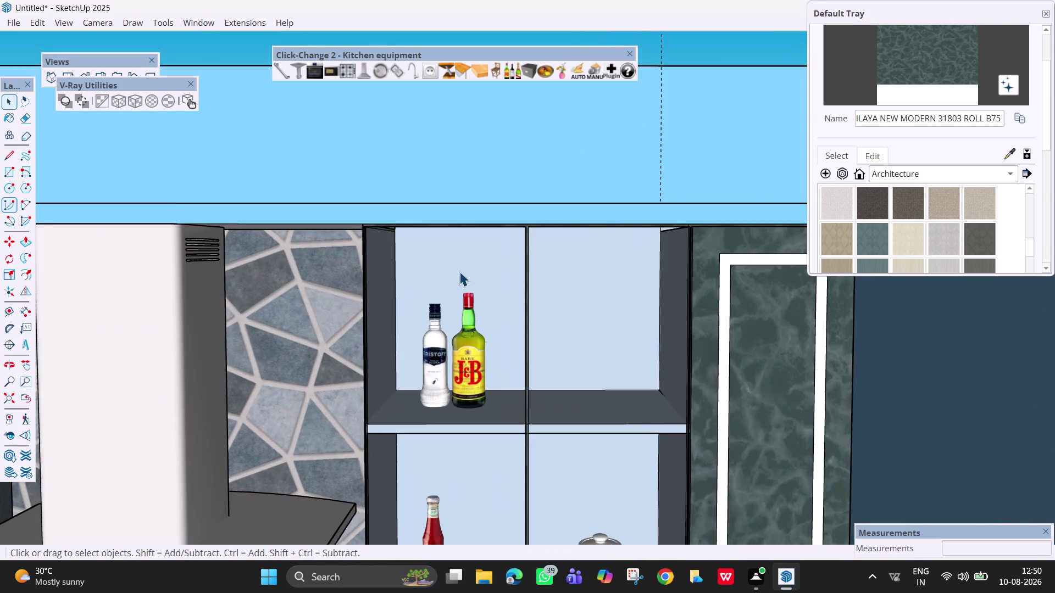
scroll(down, 3)
key(h)
drag(584, 390, 586, 363)
scroll(up, 3)
middle_drag(567, 354, 564, 354)
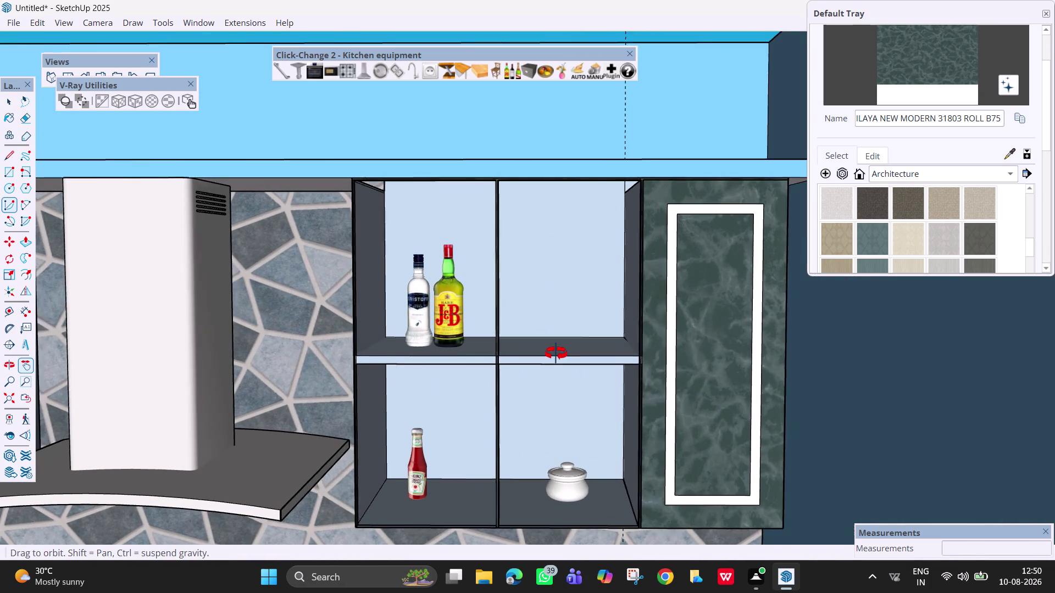
middle_drag(563, 354, 550, 353)
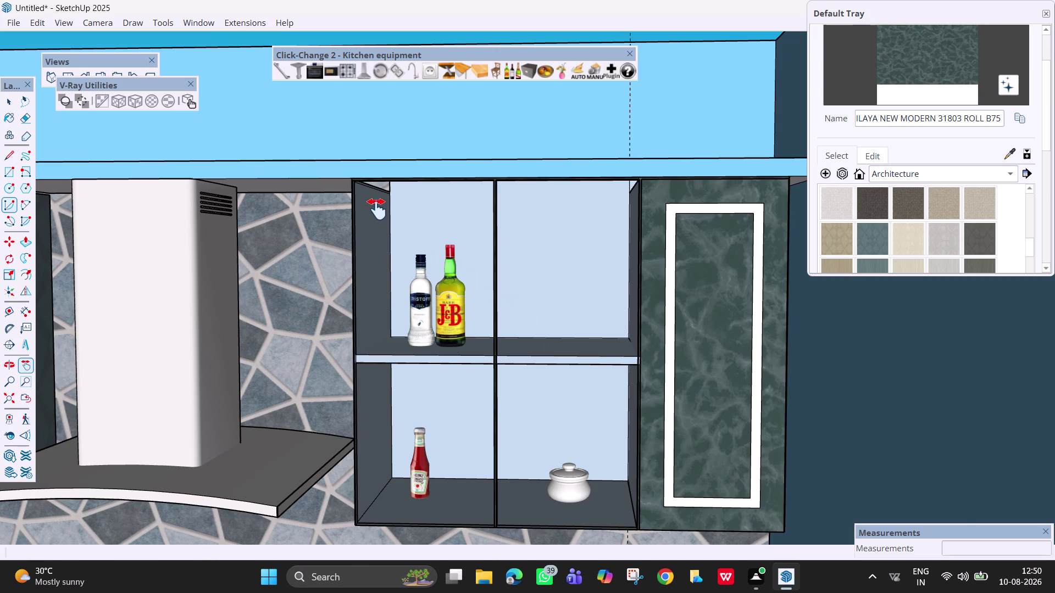
scroll(up, 3)
middle_drag(376, 208, 321, 198)
middle_drag(312, 177, 311, 161)
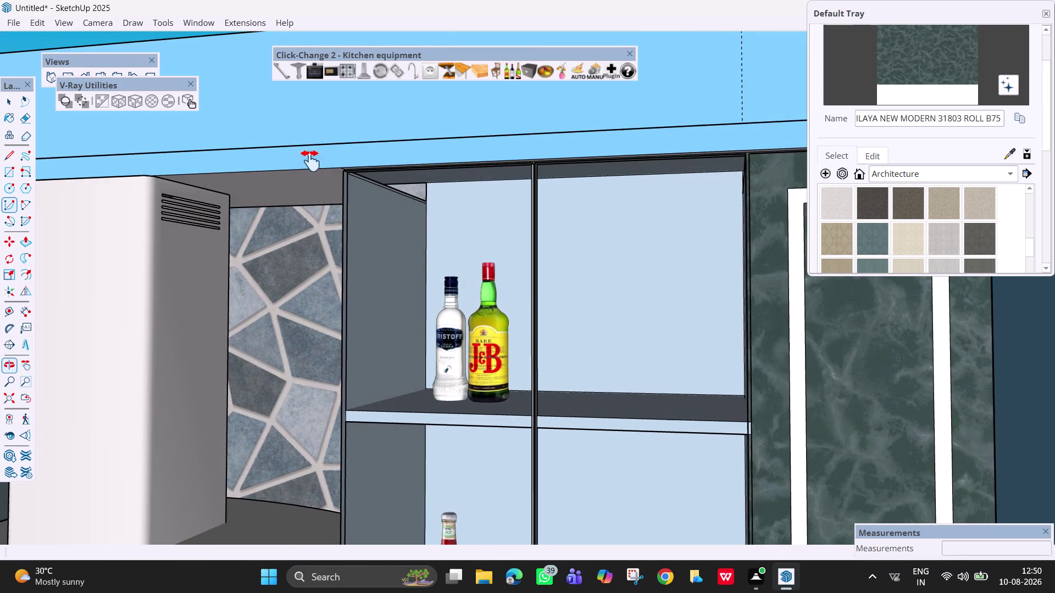
scroll(down, 3)
middle_drag(370, 237, 429, 317)
middle_drag(409, 307, 336, 296)
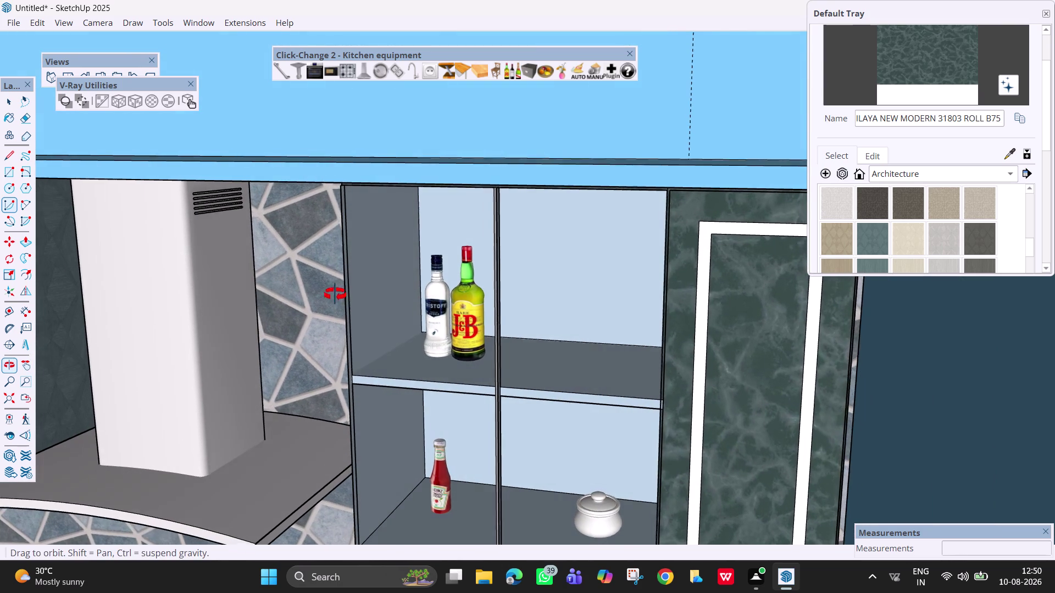
middle_drag(336, 295, 335, 294)
Draw a rectangle from the top-left corner across the whole cabinet front.
key(r)
middle_drag(347, 231, 352, 165)
scroll(up, 3)
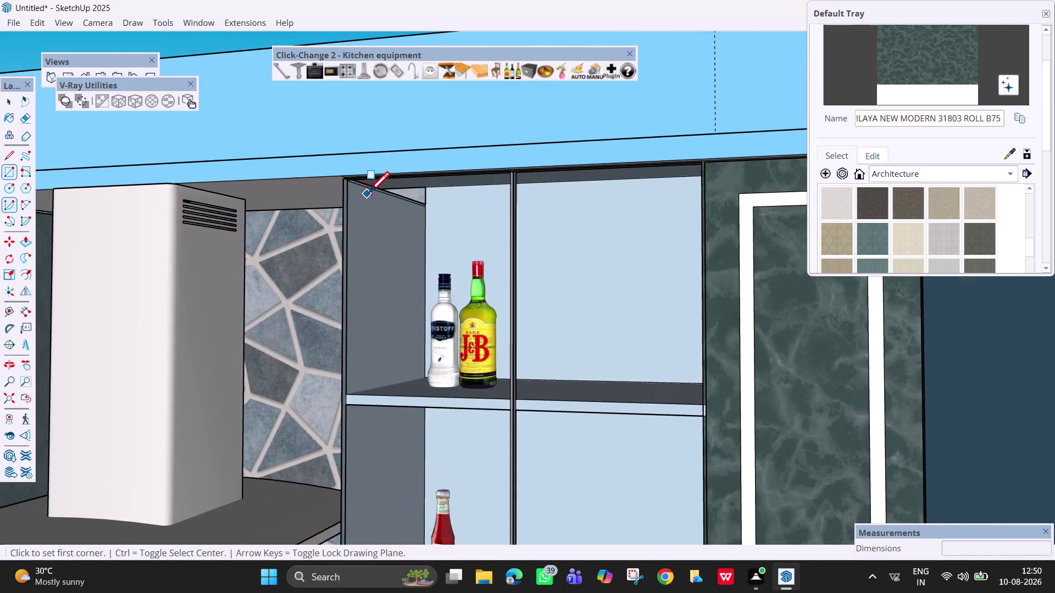
scroll(up, 3)
middle_drag(370, 196, 346, 215)
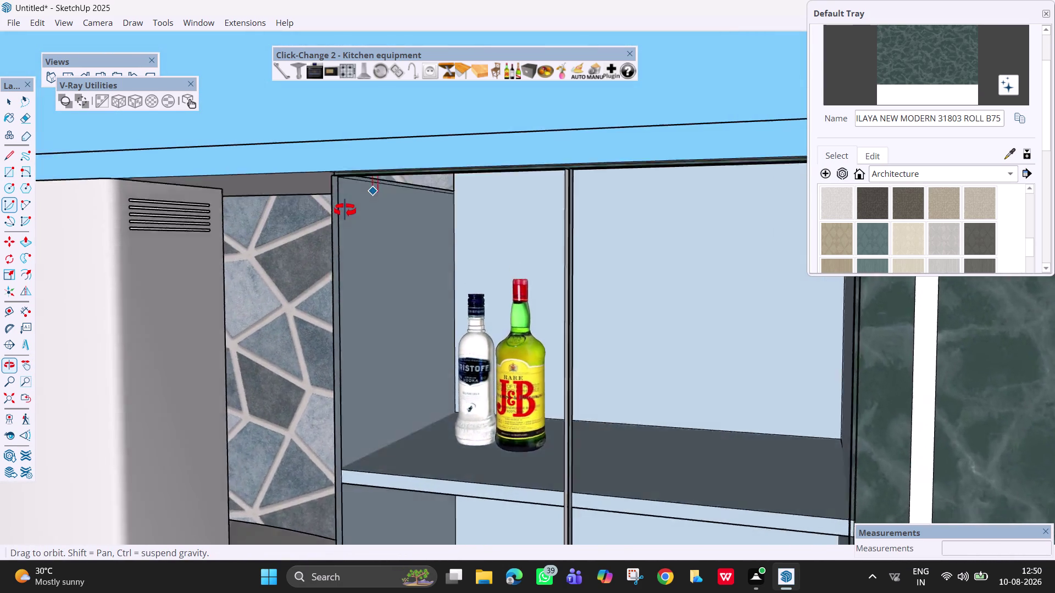
middle_drag(346, 214, 332, 162)
scroll(down, 3)
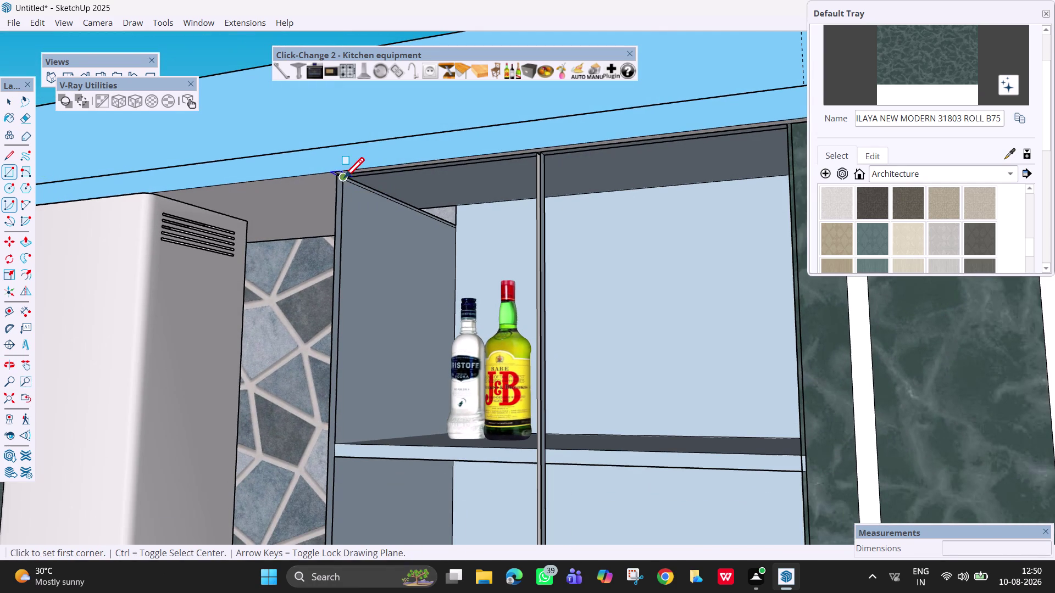
scroll(up, 3)
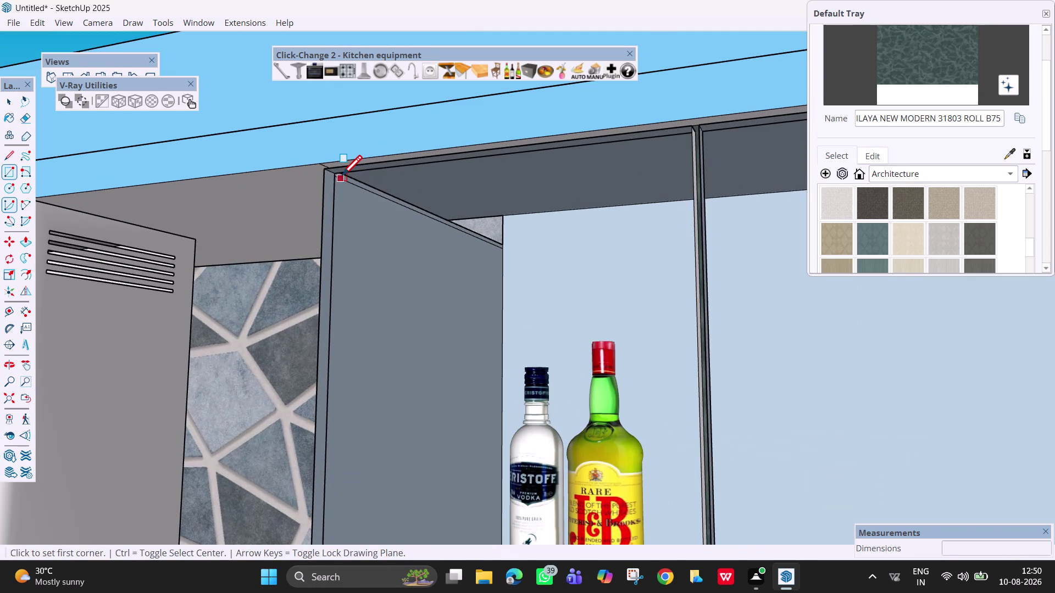
click(336, 175)
scroll(down, 3)
scroll(down, 3)
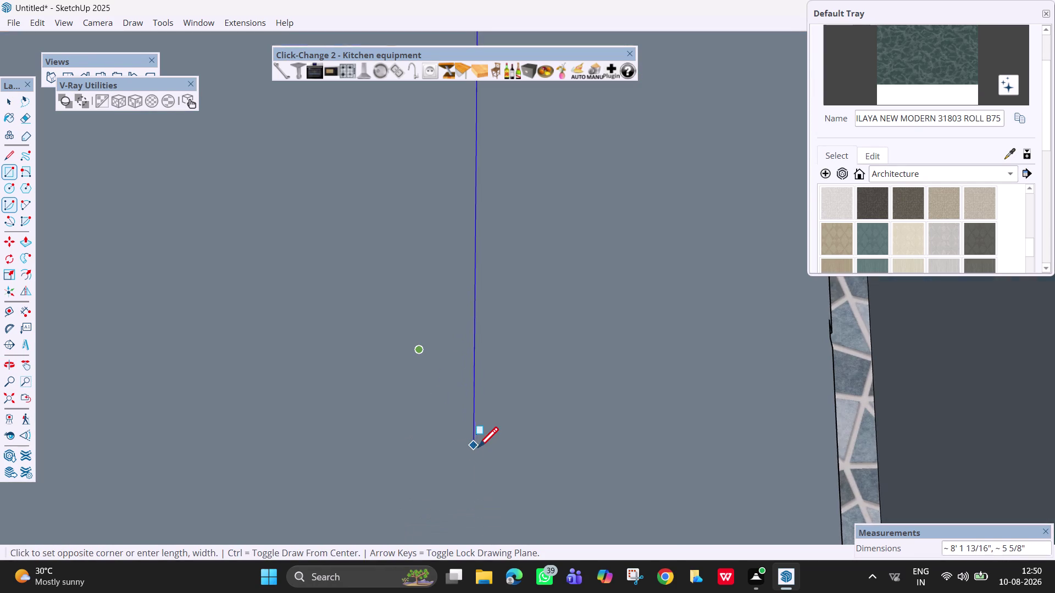
middle_drag(470, 431, 595, 455)
scroll(down, 3)
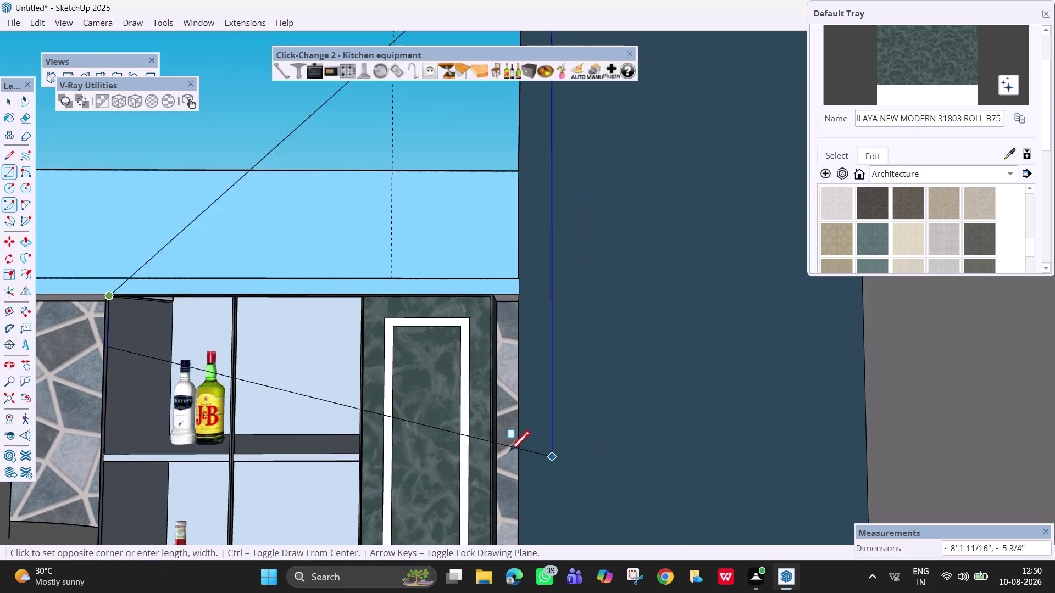
scroll(down, 3)
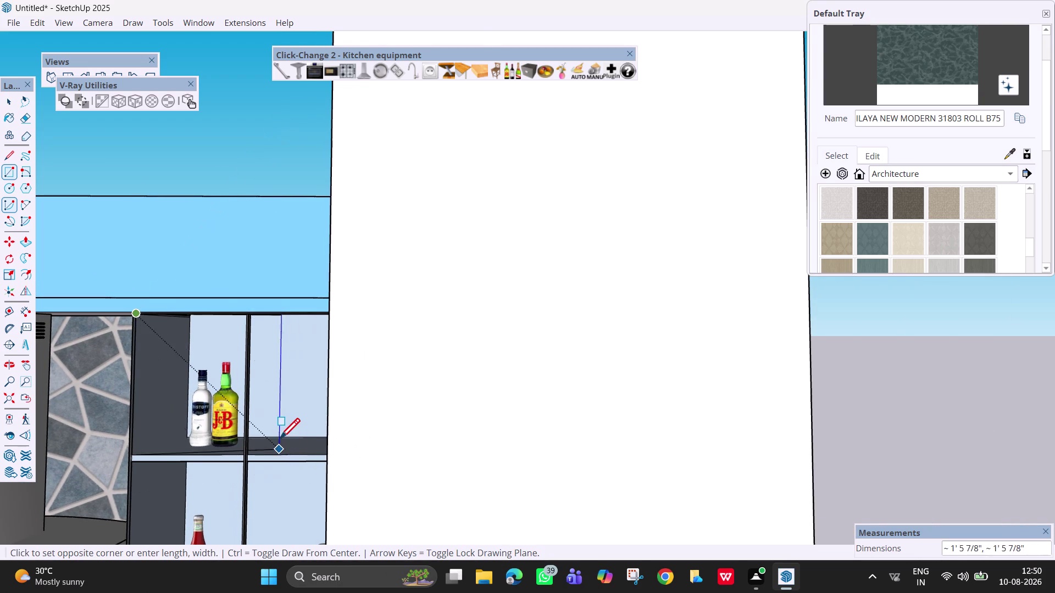
scroll(down, 3)
middle_click(278, 439)
middle_drag(278, 439, 310, 458)
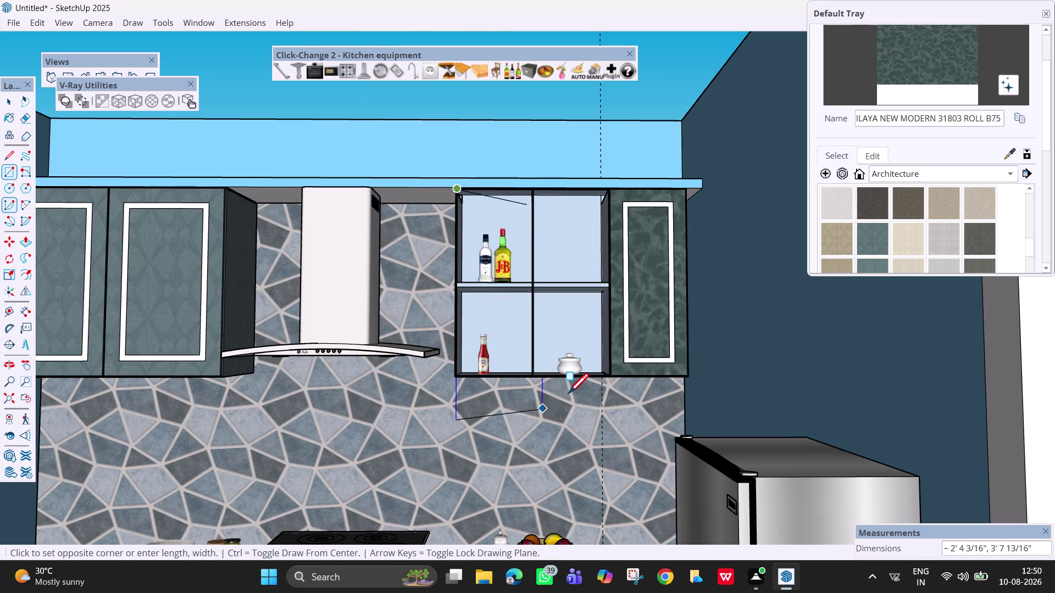
scroll(up, 3)
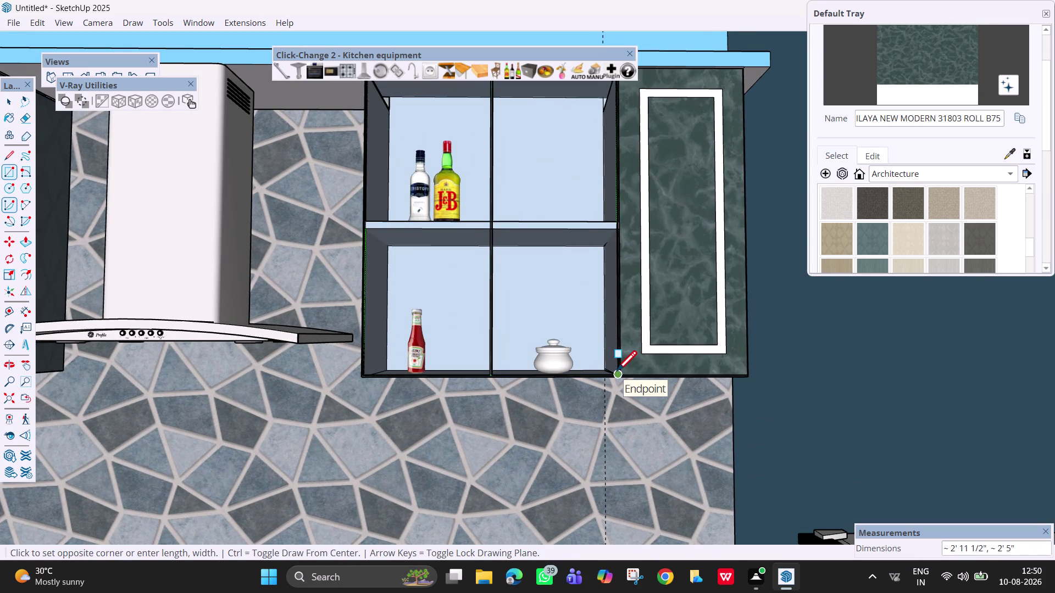
key(Right)
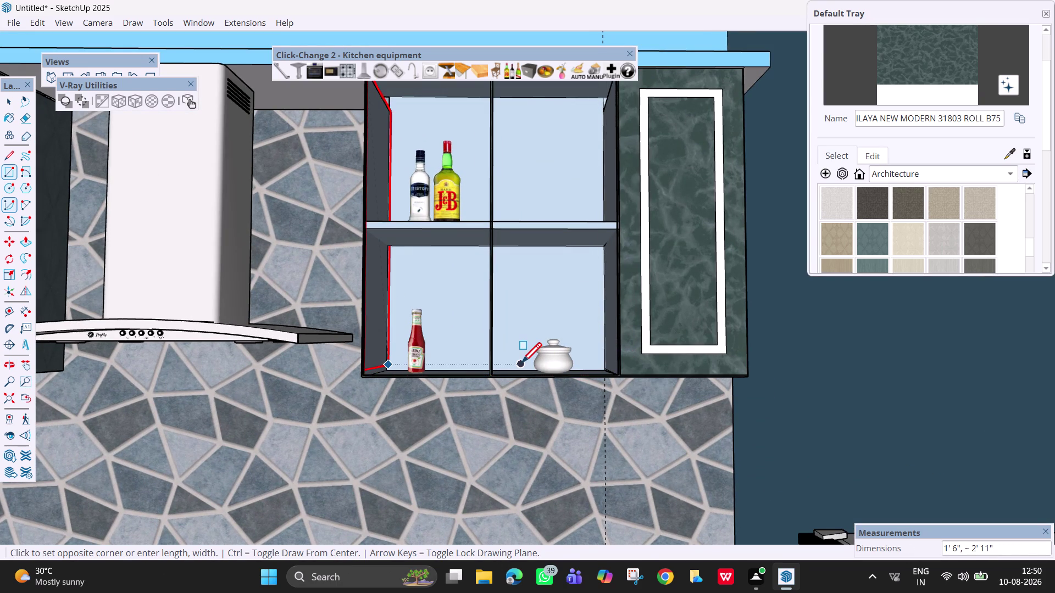
key(Left)
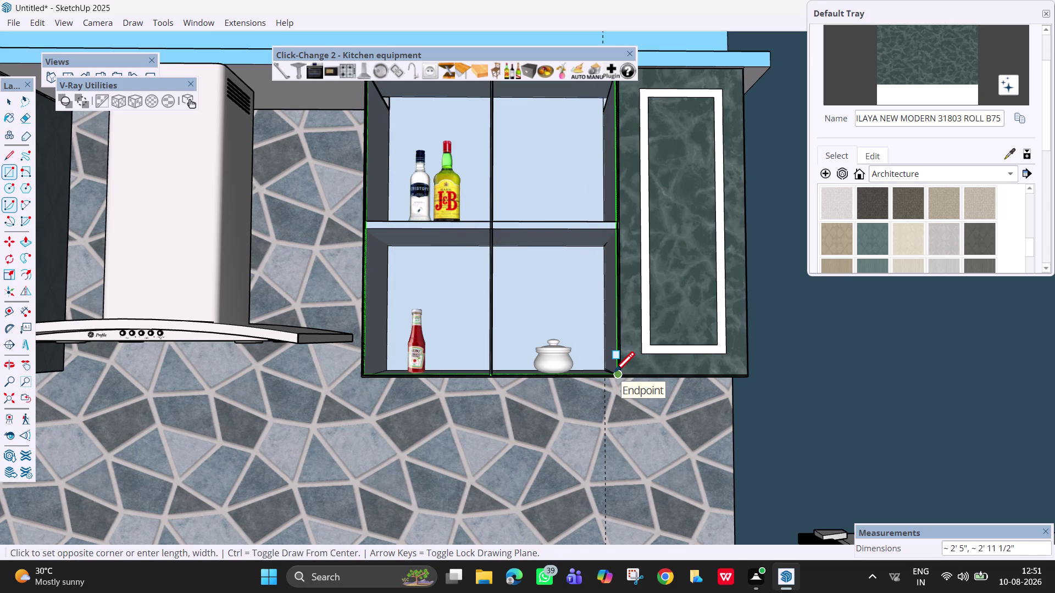
scroll(up, 3)
Finish the panel at the cabinet's bottom right corner and zoom in on the horizontal strip.
click(619, 379)
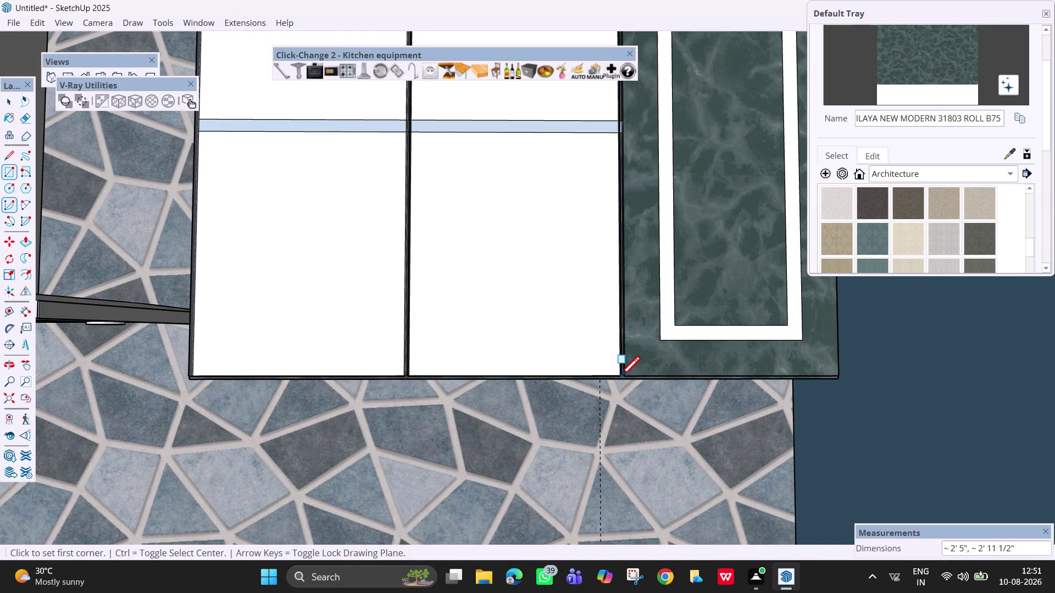
scroll(down, 3)
key(h)
drag(500, 299, 514, 411)
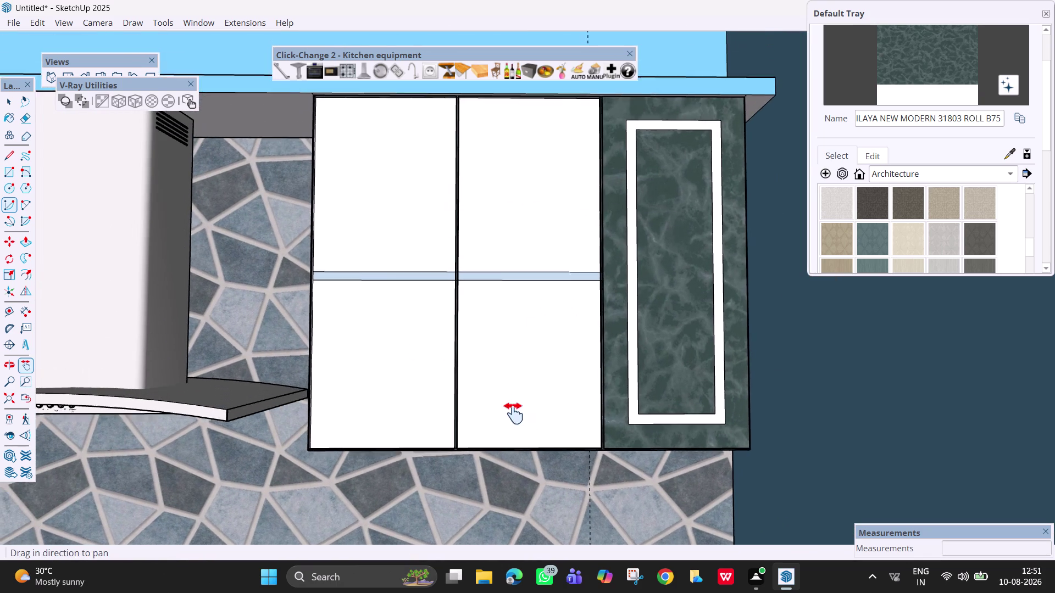
drag(514, 411, 514, 418)
middle_drag(453, 314, 454, 385)
scroll(up, 3)
middle_drag(441, 316, 530, 294)
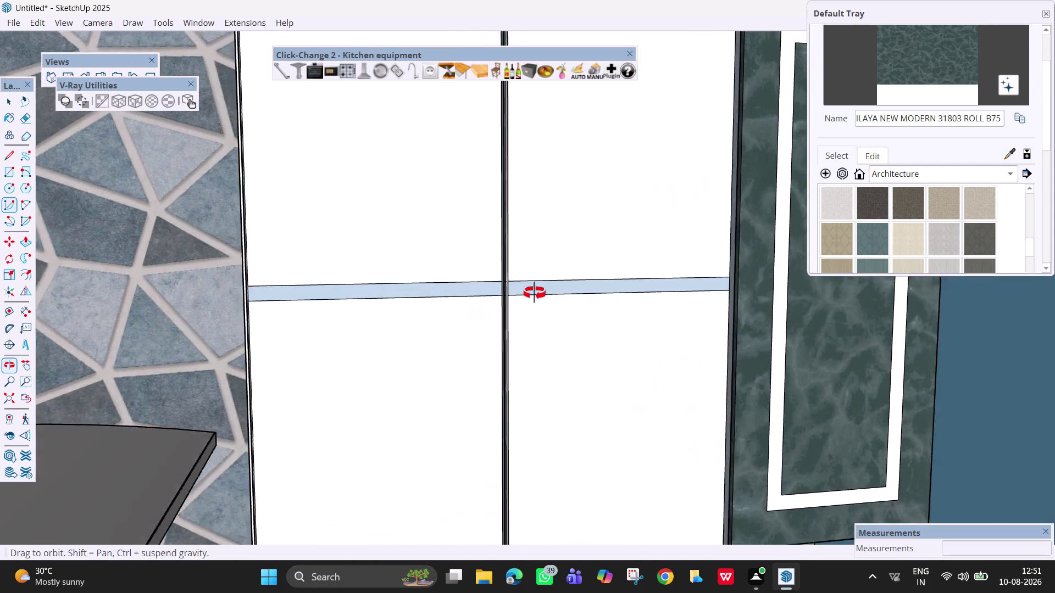
middle_drag(531, 294, 651, 275)
middle_drag(590, 304, 560, 322)
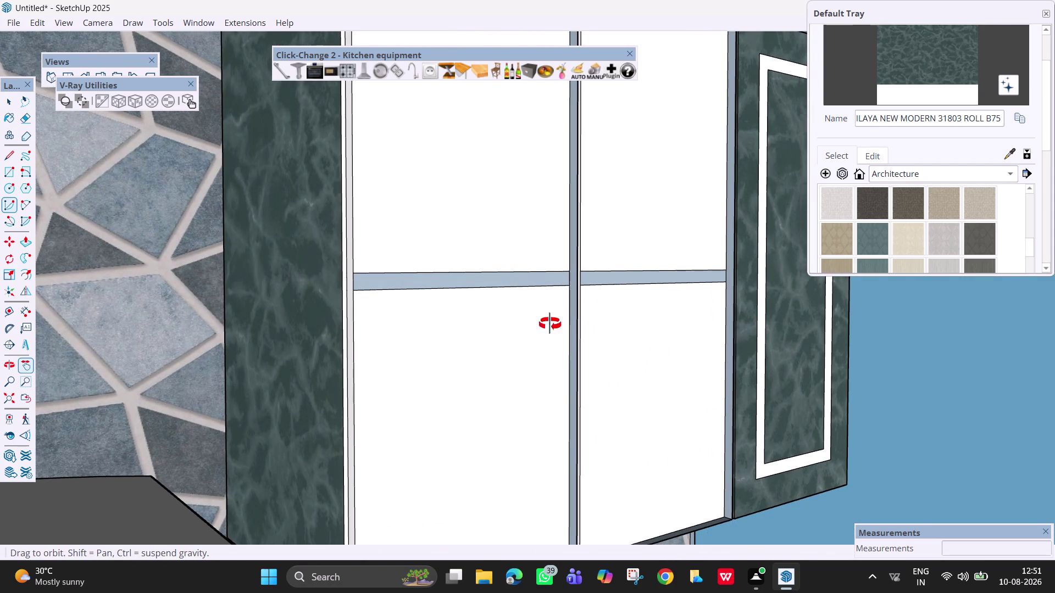
middle_drag(560, 322, 371, 348)
Select the left and right sections of the horizontal strip and check their context menus.
key(space)
click(401, 307)
right_click(401, 307)
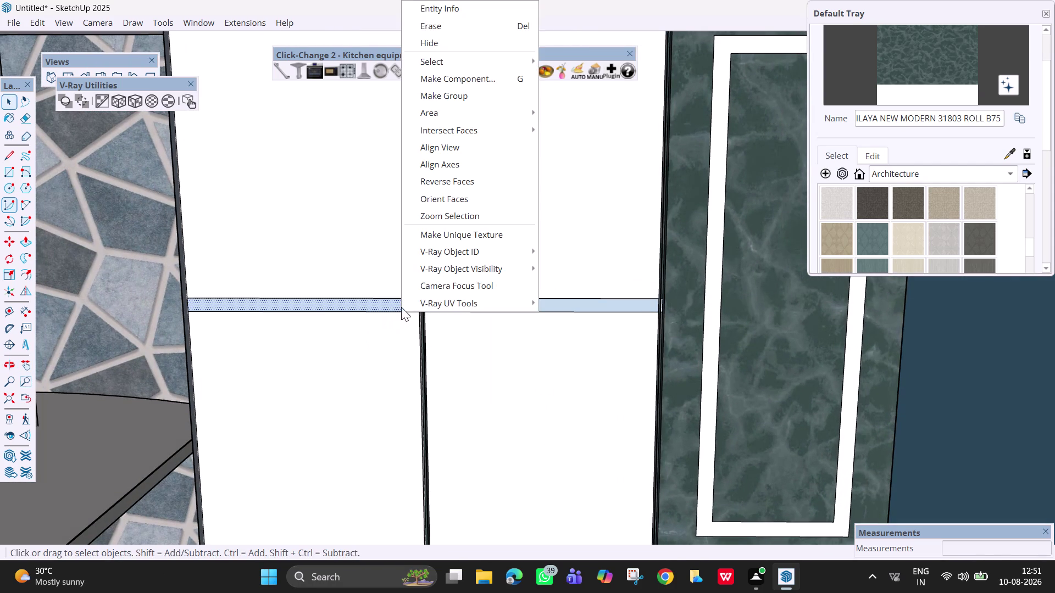
click(451, 185)
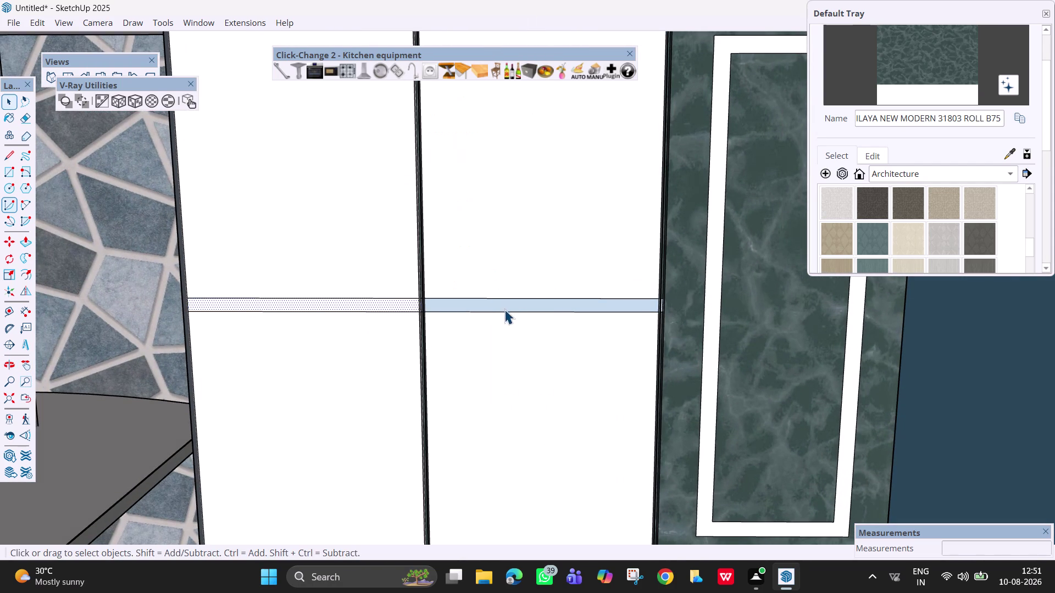
click(501, 304)
right_click(501, 304)
click(542, 178)
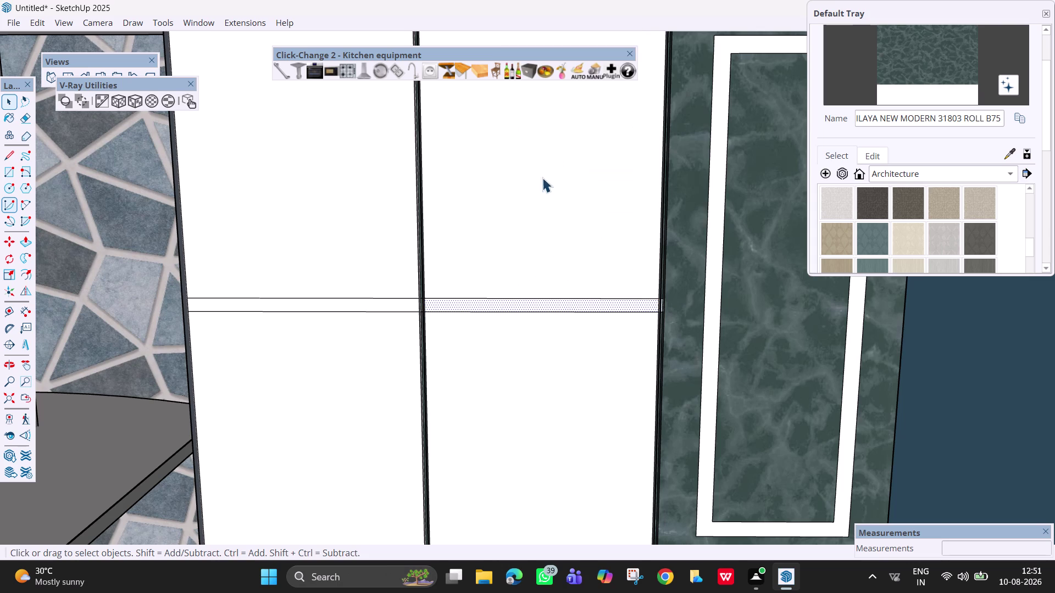
middle_drag(616, 315, 479, 334)
scroll(up, 3)
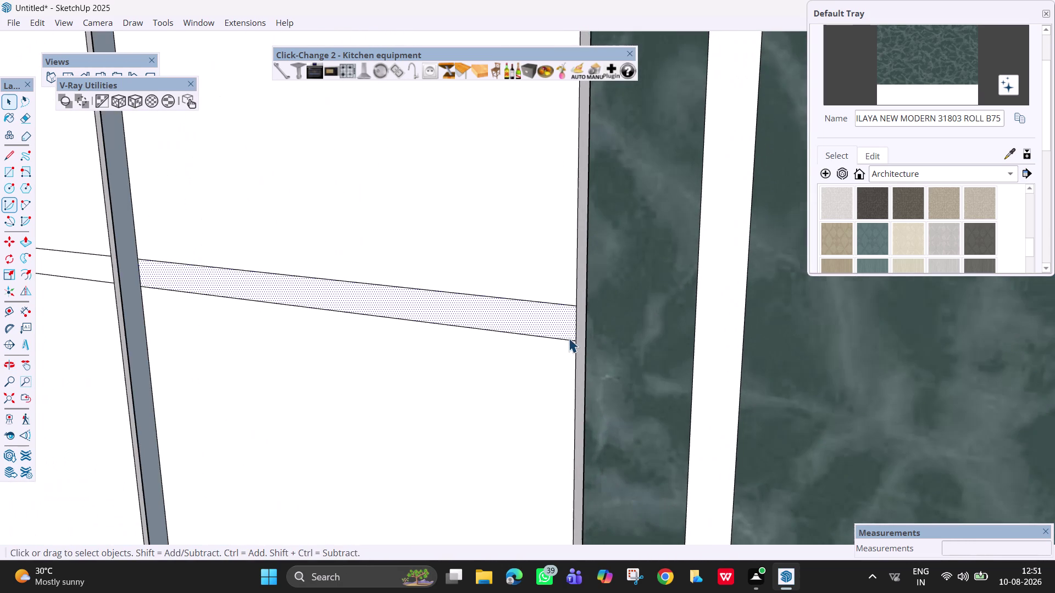
middle_drag(264, 319, 598, 315)
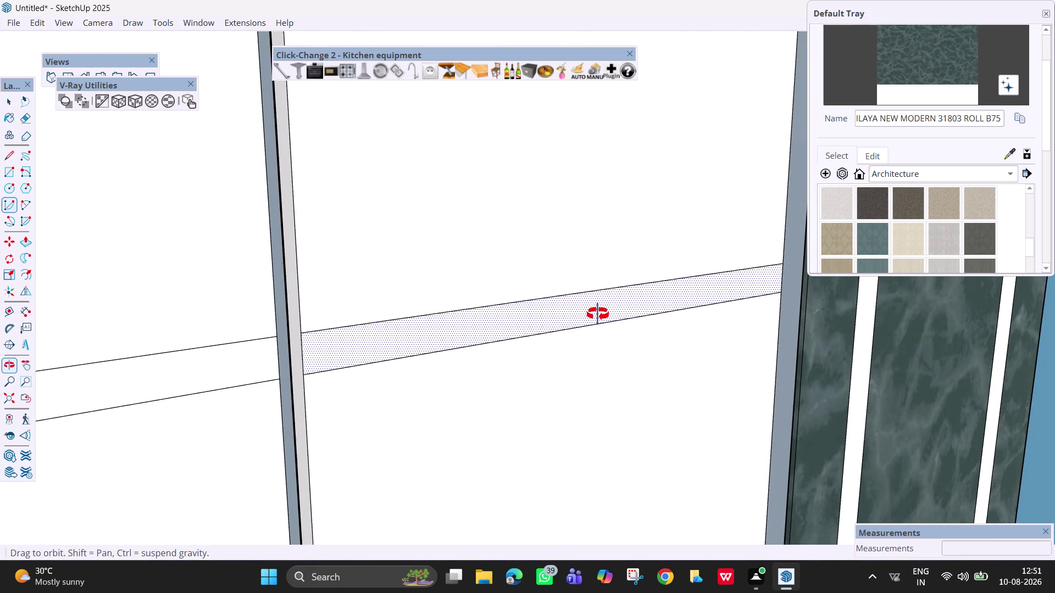
middle_drag(598, 315, 599, 314)
Erase the strip faces and leftover strip edges, then pan back to the cabinet front.
key(e)
scroll(up, 3)
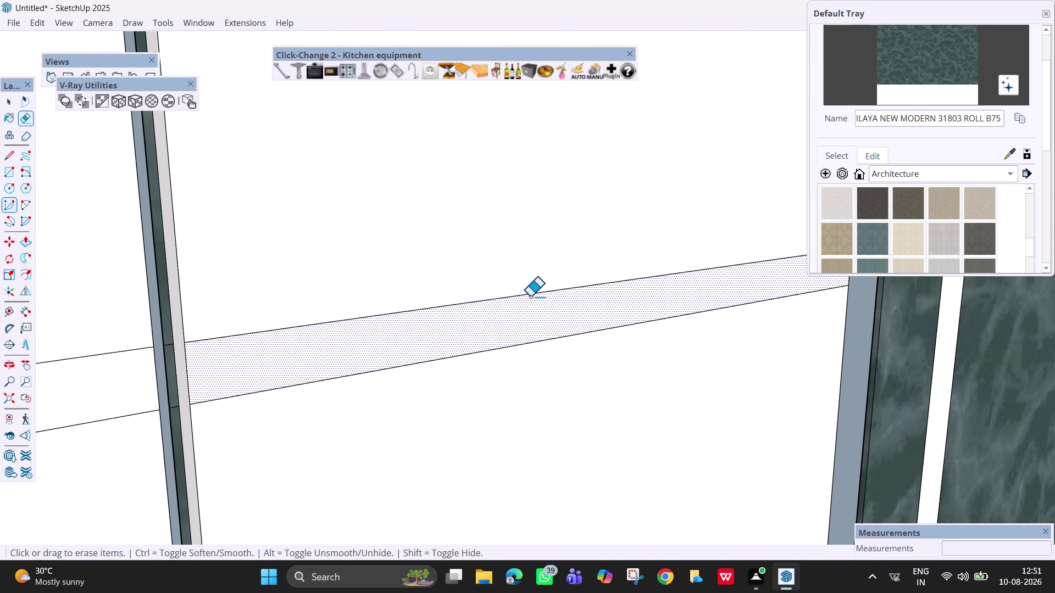
click(530, 295)
click(537, 344)
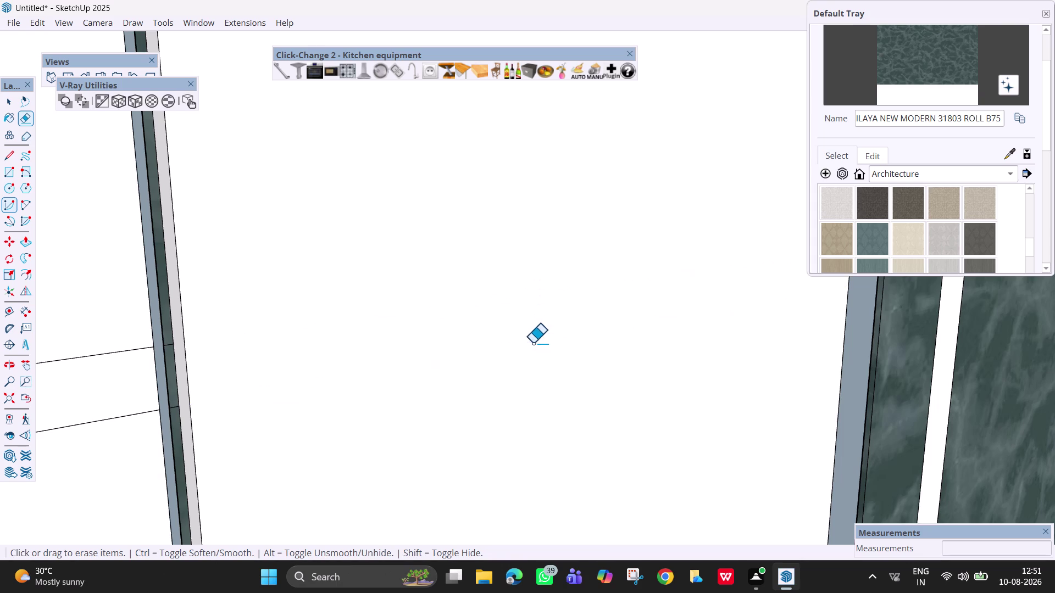
drag(133, 346, 120, 427)
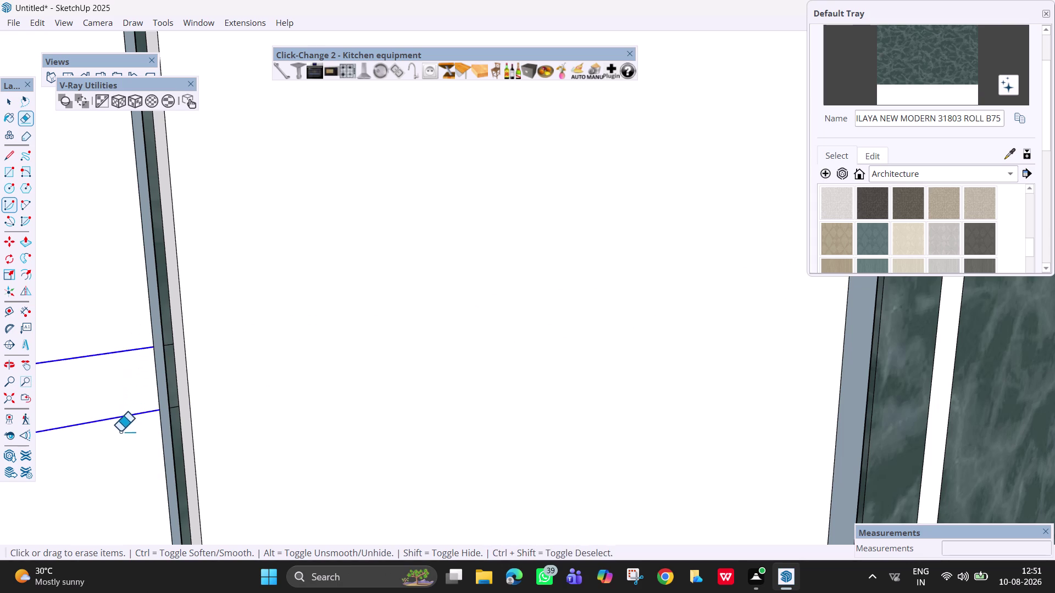
drag(121, 427, 119, 436)
scroll(down, 3)
key(h)
drag(378, 367, 600, 285)
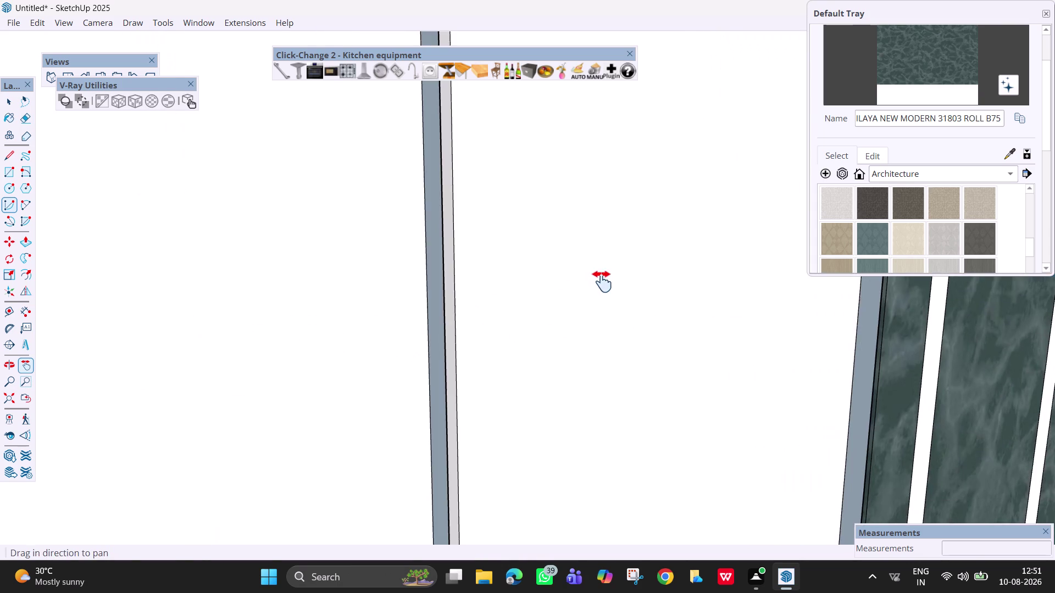
scroll(down, 3)
scroll(down, 3)
Undo eight steps, removing the white front panels to reveal the stocked open shelves.
middle_drag(546, 349, 480, 389)
scroll(down, 3)
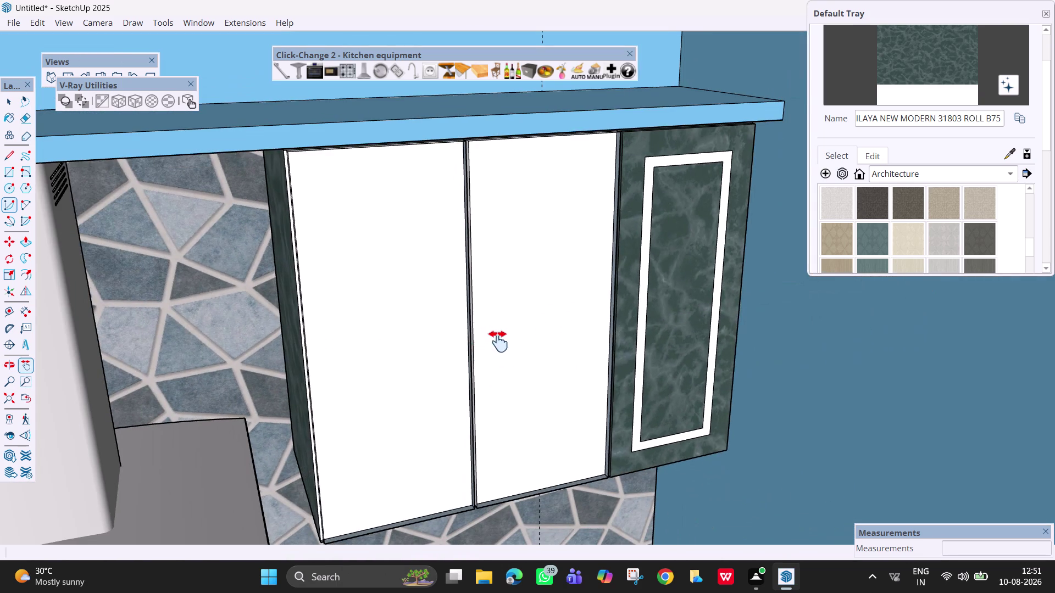
middle_drag(498, 342, 468, 346)
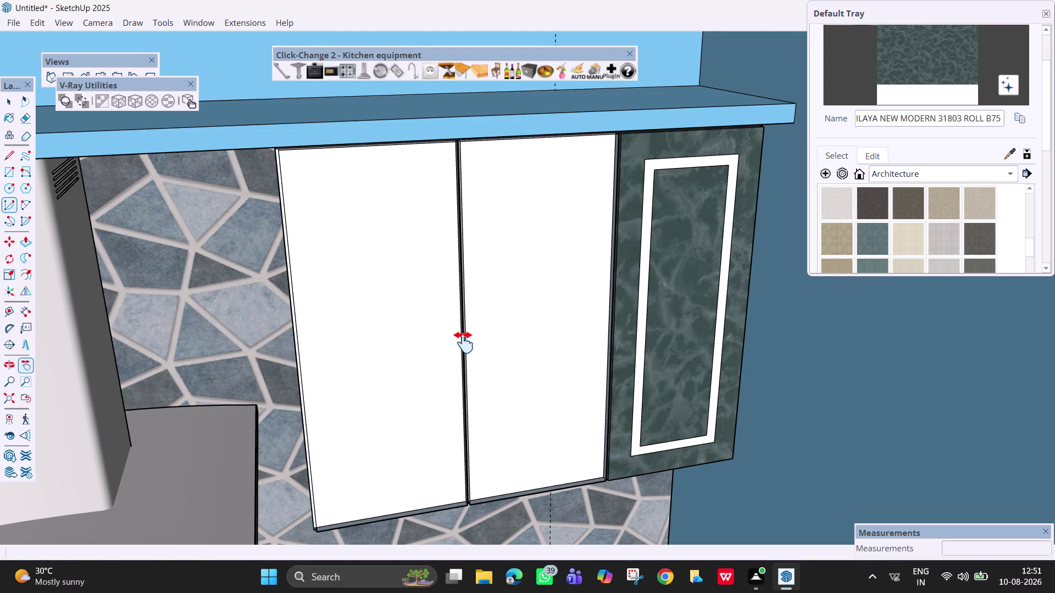
key(ctrl+z)
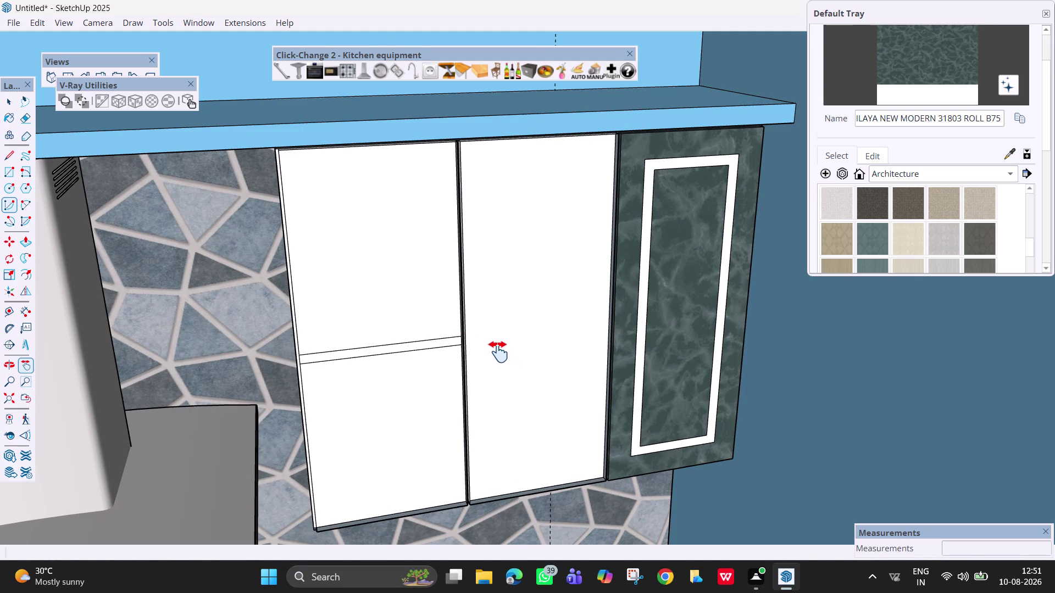
key(ctrl+z)
key(ctrl+z)
key(ctrl+z)
key(ctrl+z)
key(ctrl+z)
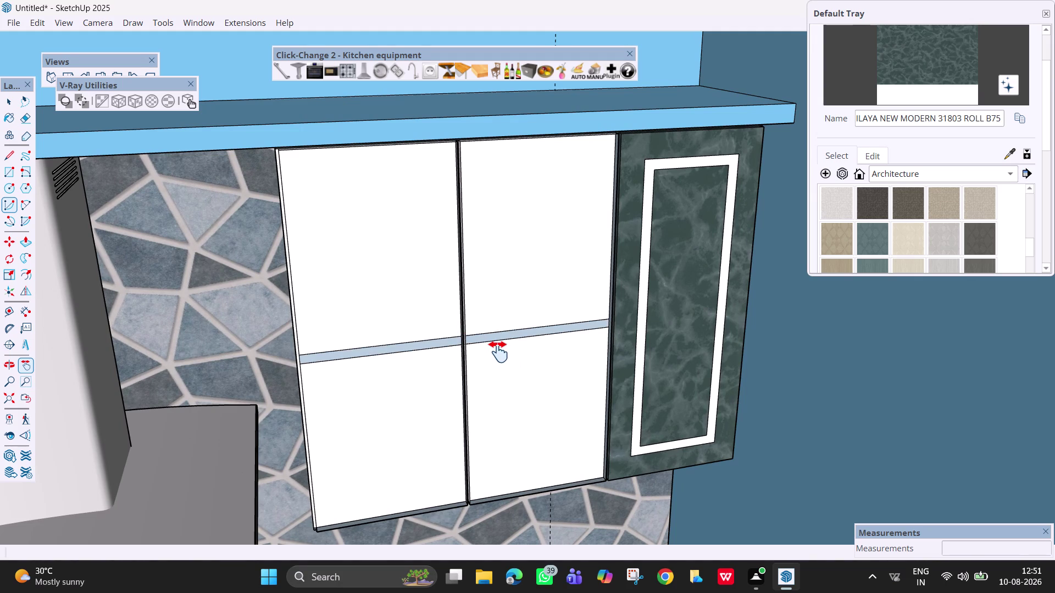
key(ctrl+z)
key(ctrl+z)
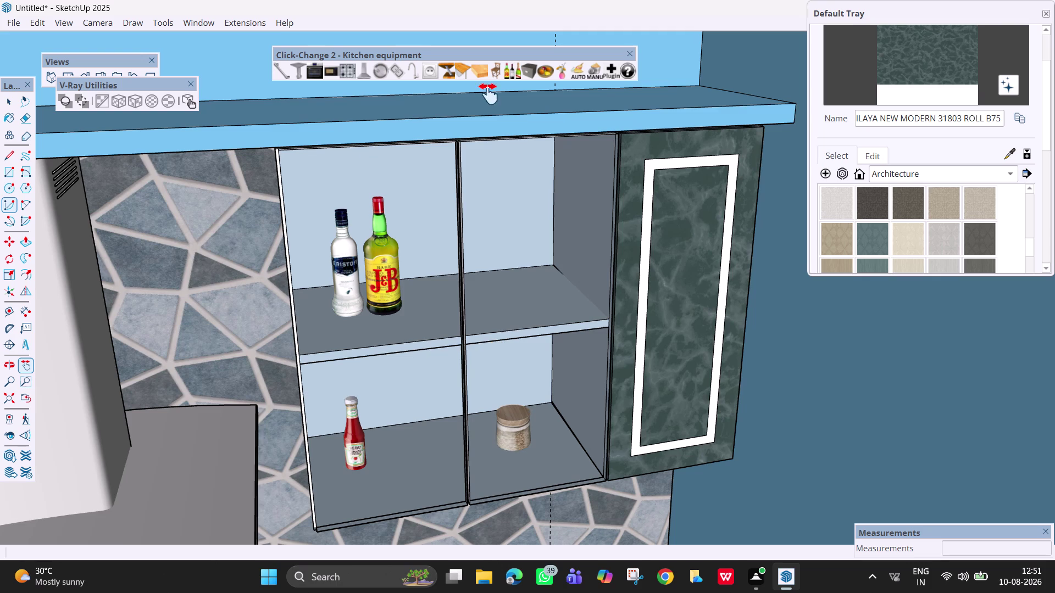
Place a bottle component on the upper right shelf and swap it for a ketchup bottle.
click(505, 74)
click(505, 74)
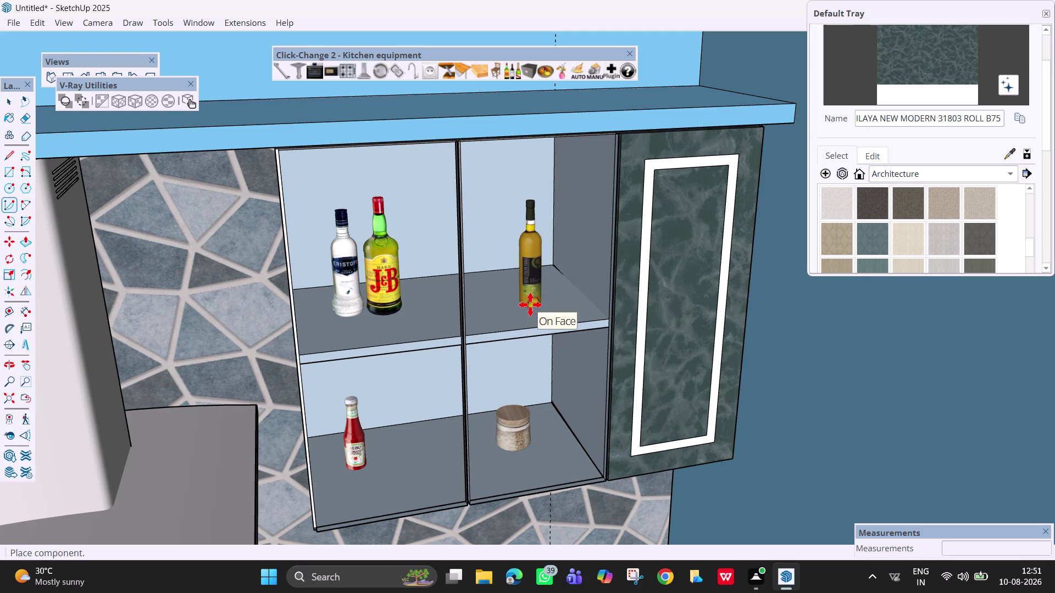
click(528, 298)
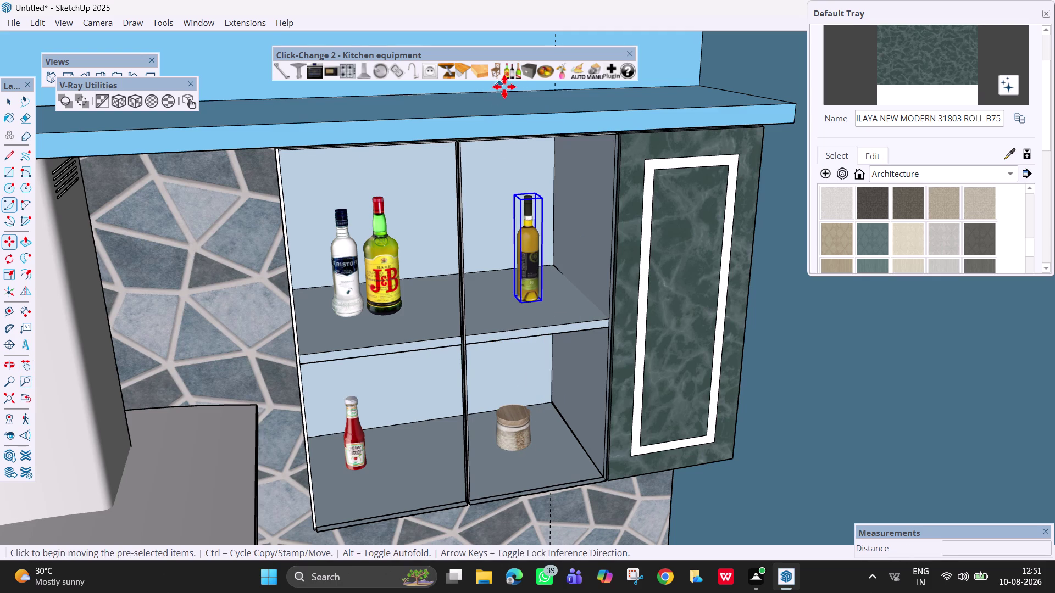
click(512, 71)
triple_click(513, 70)
double_click(512, 70)
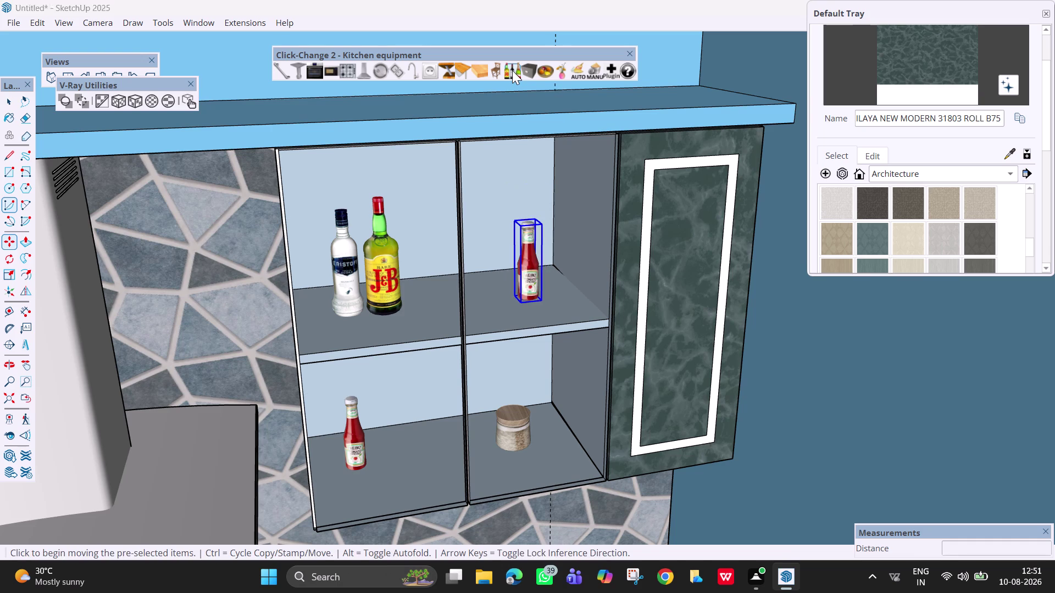
Cycle through jar and pot variants to the blue-and-white vase, then deselect.
click(512, 71)
click(512, 70)
double_click(513, 70)
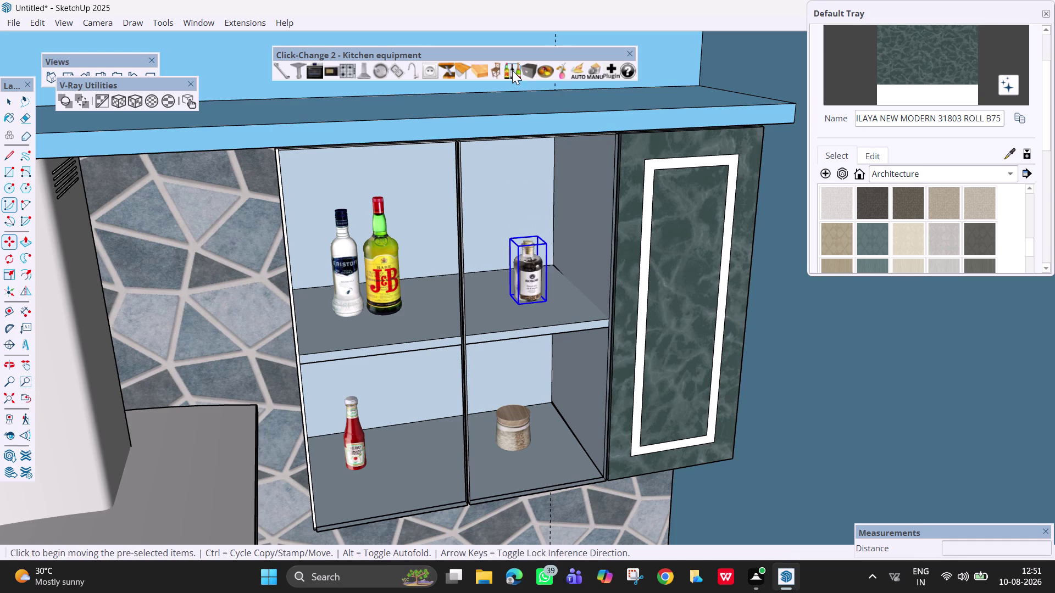
click(512, 70)
click(513, 71)
triple_click(512, 70)
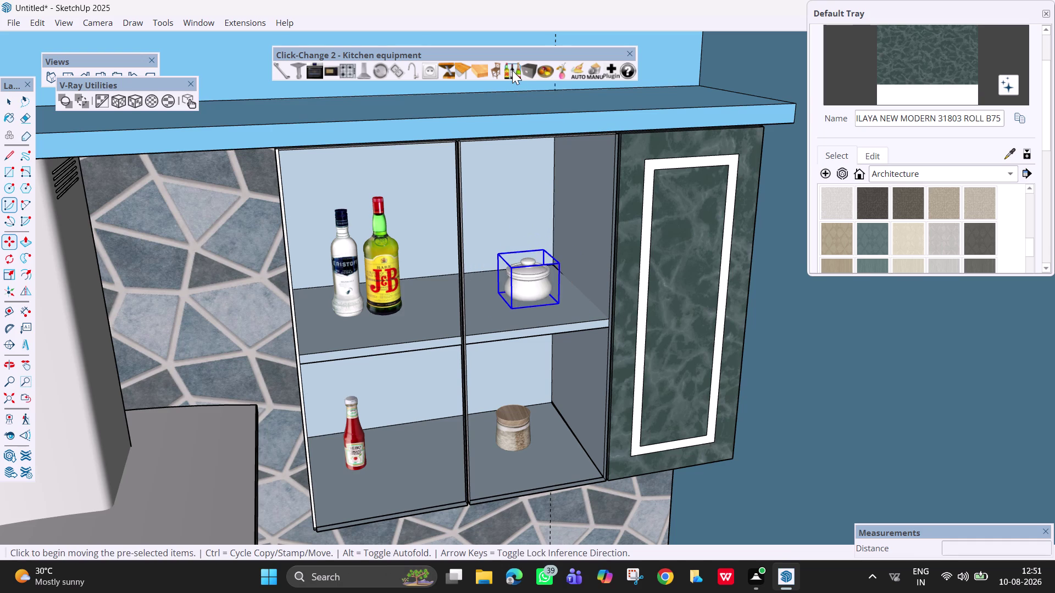
click(512, 70)
click(513, 70)
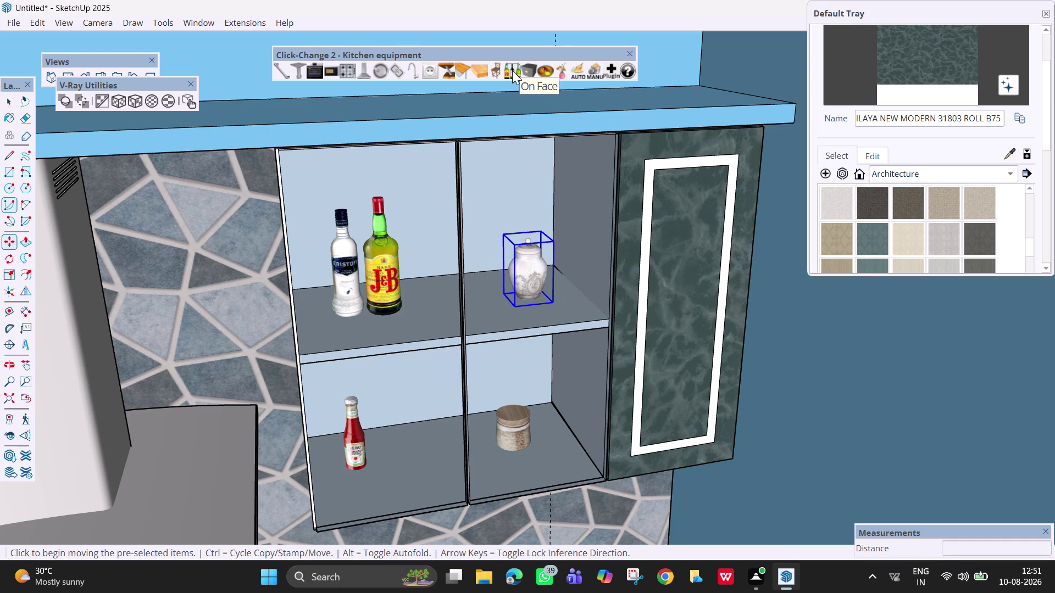
click(512, 71)
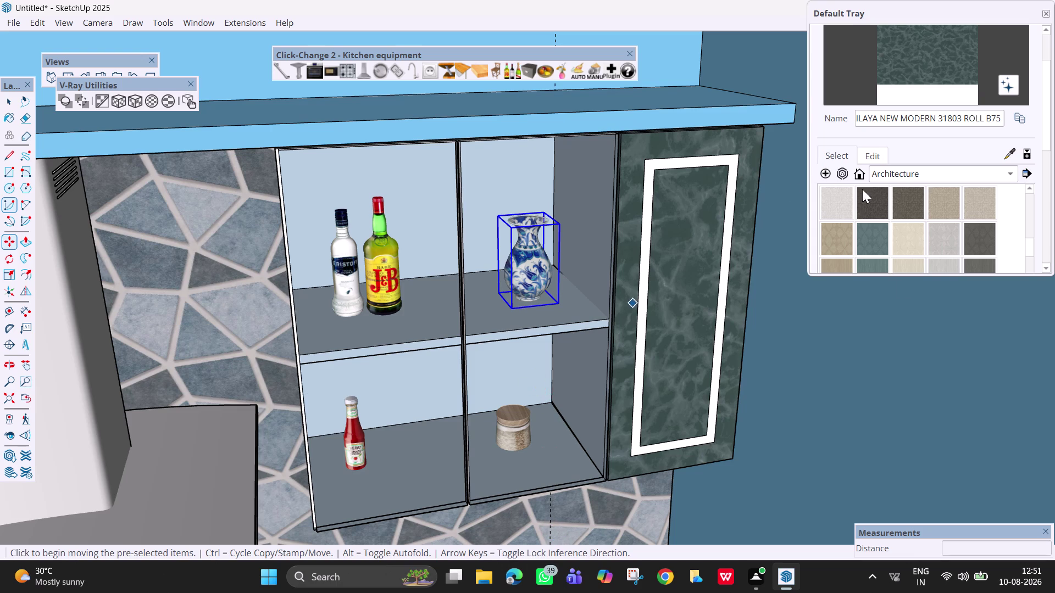
key(Escape)
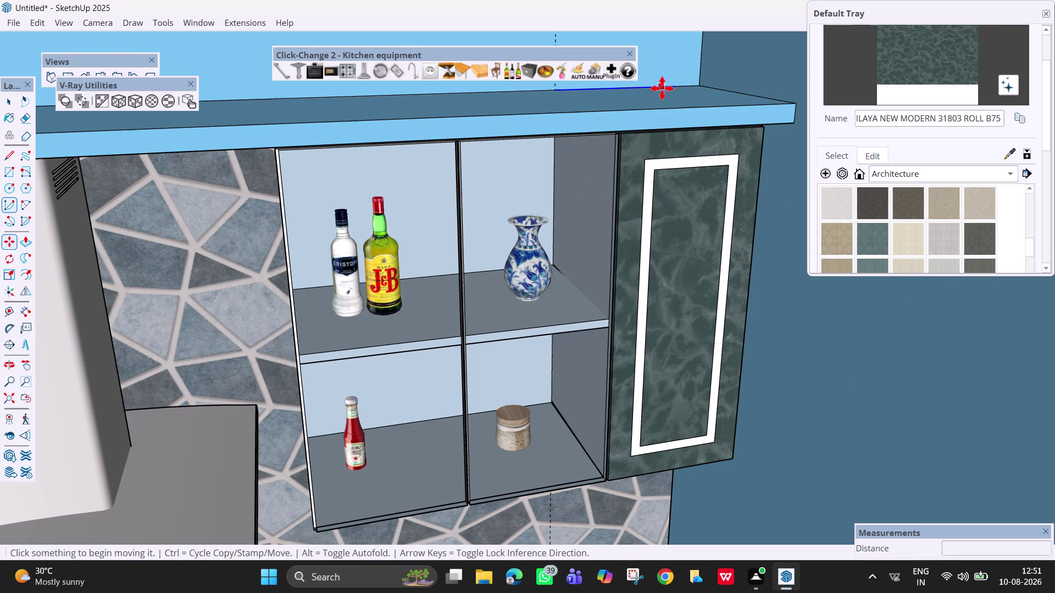
click(669, 74)
key(space)
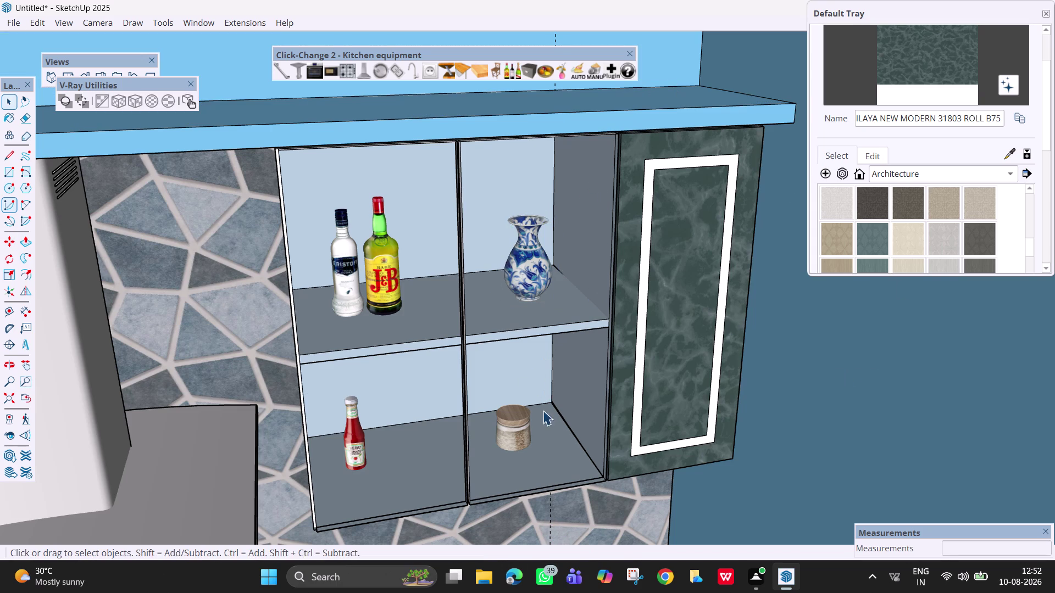
key(space)
scroll(down, 3)
middle_drag(525, 424, 662, 421)
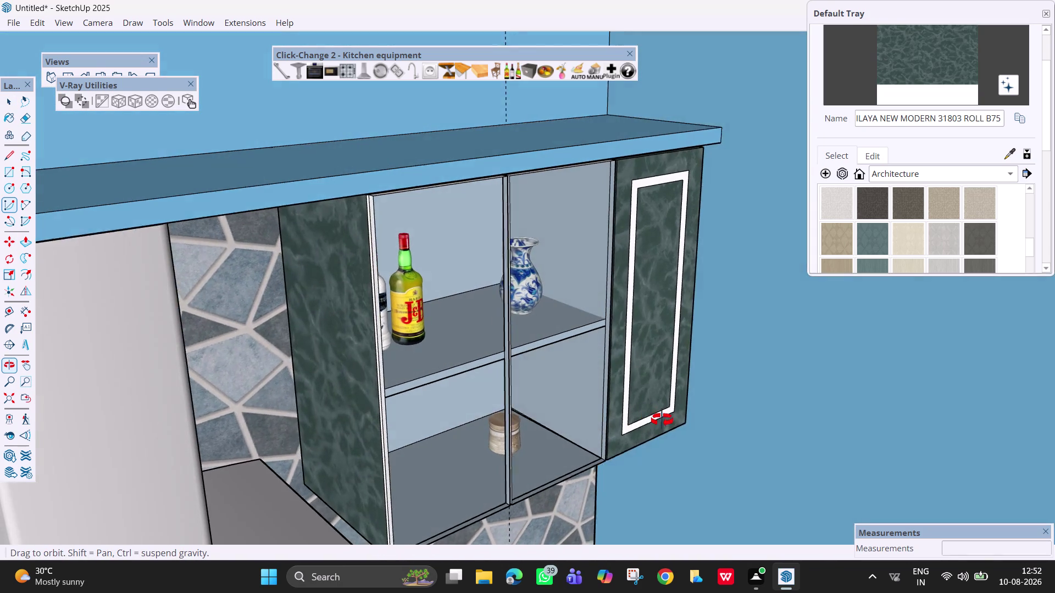
middle_drag(662, 420, 602, 456)
middle_drag(596, 438, 588, 438)
middle_drag(633, 440, 592, 455)
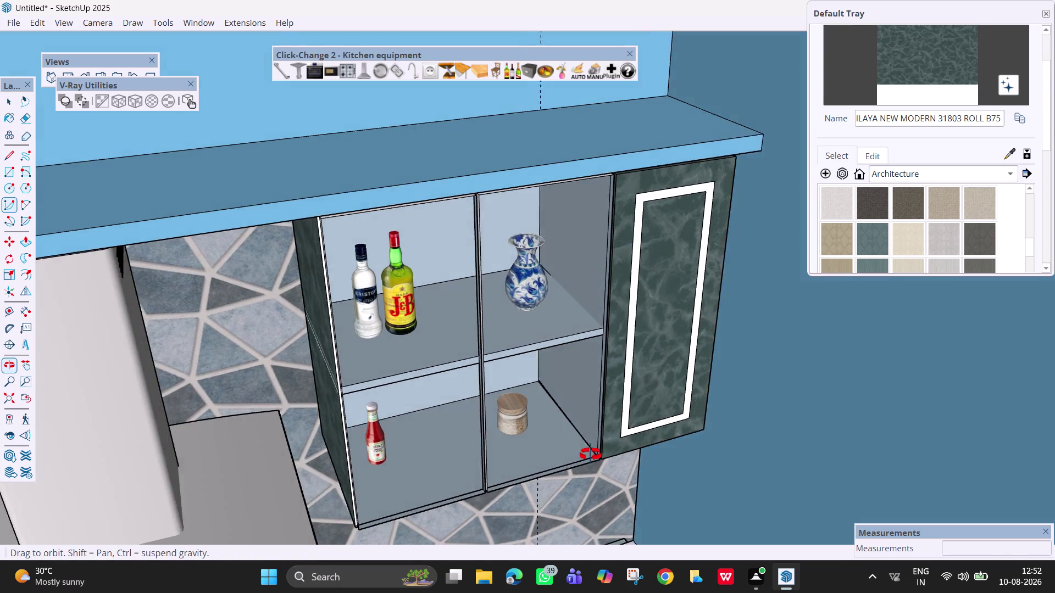
middle_drag(592, 455, 470, 478)
middle_drag(509, 470, 417, 390)
scroll(down, 3)
scroll(down, 3)
scroll(down, 3)
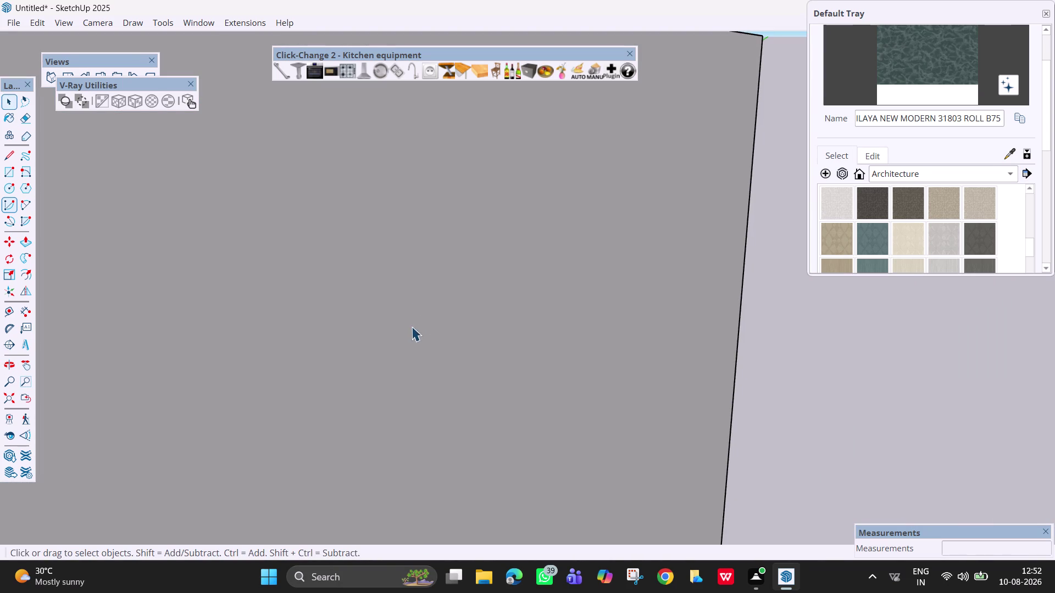
key(h)
drag(412, 327, 789, 377)
drag(407, 375, 767, 356)
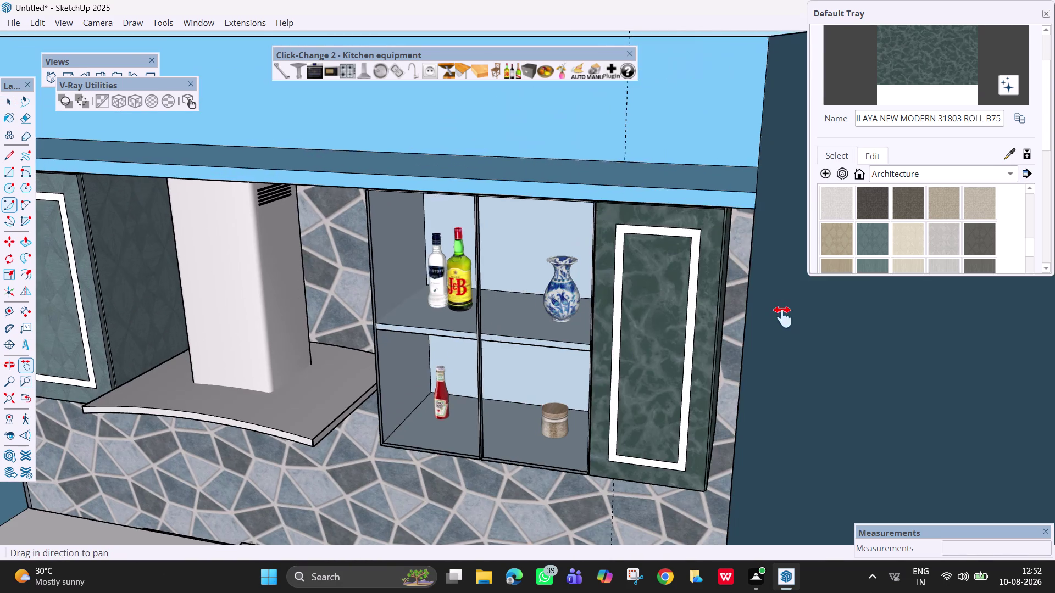
drag(767, 356, 865, 277)
scroll(up, 3)
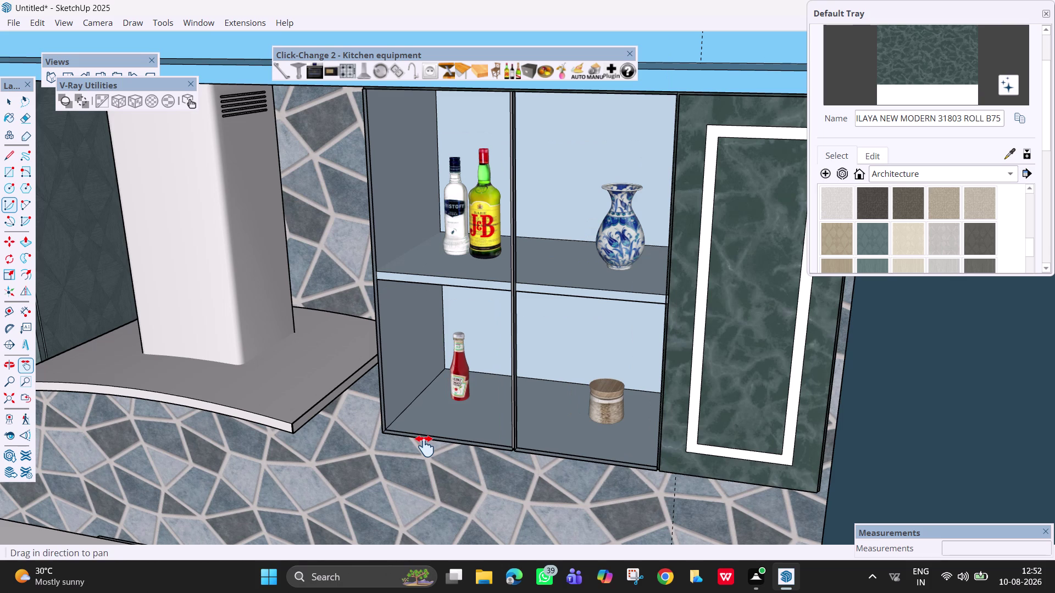
key(r)
scroll(up, 3)
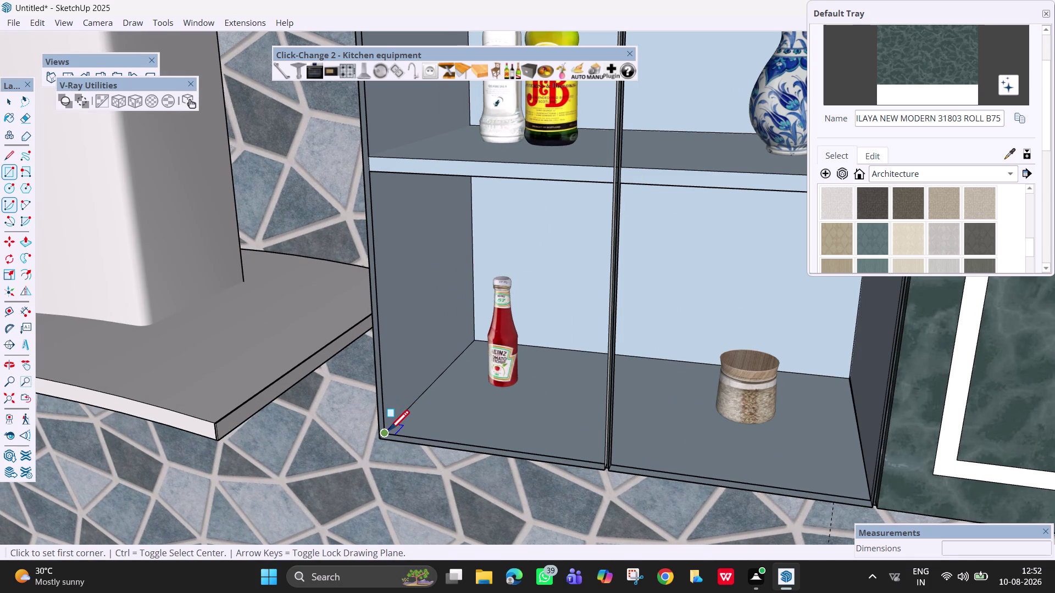
Draw a rectangle from the cabinet's lower left corner to its upper right corner.
click(387, 433)
scroll(down, 3)
scroll(down, 3)
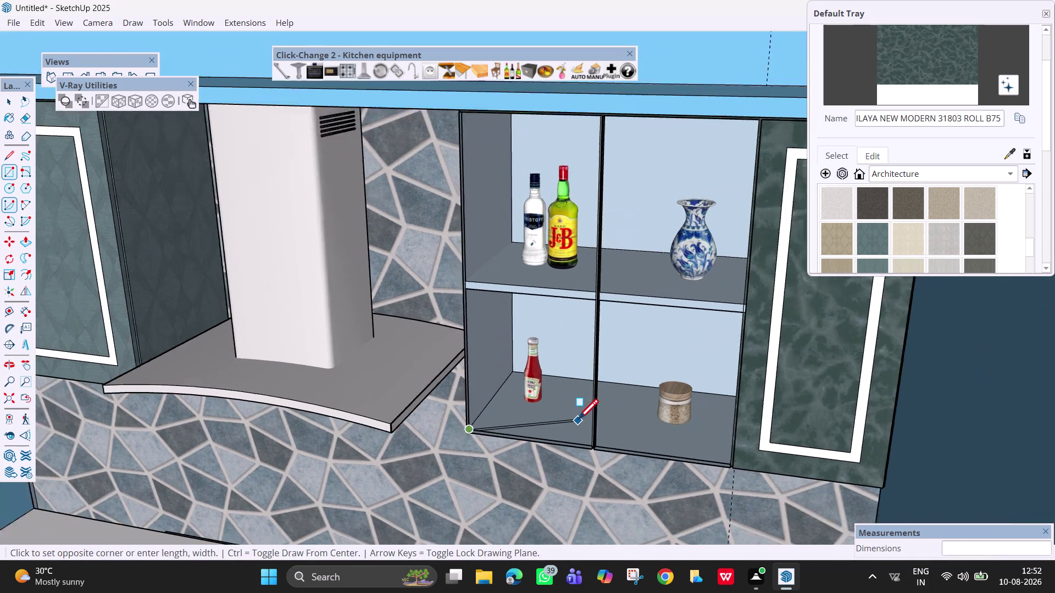
scroll(down, 3)
middle_drag(625, 417, 723, 400)
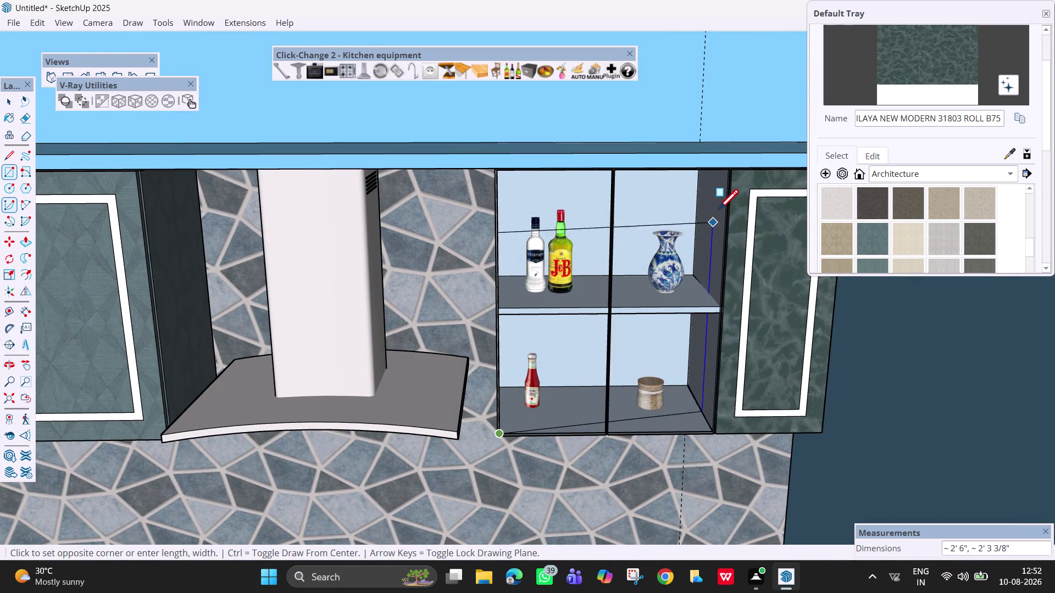
key(Left)
scroll(up, 3)
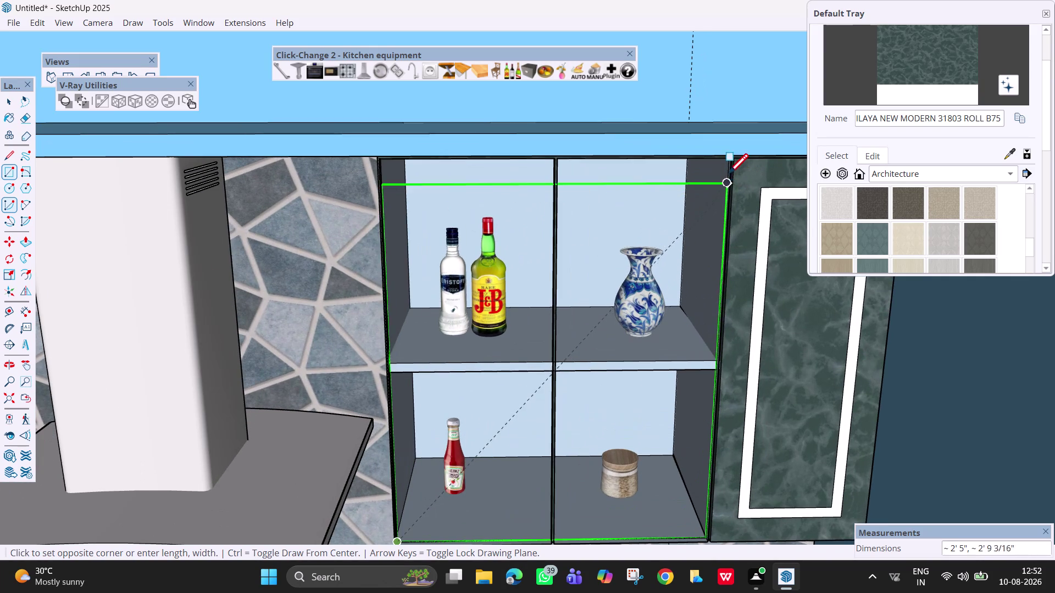
scroll(up, 3)
click(728, 161)
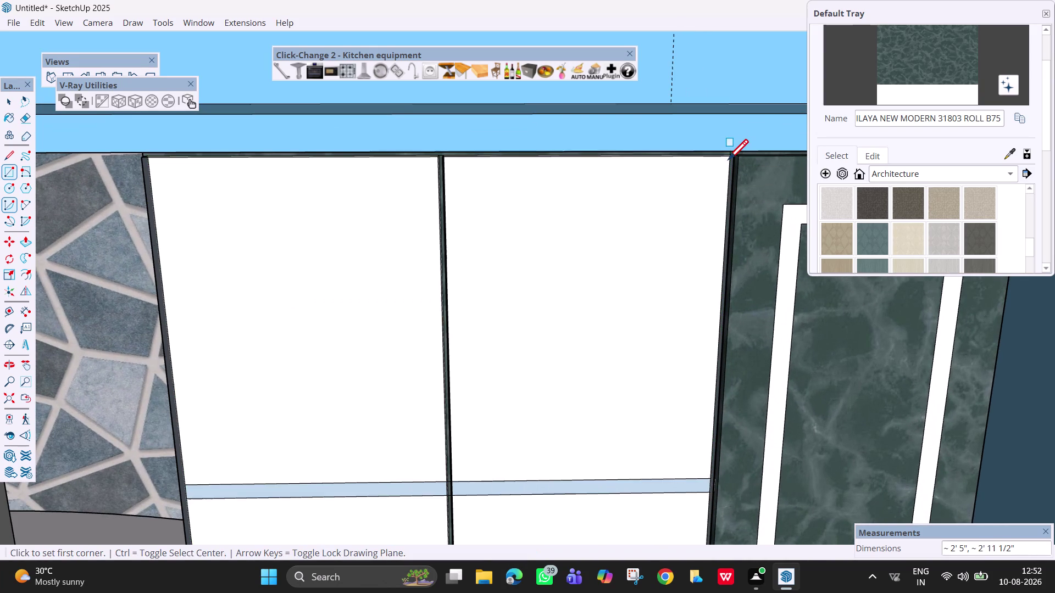
scroll(down, 3)
scroll(down, 3)
Orbit close to the front's side edge, erase an edge, and undo it.
middle_drag(614, 404, 709, 301)
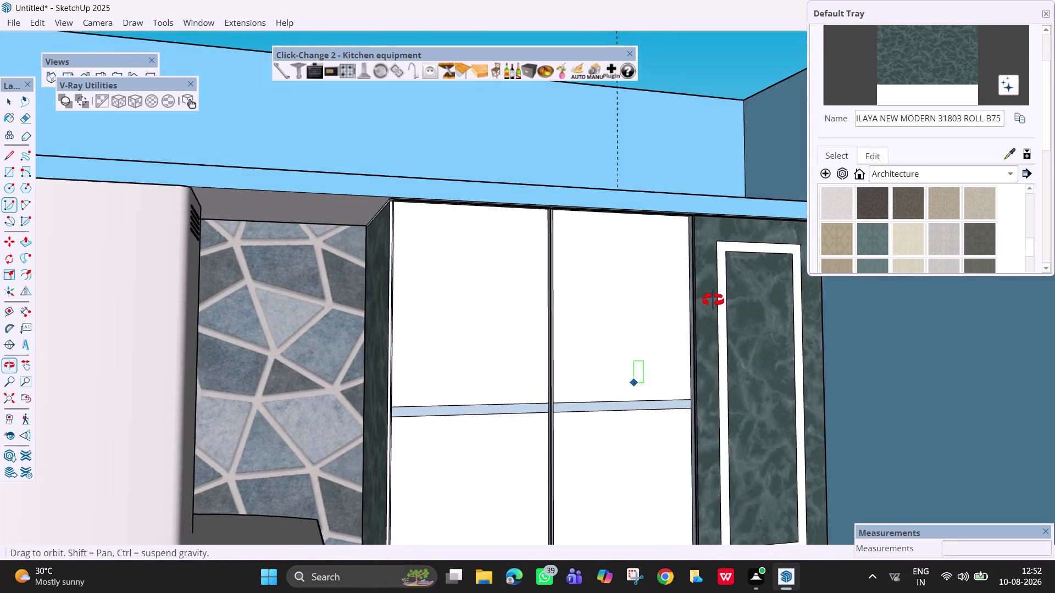
middle_drag(710, 302, 713, 300)
scroll(up, 3)
middle_drag(440, 389, 566, 426)
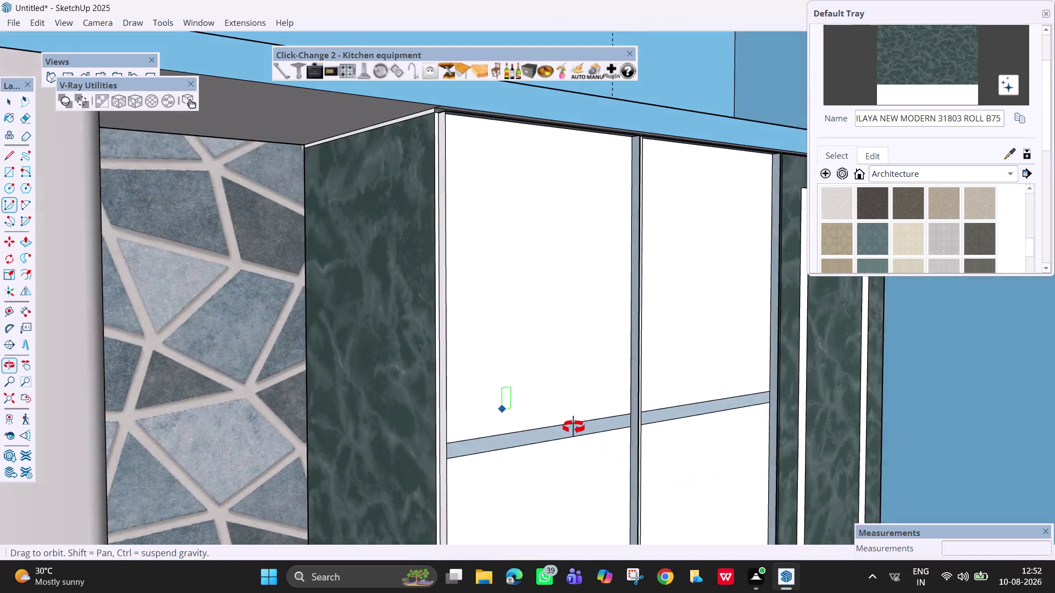
middle_drag(567, 425, 606, 442)
key(e)
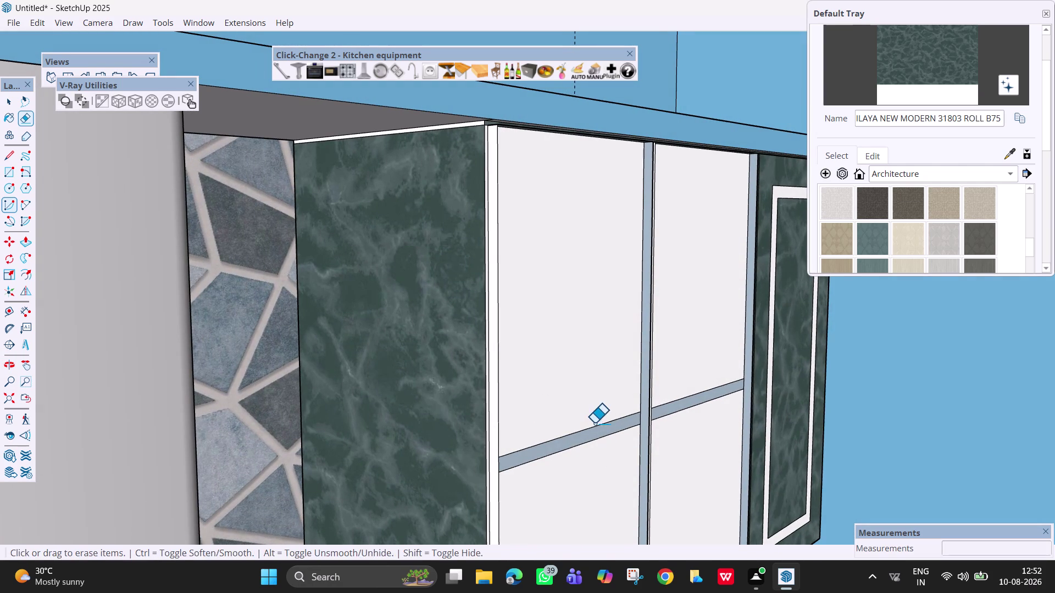
drag(595, 423, 596, 430)
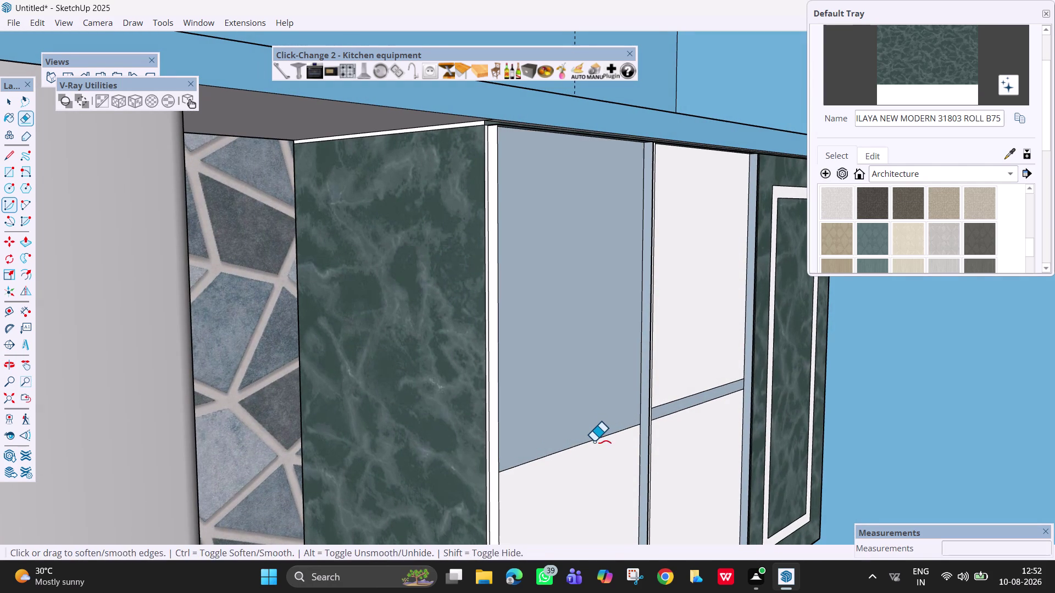
key(ctrl+z)
scroll(up, 3)
Select the horizontal strip and vertical divider strip and apply Orient Faces.
key(space)
click(581, 431)
right_click(581, 430)
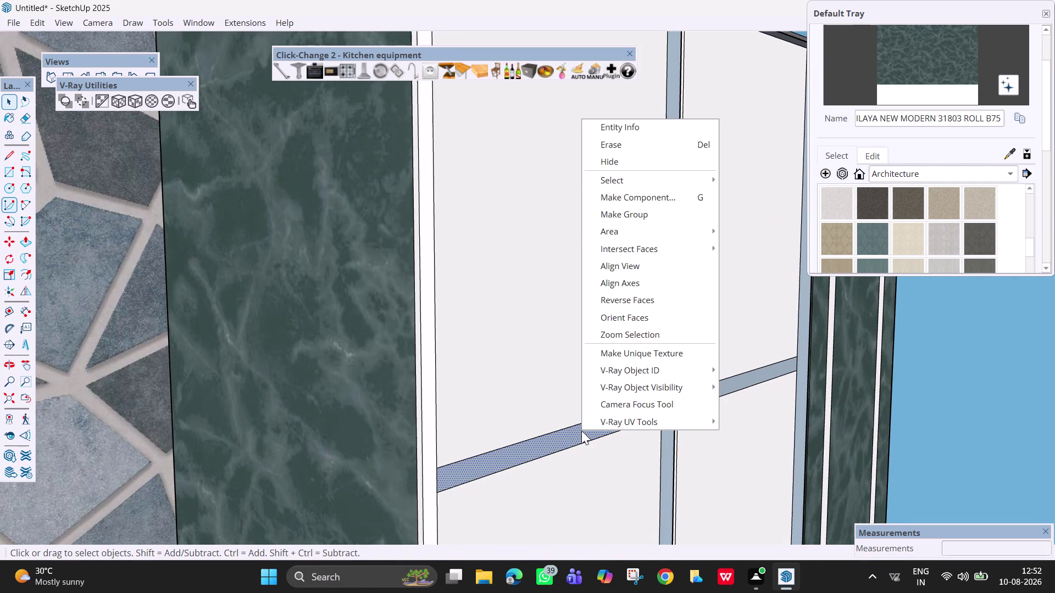
click(644, 300)
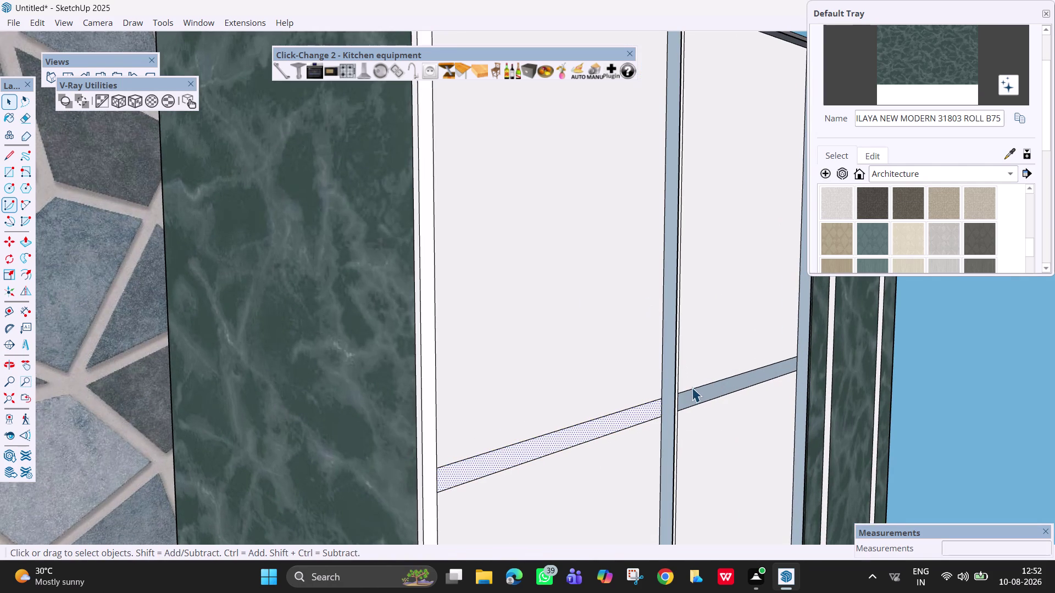
click(692, 387)
click(695, 398)
right_click(695, 398)
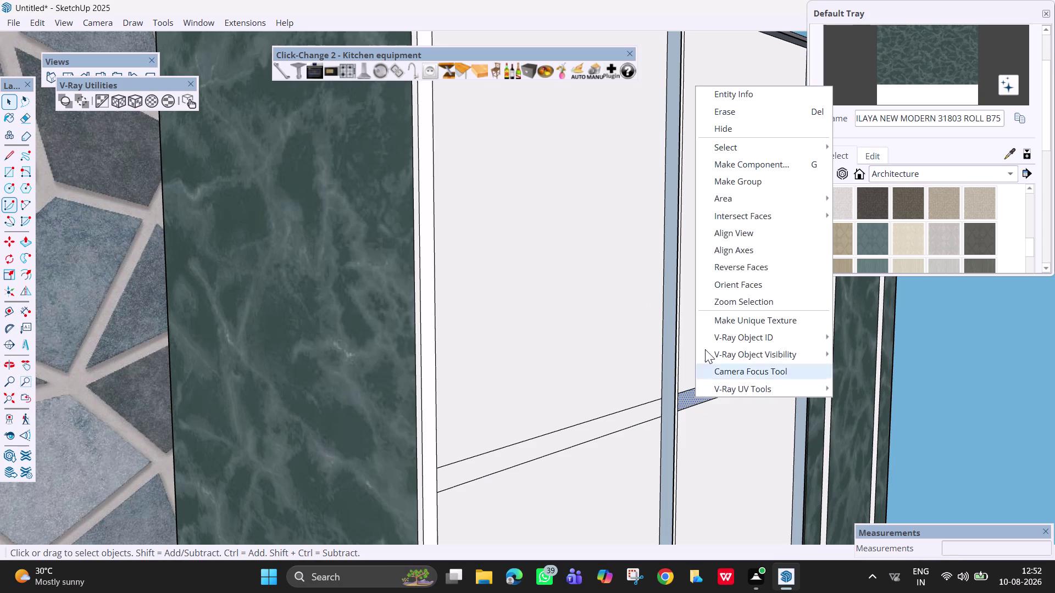
click(737, 264)
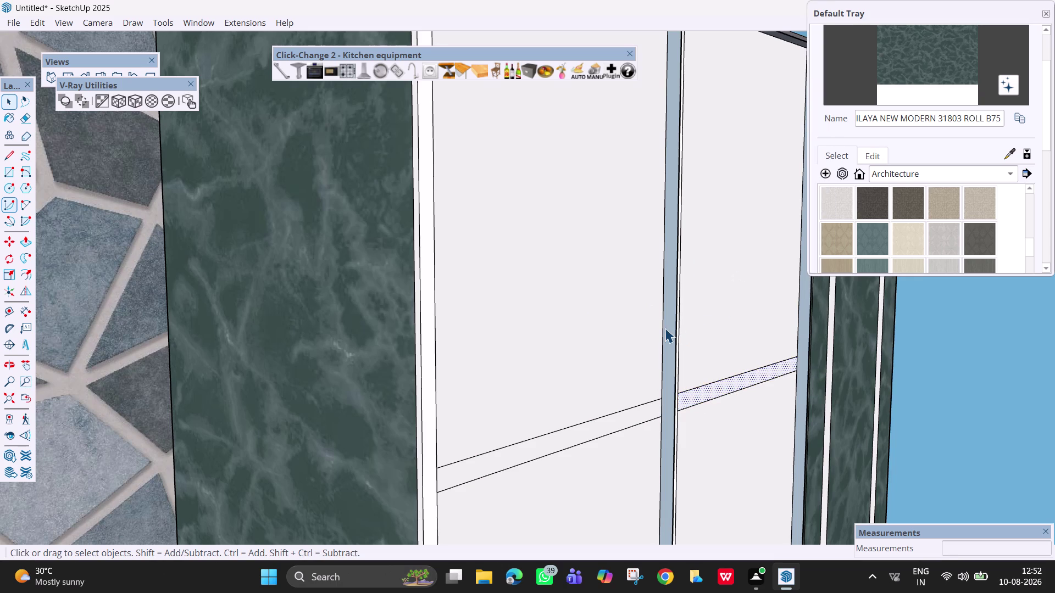
click(665, 328)
right_click(665, 328)
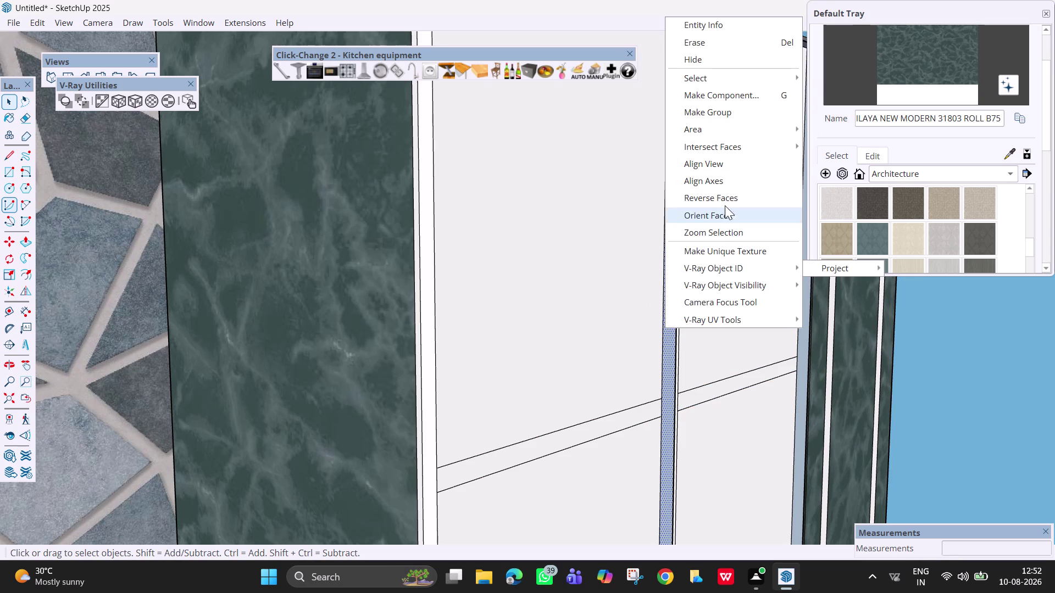
click(727, 198)
middle_drag(706, 349, 468, 405)
Orbit closer to the vertical divider and clear the current selection.
scroll(down, 3)
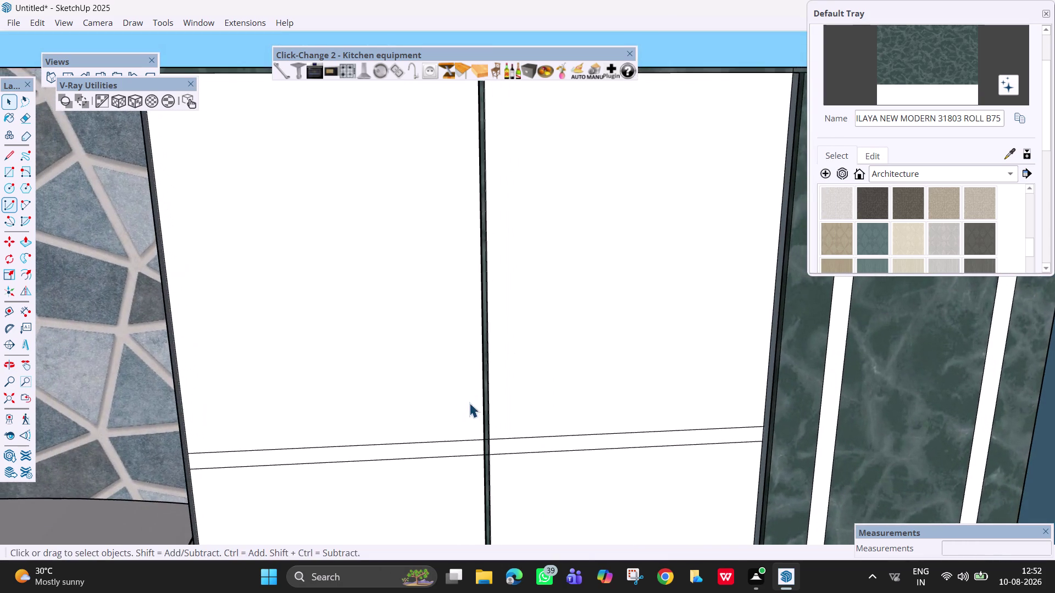
scroll(up, 3)
middle_drag(500, 383, 489, 383)
click(485, 386)
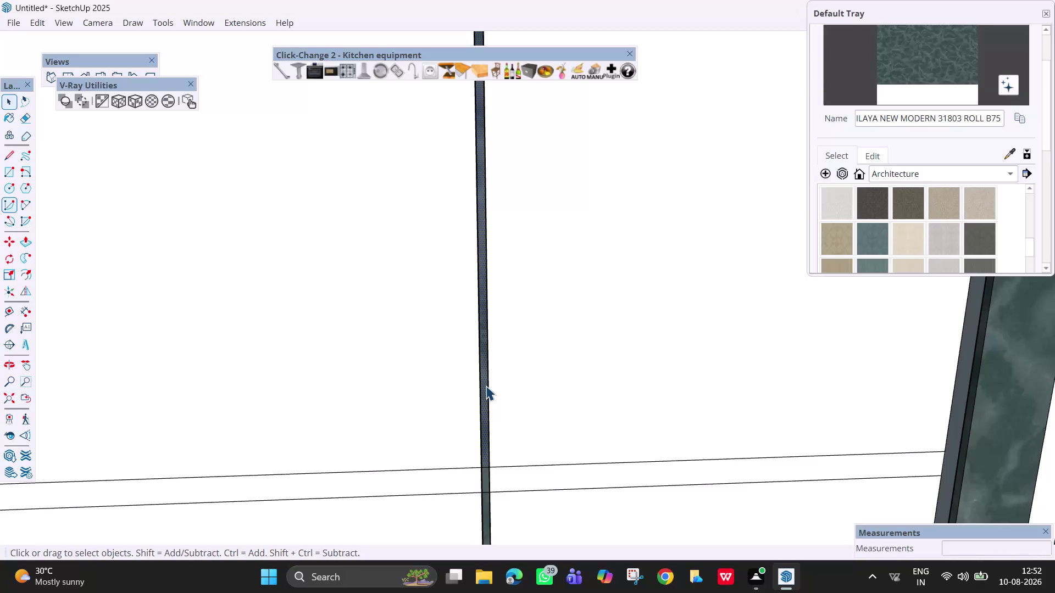
scroll(down, 3)
key(Escape)
Erase stray lines across the right door, then undo three erasures.
key(e)
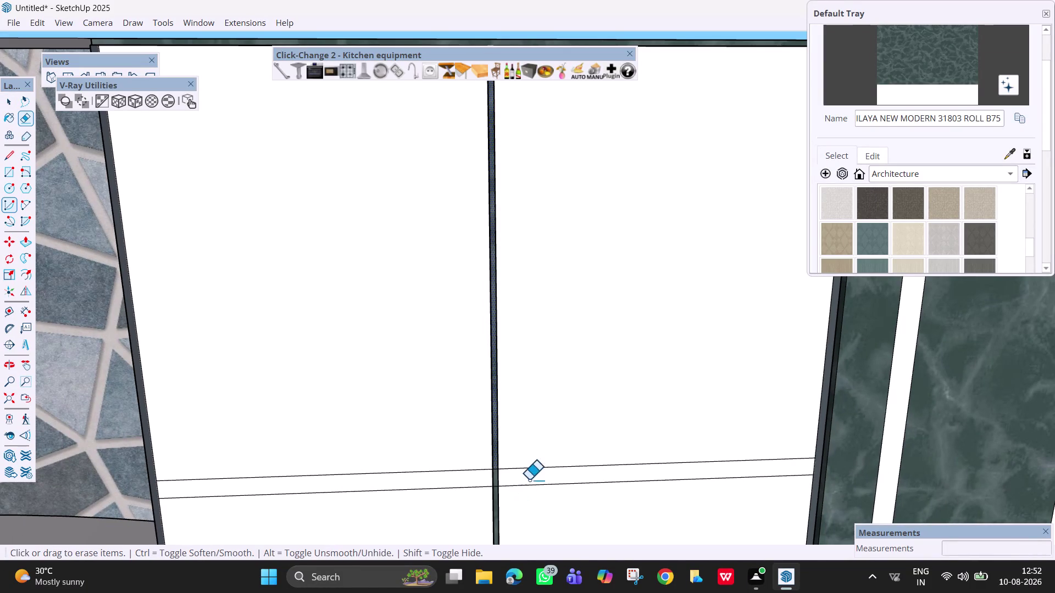
drag(539, 480, 540, 496)
drag(536, 460, 538, 476)
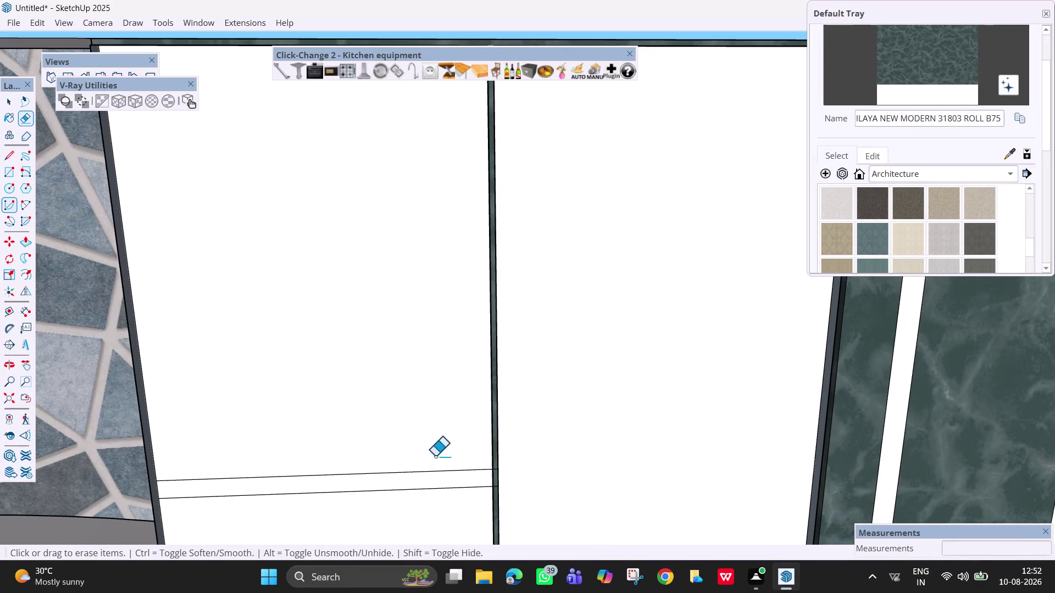
drag(435, 456, 441, 504)
scroll(up, 3)
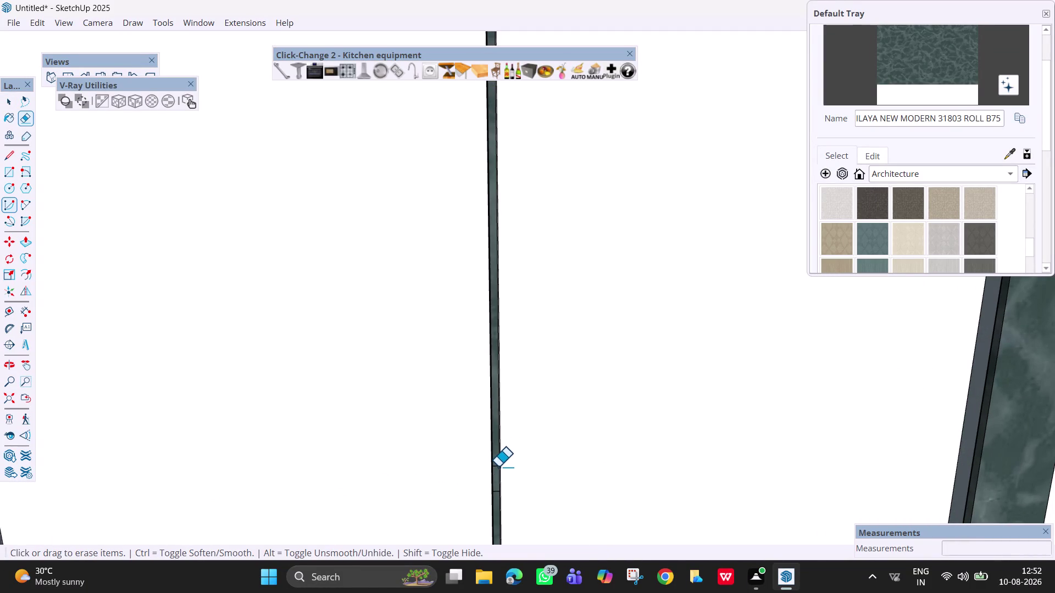
click(498, 466)
key(ctrl+z)
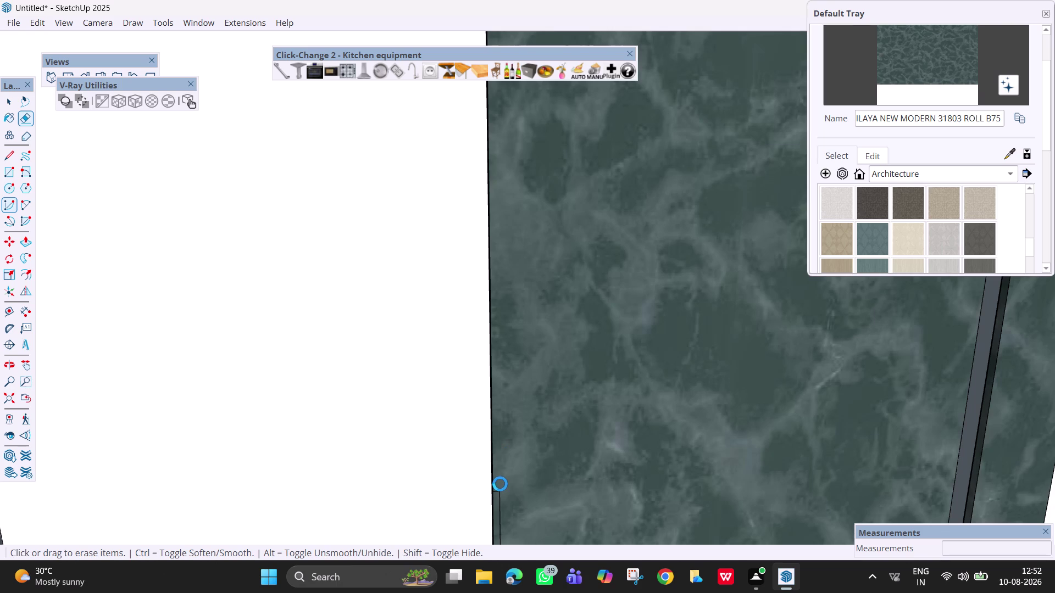
key(ctrl+z)
key(ctrl+z)
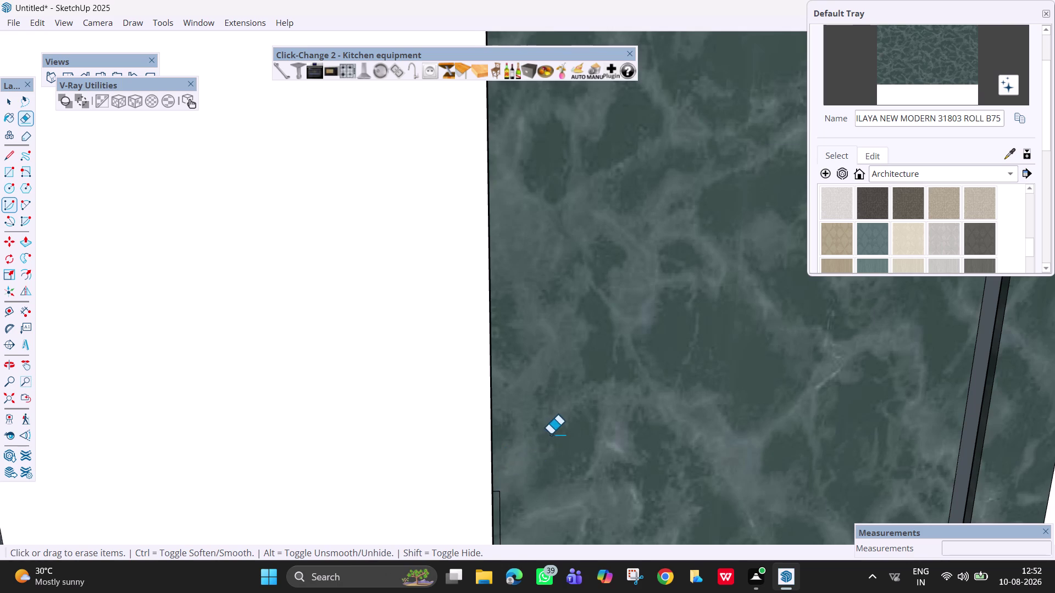
Erase the remaining stray horizontal lines on both doors.
scroll(down, 3)
scroll(down, 3)
drag(556, 449, 555, 463)
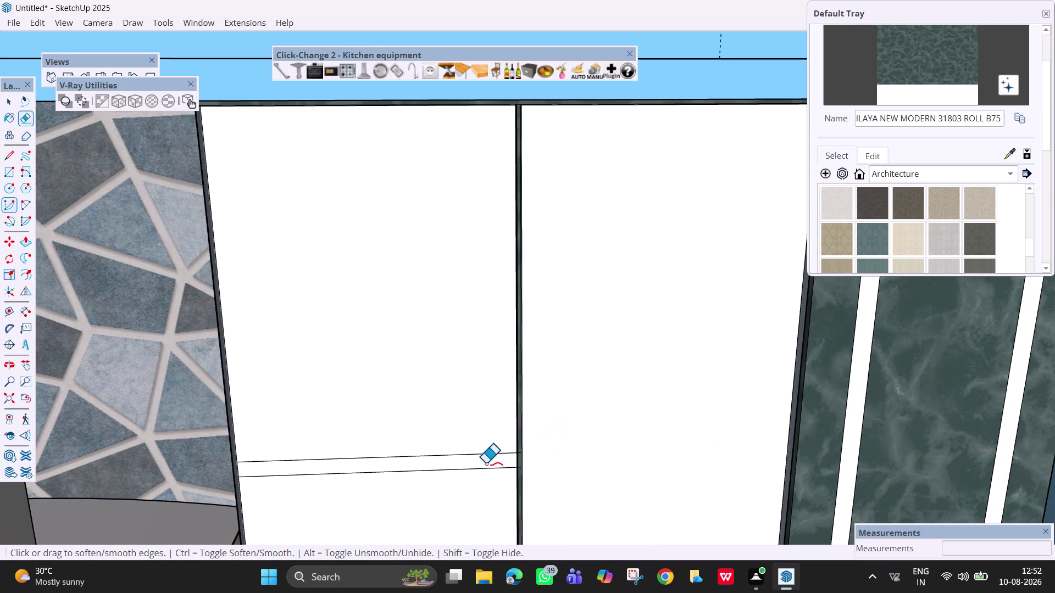
drag(457, 450, 462, 514)
key(Escape)
key(space)
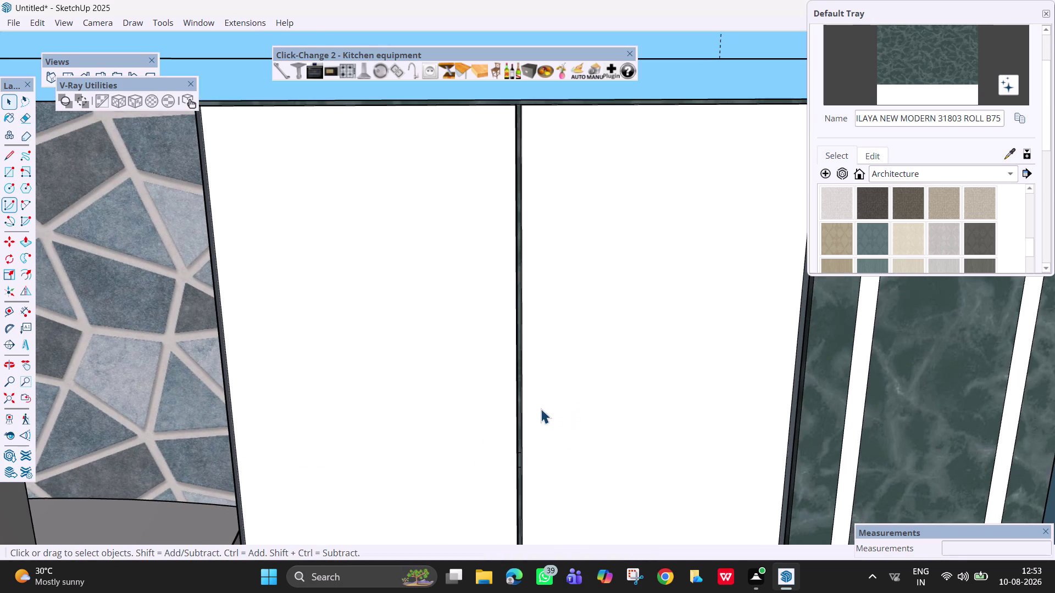
Step back from the cabinet and choose the Glass material collection.
scroll(down, 3)
middle_drag(539, 411, 515, 350)
scroll(down, 3)
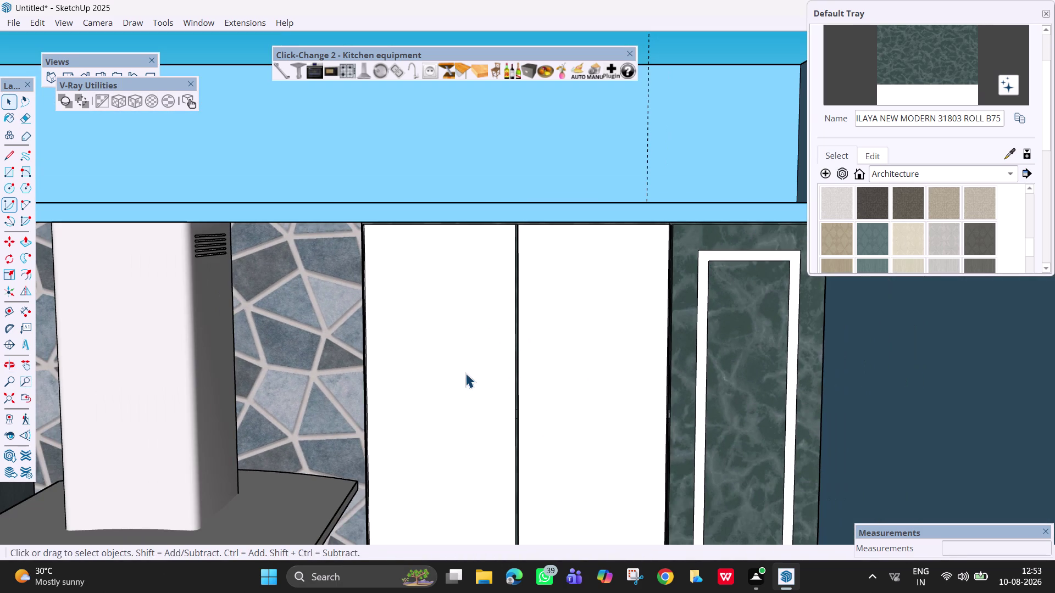
click(992, 172)
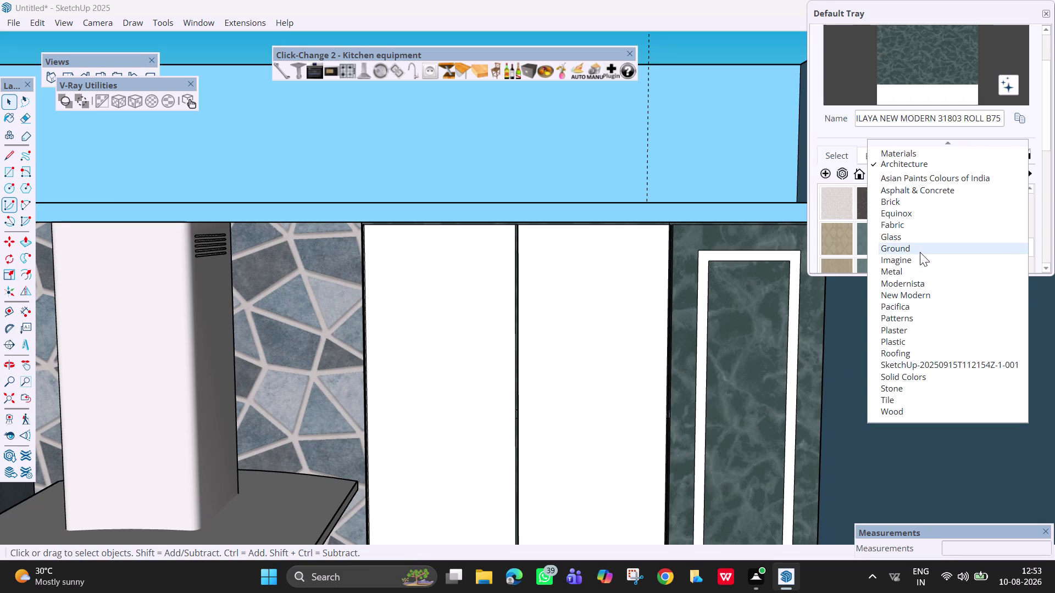
click(921, 236)
Paint the cabinet door faces with Glass_Sky Reflection_01.
click(936, 200)
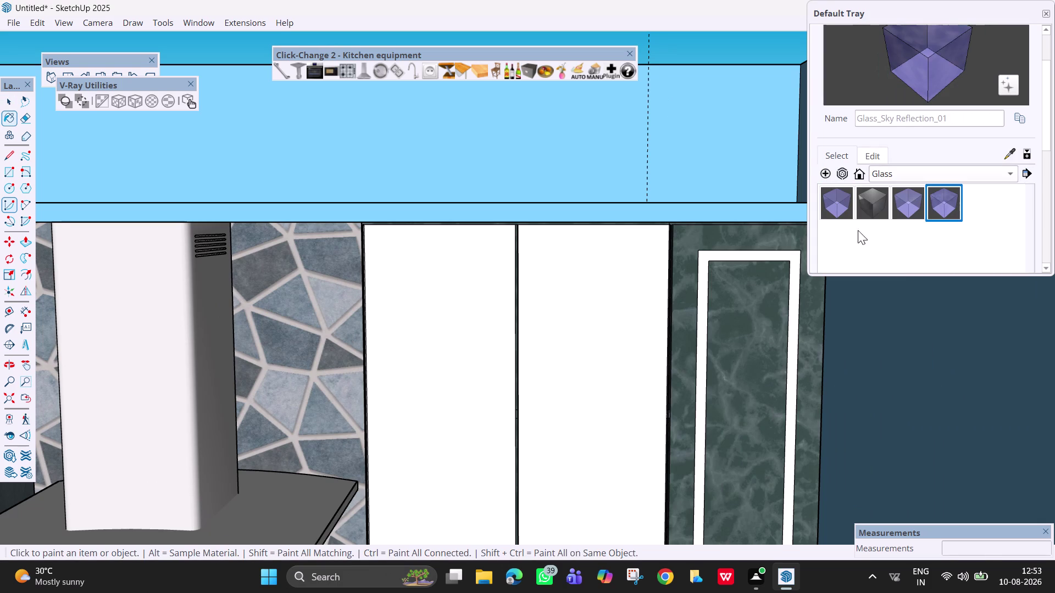
click(634, 334)
click(434, 377)
click(538, 499)
click(466, 493)
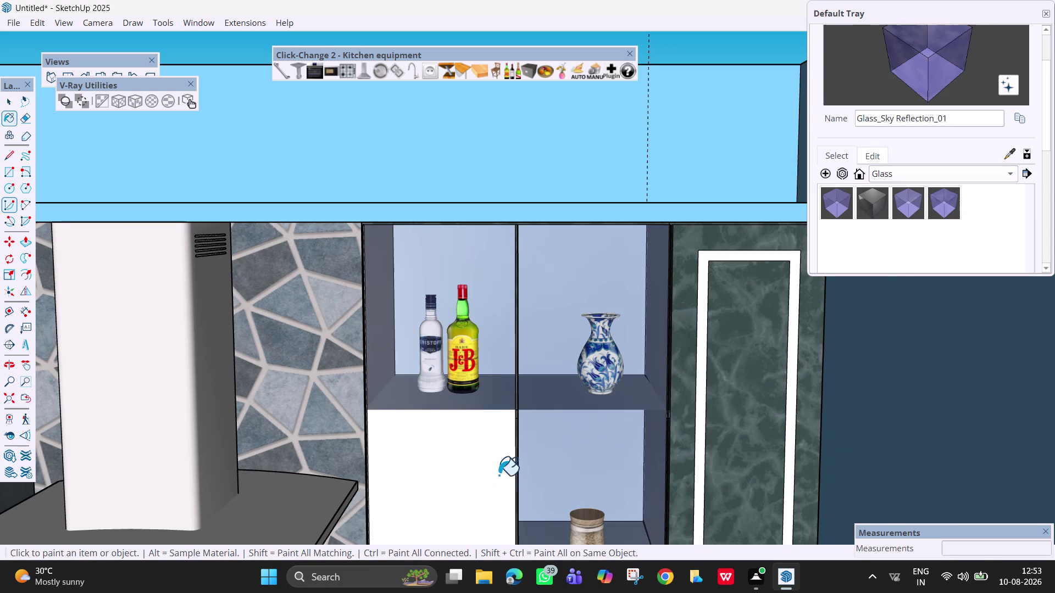
Zoom out, orbit and pan to review the glass-fronted cabinets.
scroll(up, 3)
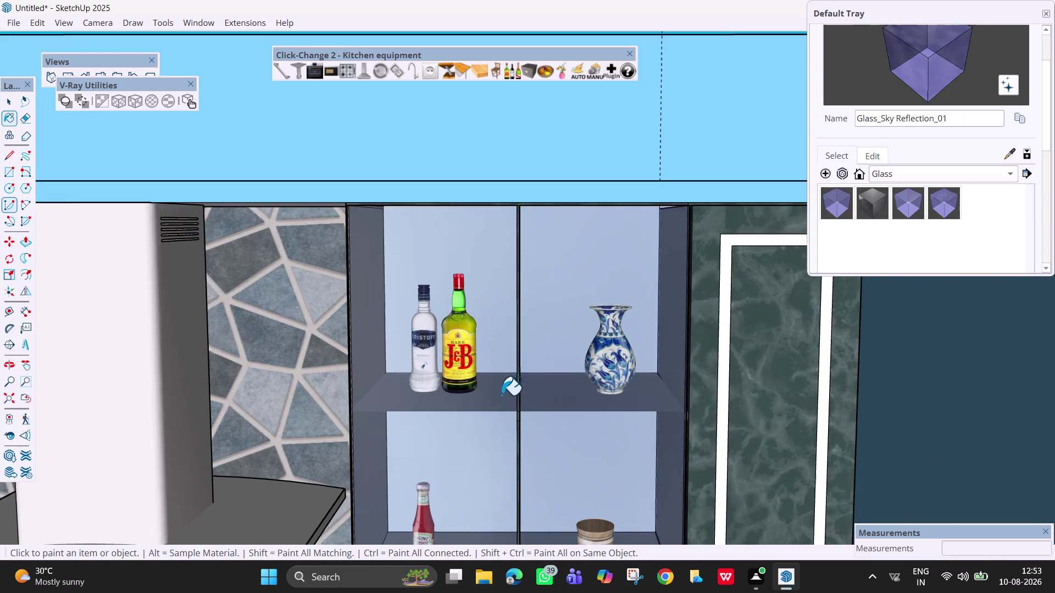
scroll(up, 3)
scroll(down, 3)
scroll(down, 3)
scroll(down, 3)
middle_drag(566, 507, 518, 491)
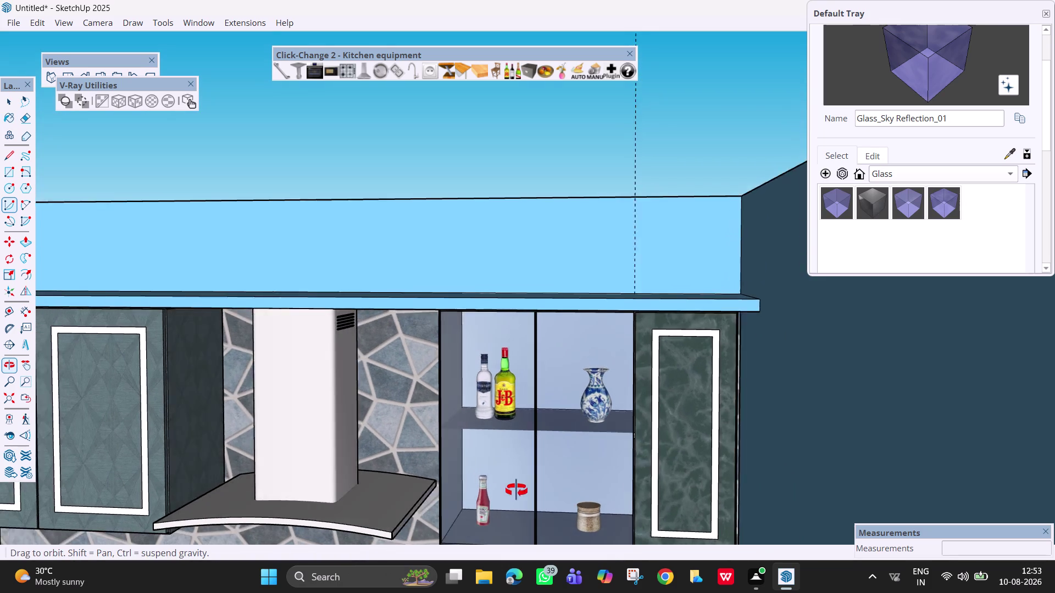
middle_drag(518, 491, 476, 491)
middle_drag(445, 489, 439, 490)
middle_drag(459, 490, 562, 483)
key(space)
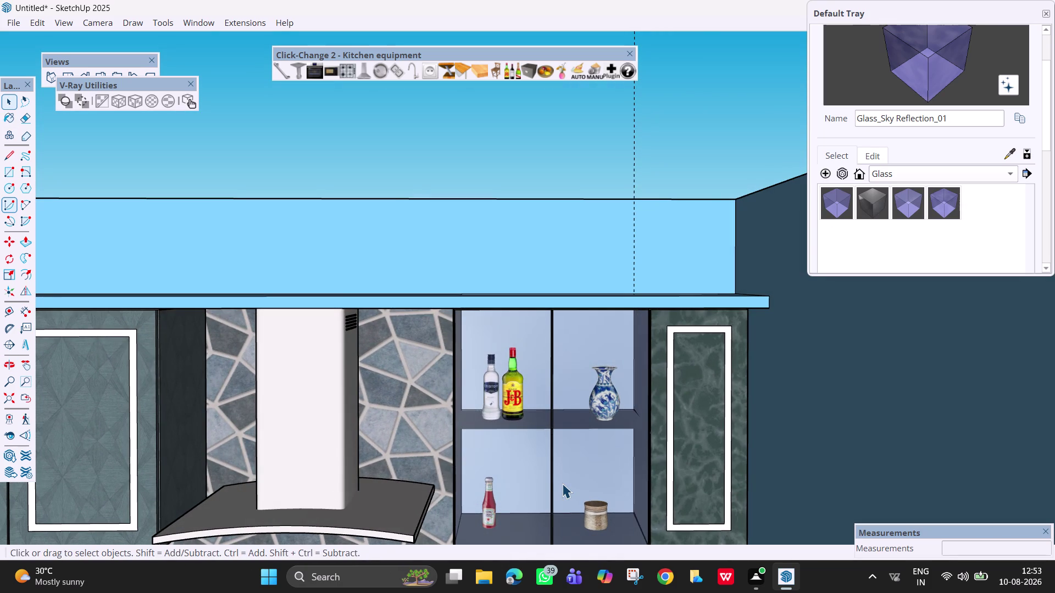
key(h)
drag(562, 483, 570, 415)
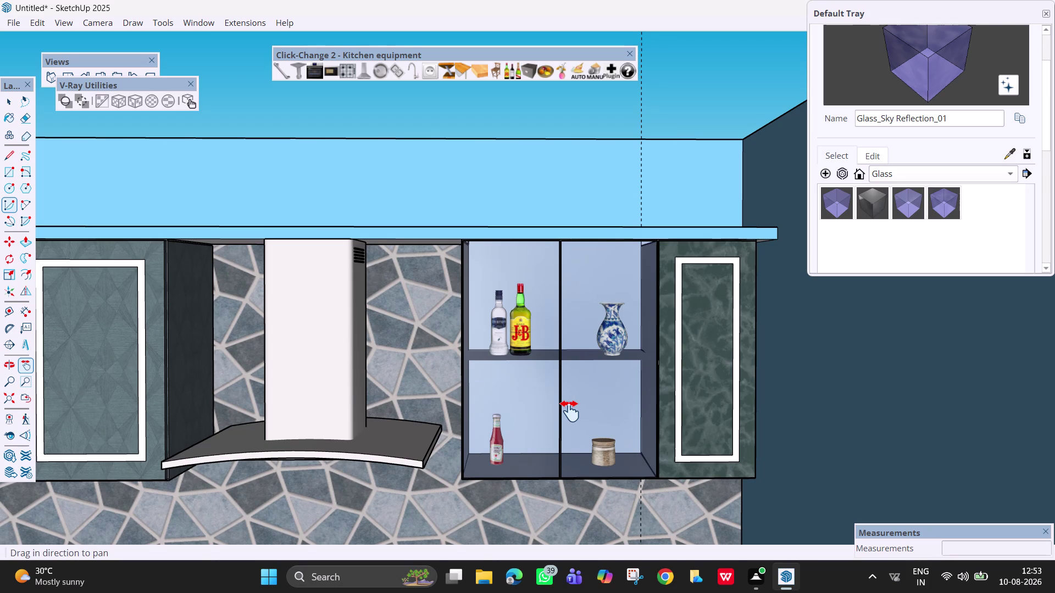
middle_drag(578, 417, 536, 418)
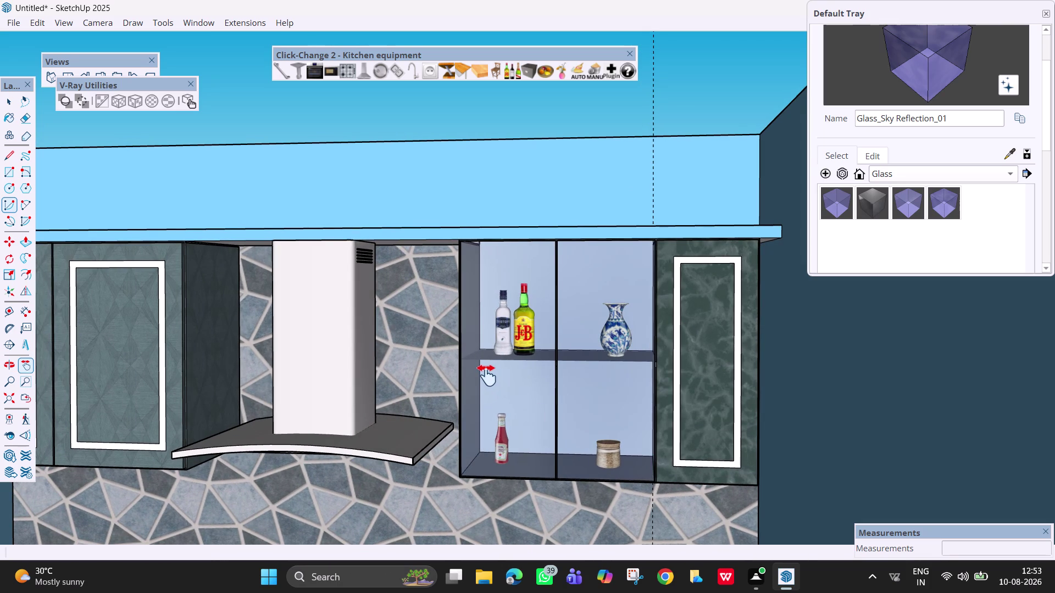
Undo the glass paint so the cabinet doors are solid white again.
key(ctrl+z)
key(ctrl+z)
key(ctrl+z)
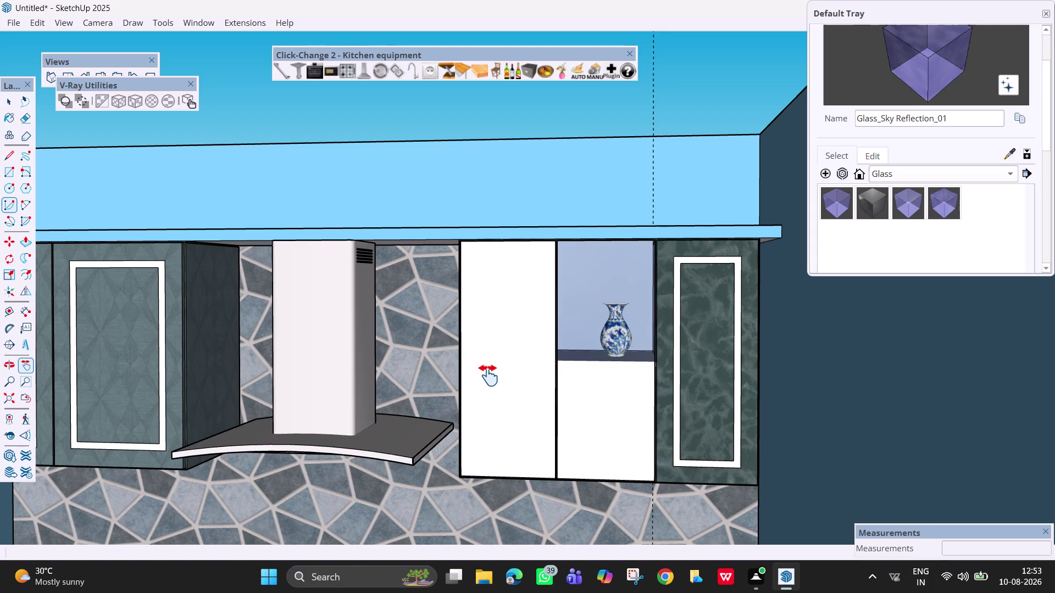
key(ctrl+z)
Offset an inset panel outline onto the left door's upper face.
key(f)
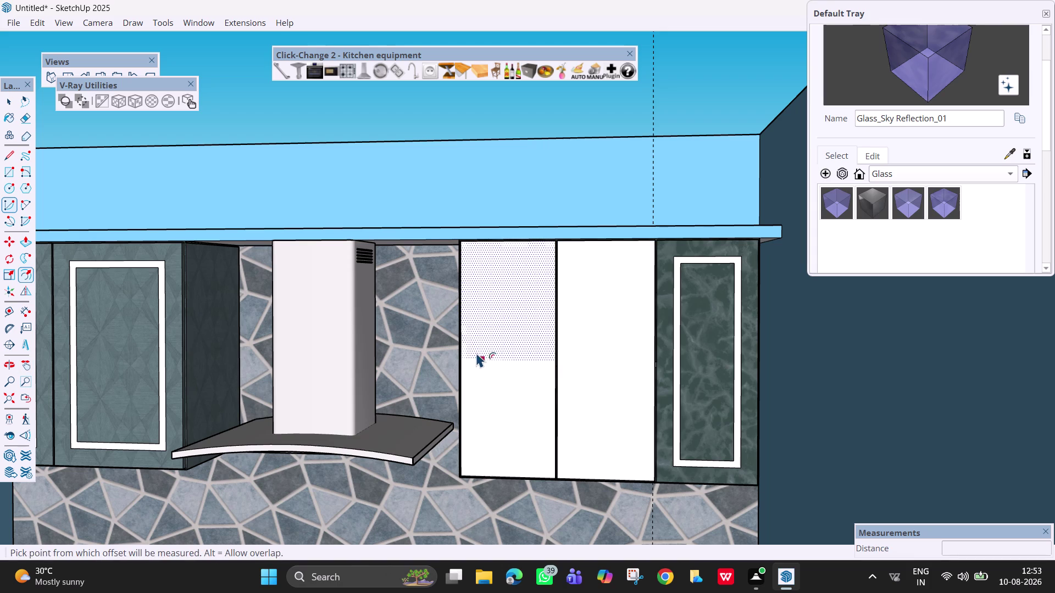
click(468, 321)
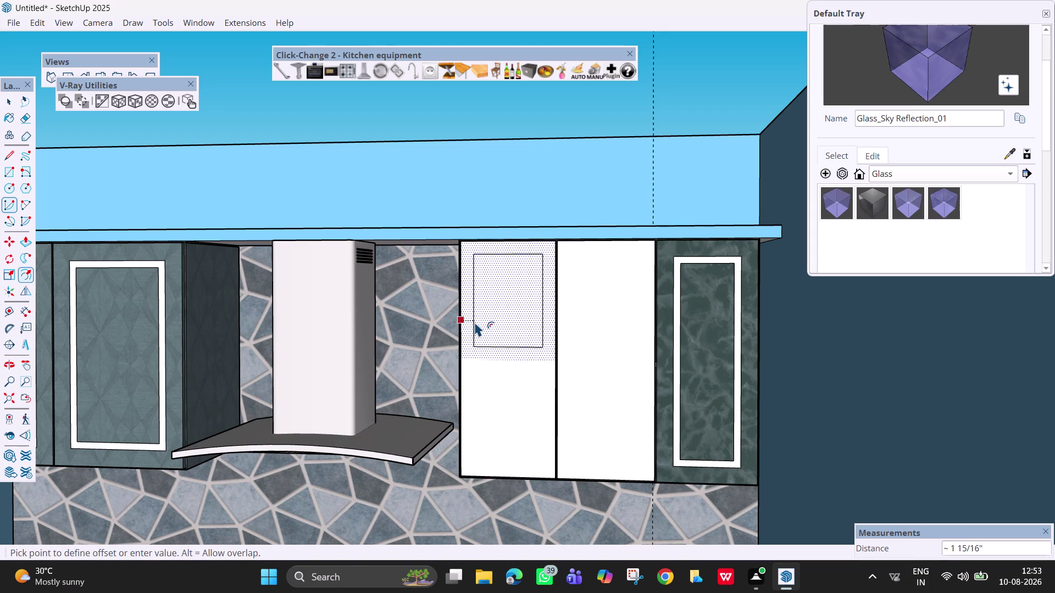
click(474, 321)
key(space)
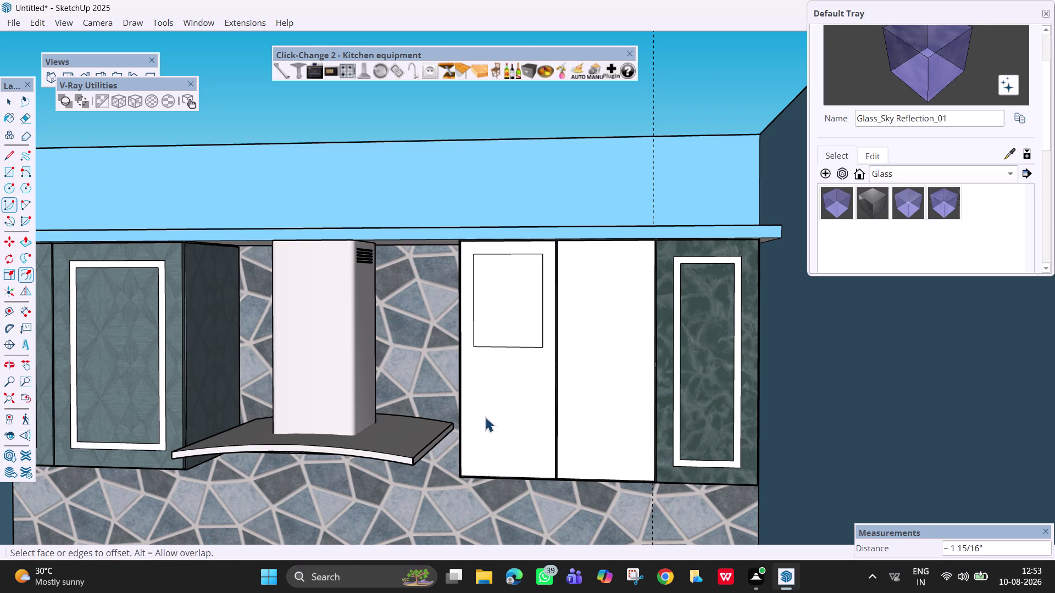
key(f)
click(487, 447)
key(space)
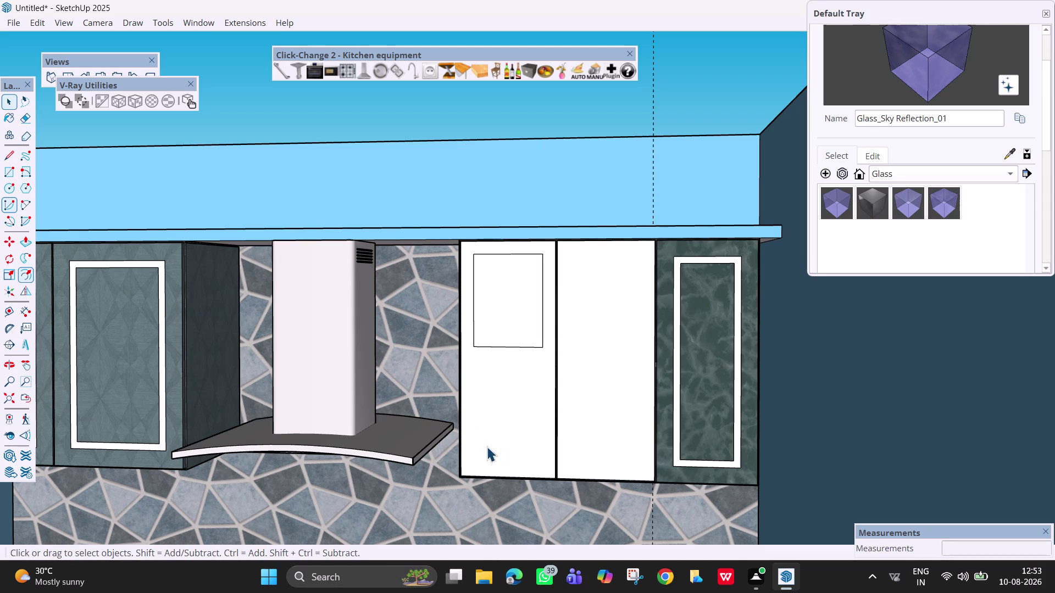
click(492, 438)
Offset inset panels onto the right door's upper and lower faces, then view the whole front.
key(f)
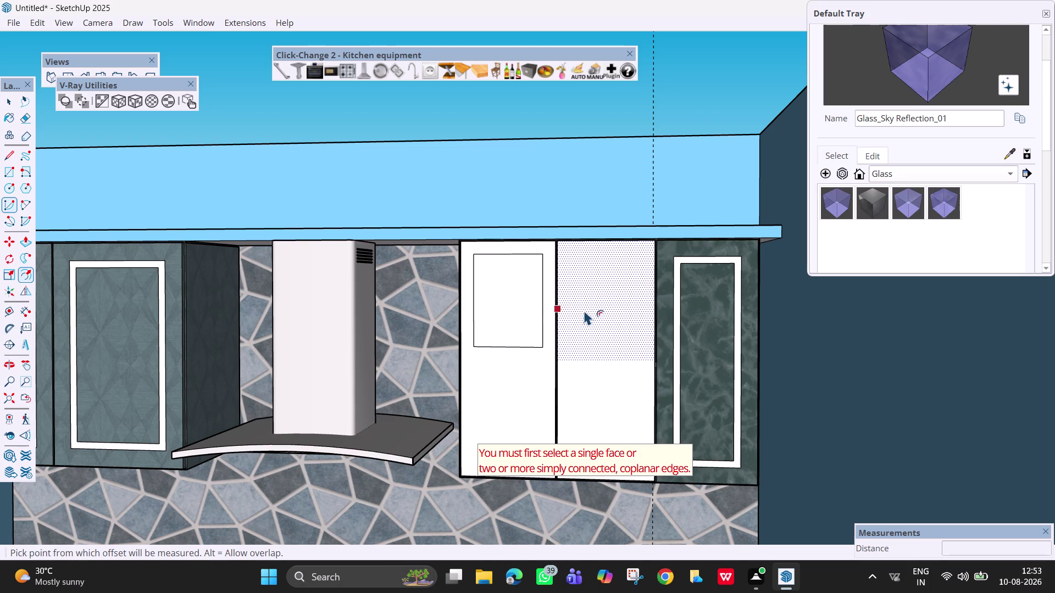
click(582, 311)
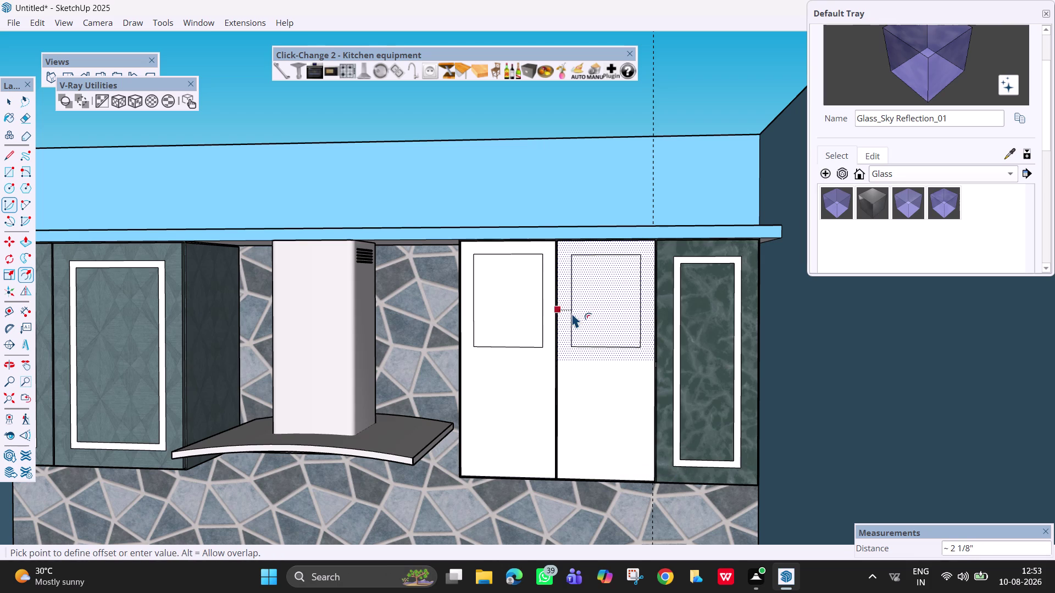
click(572, 313)
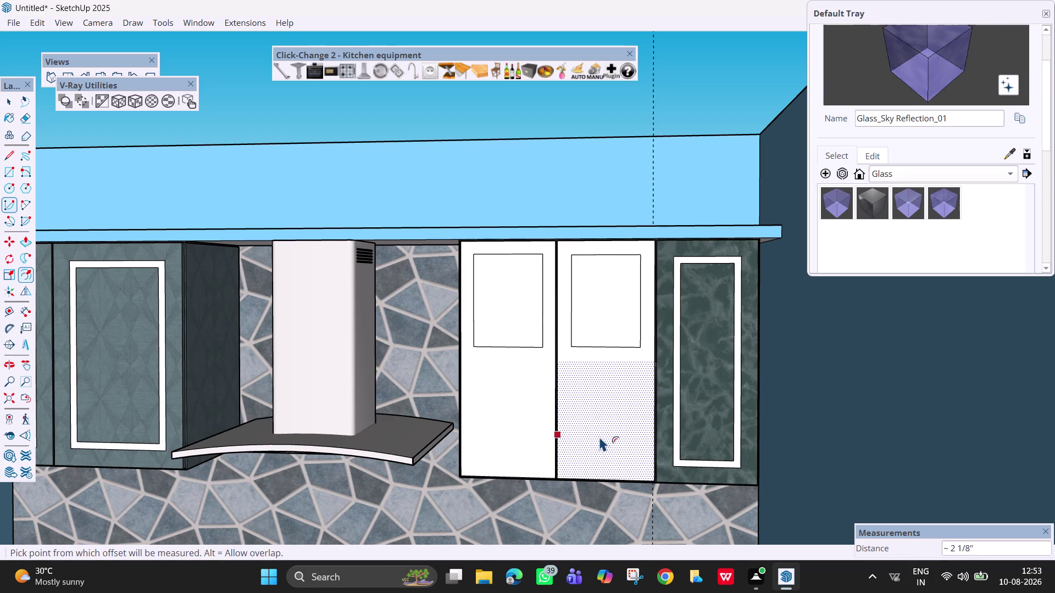
double_click(599, 437)
double_click(511, 435)
key(Escape)
scroll(up, 3)
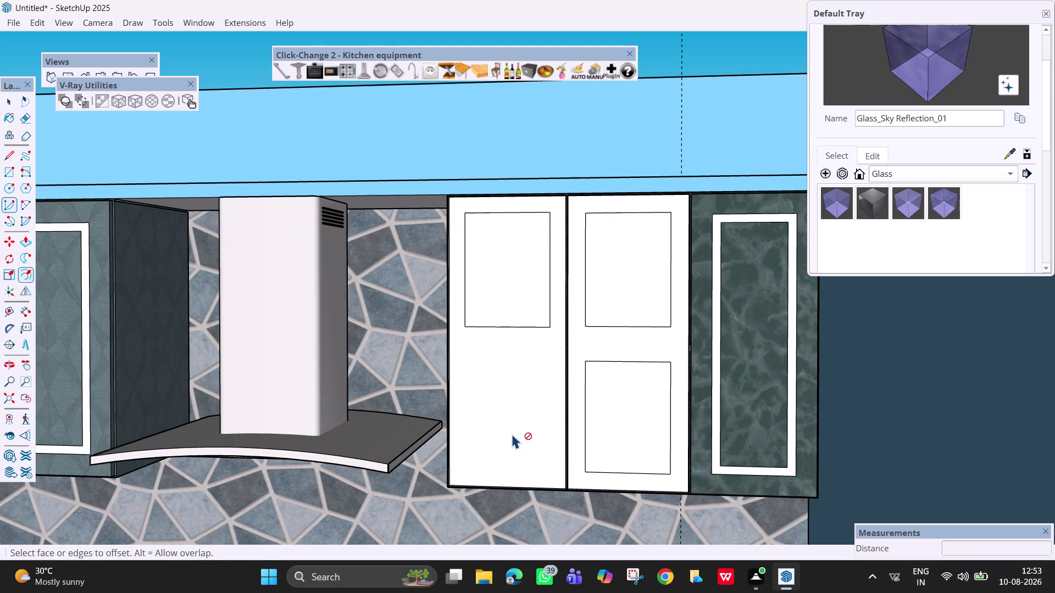
key(space)
click(522, 427)
key(f)
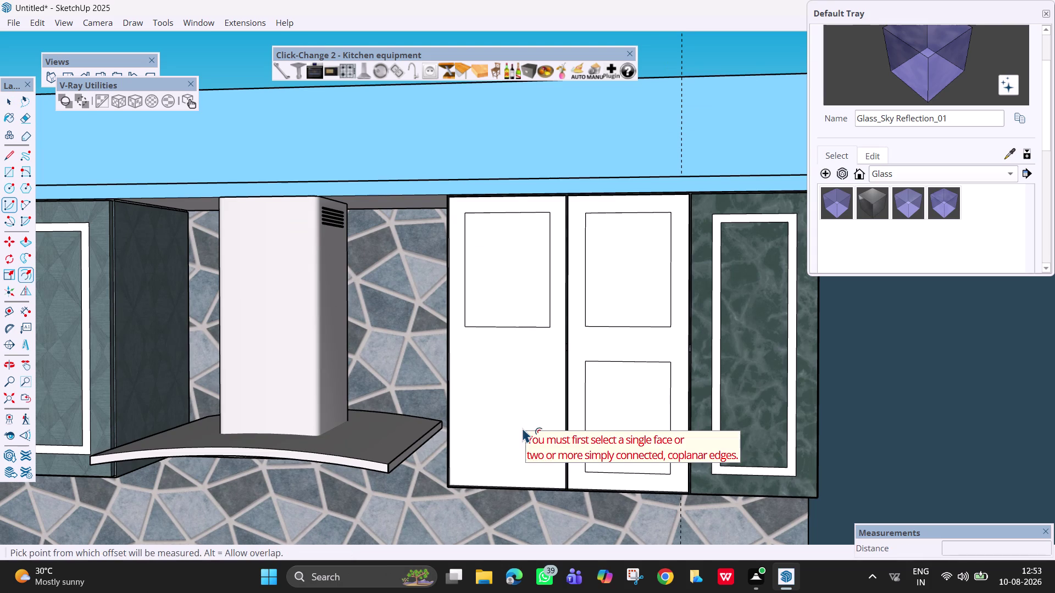
scroll(down, 3)
middle_drag(538, 418, 582, 447)
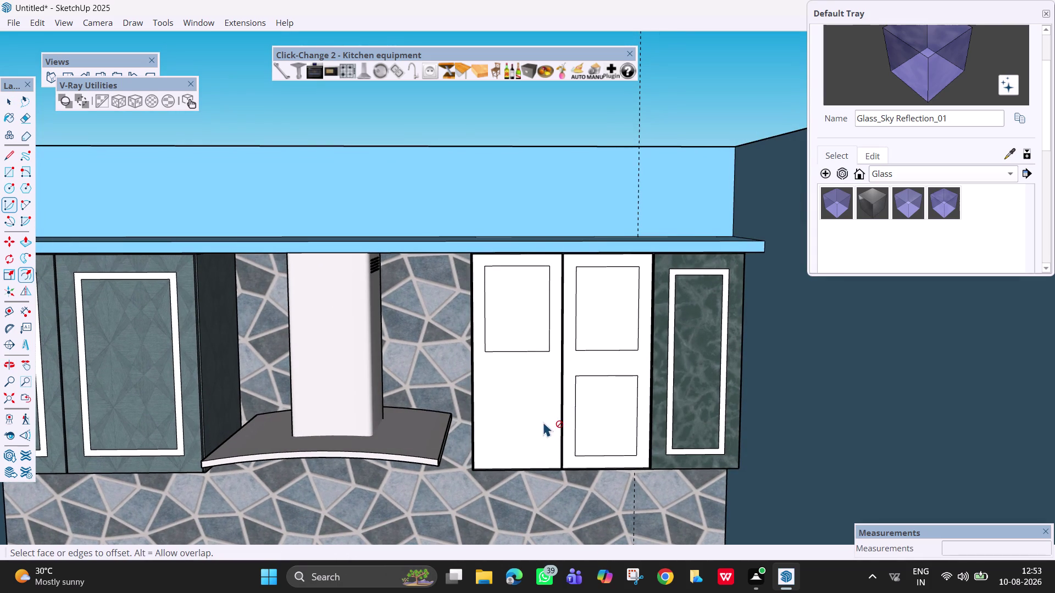
Make the left door's lower face its own group from the right-click menu.
click(543, 422)
click(515, 414)
key(space)
click(514, 415)
right_click(514, 414)
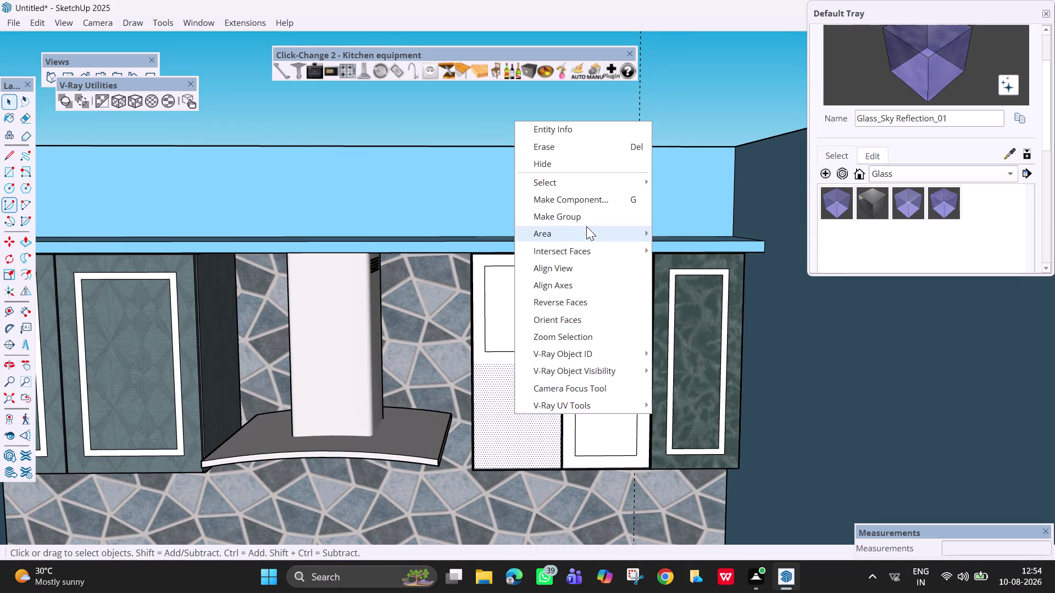
click(586, 221)
click(503, 409)
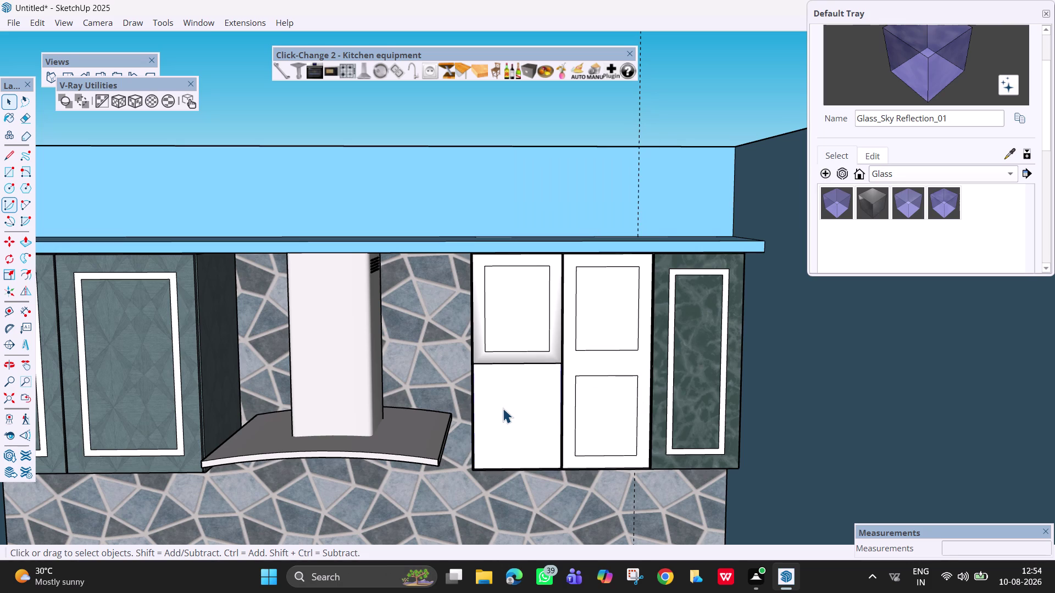
right_click(503, 408)
click(569, 175)
Experiment with Offset on the left door's lower face and adjust the view.
key(f)
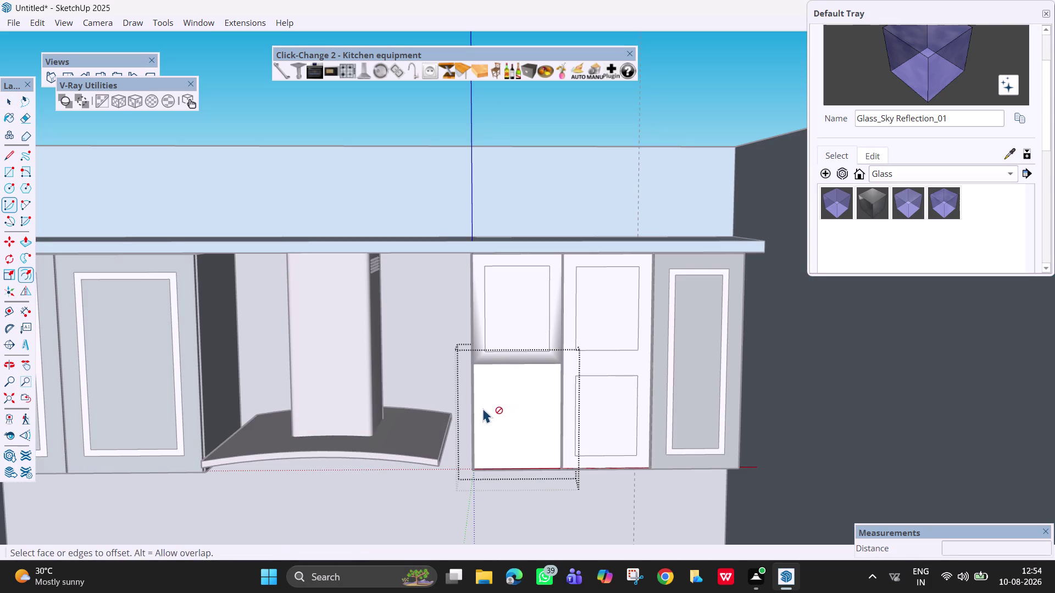
click(478, 408)
drag(546, 362, 544, 405)
key(Escape)
key(space)
key(space)
click(670, 129)
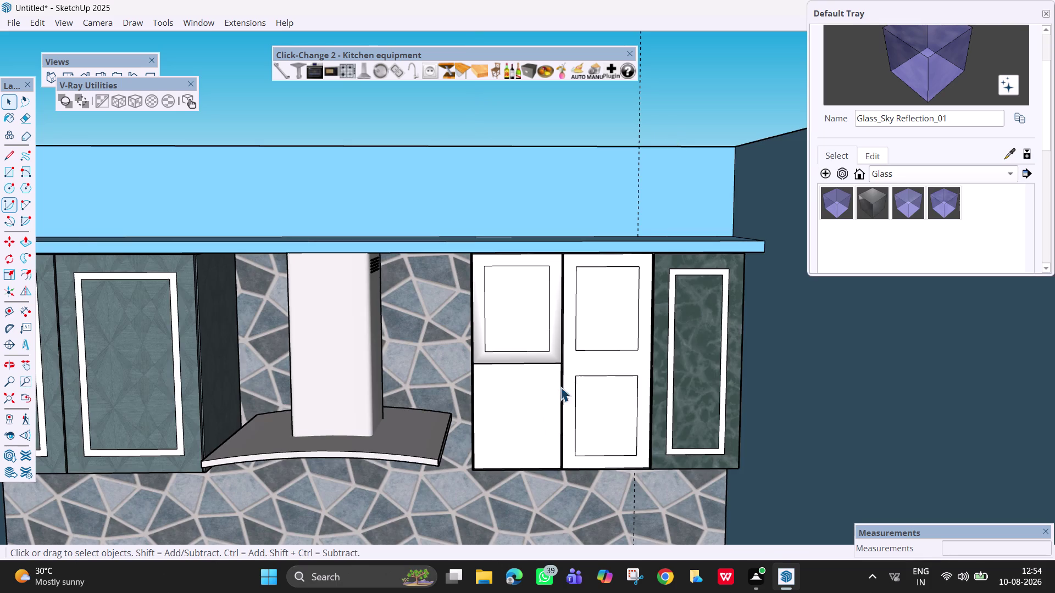
scroll(up, 3)
scroll(down, 3)
scroll(up, 3)
scroll(down, 3)
middle_drag(570, 429, 596, 438)
key(space)
right_click(526, 297)
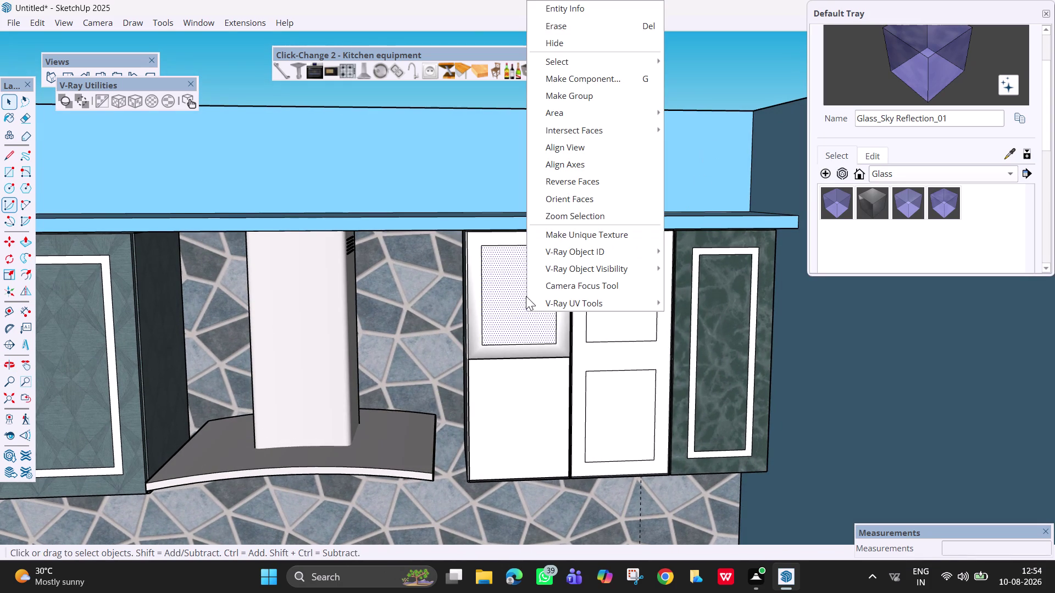
click(500, 370)
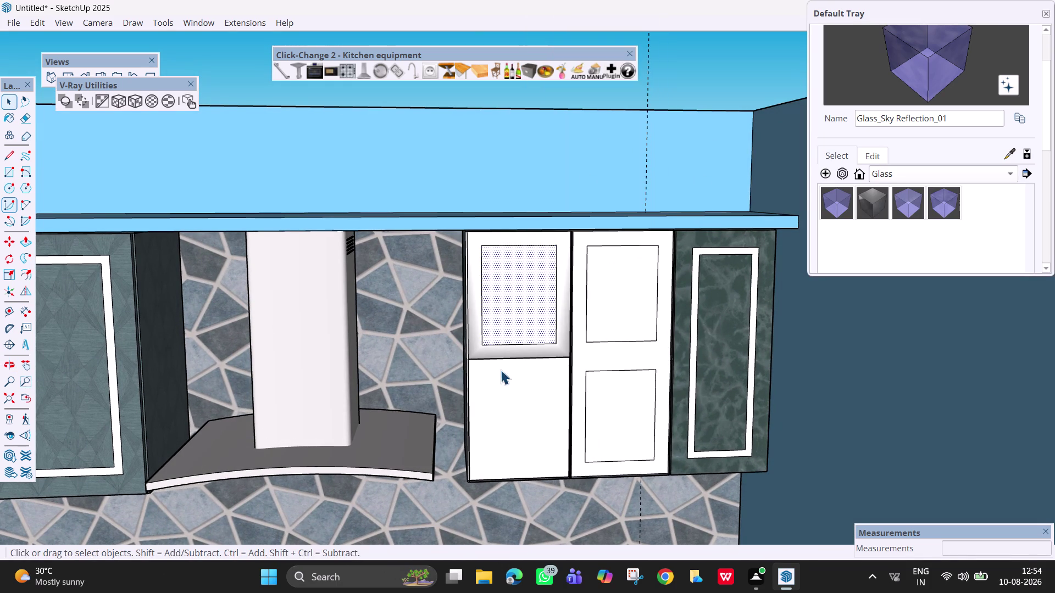
Open the left door group and select its upper inset panel and frame.
click(521, 400)
double_click(519, 400)
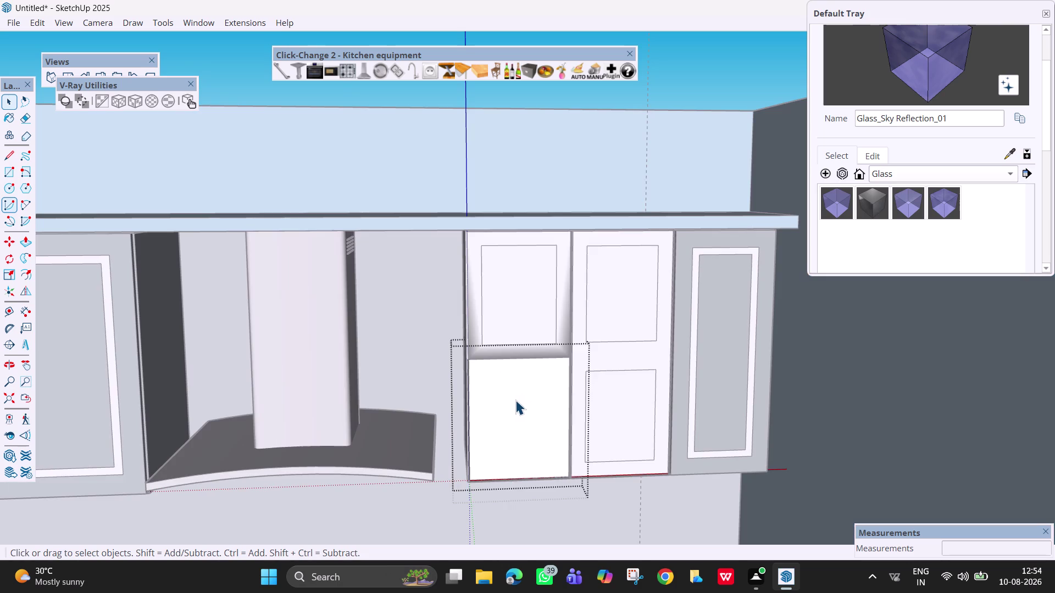
right_click(515, 400)
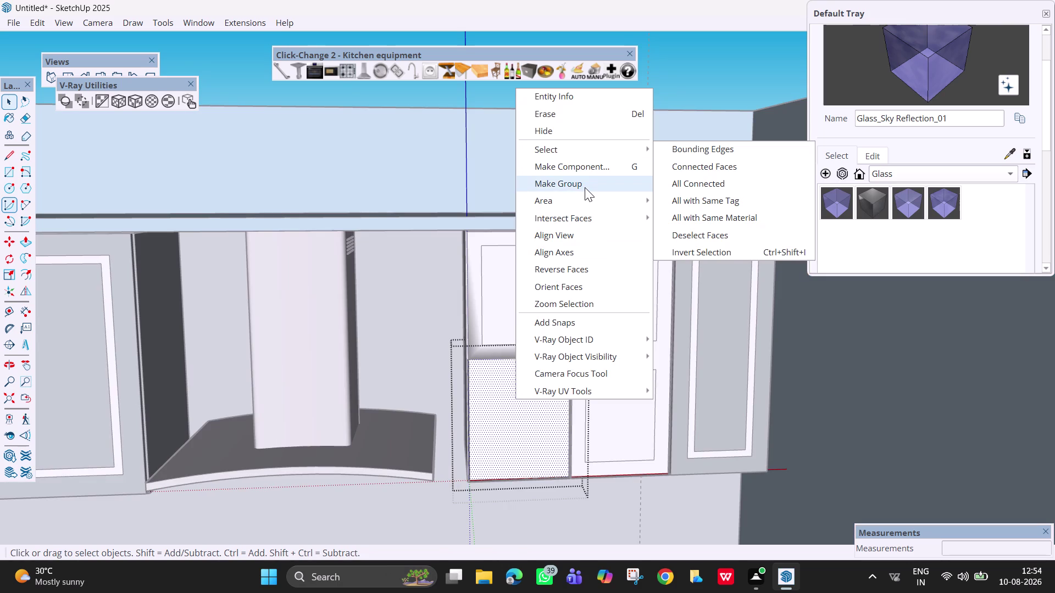
key(Escape)
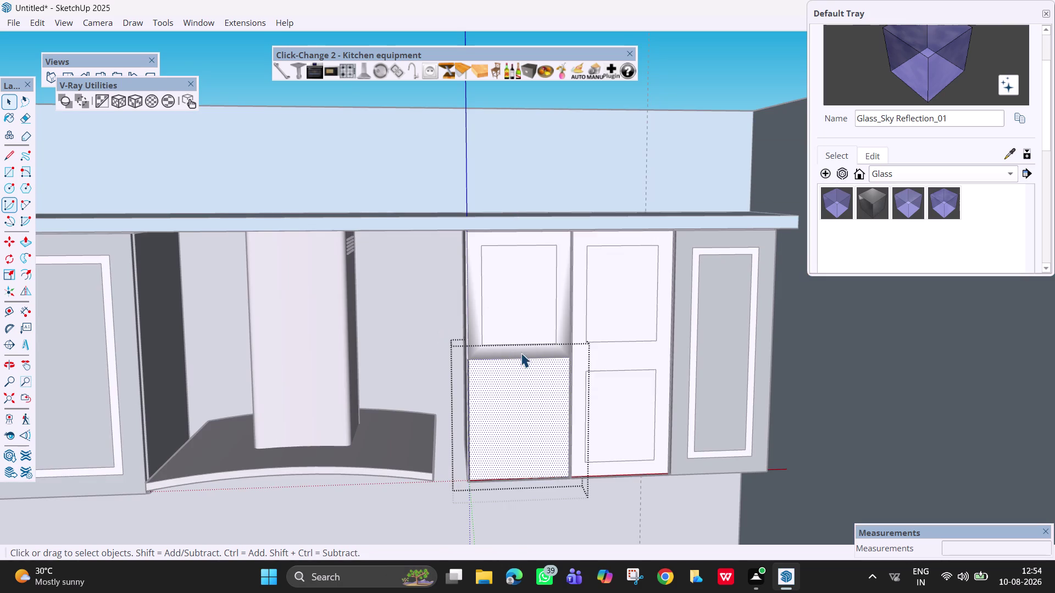
click(534, 310)
double_click(534, 310)
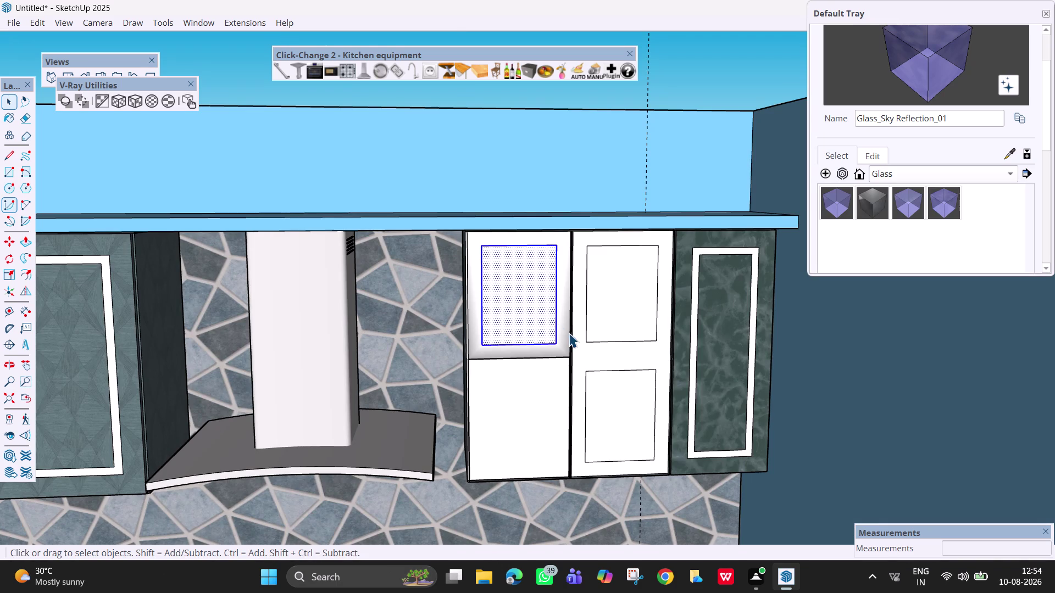
click(569, 333)
click(541, 354)
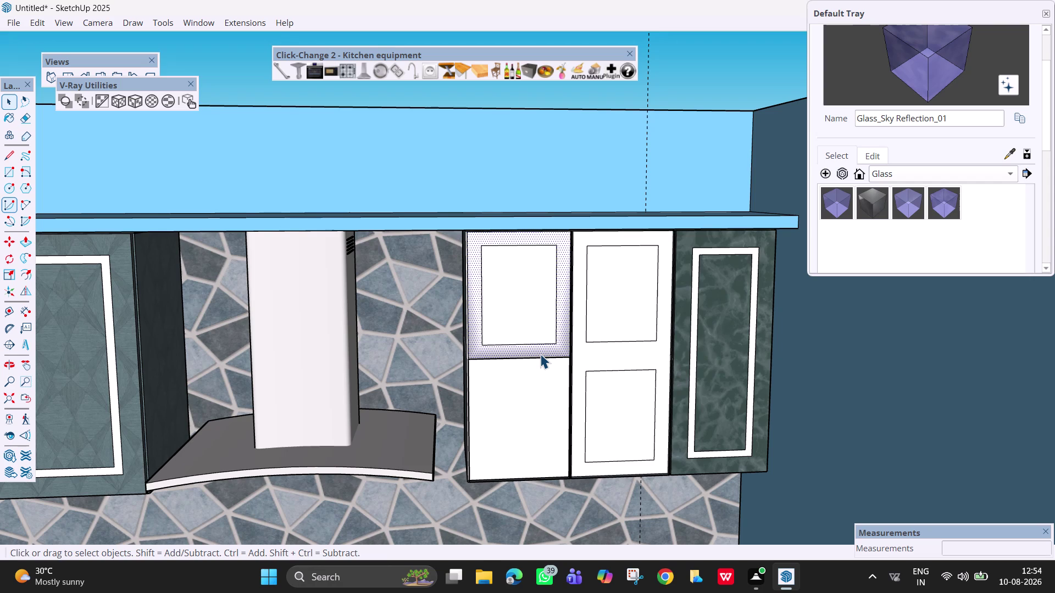
click(941, 201)
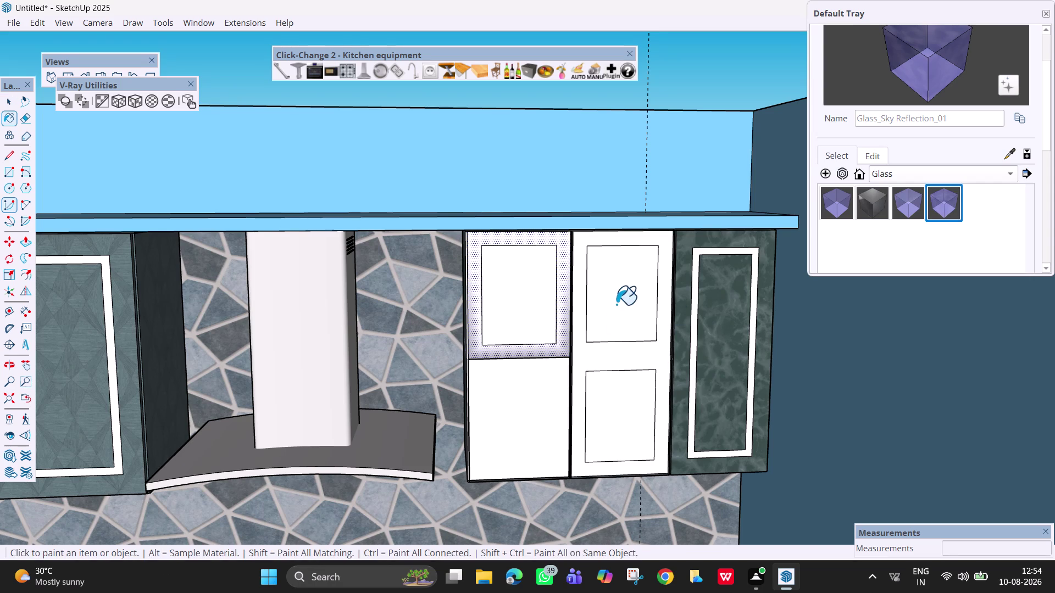
Paint the right door's upper and lower panels with Glass_Sky Reflection_01, then undo it.
click(616, 305)
click(629, 468)
click(612, 417)
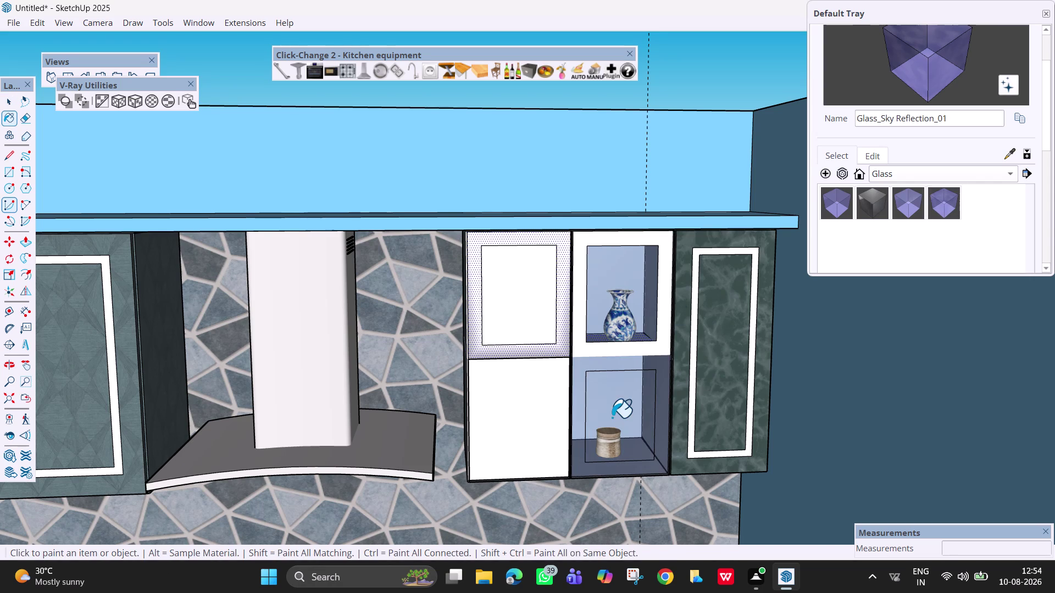
key(ctrl+z)
key(ctrl+z)
Undo back through the glass paint and the upper and lower inset panels.
click(506, 322)
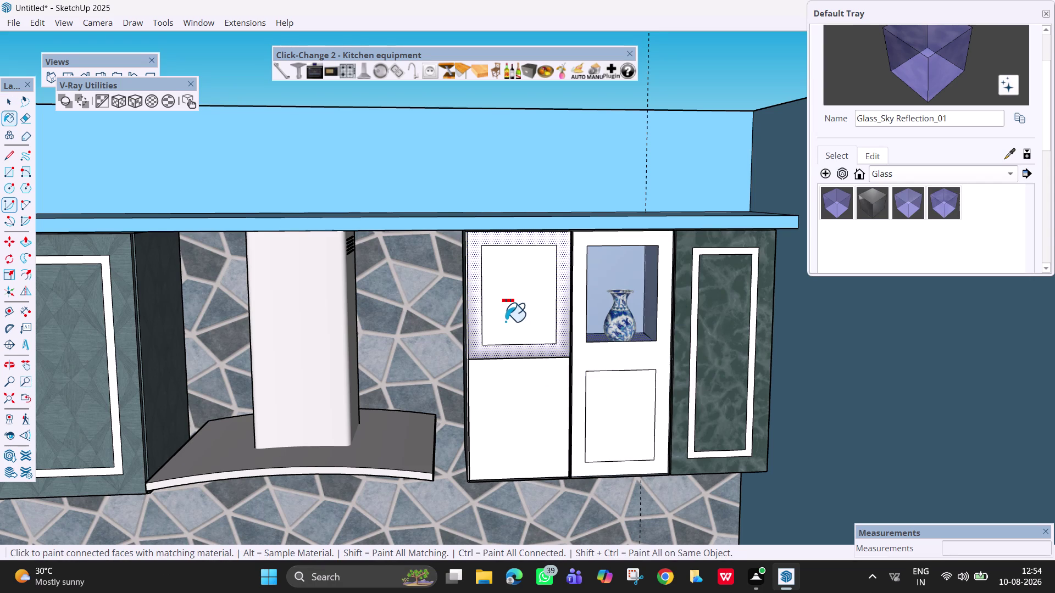
key(ctrl+z)
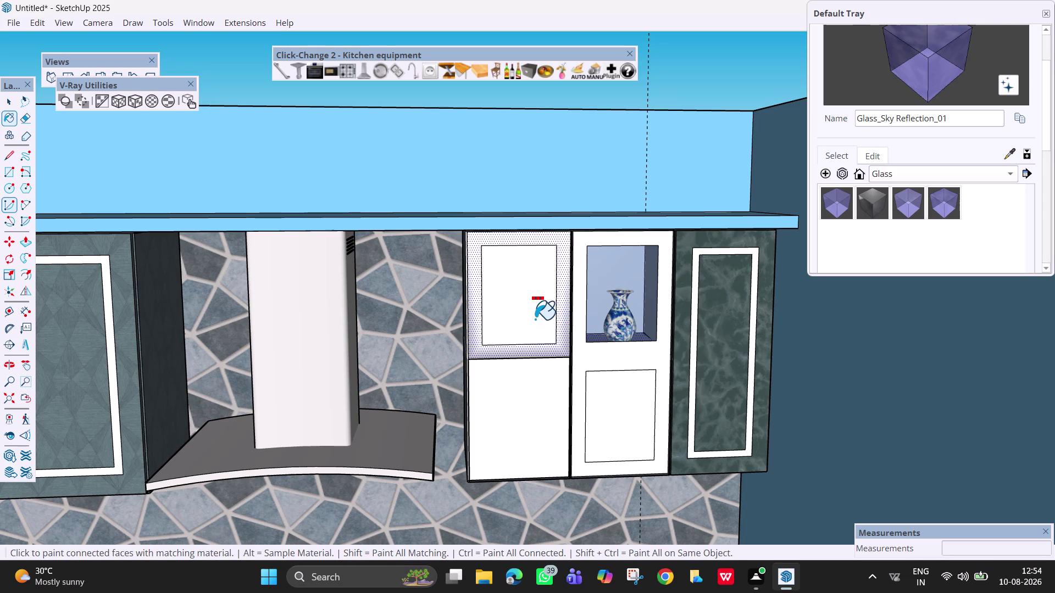
click(535, 319)
key(ctrl+z)
key(ctrl+z)
key(ctrl+z)
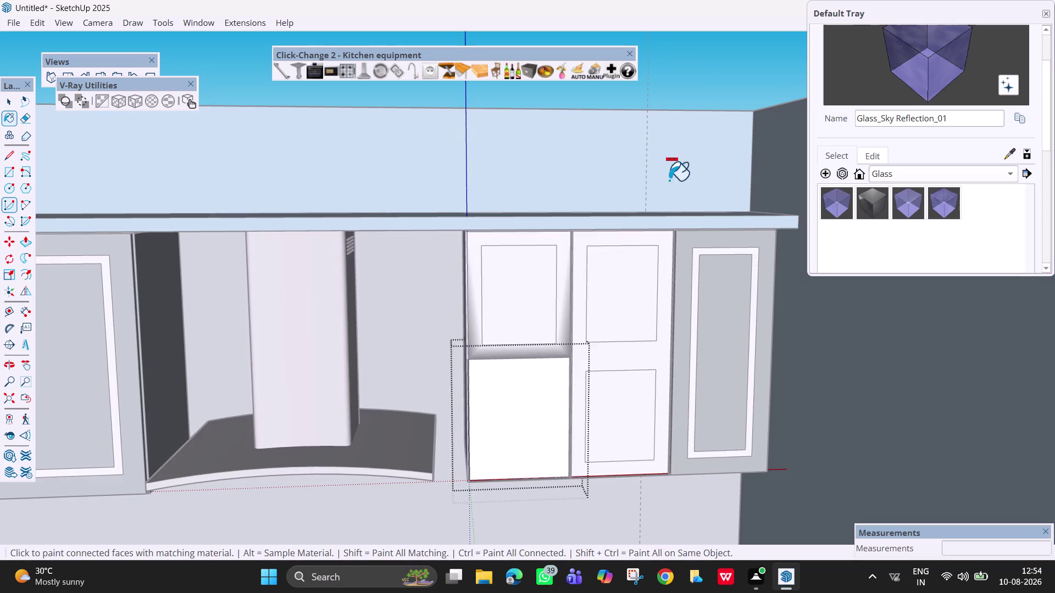
key(ctrl+z)
key(ctrl+z)
key(ctrl+z)
key(ctrl+z)
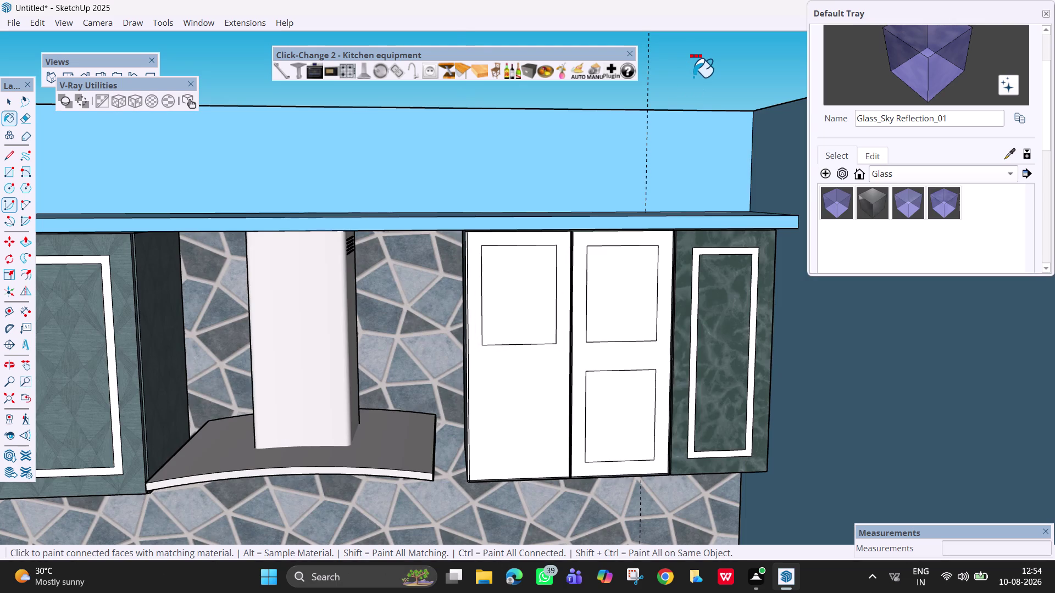
key(ctrl+z)
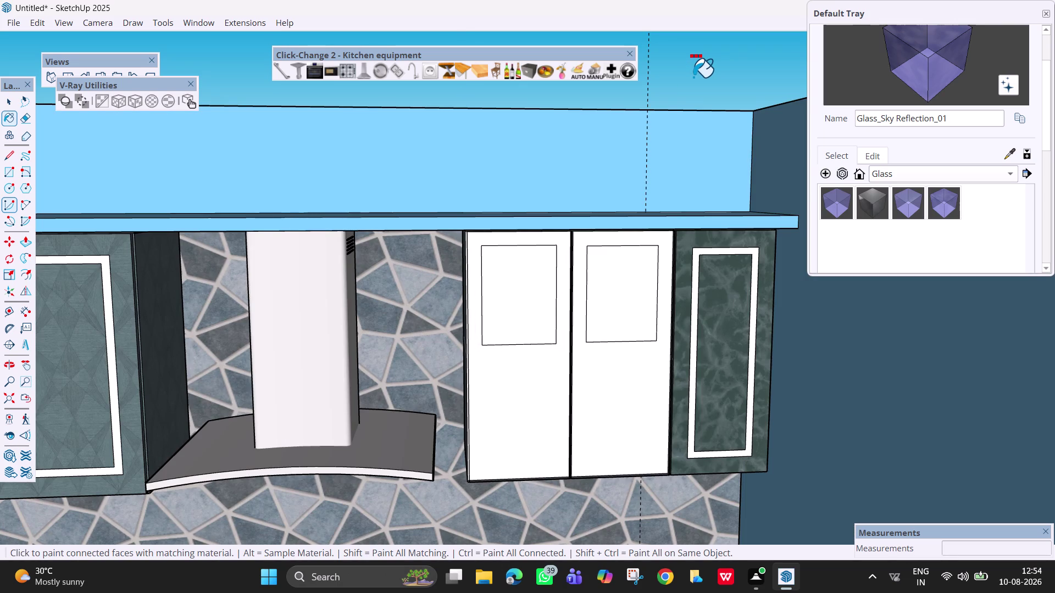
key(ctrl+z)
key(ctrl+z)
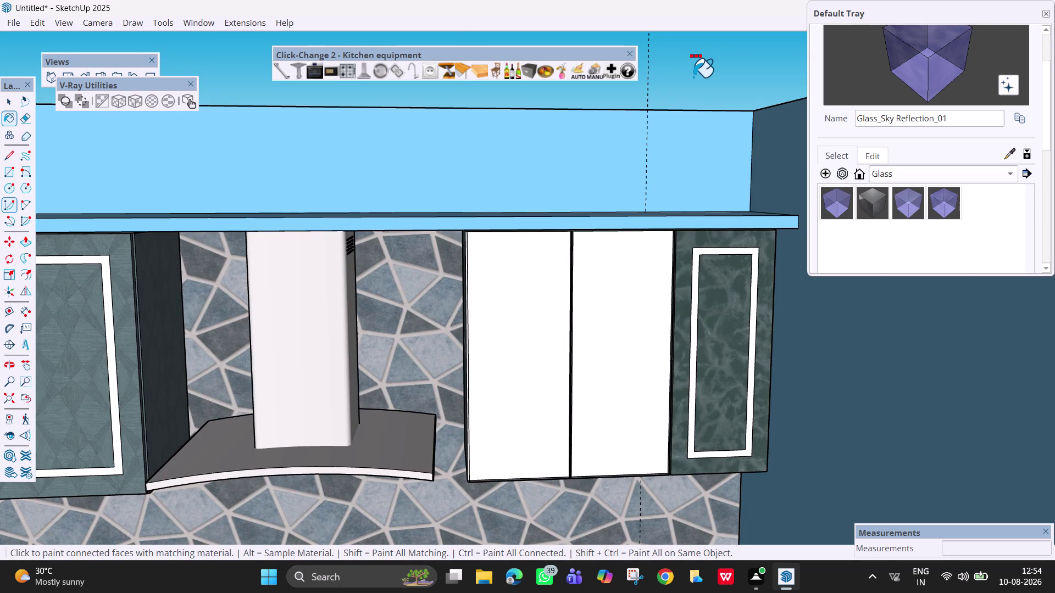
key(space)
Select the left door's lower face and try offsetting from it.
key(f)
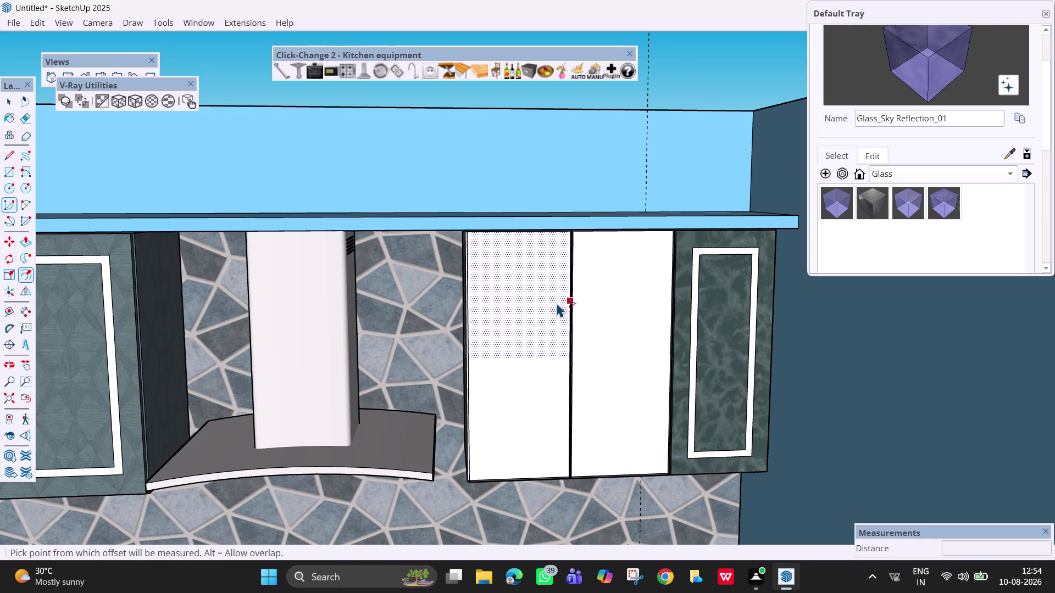
key(Escape)
key(space)
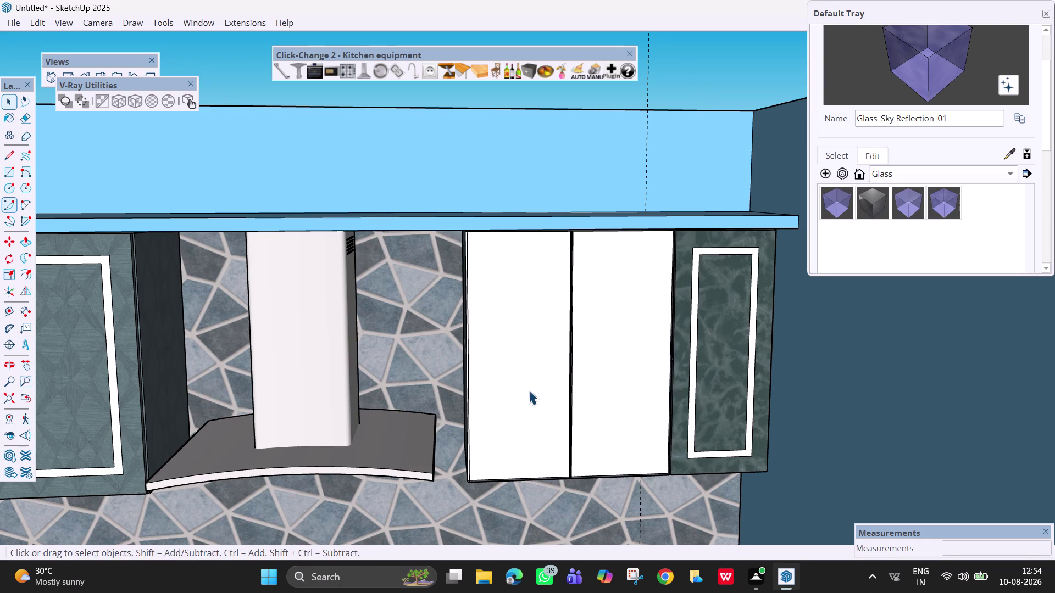
key(space)
click(522, 402)
click(527, 338)
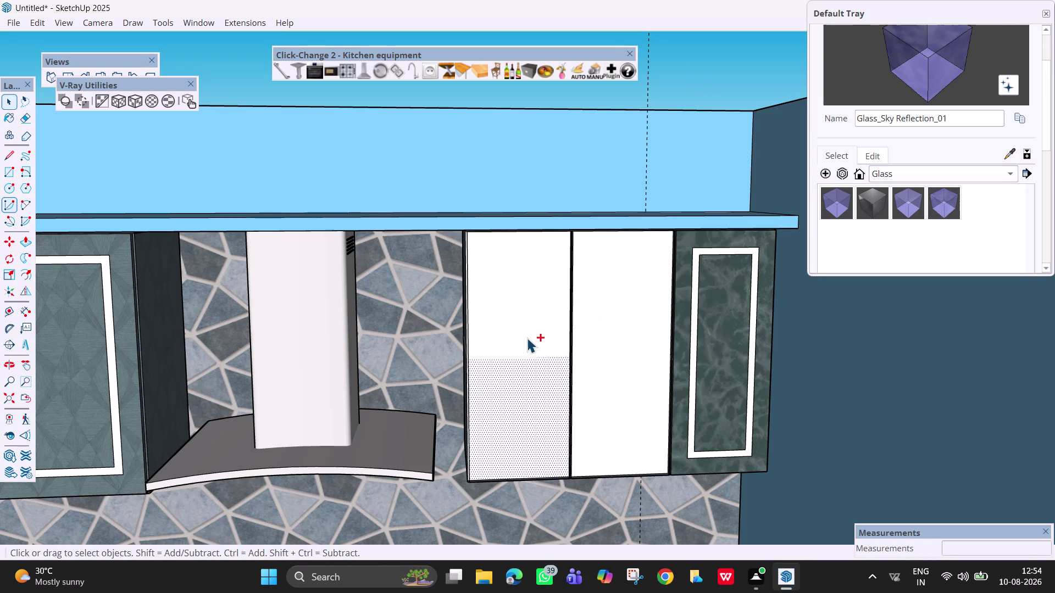
key(f)
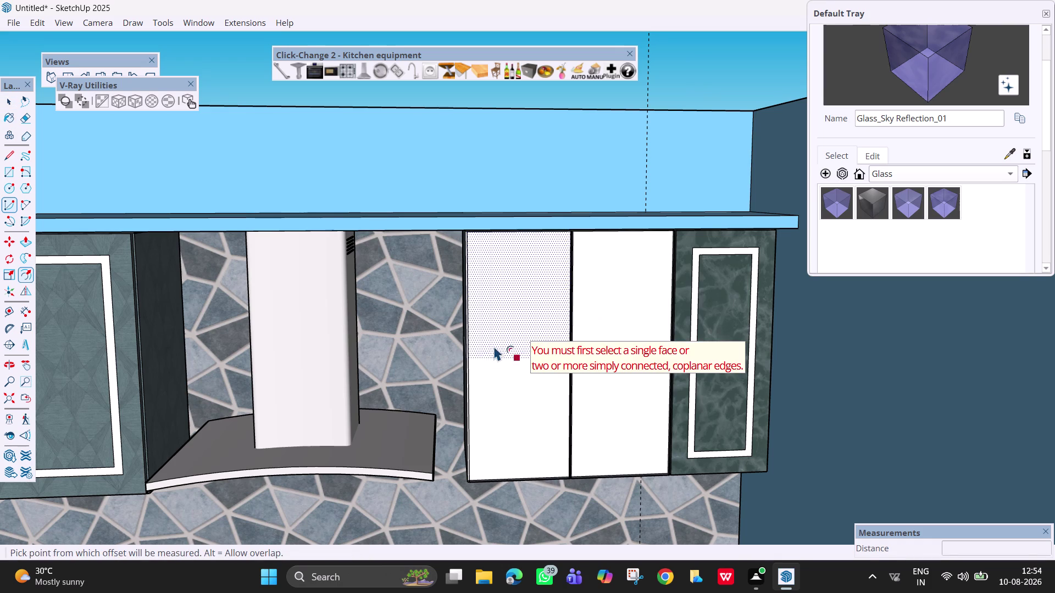
key(Escape)
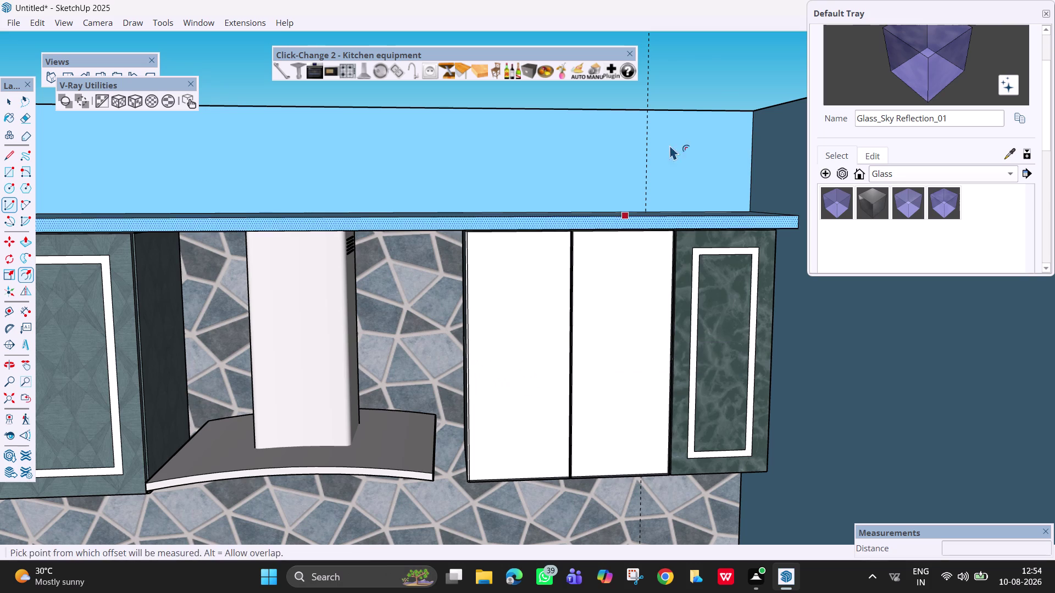
click(714, 67)
click(506, 423)
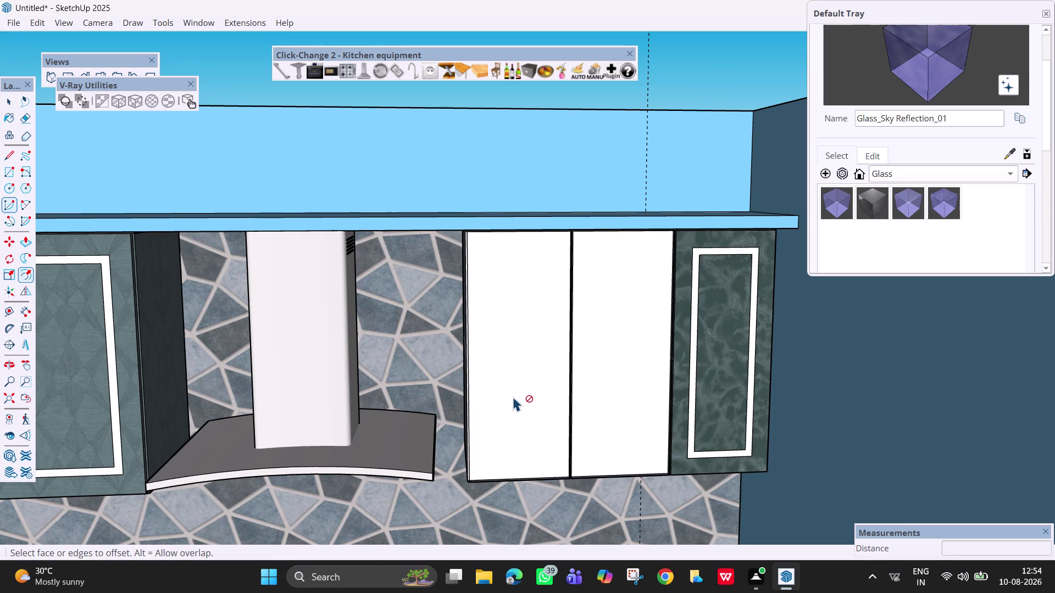
Undo to restore the horizontal divider and orbit to view the stocked shelves.
key(ctrl+z)
key(ctrl+z)
key(ctrl+z)
key(ctrl+z)
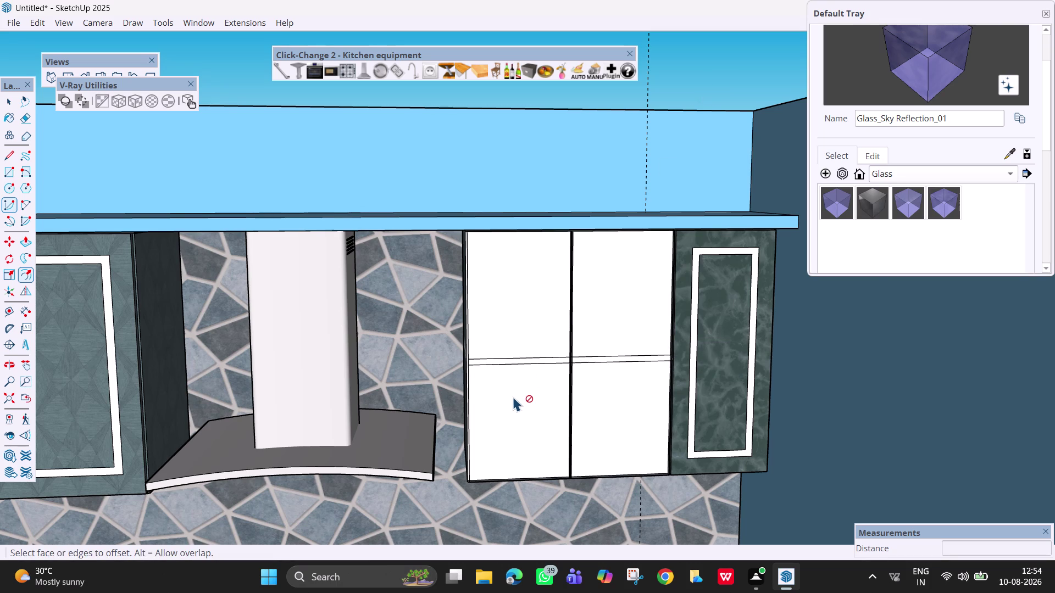
key(ctrl+z)
key(ctrl+z)
scroll(up, 3)
key(ctrl+z)
middle_drag(561, 442, 416, 450)
scroll(down, 3)
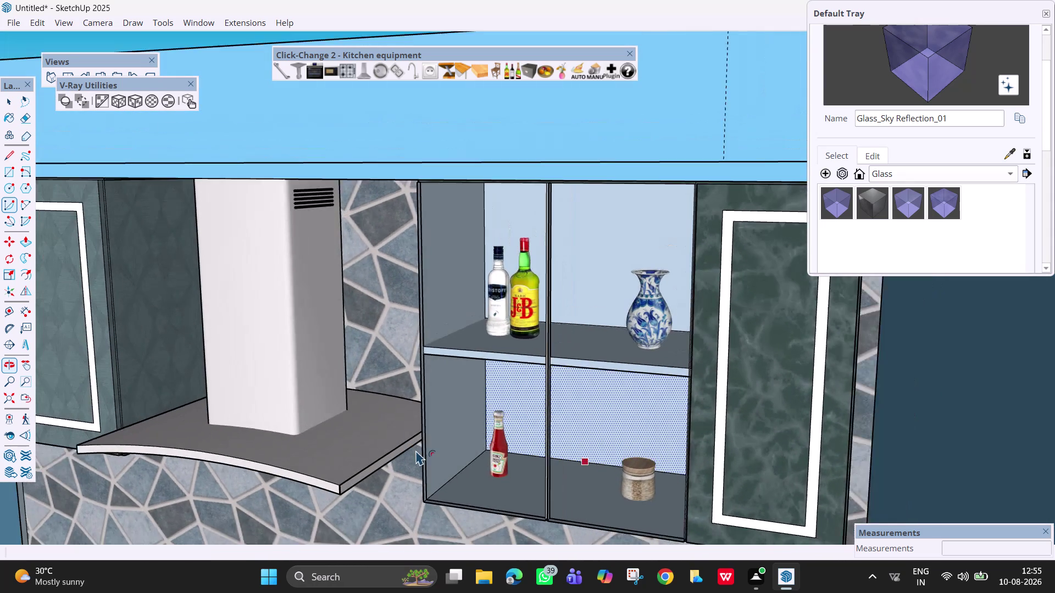
Orbit around the cabinet's top corner, then bring the whole kitchen back into view.
scroll(down, 3)
key(r)
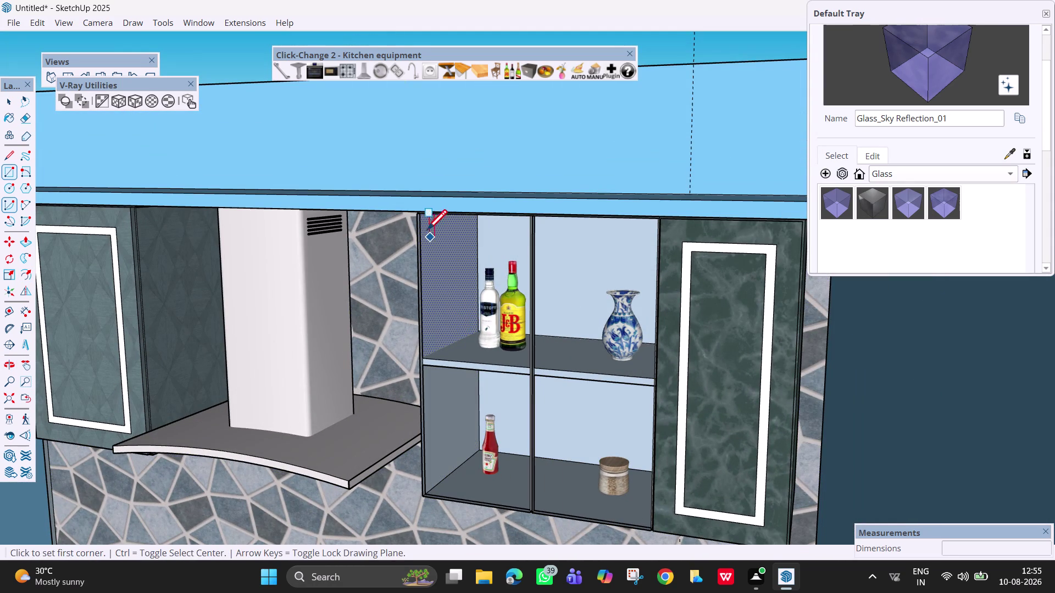
scroll(up, 3)
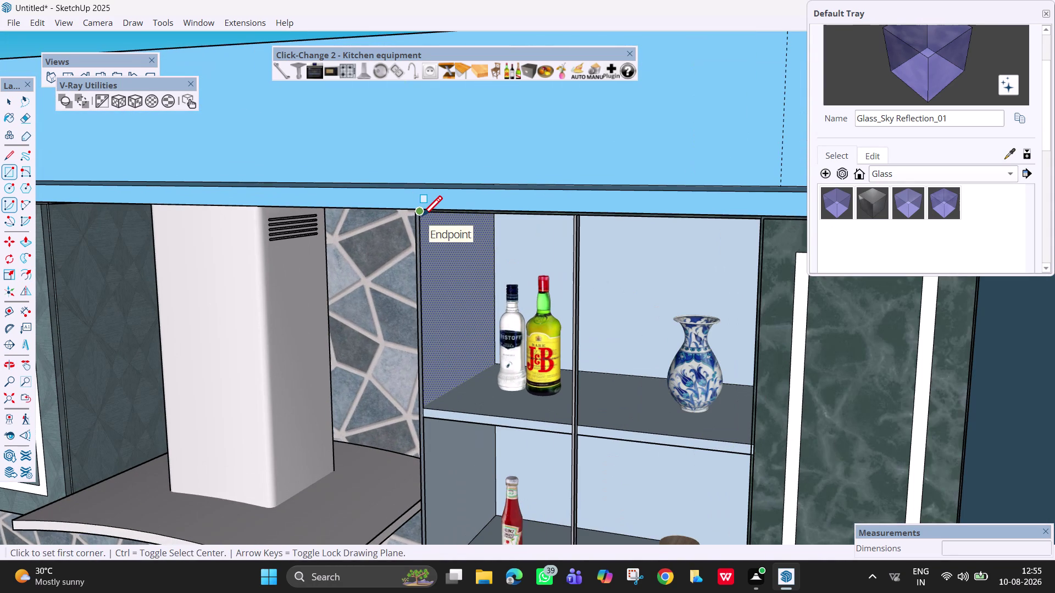
scroll(up, 3)
scroll(up, 3)
middle_drag(420, 212, 419, 186)
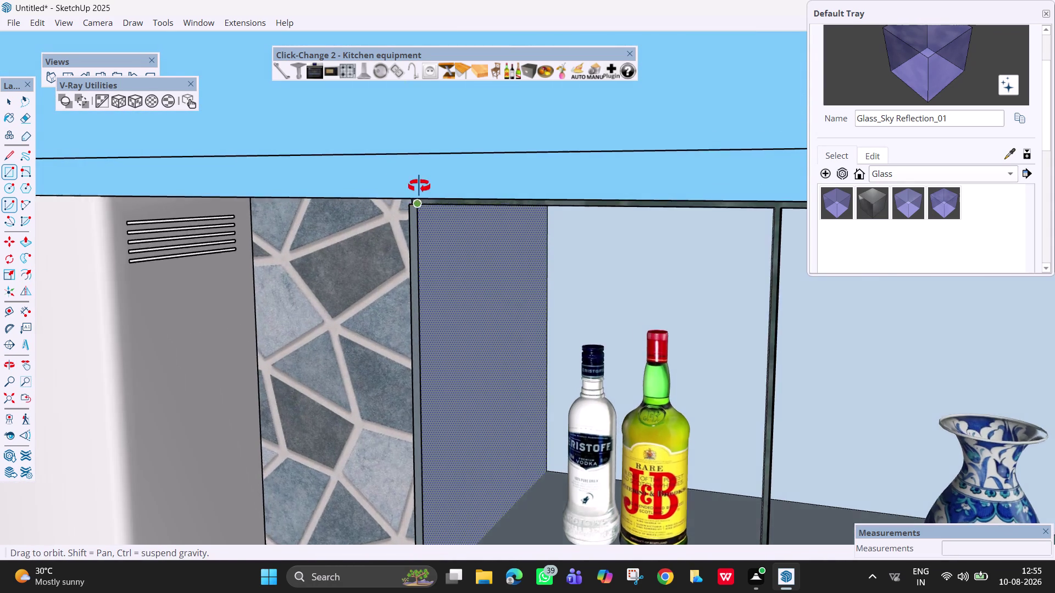
middle_drag(419, 187, 419, 170)
scroll(down, 3)
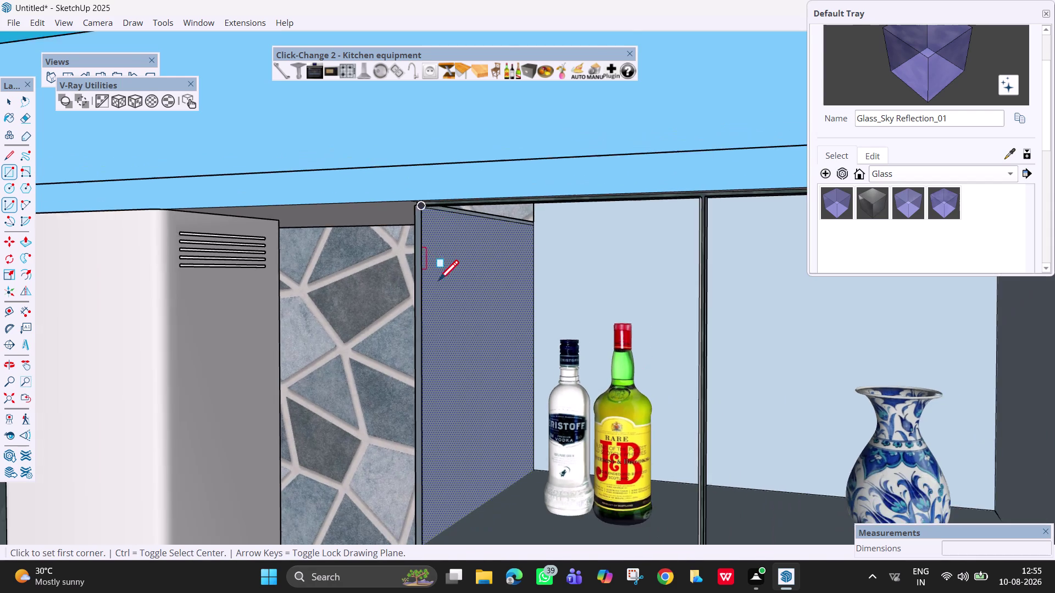
scroll(down, 3)
scroll(down, 3)
scroll(down, 3)
key(h)
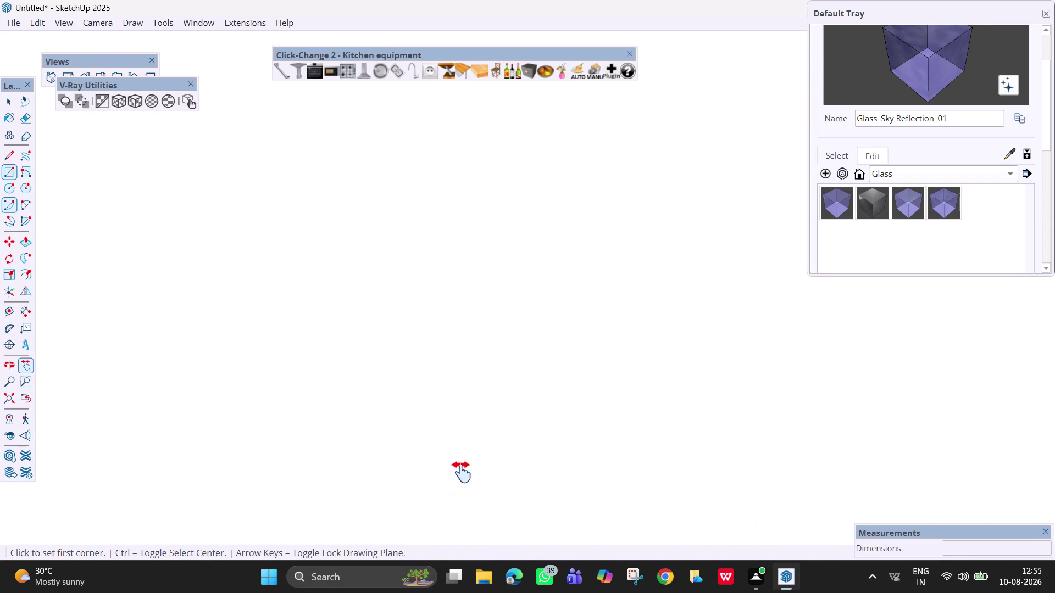
middle_drag(476, 458, 785, 423)
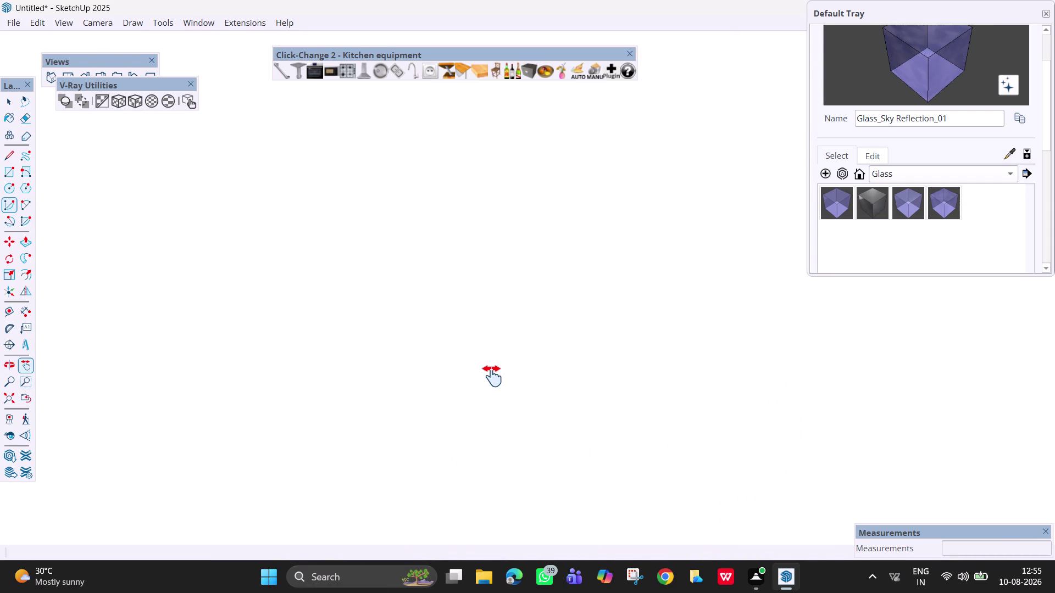
drag(501, 379, 920, 319)
scroll(down, 3)
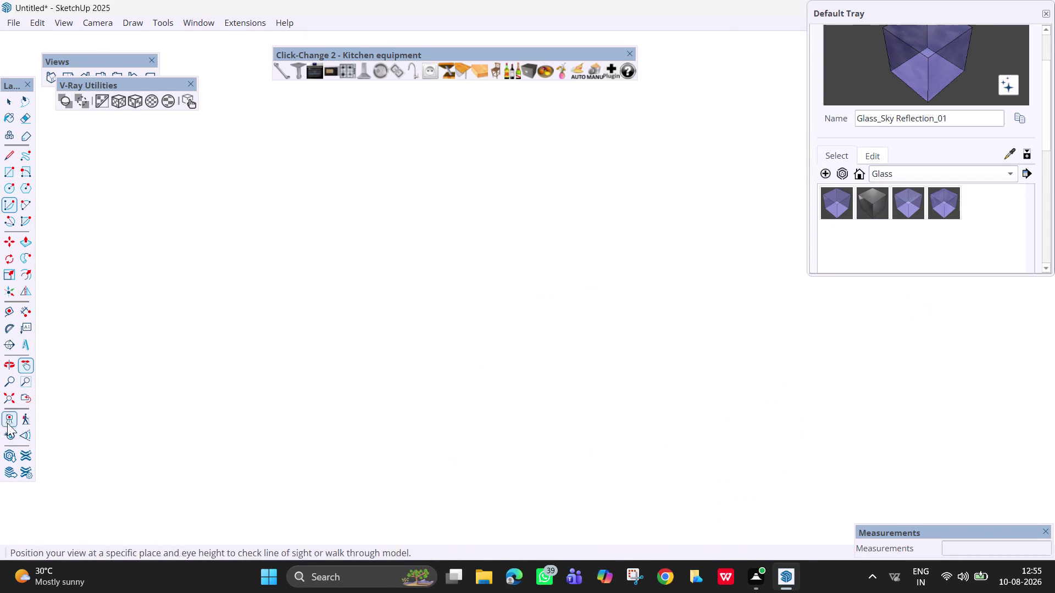
click(8, 392)
middle_drag(491, 329, 290, 367)
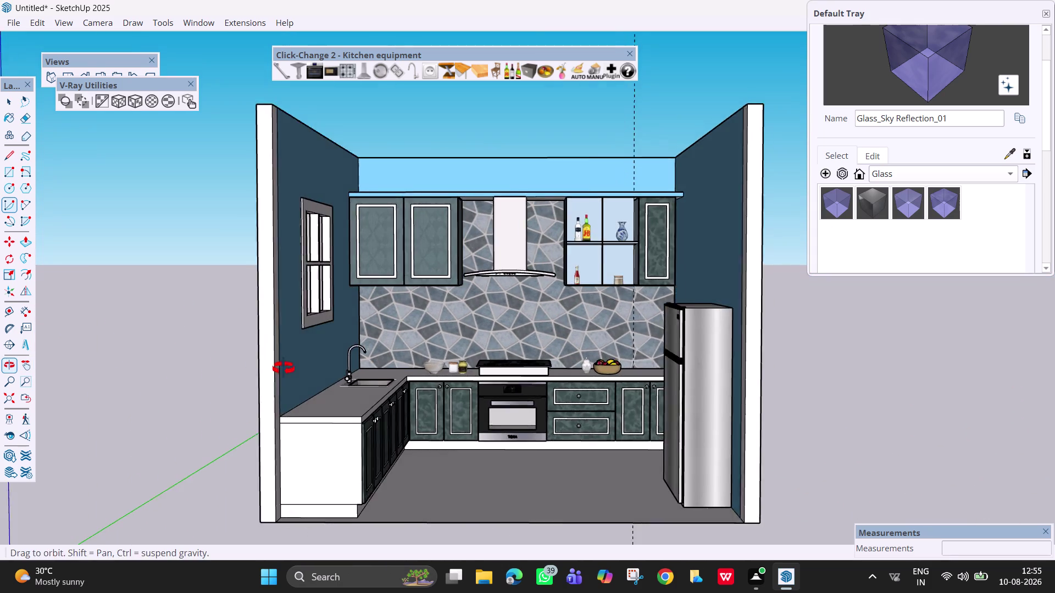
middle_drag(289, 367, 283, 369)
Orbit to look up under the open shelf cabinet's lower edge.
scroll(down, 3)
scroll(up, 3)
scroll(up, 3)
scroll(up, 3)
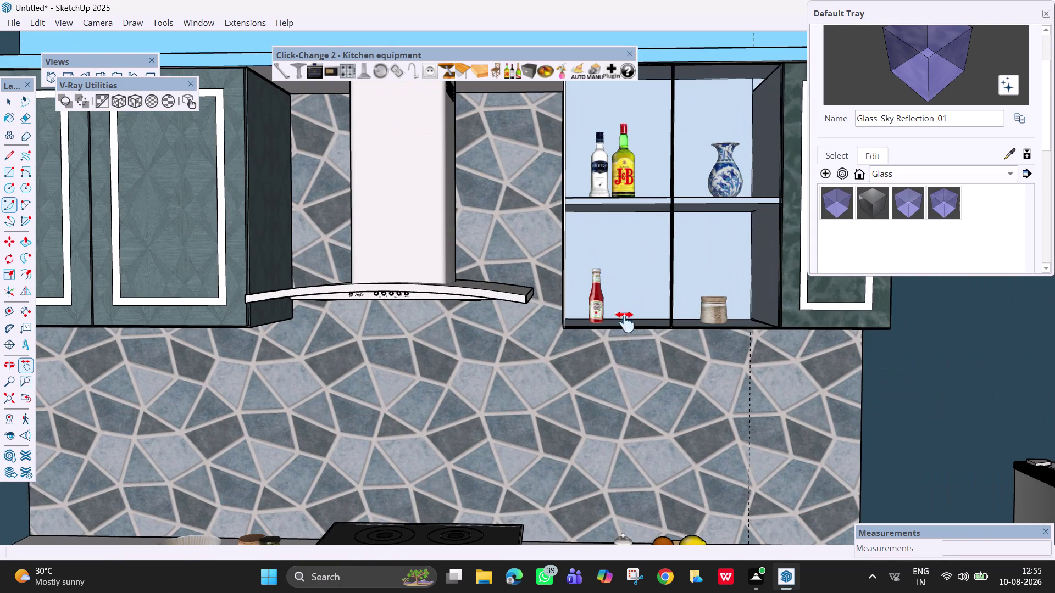
key(h)
drag(654, 353, 539, 360)
scroll(up, 3)
middle_drag(522, 300, 554, 351)
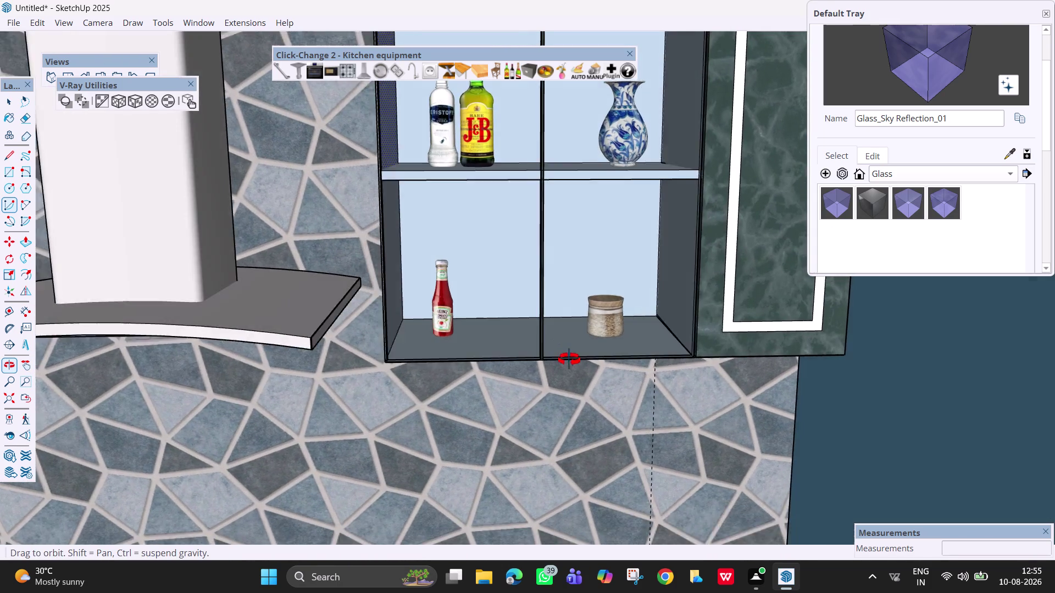
middle_drag(555, 351, 653, 386)
scroll(up, 3)
middle_drag(556, 360, 593, 383)
Start a rectangle at the divider bottom, locked to an upright plane, stretching up the left bay.
key(r)
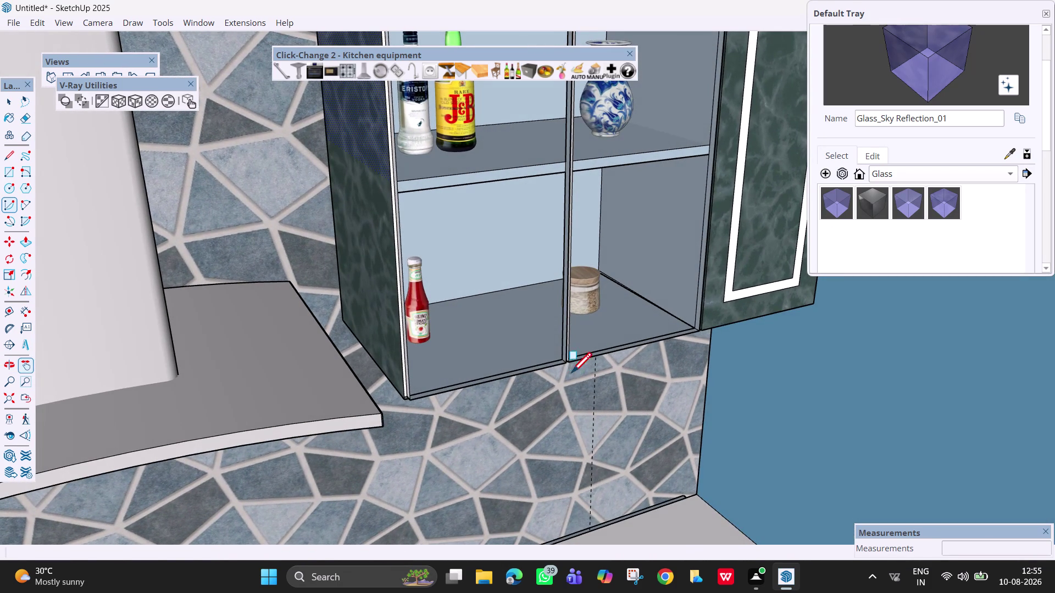
scroll(up, 3)
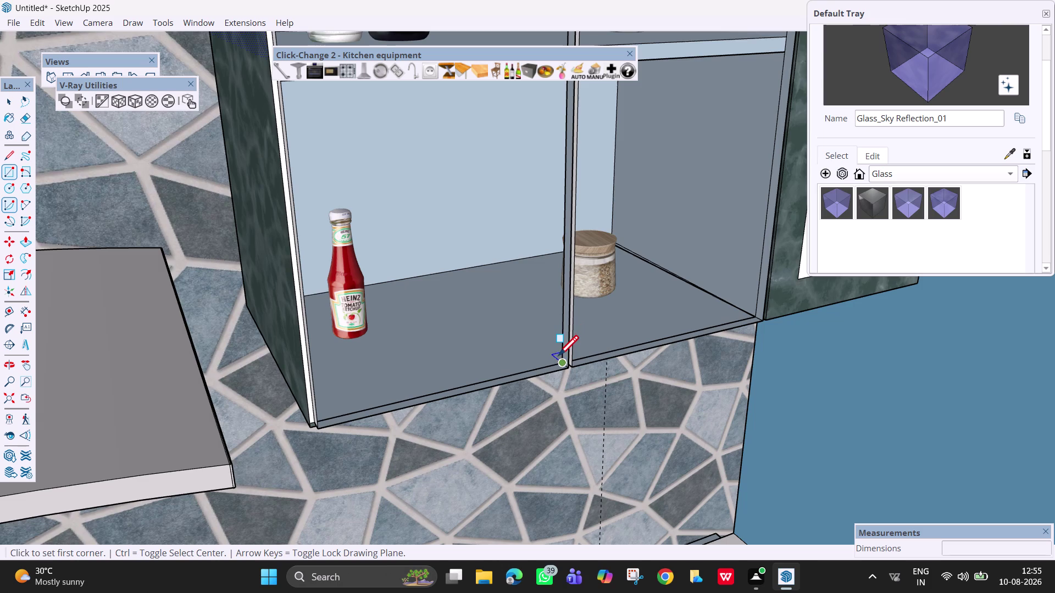
scroll(up, 3)
scroll(up, 3)
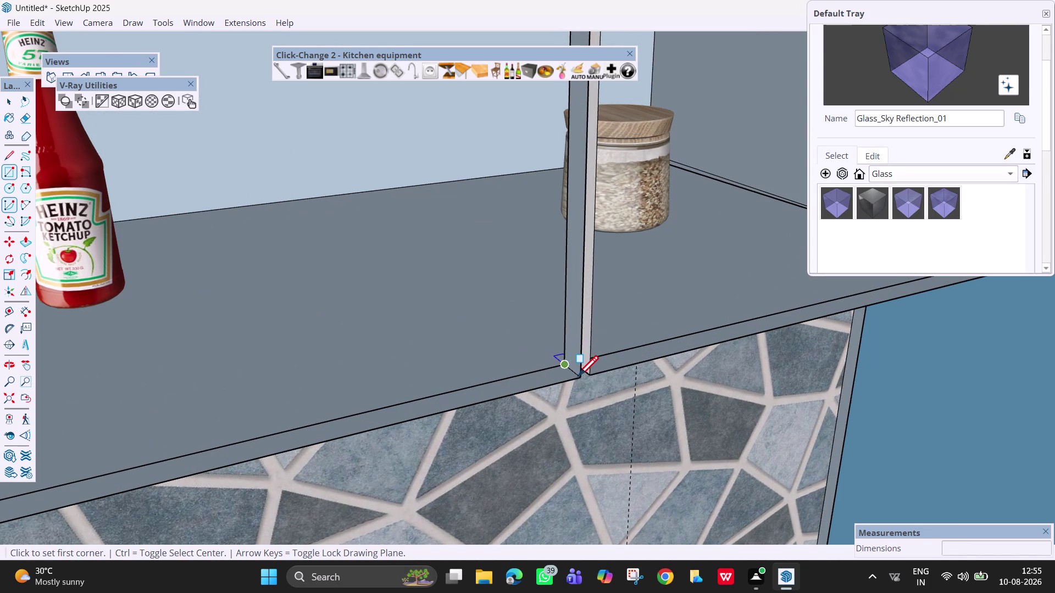
click(565, 368)
scroll(down, 3)
scroll(down, 3)
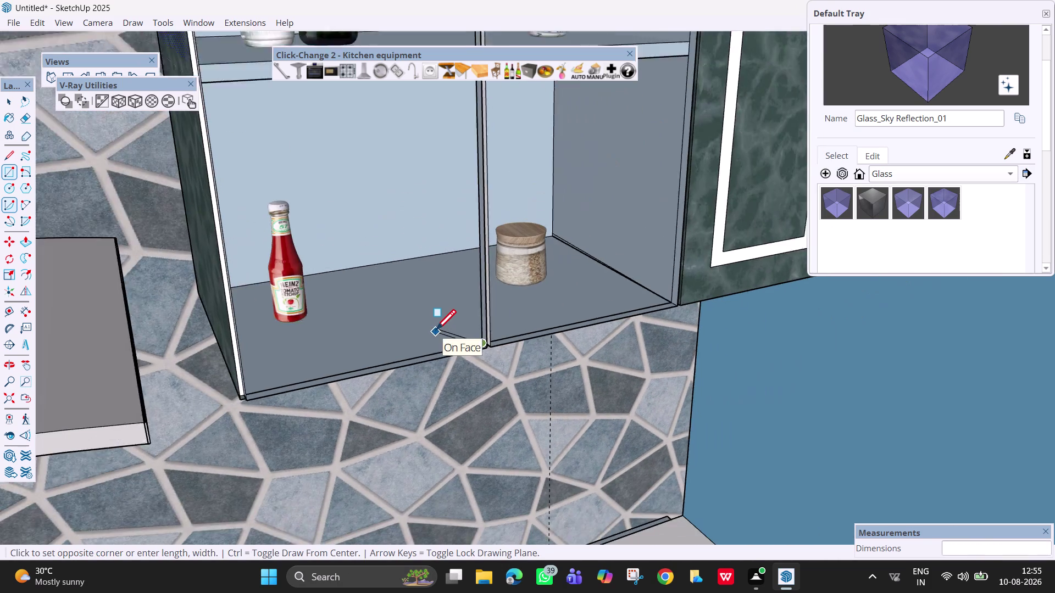
scroll(down, 3)
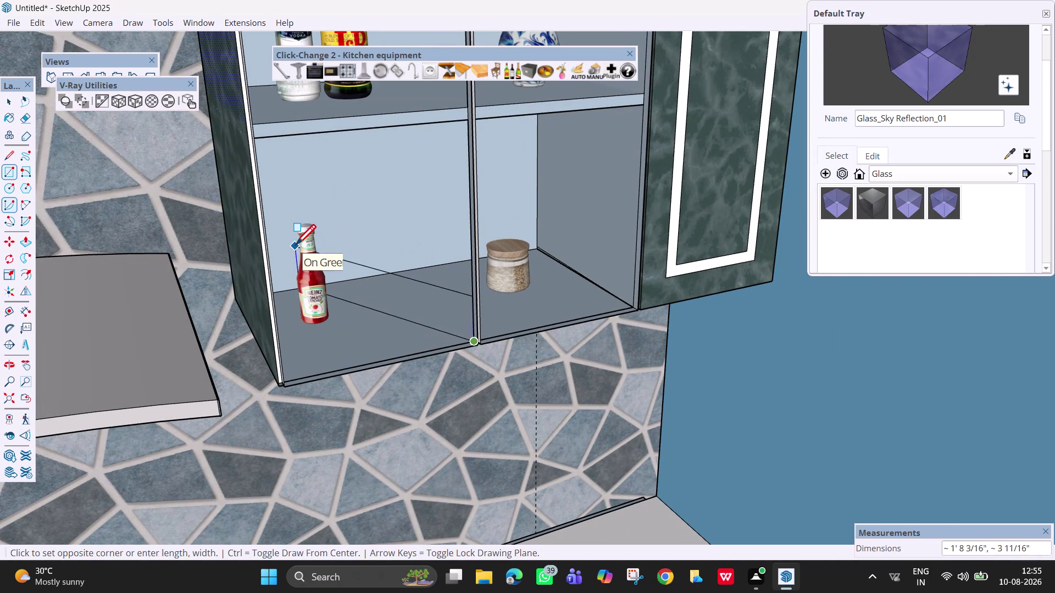
key(Right)
key(Up)
key(Left)
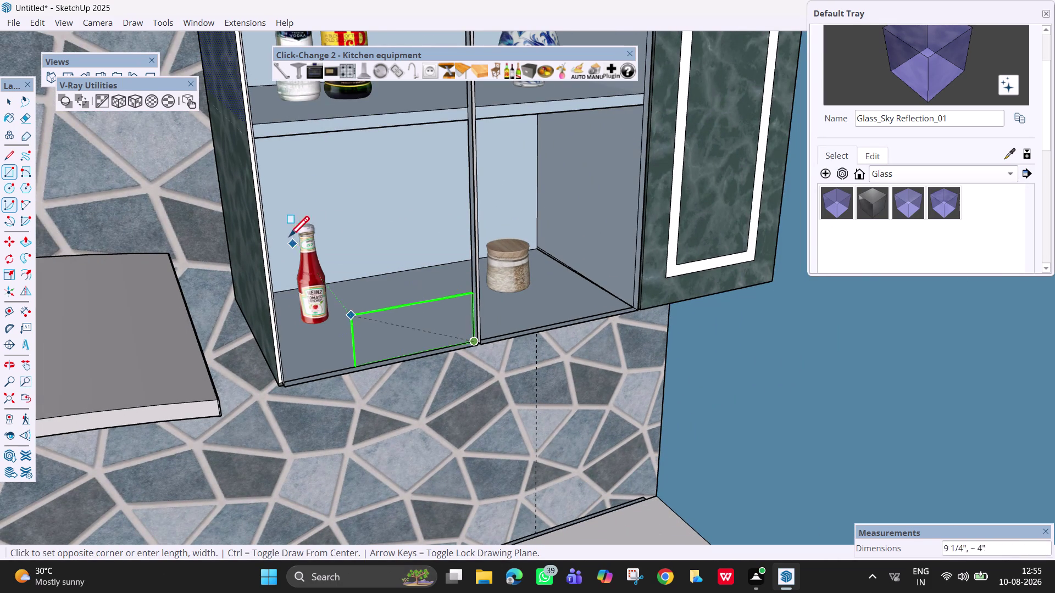
scroll(down, 3)
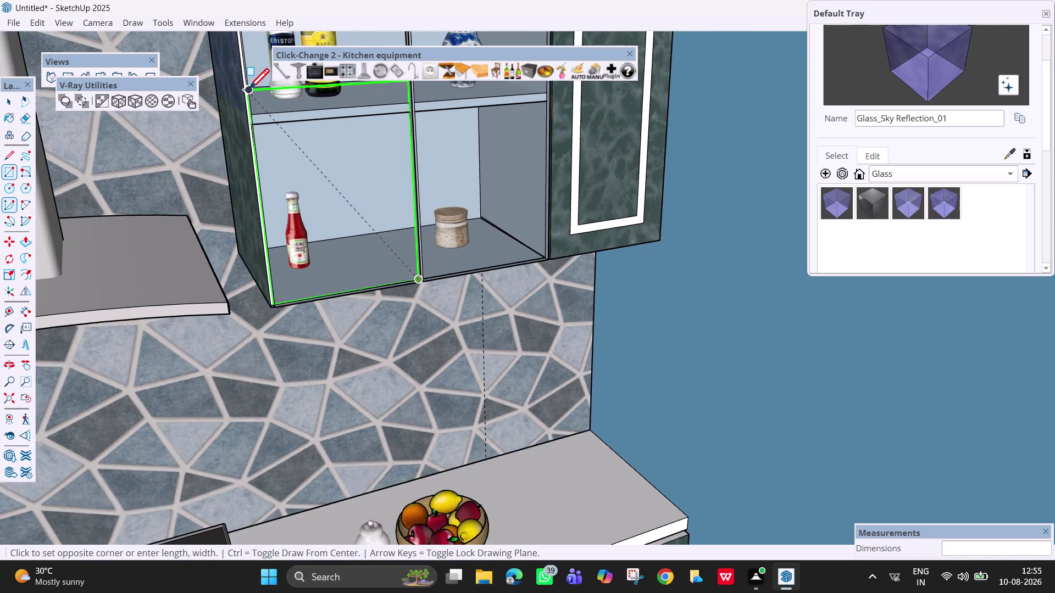
scroll(down, 3)
scroll(down, 3)
middle_drag(229, 232, 249, 165)
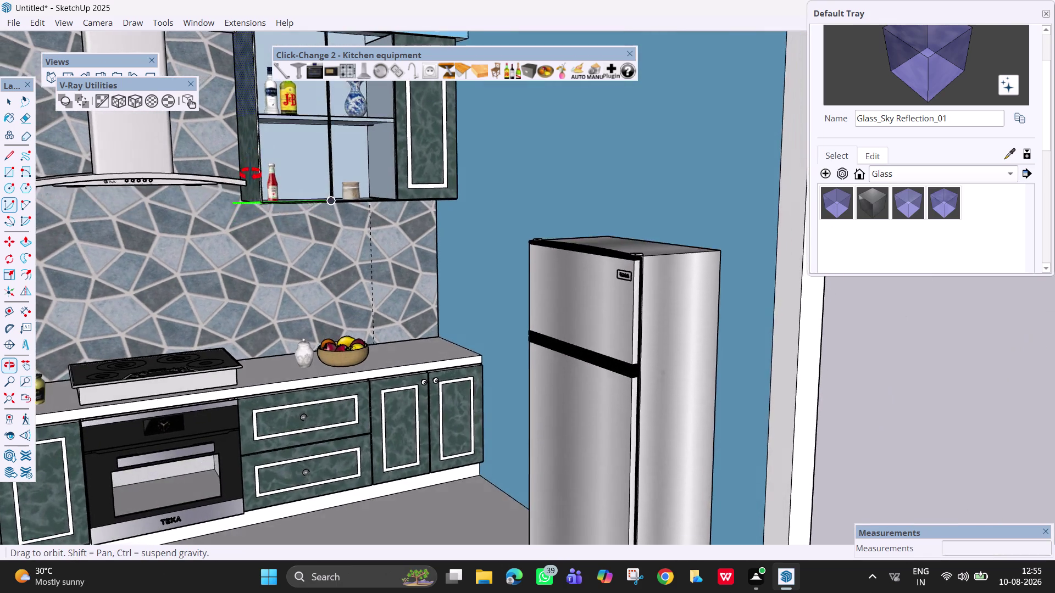
middle_drag(248, 165, 302, 307)
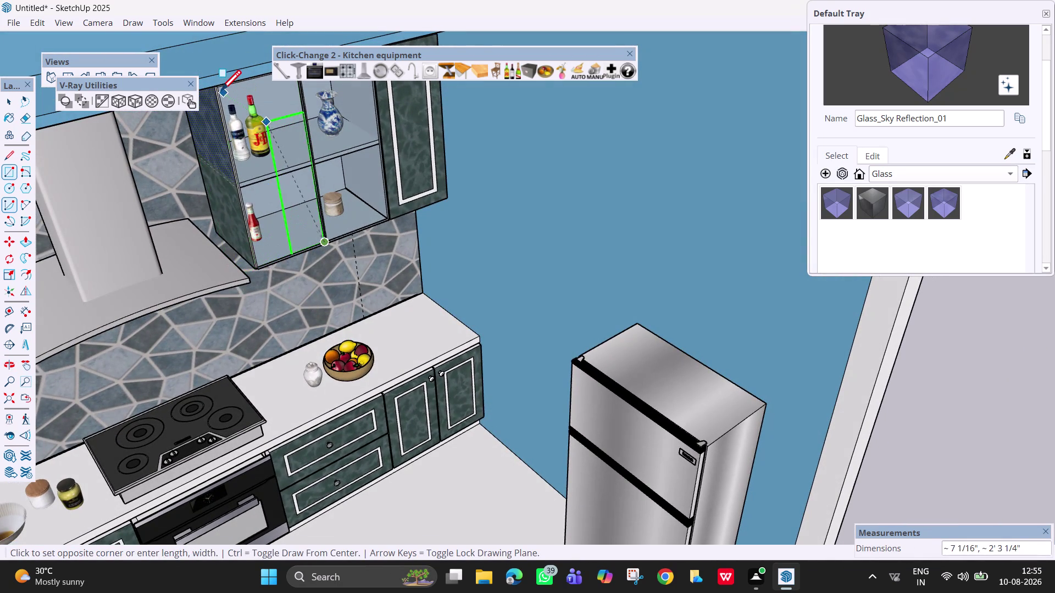
scroll(up, 3)
scroll(up, 3)
scroll(up, 3)
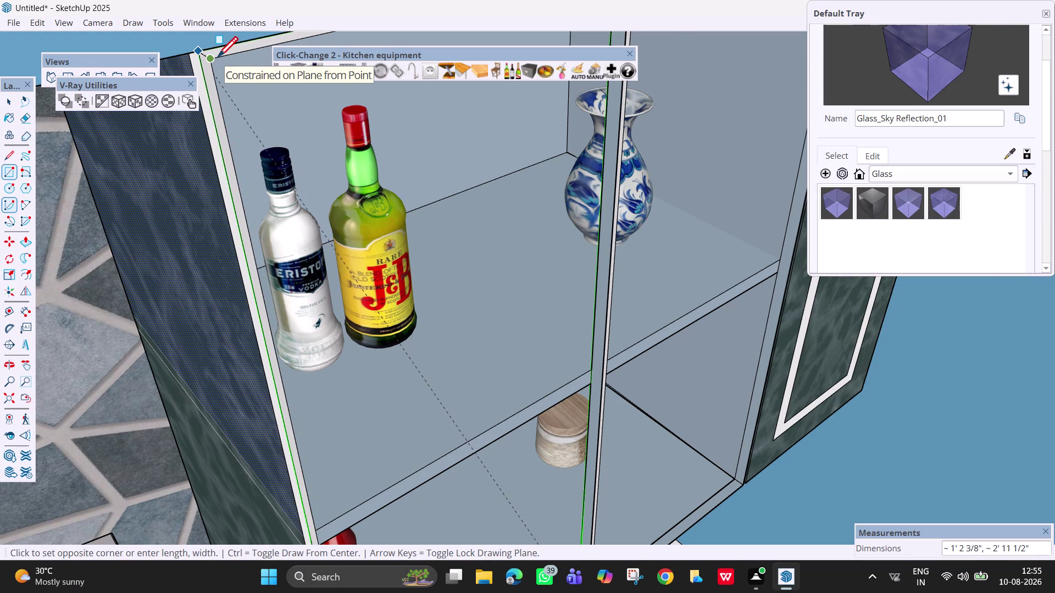
scroll(up, 3)
scroll(up, 3)
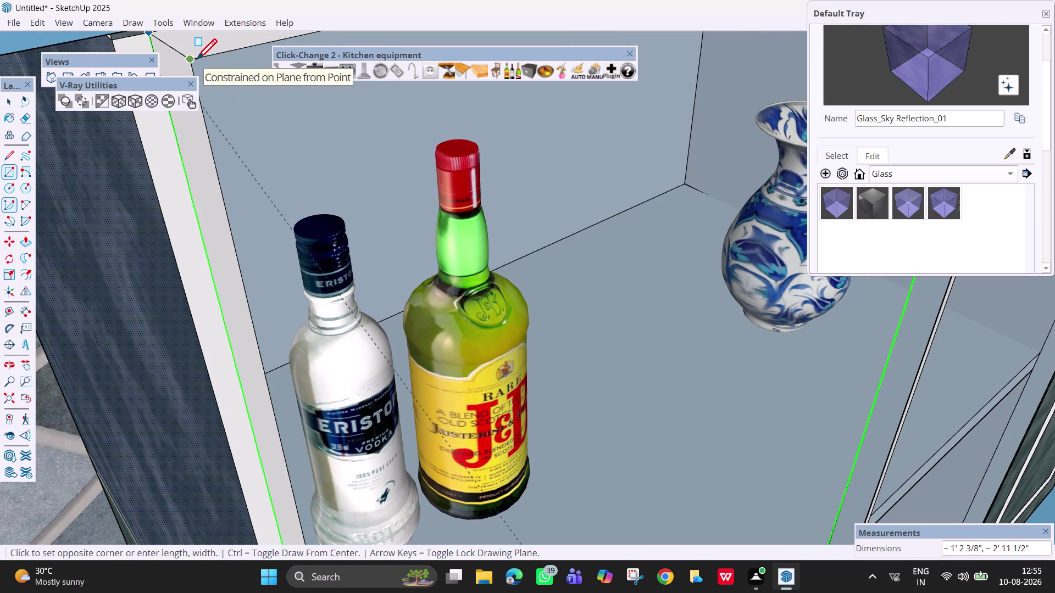
key(Escape)
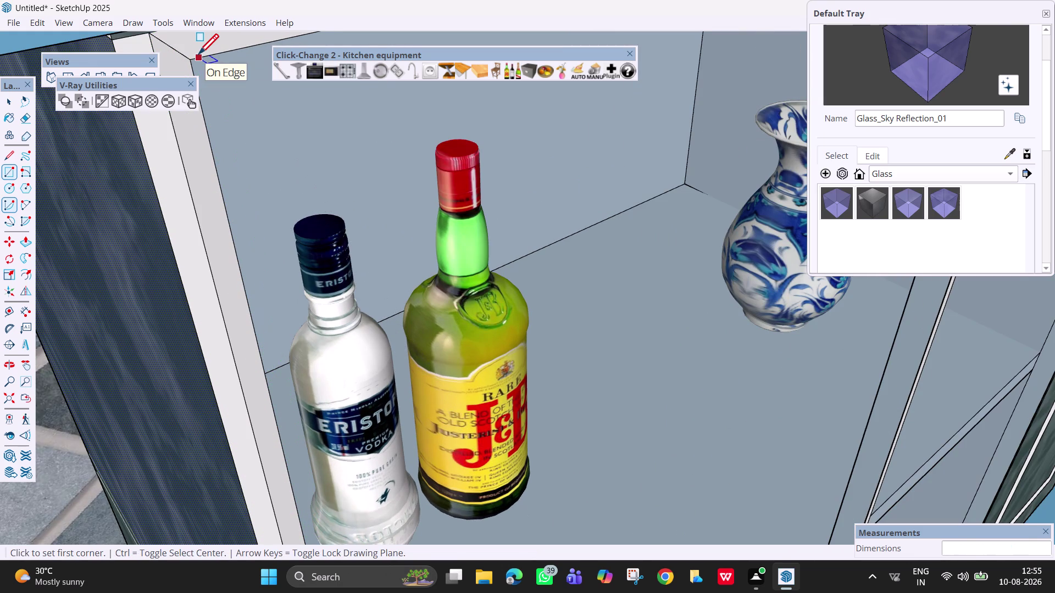
key(space)
key(e)
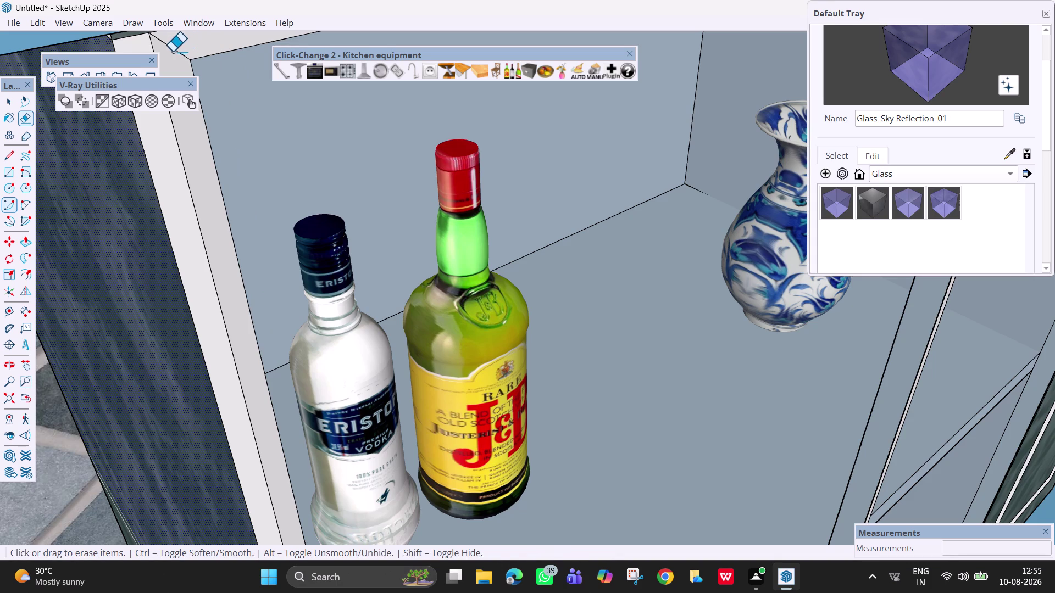
drag(172, 51, 178, 45)
key(ctrl+z)
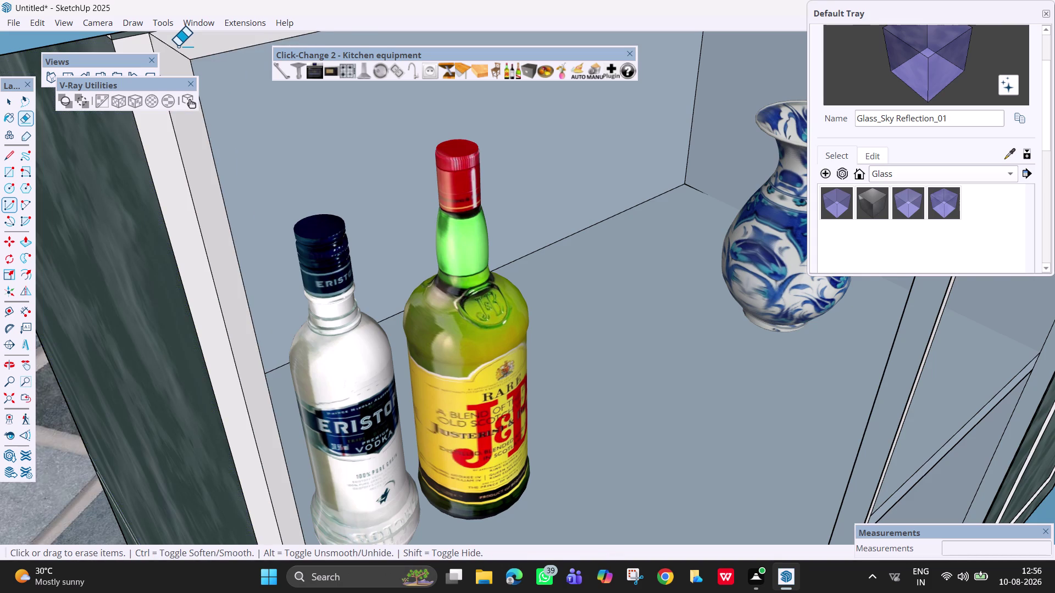
scroll(up, 3)
click(175, 56)
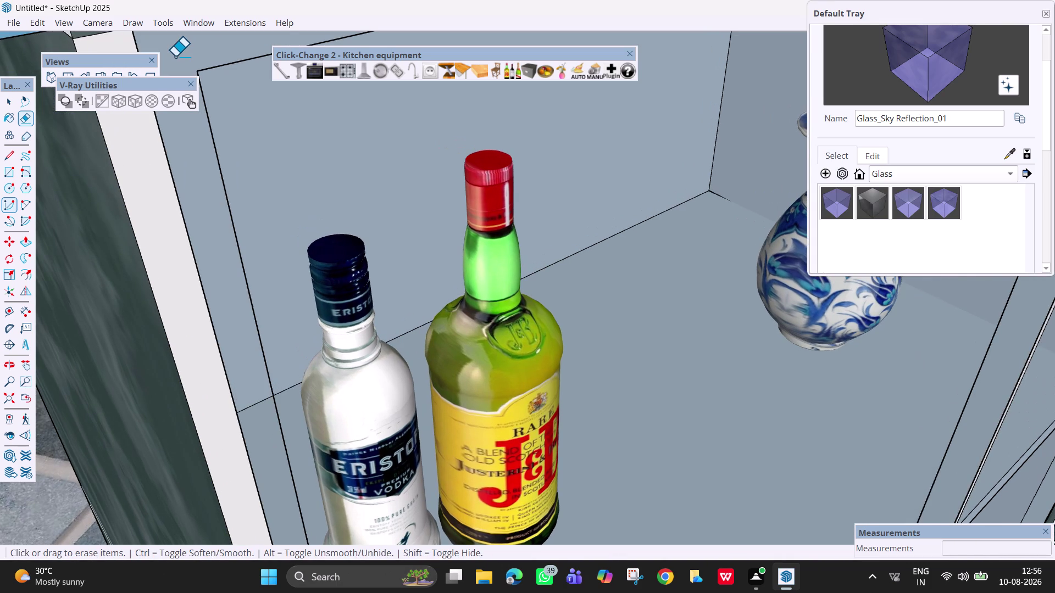
key(ctrl+z)
middle_drag(198, 60, 214, 83)
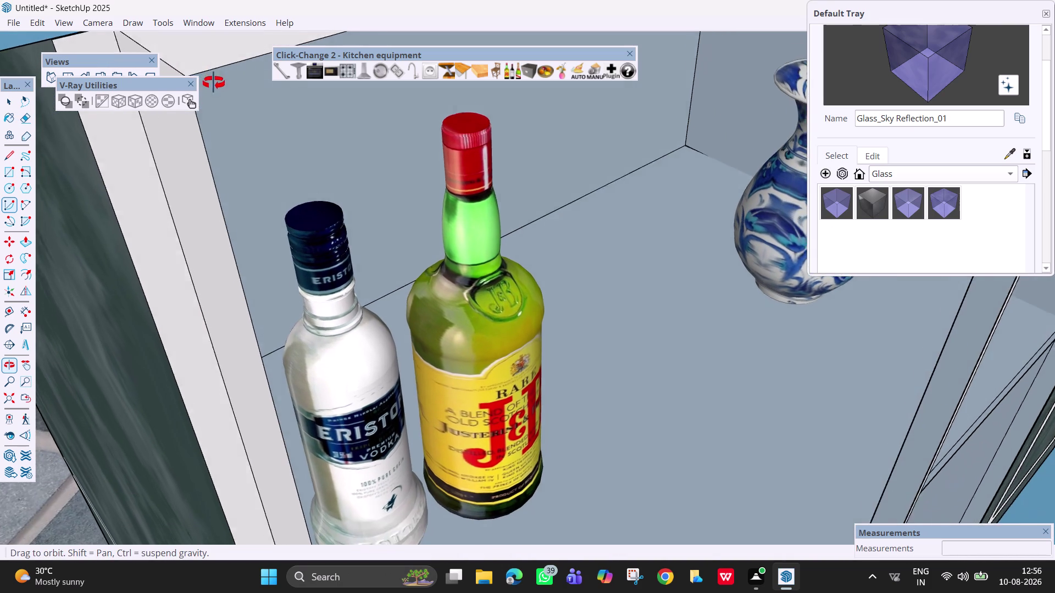
middle_drag(214, 83, 247, 113)
middle_drag(240, 144, 272, 189)
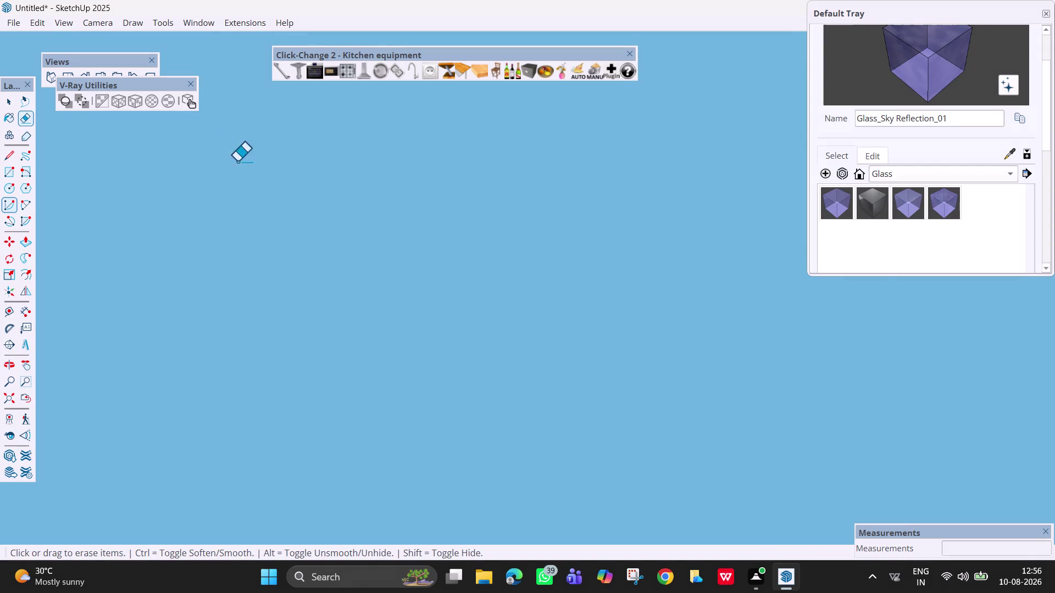
scroll(down, 3)
scroll(down, 3)
scroll(down, 3)
scroll(down, 3)
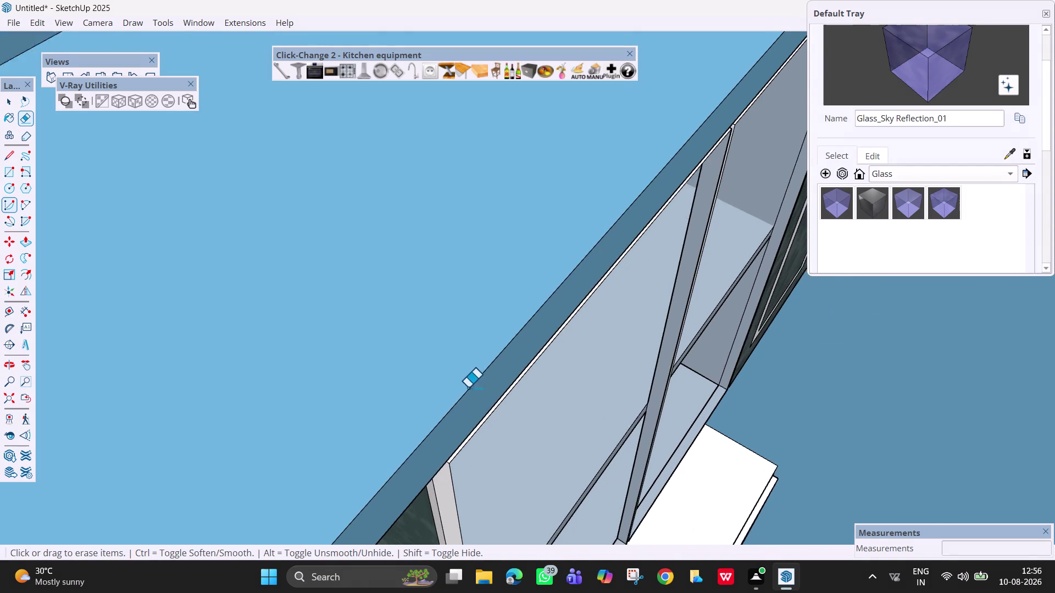
scroll(down, 3)
scroll(down, 3)
middle_drag(429, 407, 383, 364)
scroll(down, 3)
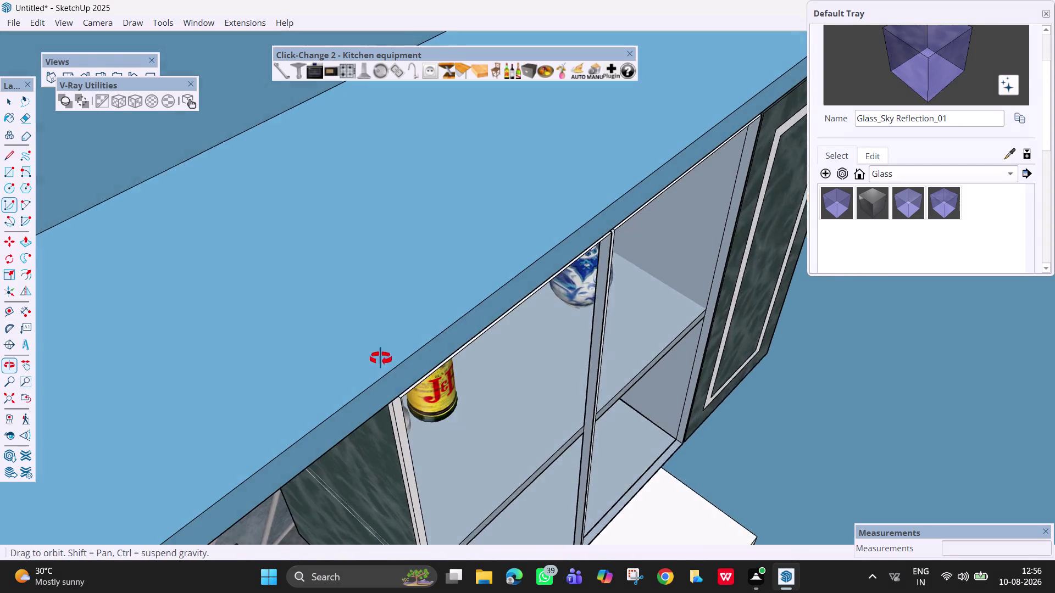
middle_drag(384, 364, 380, 356)
scroll(up, 3)
scroll(up, 3)
scroll(up, 3)
scroll(up, 3)
scroll(down, 3)
middle_drag(334, 349, 311, 354)
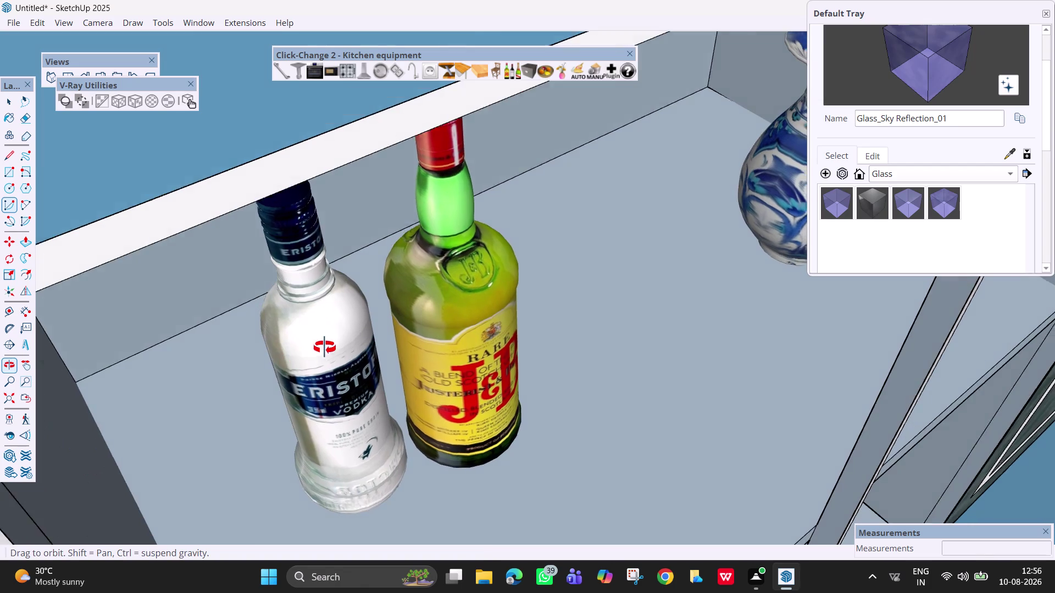
middle_drag(312, 354, 341, 345)
scroll(down, 3)
middle_drag(398, 355, 364, 344)
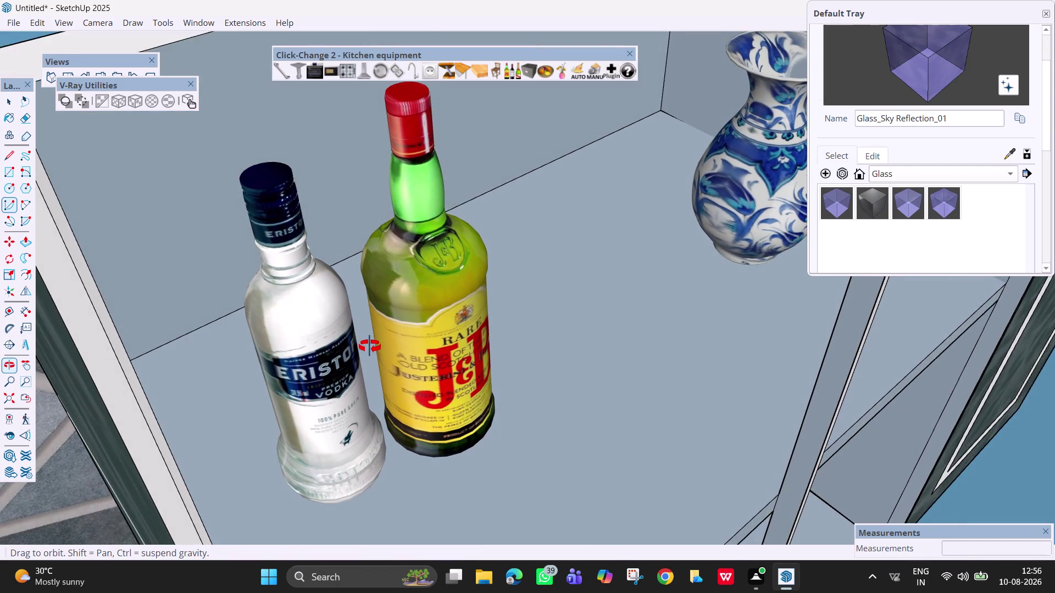
middle_drag(364, 344, 375, 349)
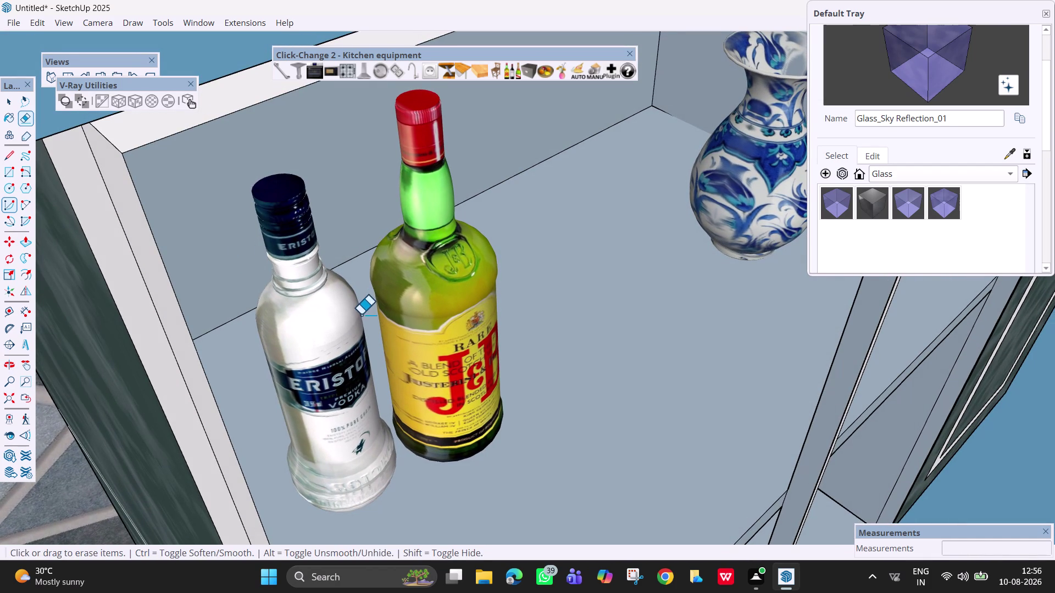
key(h)
drag(398, 341, 468, 283)
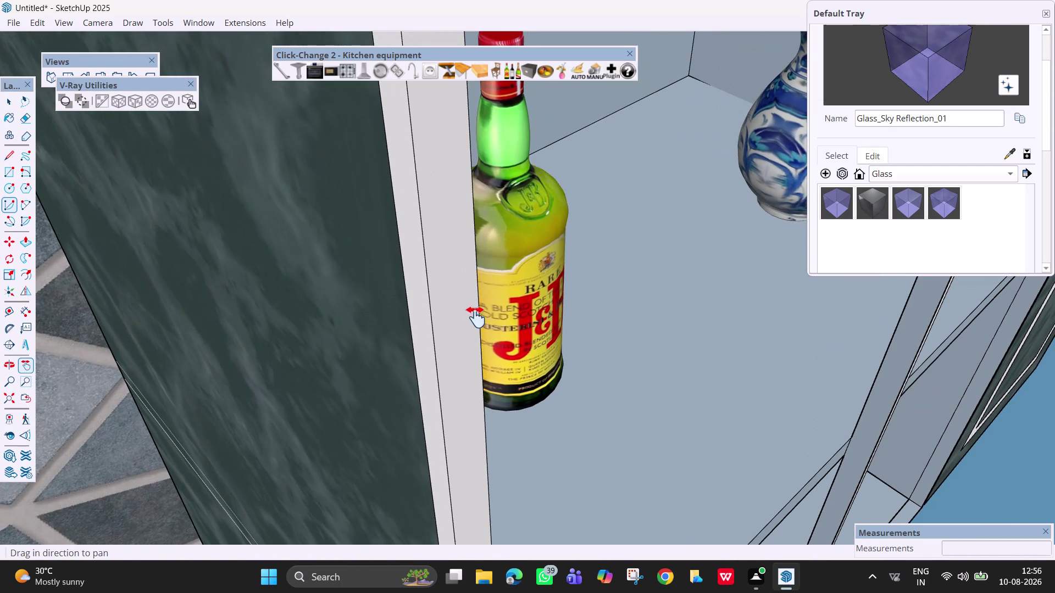
middle_drag(607, 317, 429, 335)
scroll(down, 3)
scroll(down, 3)
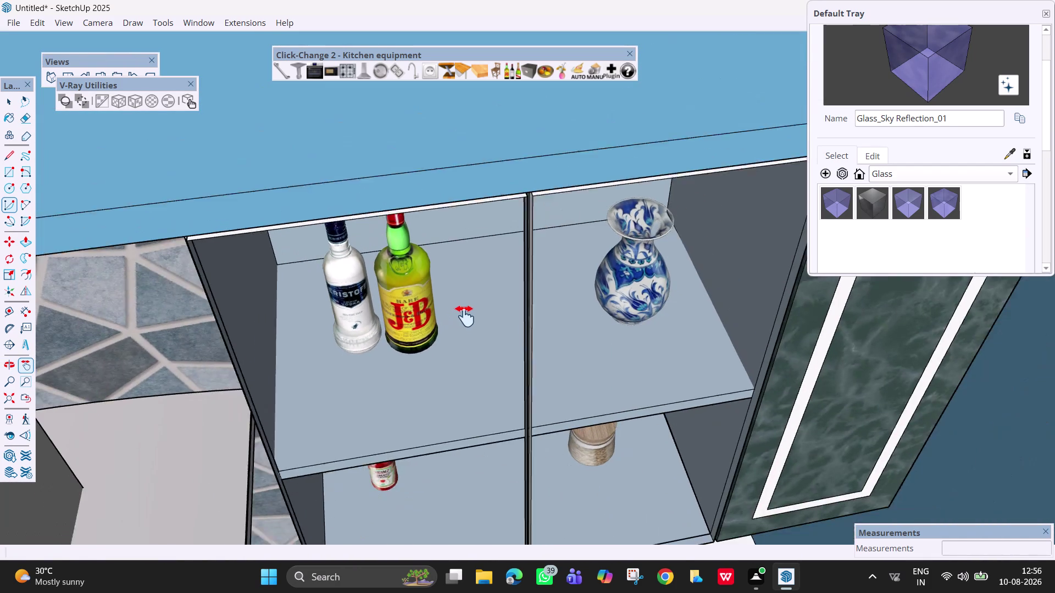
scroll(down, 3)
middle_drag(458, 347, 400, 323)
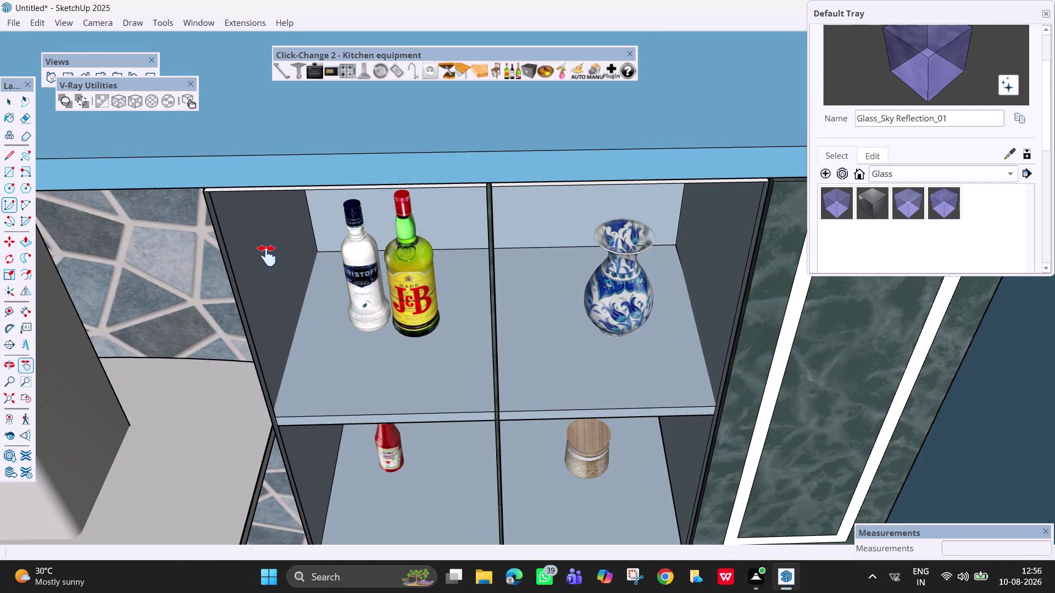
key(r)
middle_drag(360, 332, 297, 216)
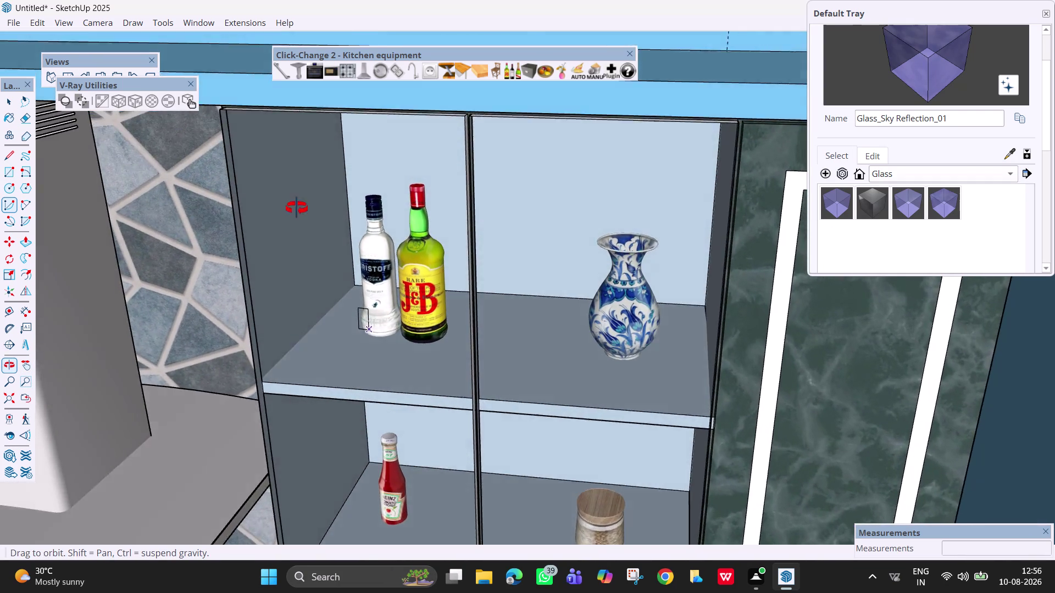
middle_drag(296, 216, 294, 172)
scroll(up, 3)
middle_drag(272, 120, 261, 82)
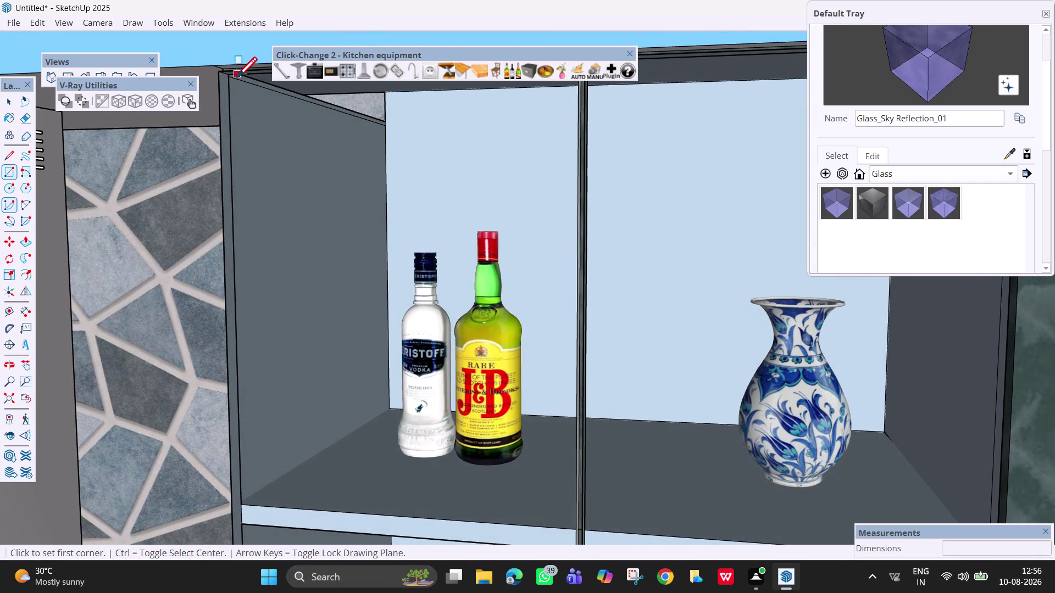
Draw a rectangle from the cabinet's top front corner across the left bay as a white panel.
click(234, 79)
scroll(down, 3)
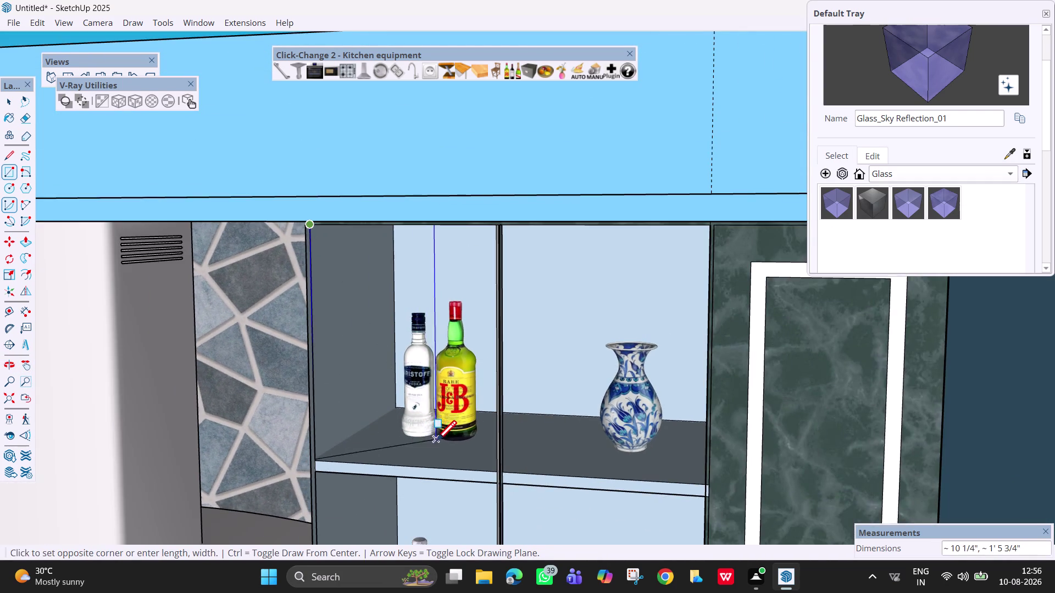
scroll(down, 3)
scroll(down, 3)
scroll(down, 3)
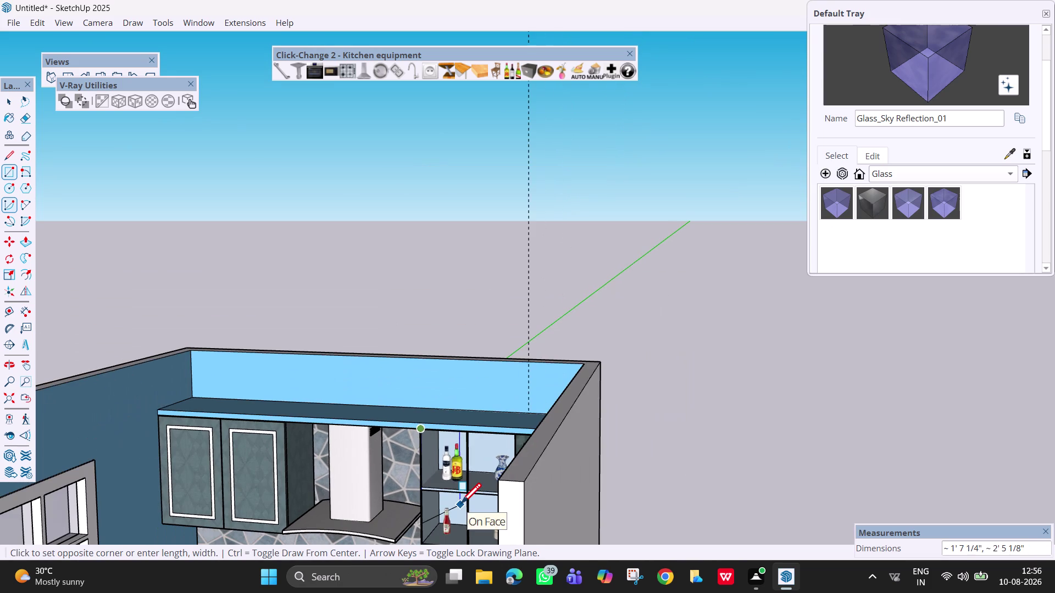
key(Left)
scroll(down, 3)
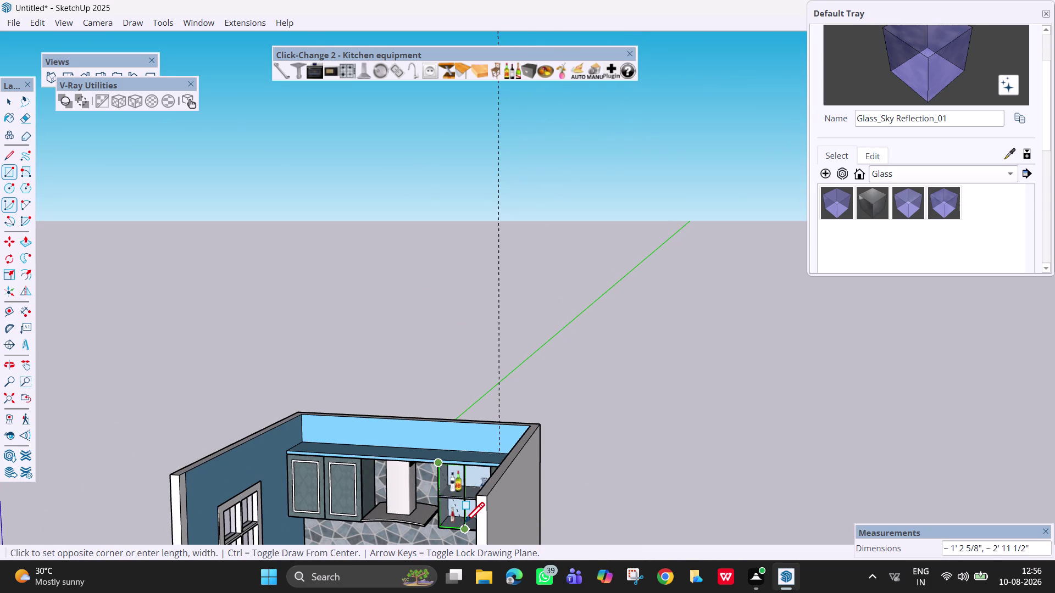
scroll(up, 3)
scroll(up, 3)
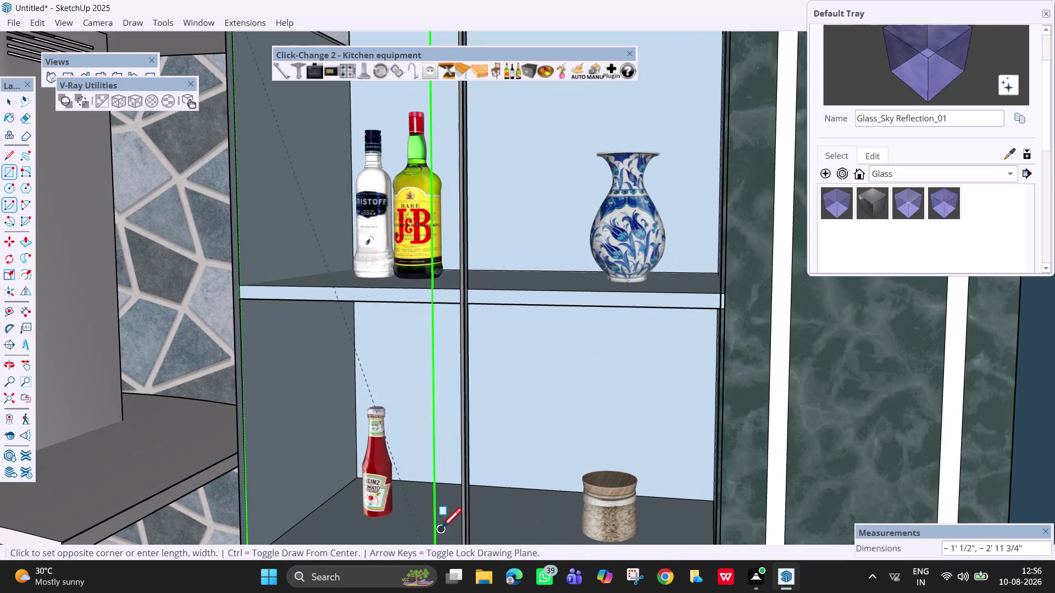
scroll(down, 3)
middle_drag(435, 496, 657, 511)
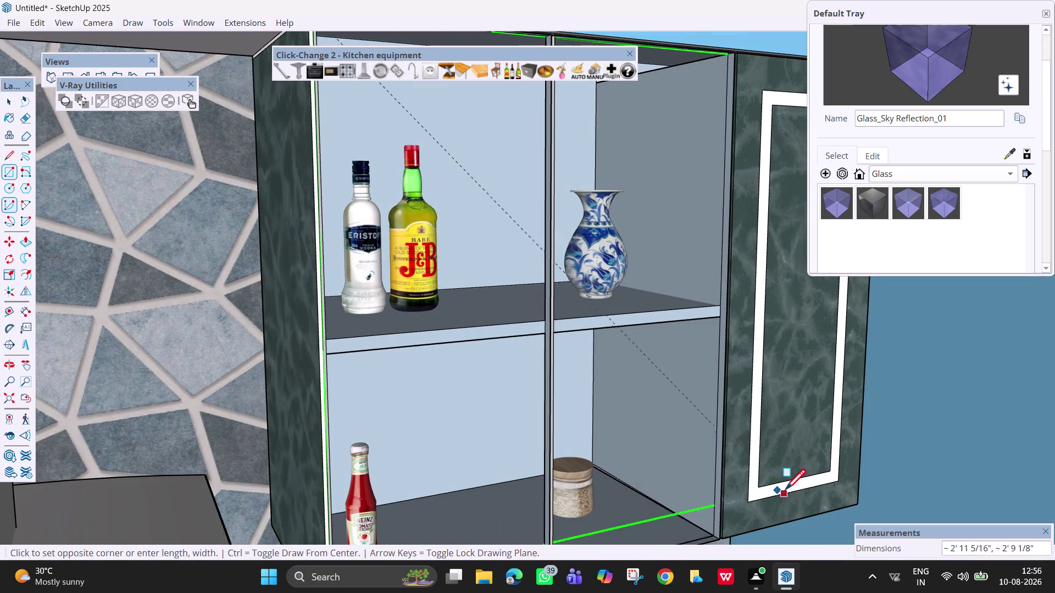
scroll(down, 3)
scroll(up, 3)
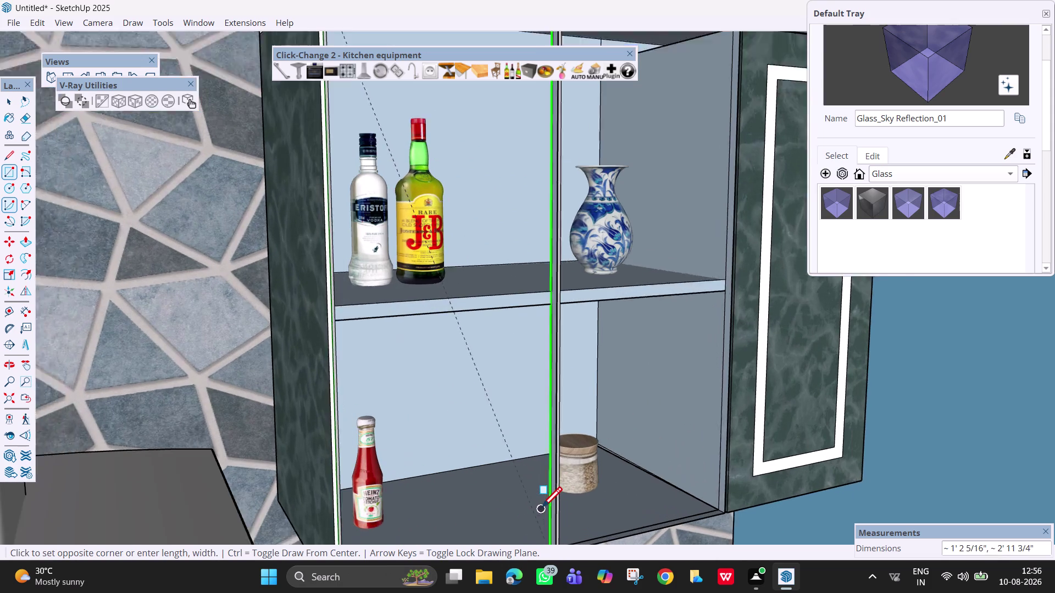
middle_drag(527, 427, 698, 479)
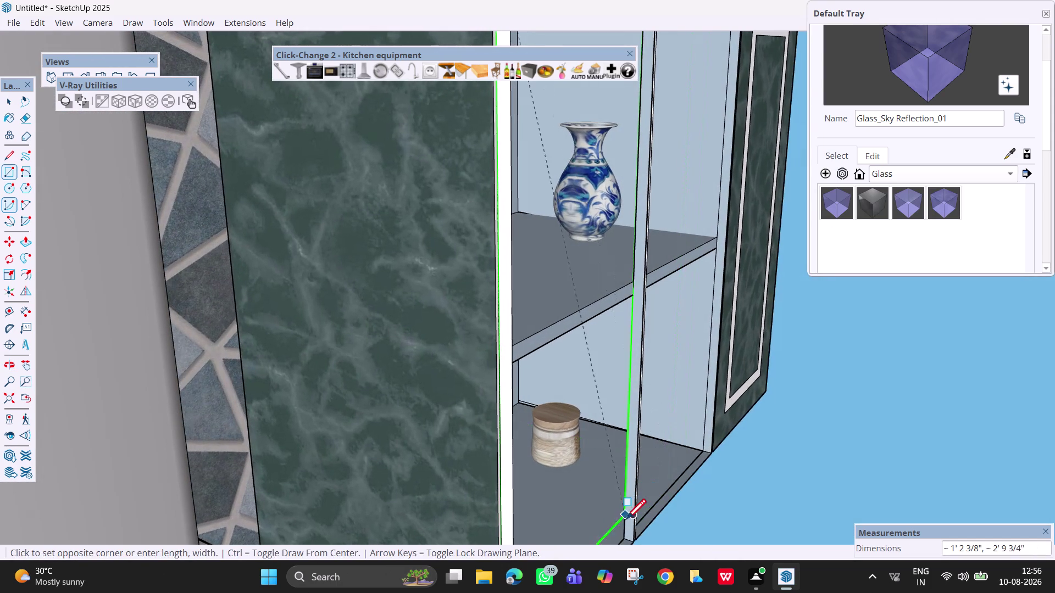
click(623, 539)
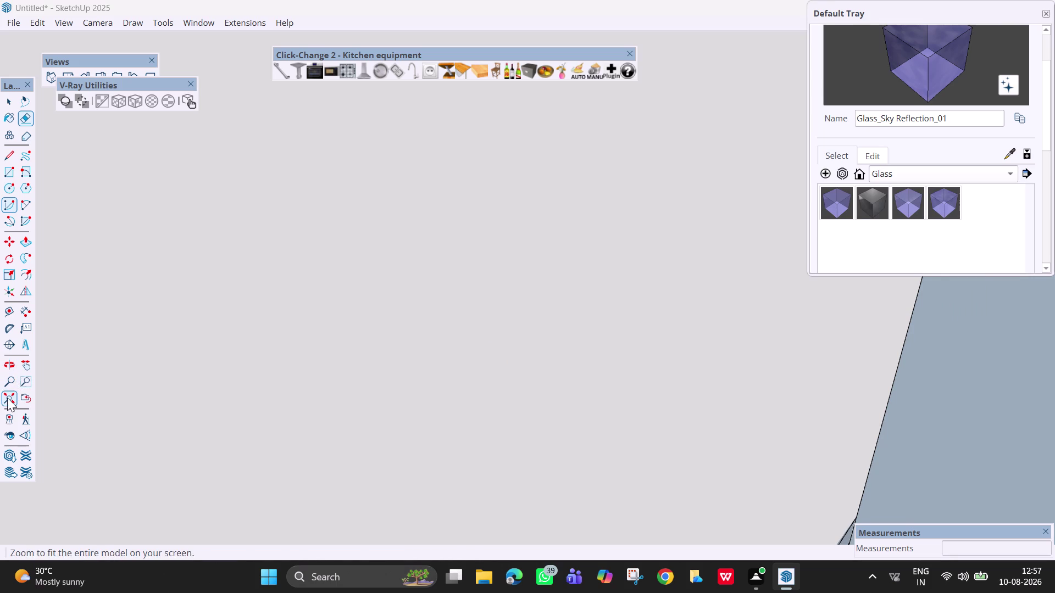
scroll(up, 3)
middle_drag(467, 289, 693, 273)
scroll(up, 3)
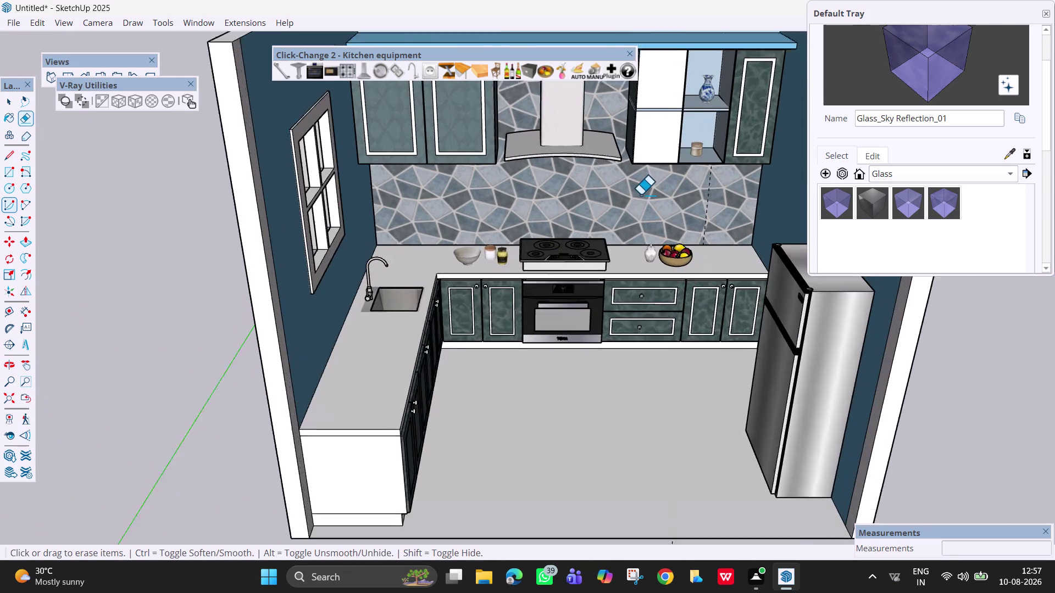
scroll(up, 3)
key(h)
drag(600, 226, 593, 343)
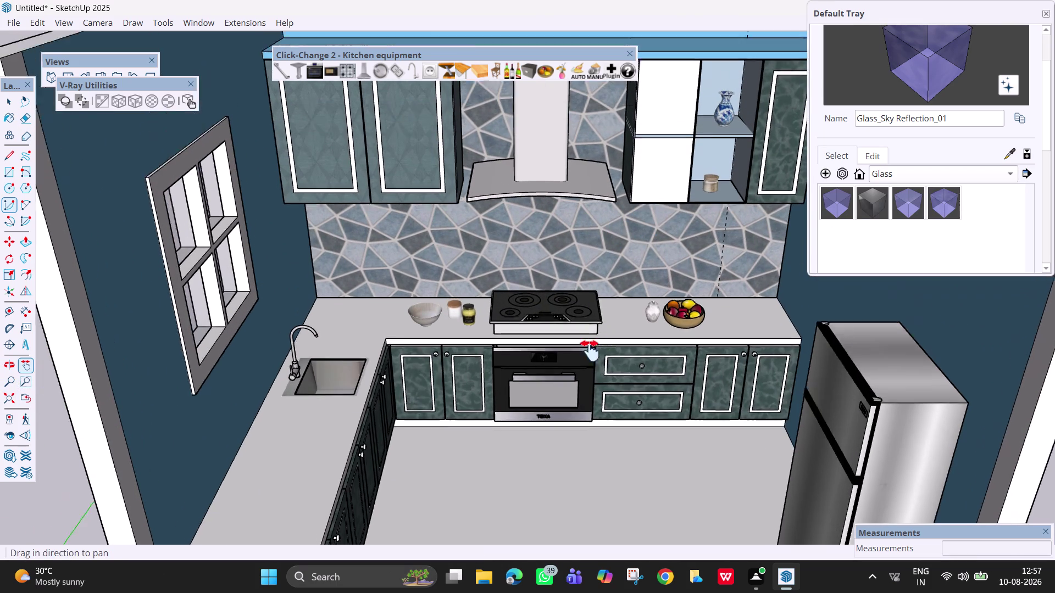
drag(593, 343, 537, 392)
scroll(up, 3)
middle_drag(649, 309, 653, 217)
scroll(up, 3)
scroll(up, 3)
middle_drag(594, 295, 454, 362)
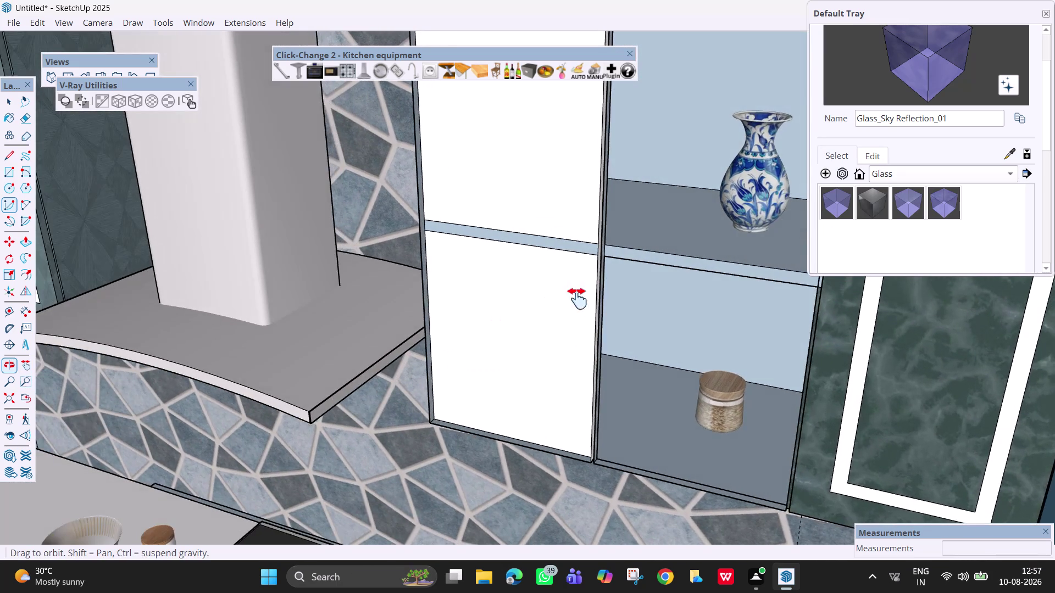
scroll(up, 3)
scroll(up, 3)
scroll(down, 3)
scroll(down, 3)
scroll(down, 3)
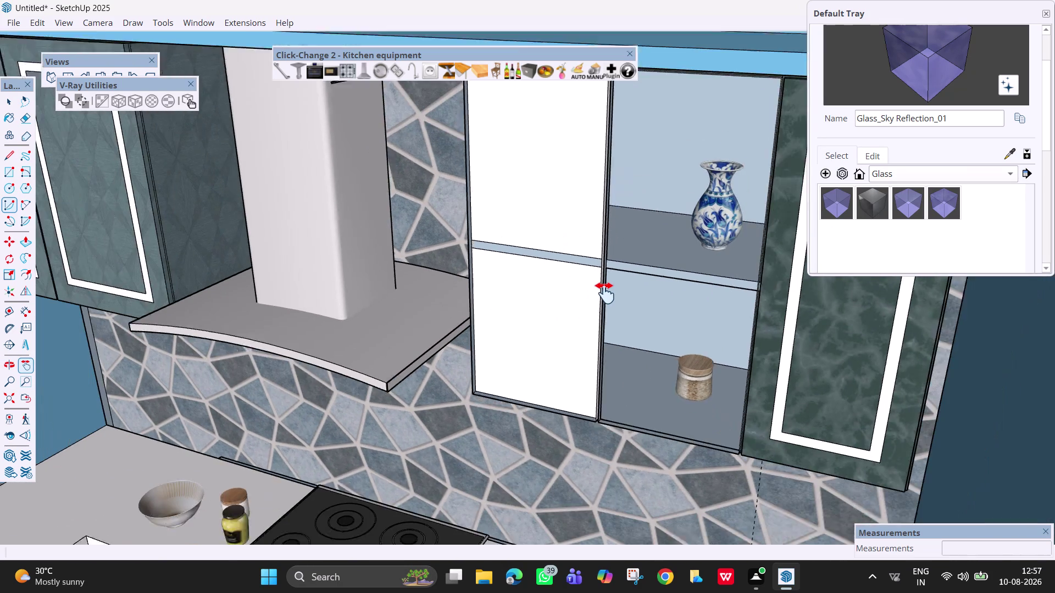
scroll(down, 3)
key(h)
drag(617, 351, 608, 371)
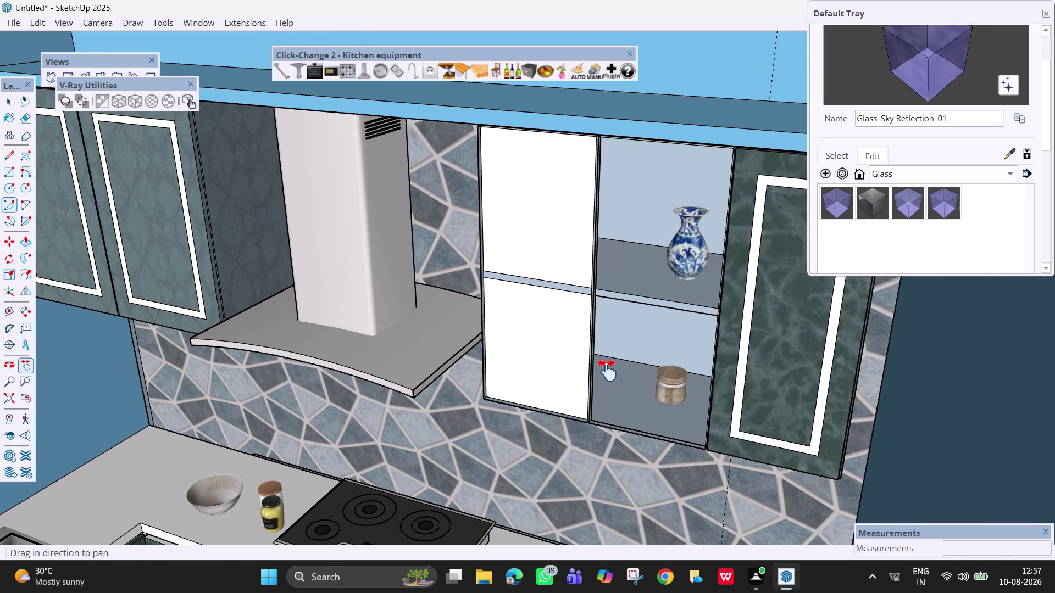
key(r)
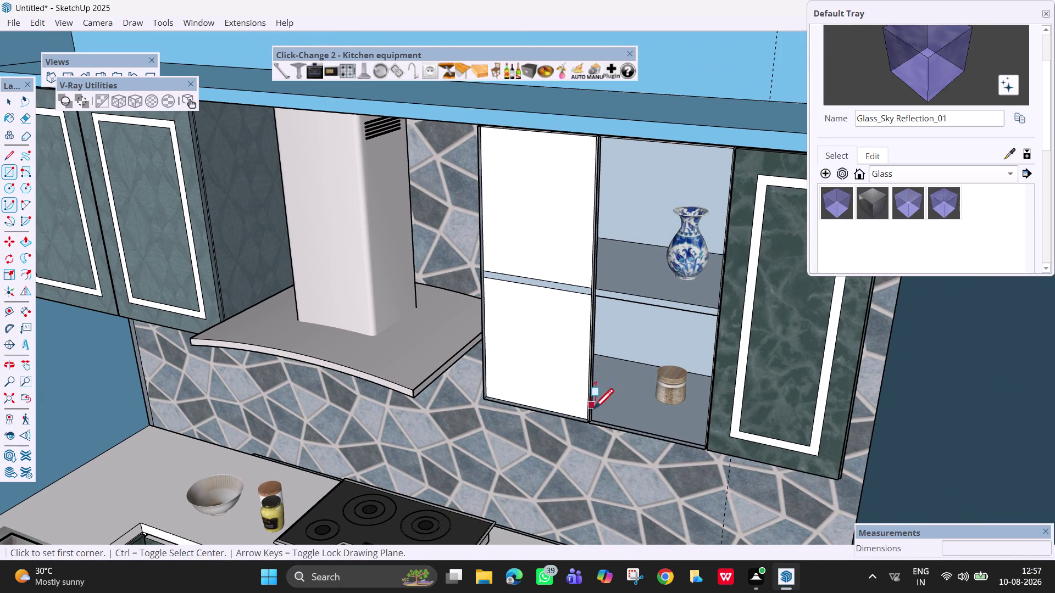
Draw a rectangle covering the open right bay of the wall cabinet.
scroll(up, 3)
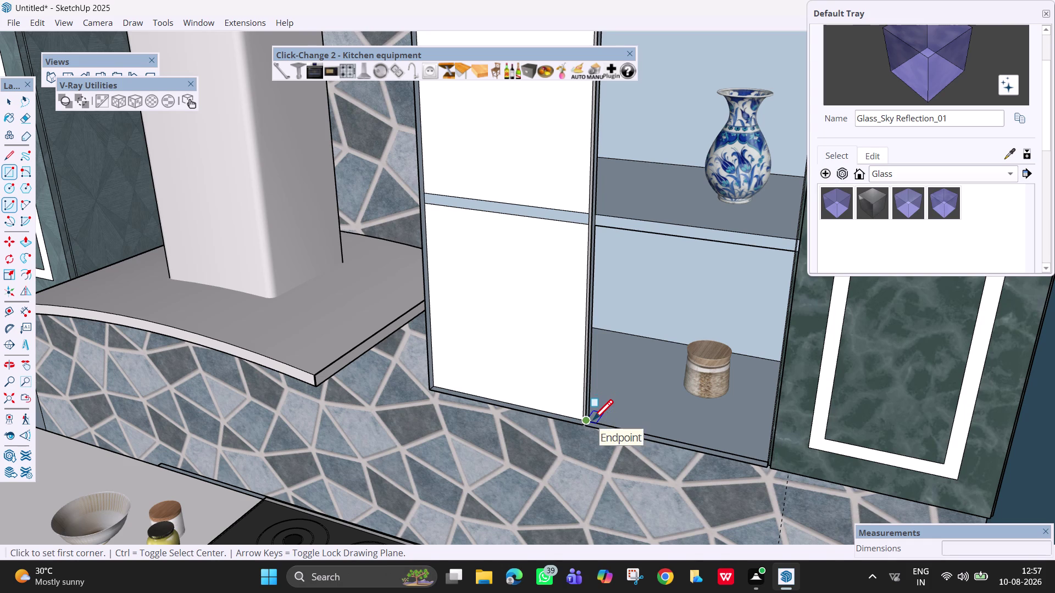
scroll(up, 3)
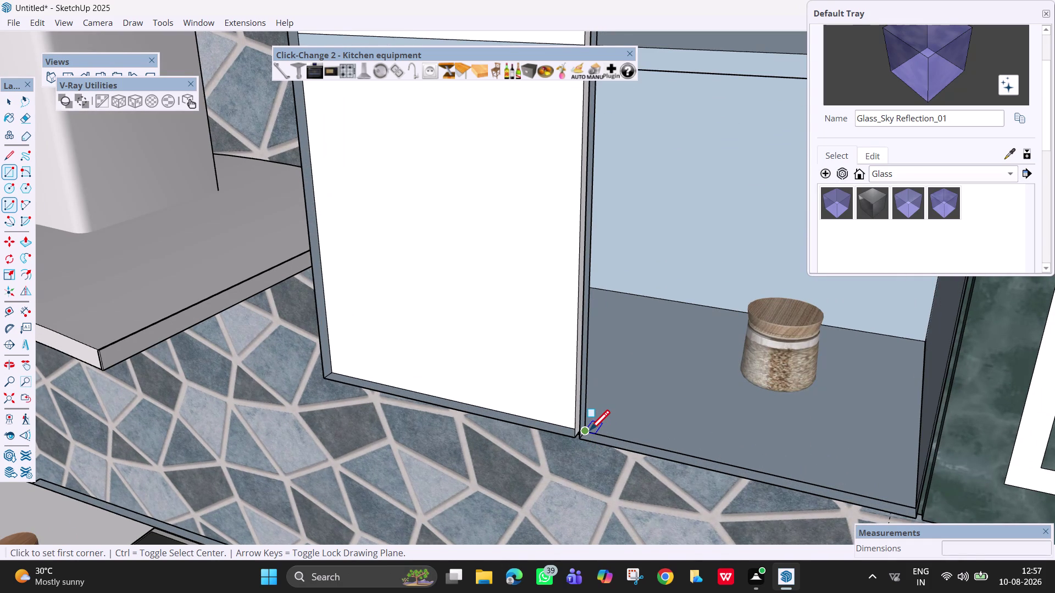
click(589, 433)
scroll(down, 3)
scroll(down, 3)
scroll(down, 3)
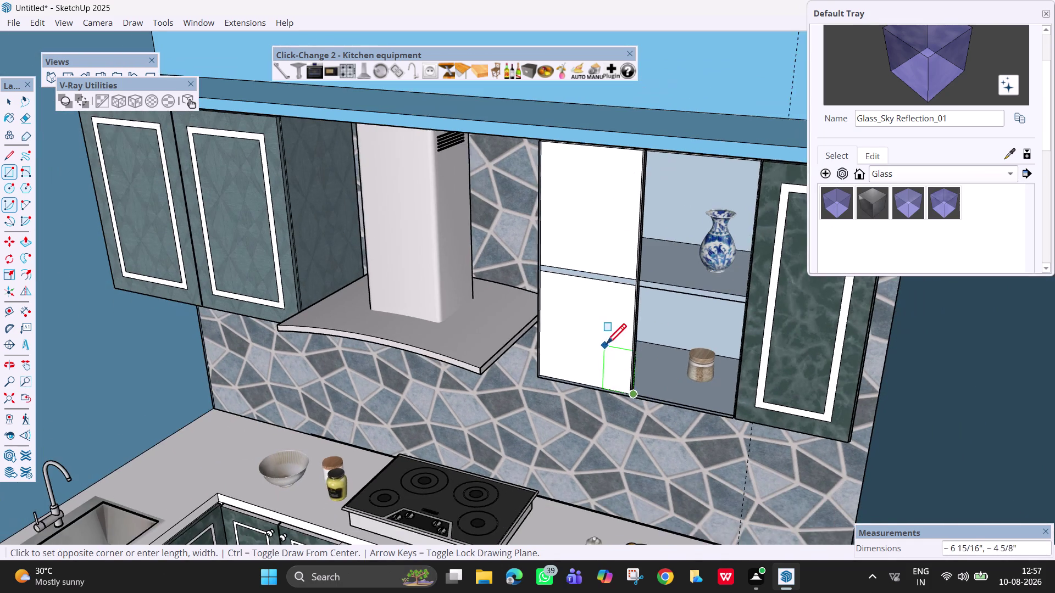
scroll(down, 3)
middle_drag(606, 348, 697, 360)
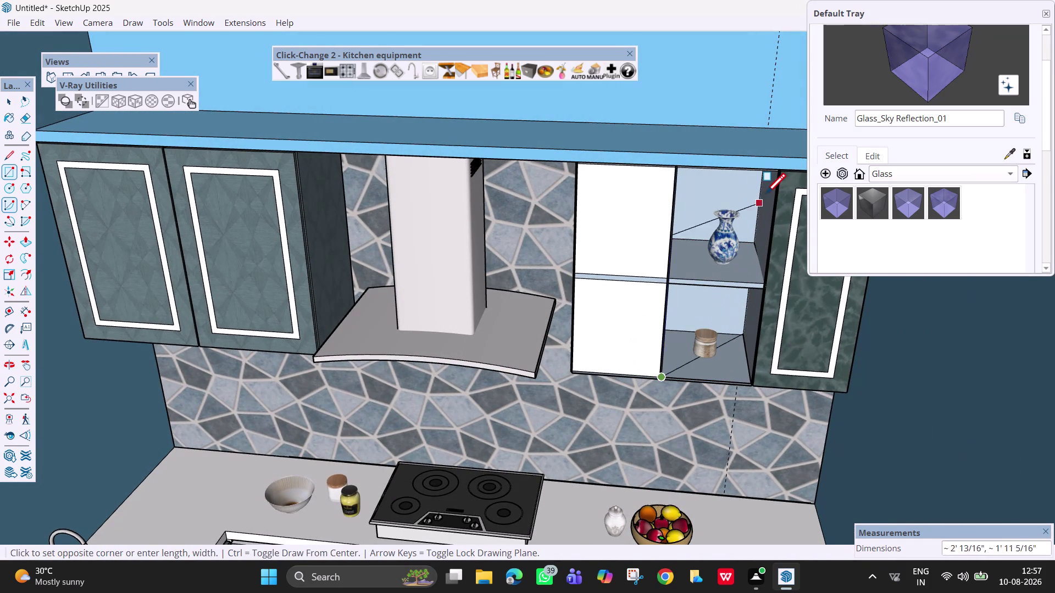
key(Left)
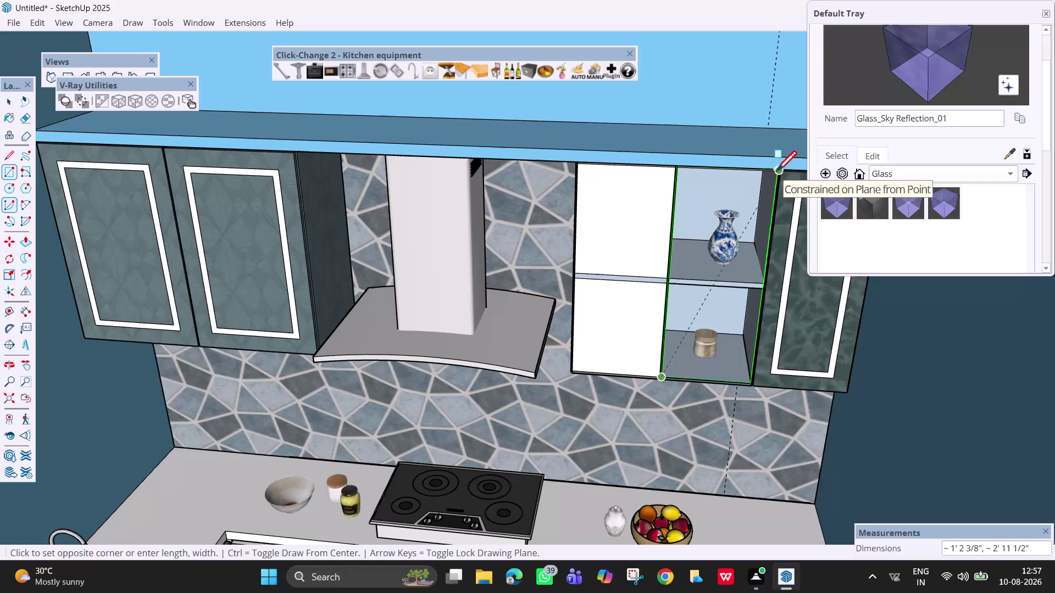
click(776, 172)
Select the thin strip between the door panels and the lower right panel.
key(space)
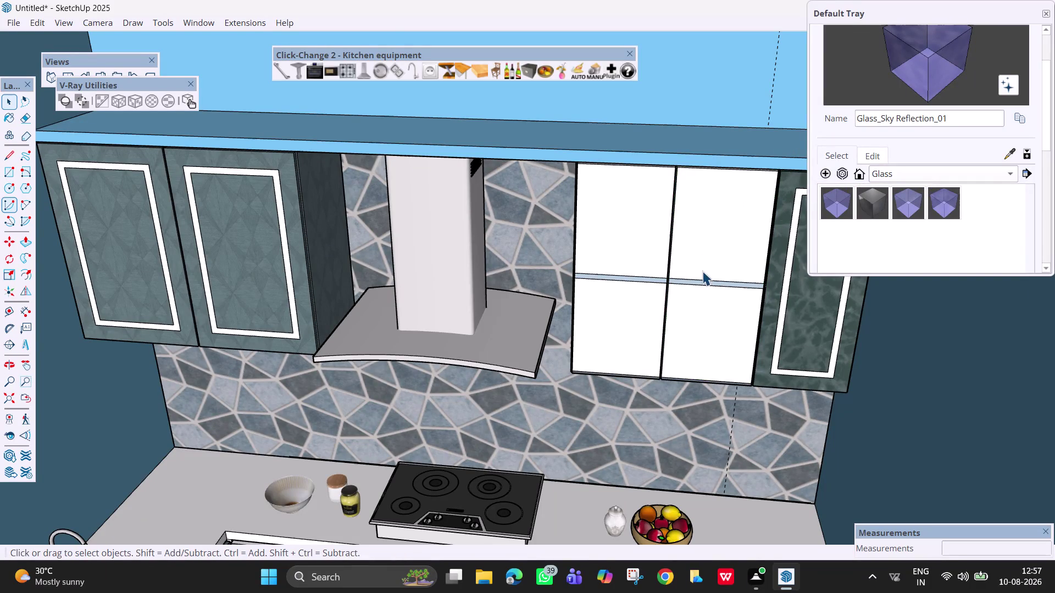
click(706, 283)
right_click(706, 283)
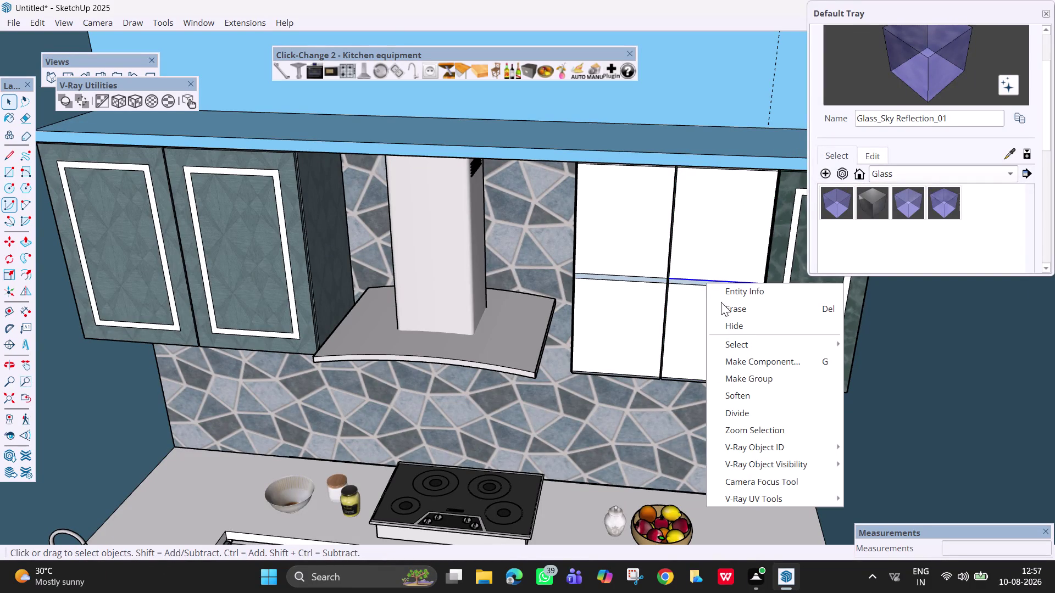
scroll(up, 3)
key(space)
scroll(up, 3)
click(682, 288)
scroll(up, 3)
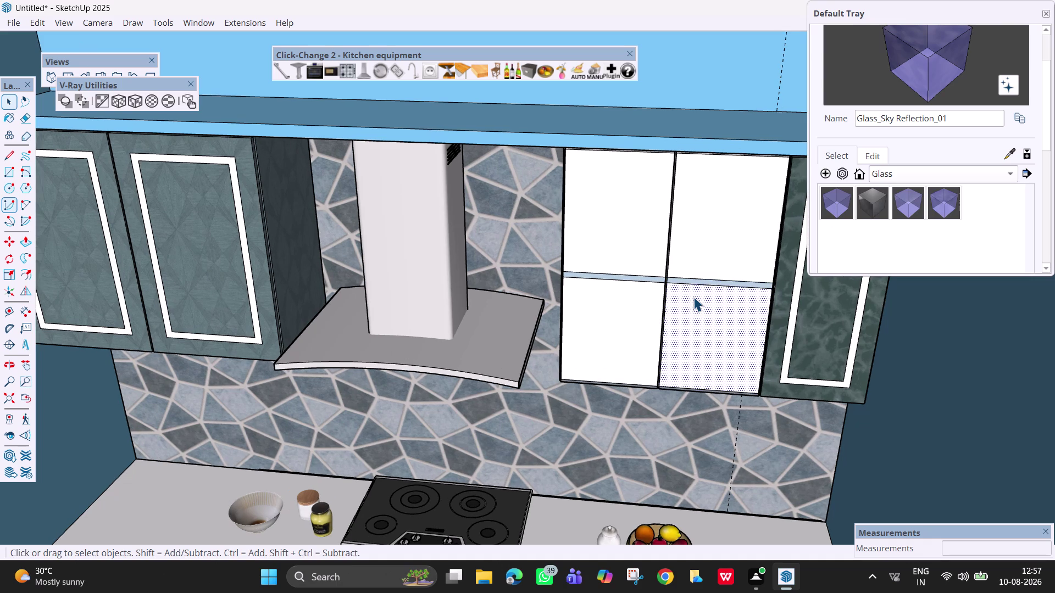
Select the divider strip on the right door and erase its edges.
key(Escape)
scroll(up, 3)
click(689, 270)
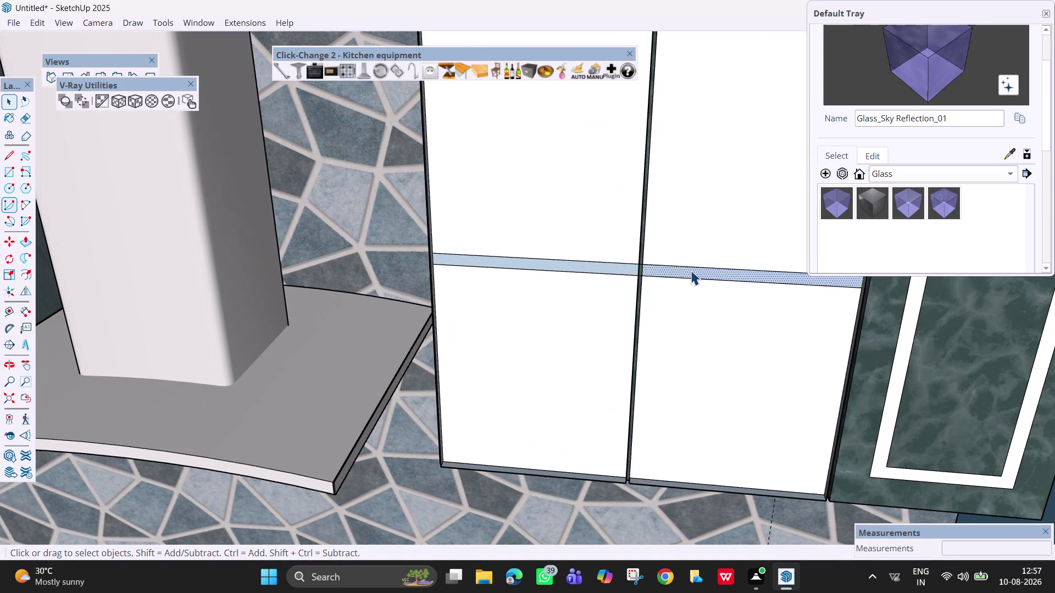
right_click(690, 270)
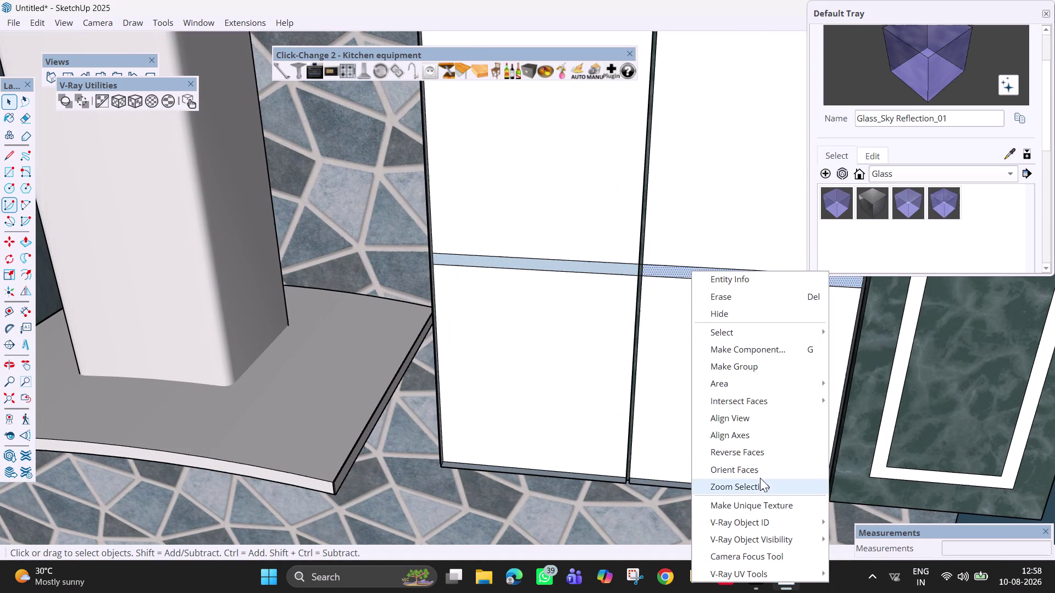
click(759, 451)
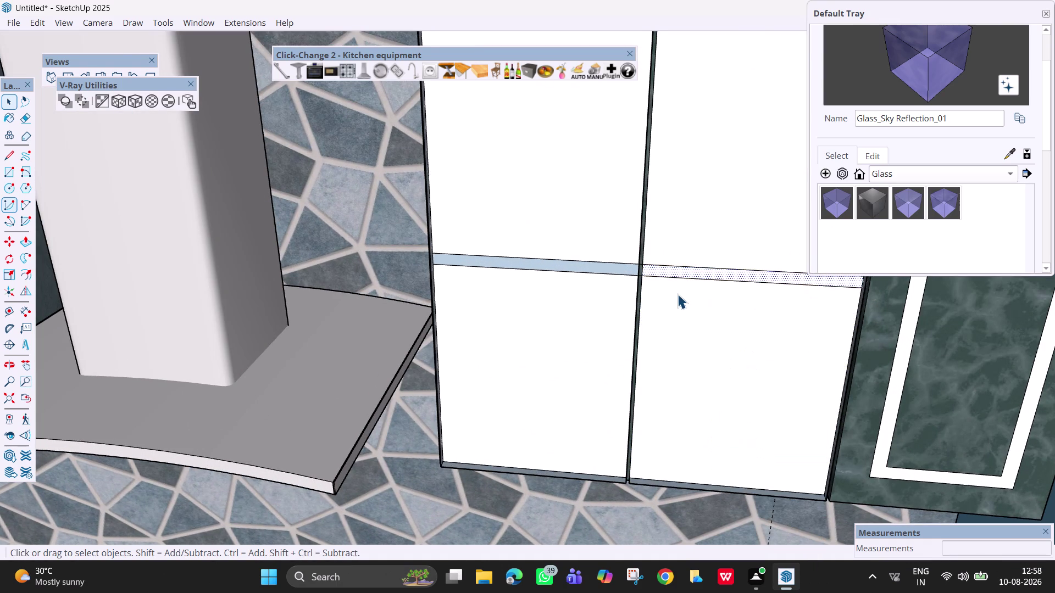
middle_drag(685, 297, 768, 315)
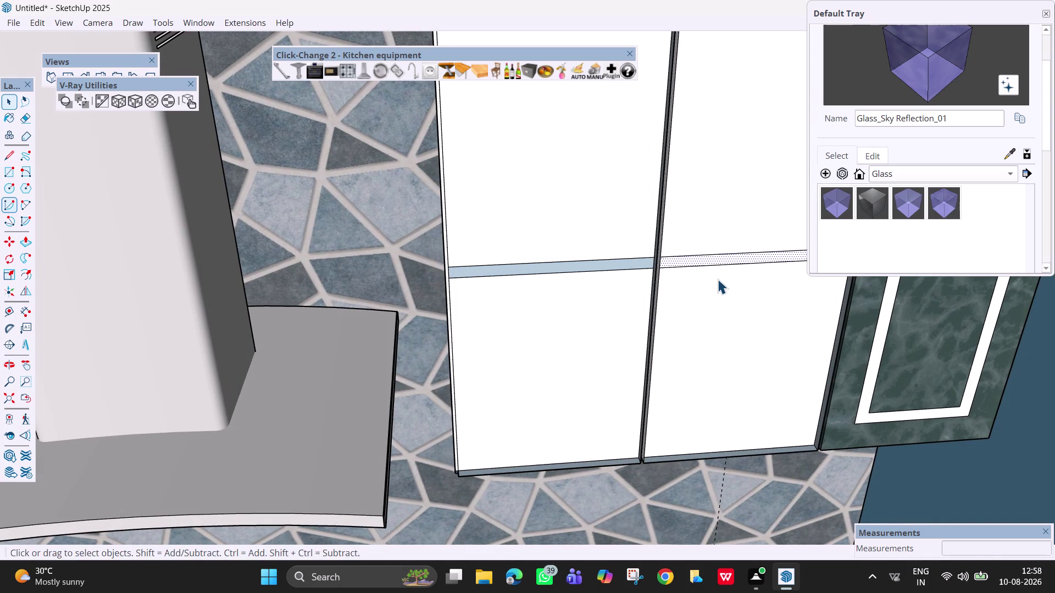
key(e)
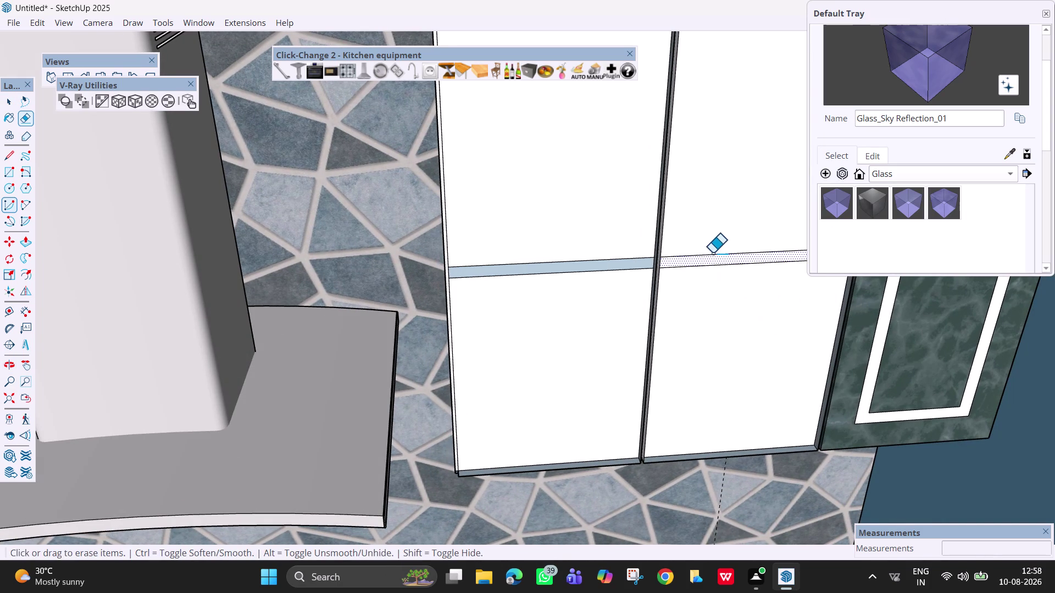
drag(713, 253, 720, 265)
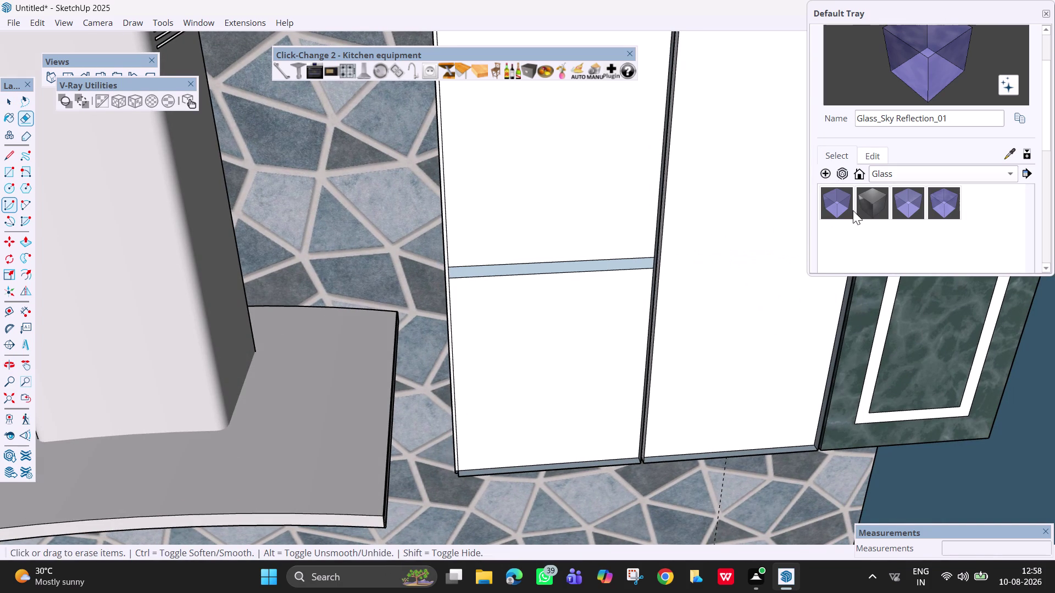
Offset an inner frame border on the tall right door and paint it with Glass.
key(f)
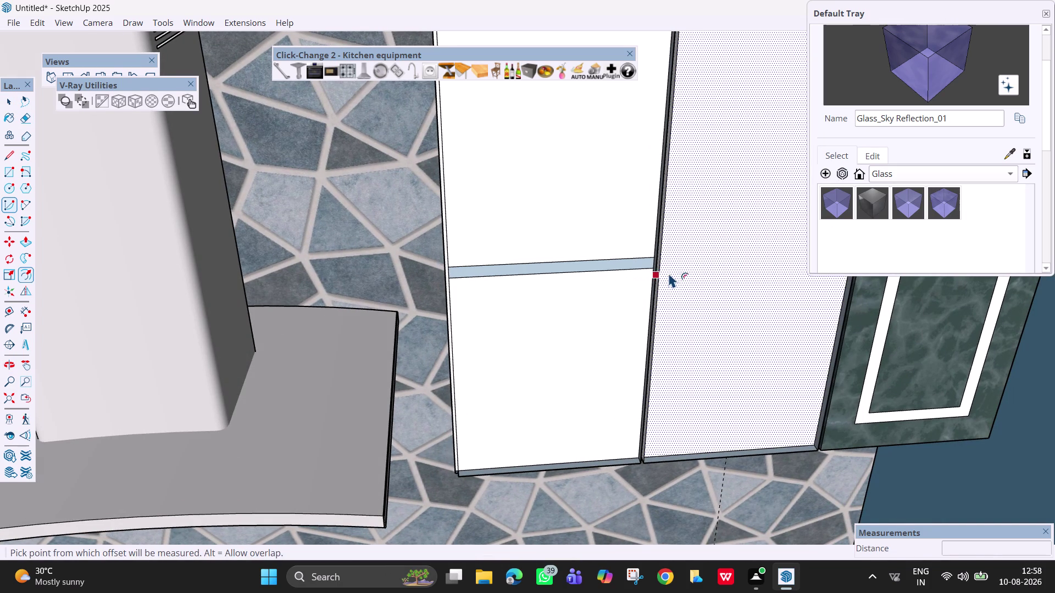
click(828, 322)
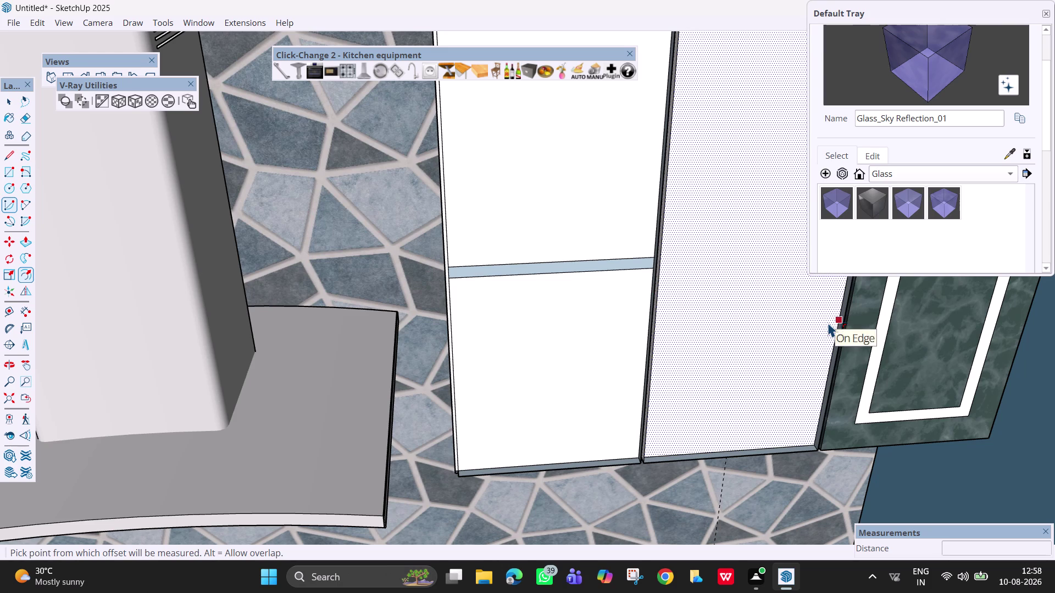
click(810, 324)
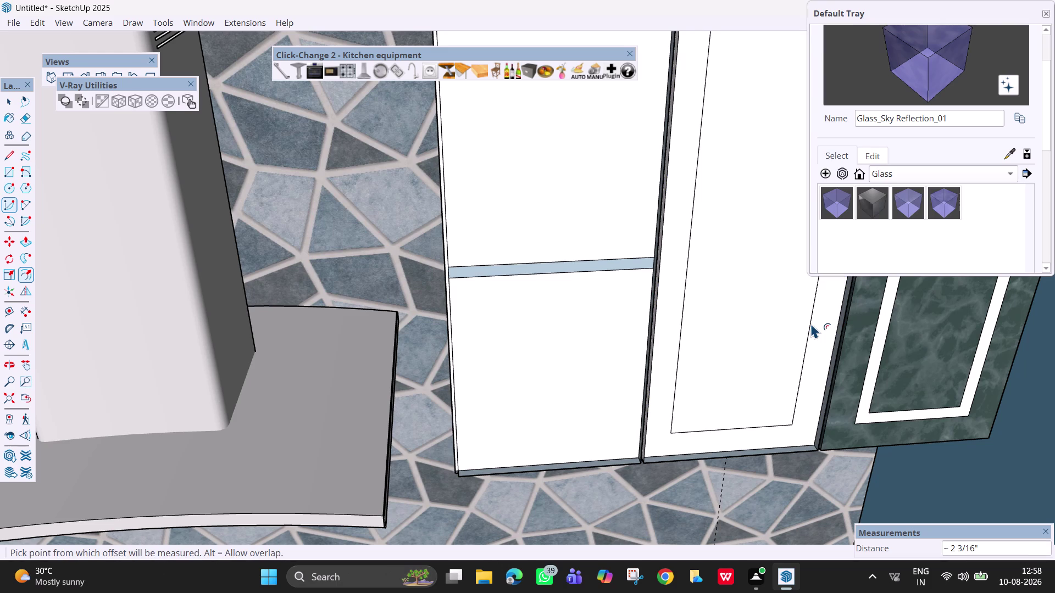
key(space)
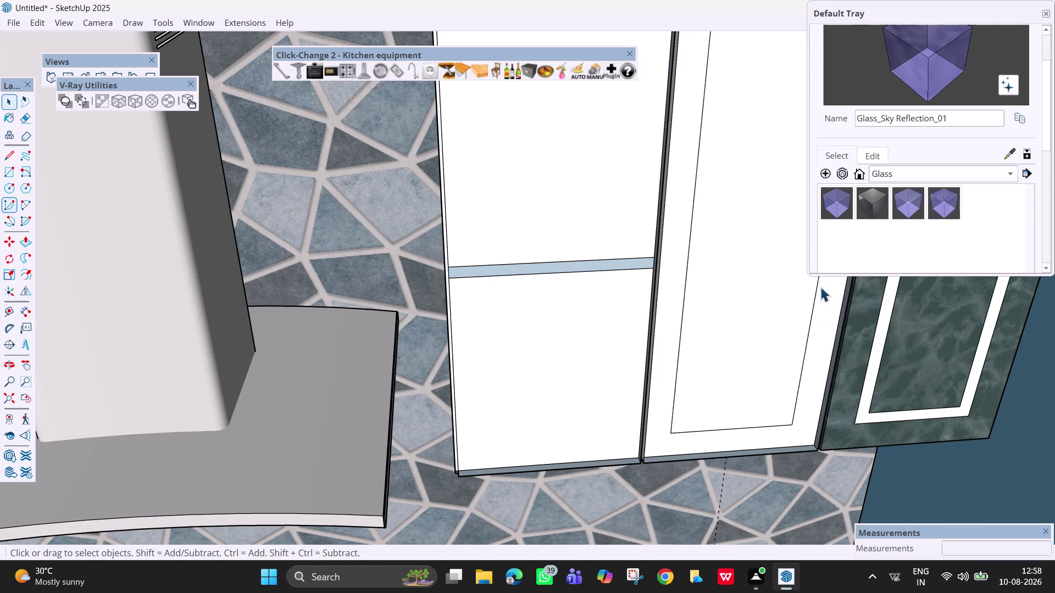
click(933, 207)
click(761, 279)
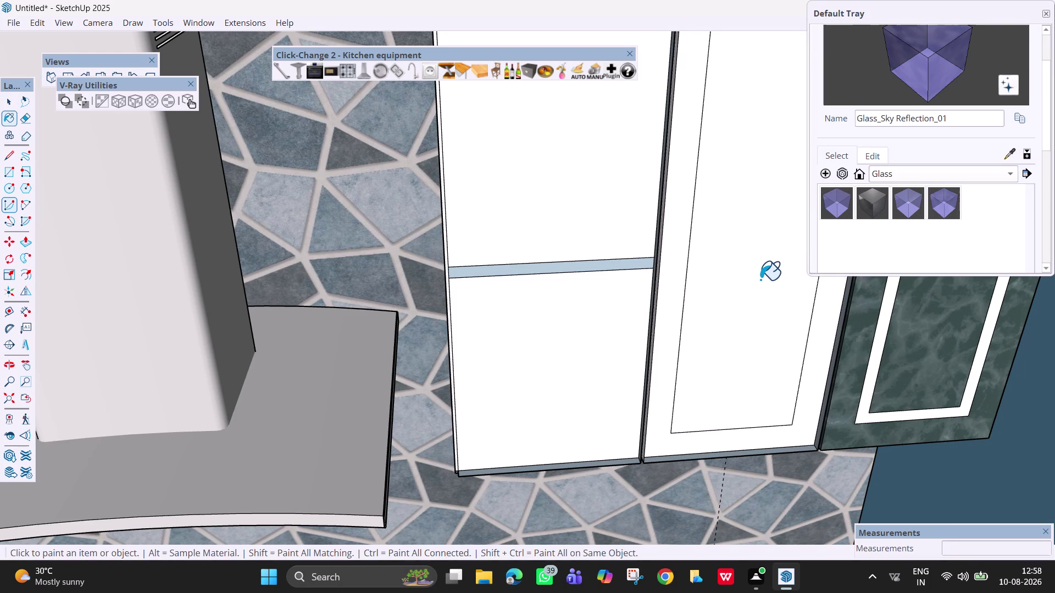
scroll(down, 3)
middle_drag(755, 280, 655, 263)
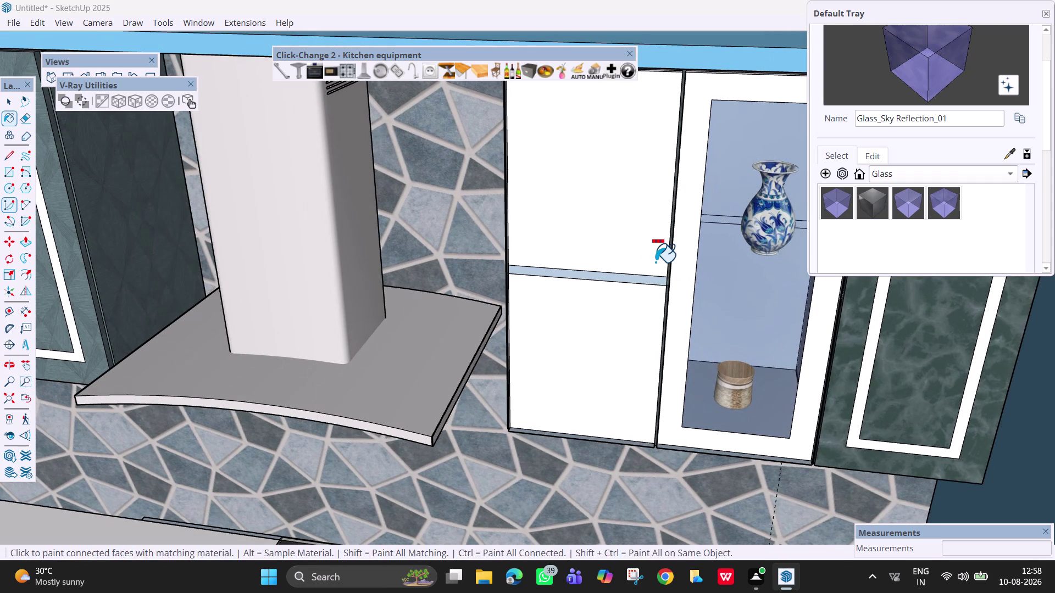
Undo all the door panel edits with nine Ctrl+Z presses.
key(ctrl+z)
key(ctrl+z)
key(ctrl+z)
key(ctrl+z)
key(ctrl+z)
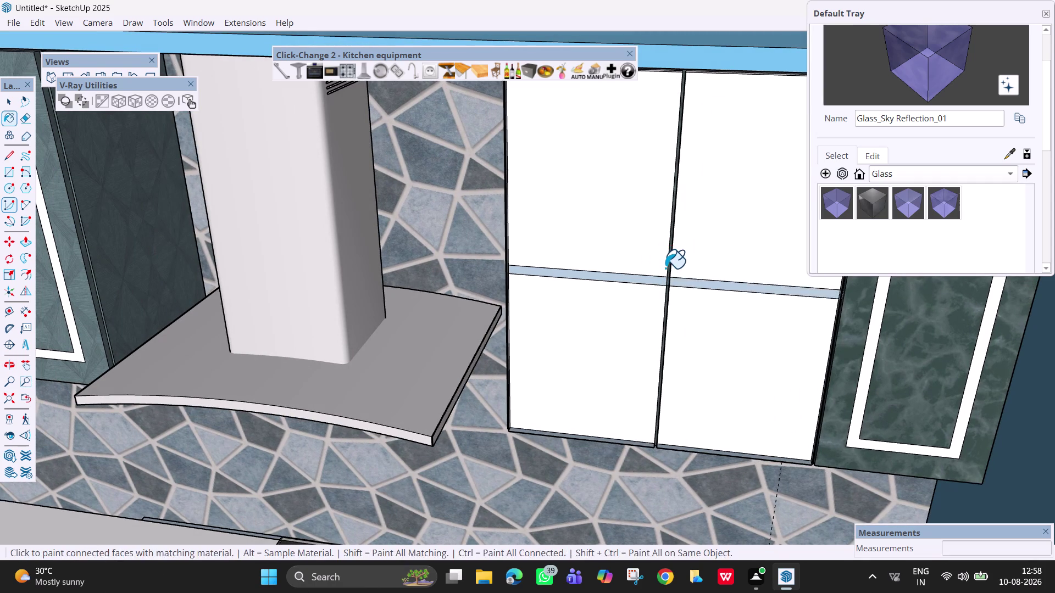
key(ctrl+z)
key(ctrl+z)
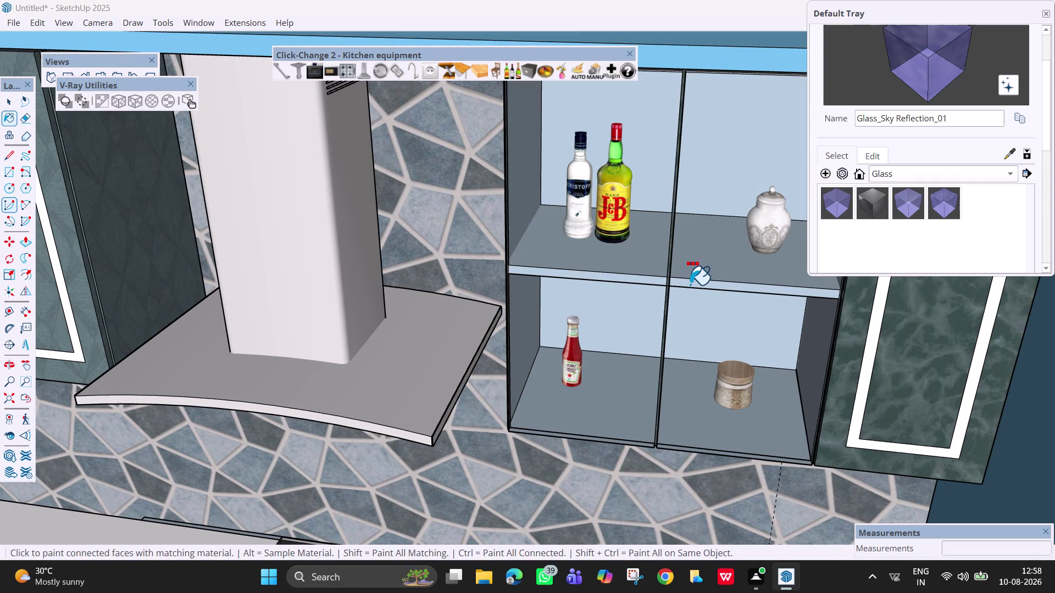
key(ctrl+z)
key(ctrl+z)
Zoom out to view the reopened cabinet and the whole kitchen.
scroll(down, 3)
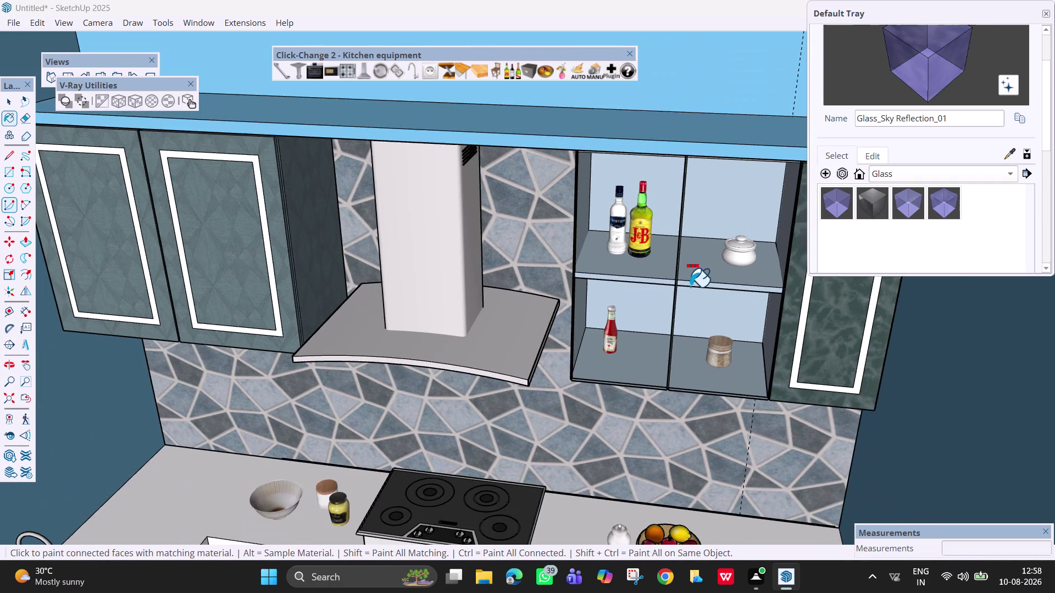
scroll(down, 3)
middle_drag(704, 336, 650, 237)
scroll(down, 3)
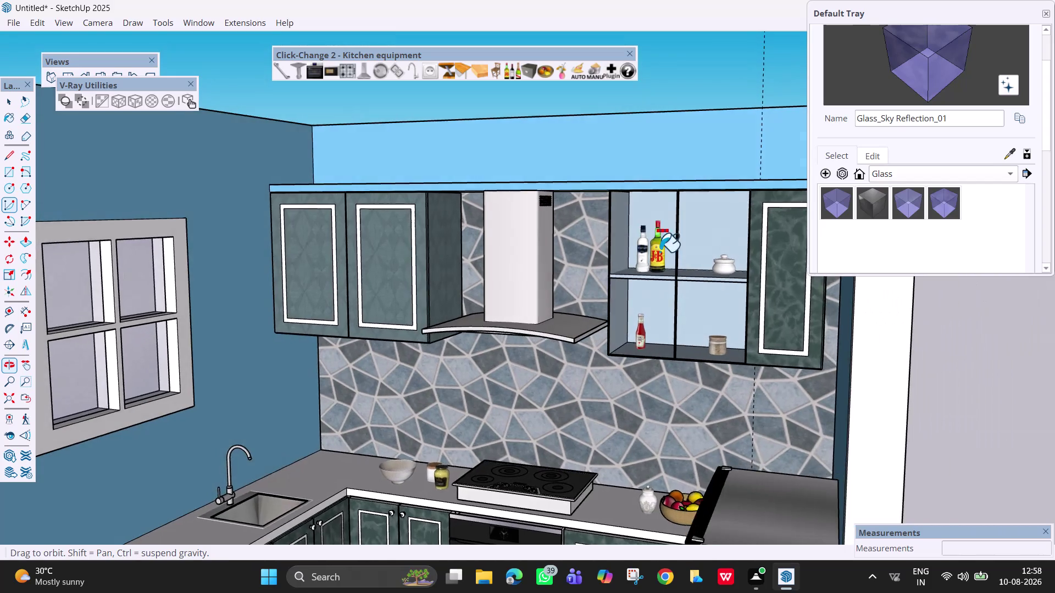
scroll(down, 3)
middle_drag(629, 382, 721, 379)
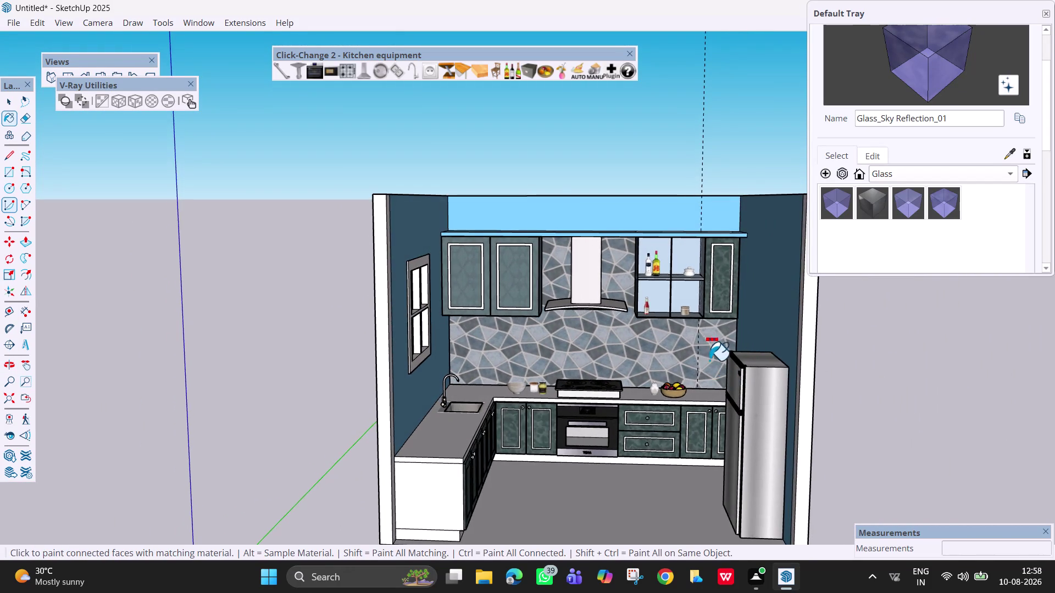
scroll(up, 3)
scroll(up, 3)
key(space)
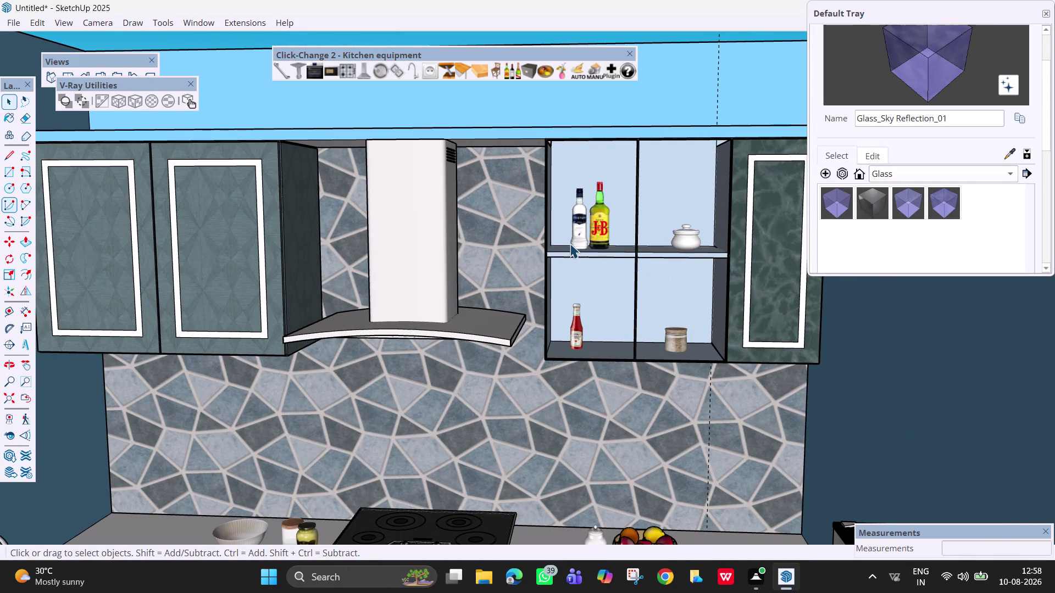
Draw a first rectangle from the cabinet's top corner to the bay's bottom corner.
middle_drag(570, 244, 540, 254)
middle_click(540, 253)
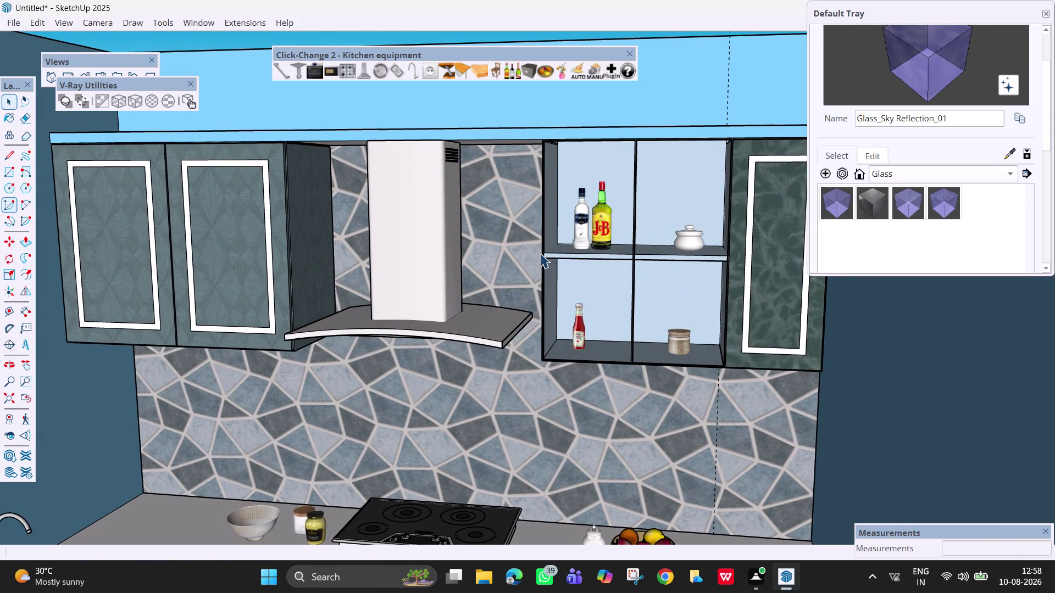
key(r)
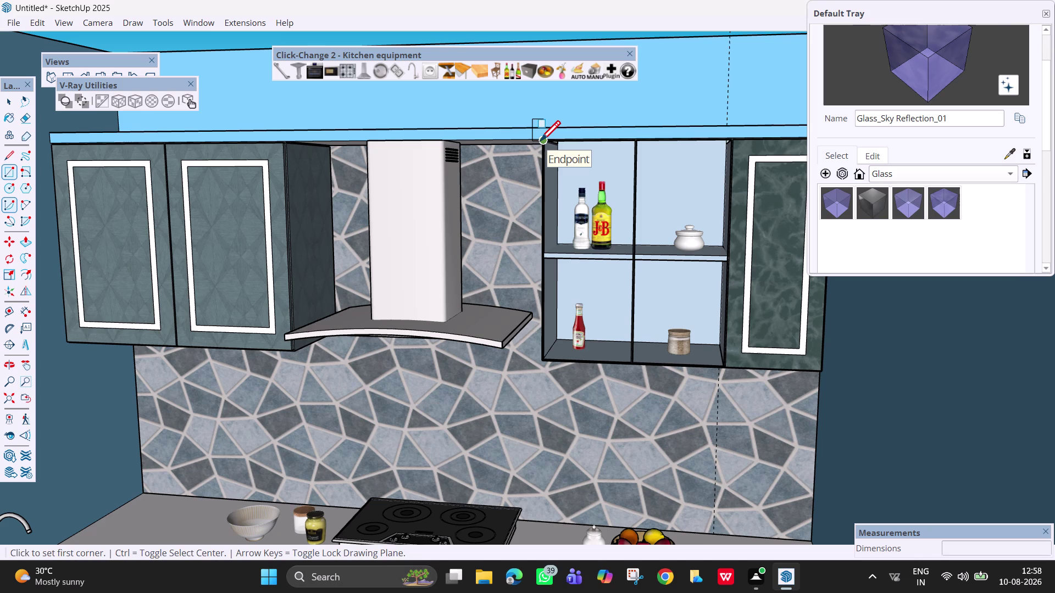
click(539, 143)
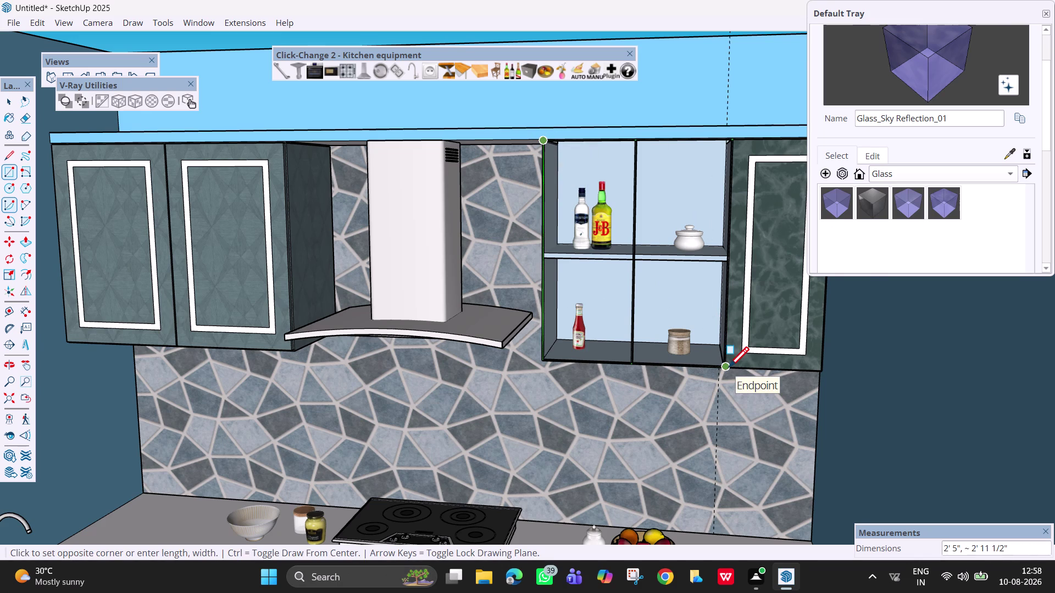
scroll(up, 3)
click(723, 368)
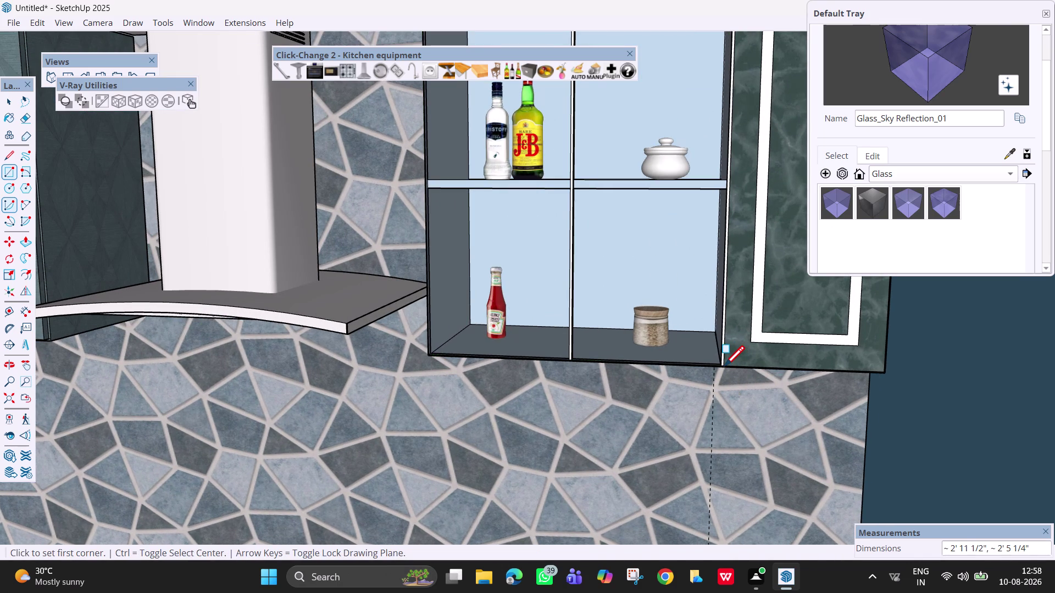
key(space)
scroll(down, 3)
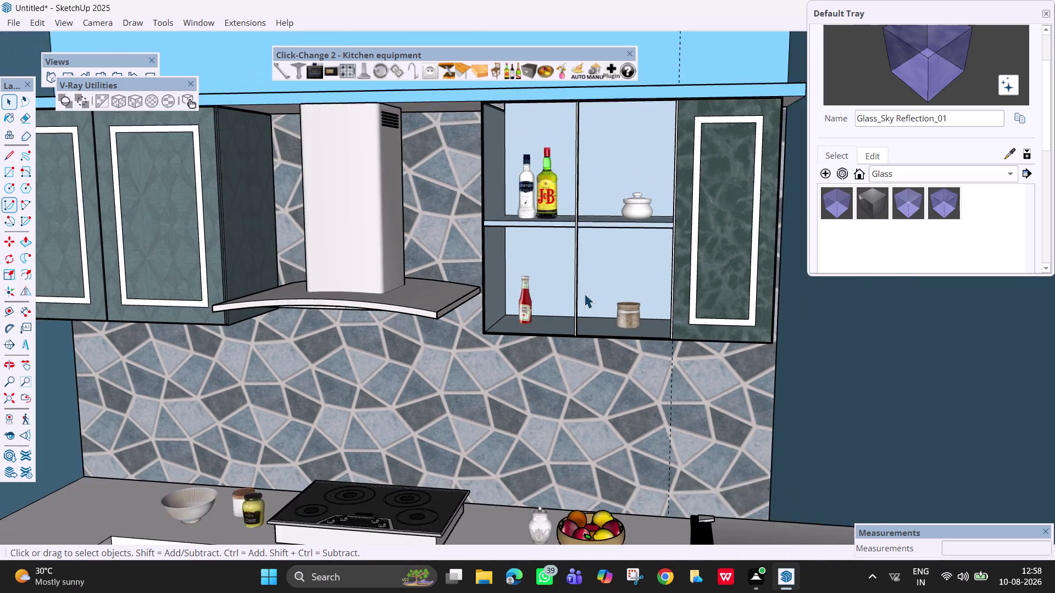
scroll(down, 3)
scroll(up, 3)
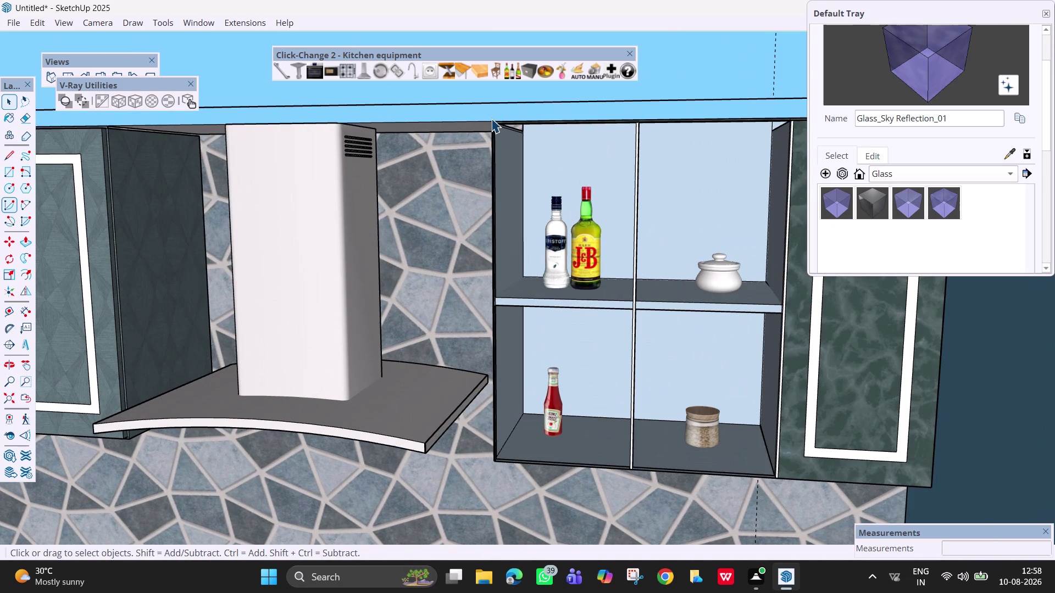
Redraw the rectangle from the cabinet's top-left corner to the middle divider's base.
key(r)
click(491, 118)
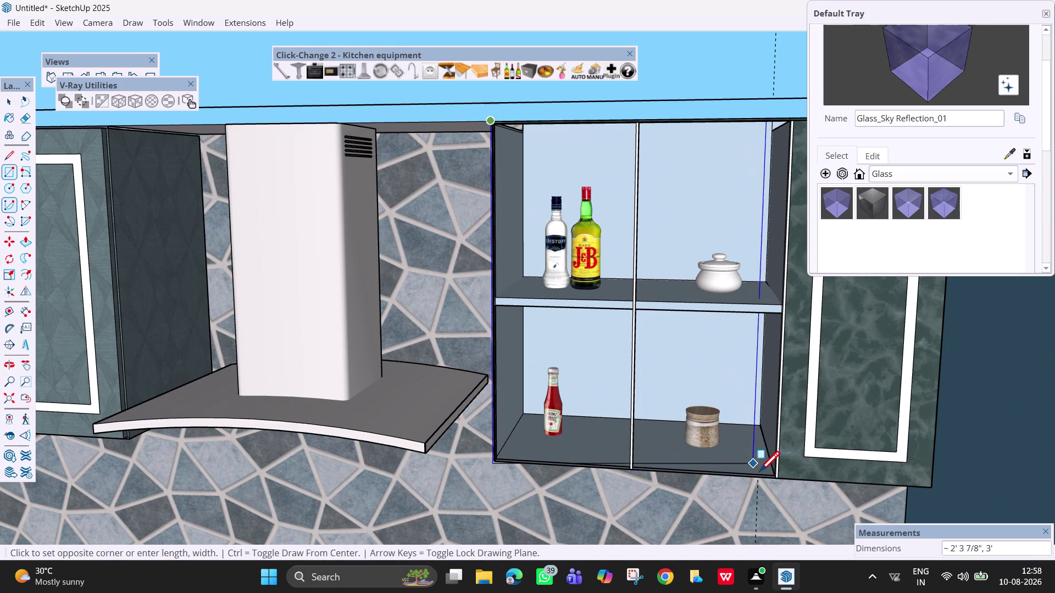
click(780, 479)
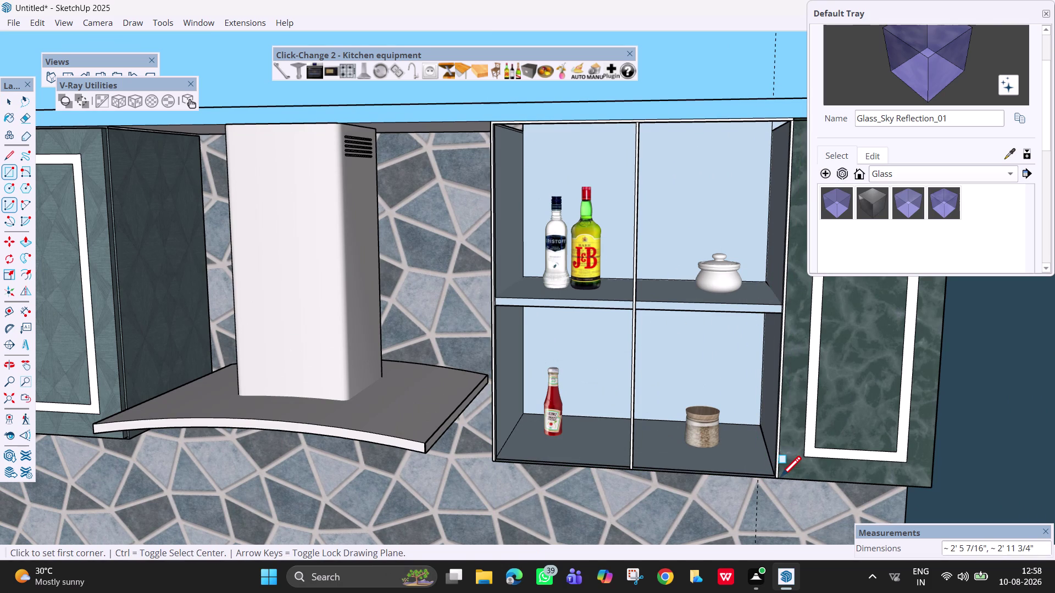
click(496, 128)
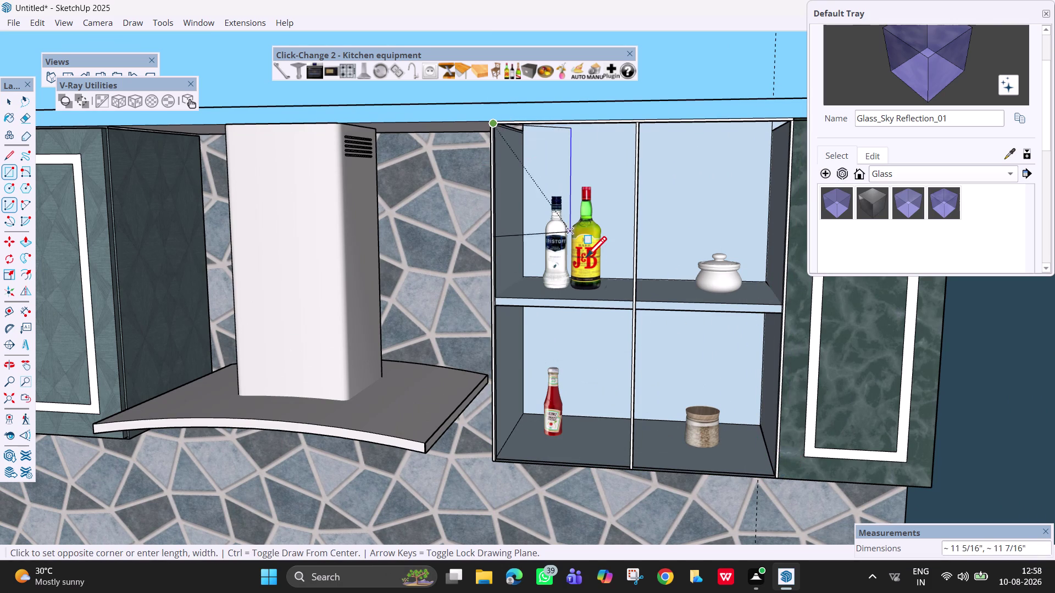
key(Left)
click(624, 469)
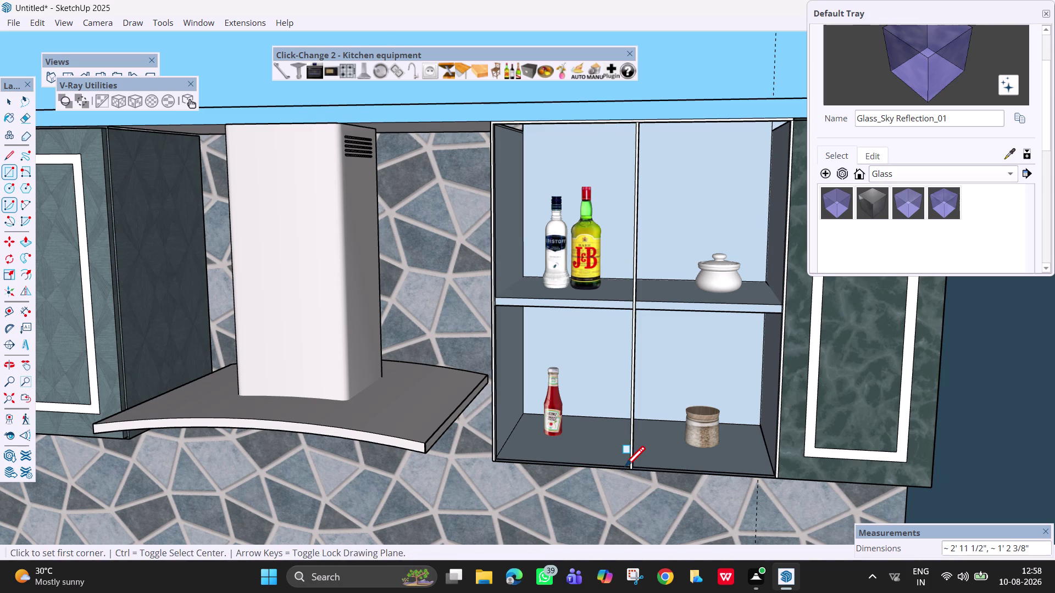
Orbit and zoom in to inspect the top edge of the centre divider.
scroll(down, 3)
middle_drag(518, 141, 581, 195)
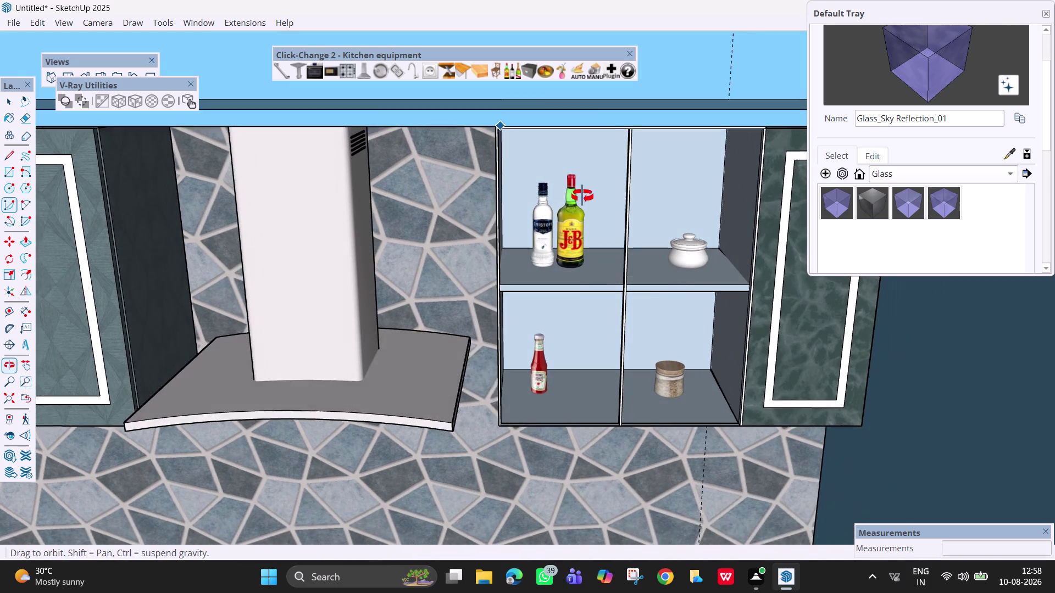
middle_drag(581, 195, 590, 200)
scroll(up, 3)
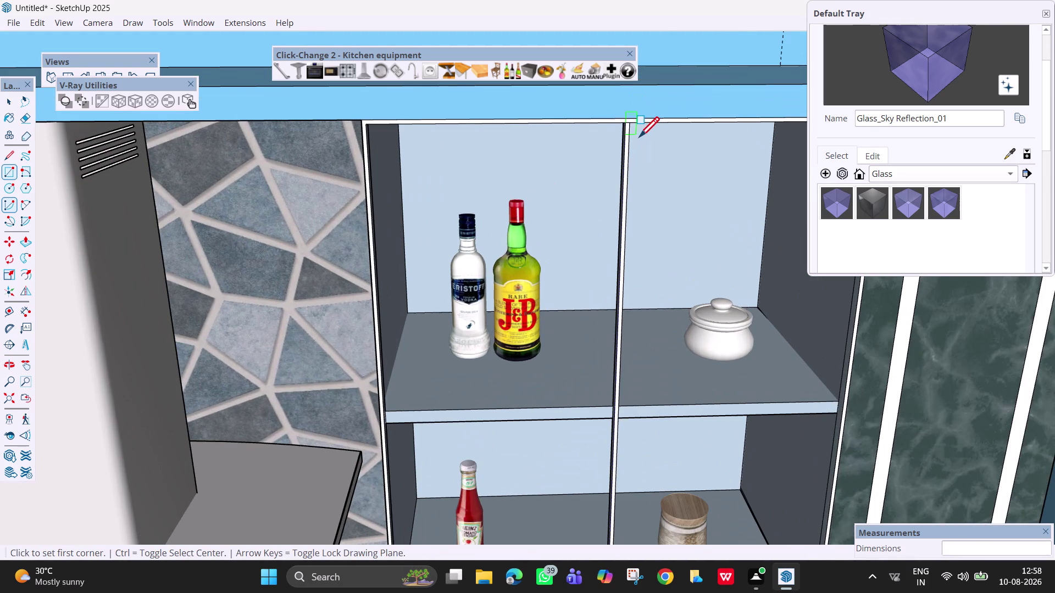
scroll(up, 3)
middle_drag(631, 124, 616, 142)
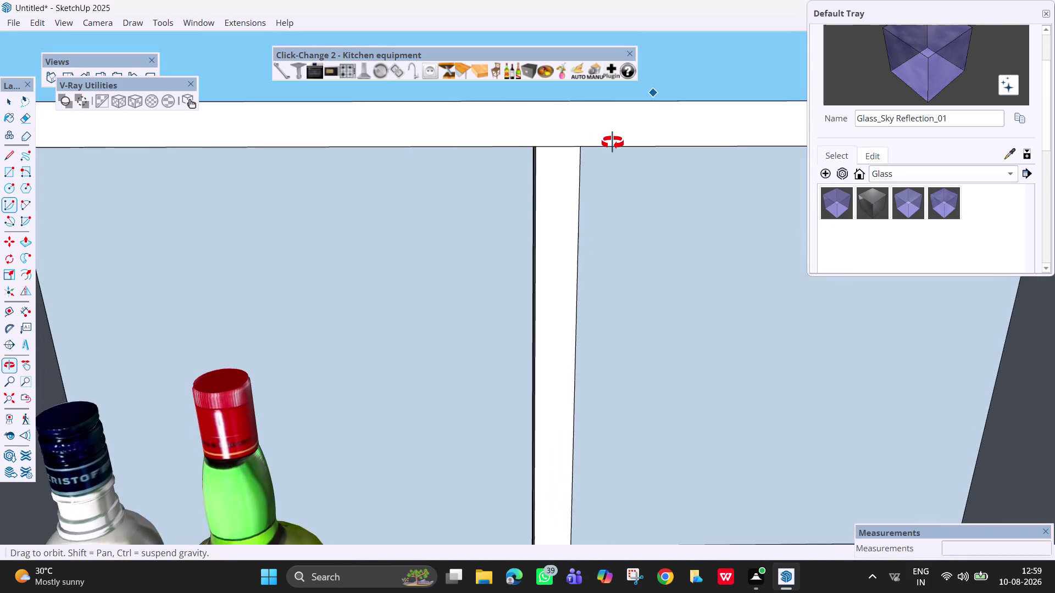
middle_drag(616, 143, 612, 143)
Erase the extra edge atop the middle divider and orbit to check the divider top.
key(e)
click(547, 146)
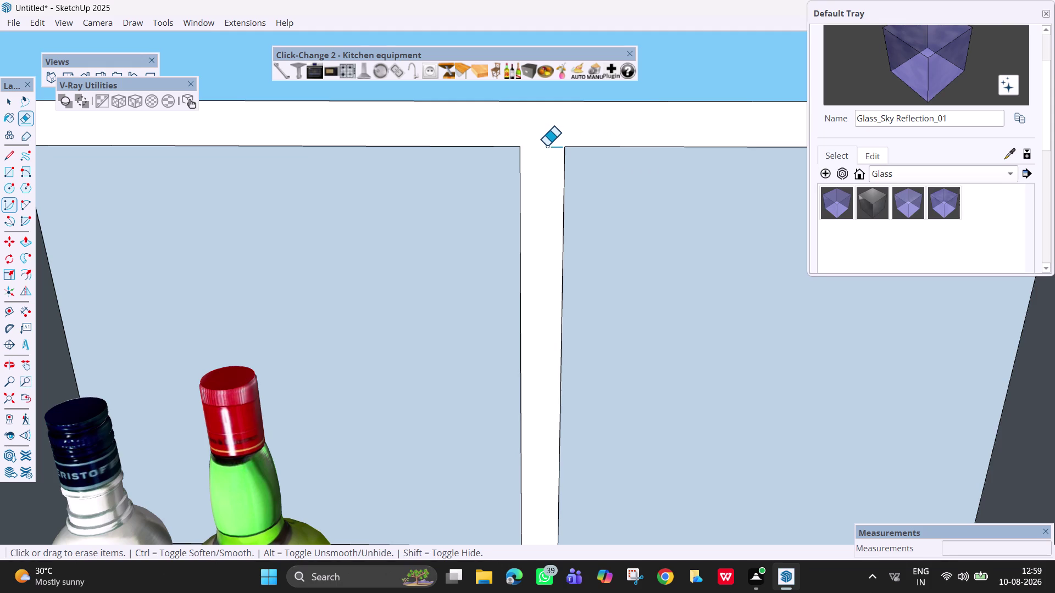
scroll(down, 3)
scroll(down, 3)
middle_drag(533, 443, 548, 269)
scroll(down, 3)
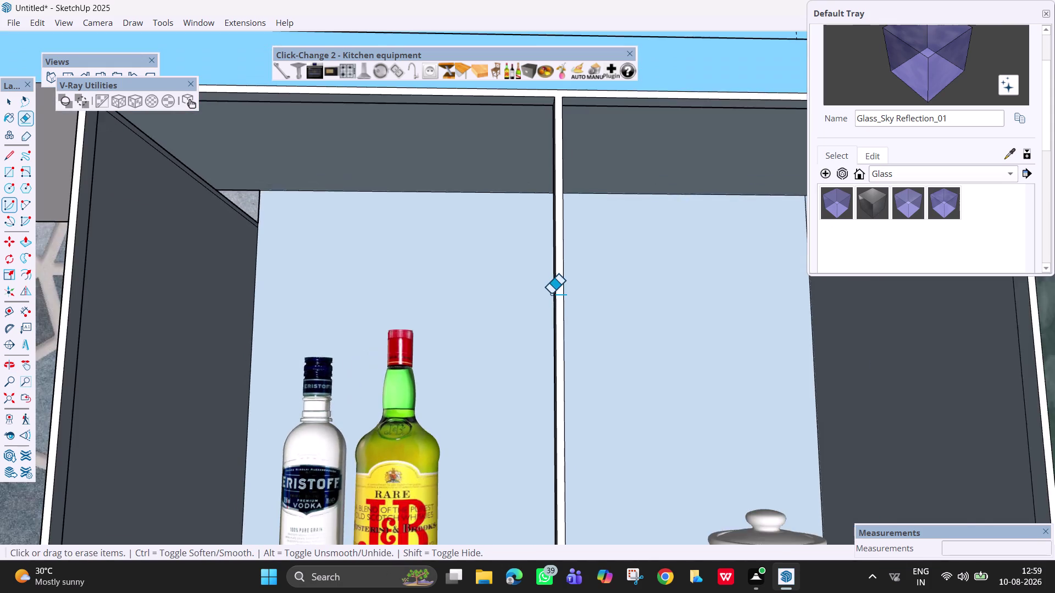
scroll(down, 3)
scroll(up, 3)
scroll(up, 3)
scroll(up, 3)
Orbit along the upper shelf and back to the cabinet front.
middle_drag(647, 522, 687, 528)
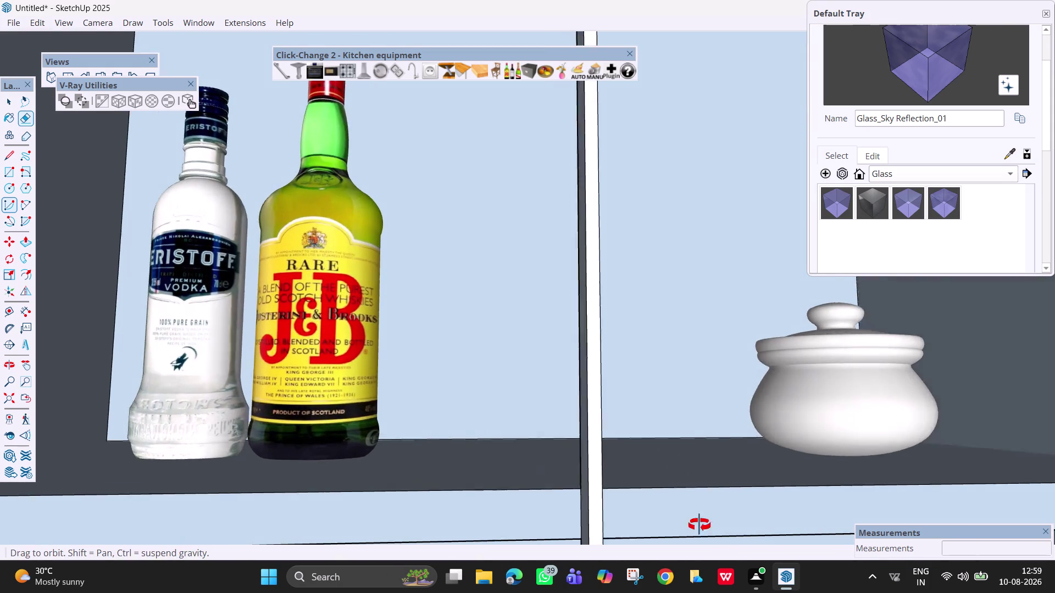
middle_drag(687, 528, 750, 509)
middle_drag(664, 490, 705, 504)
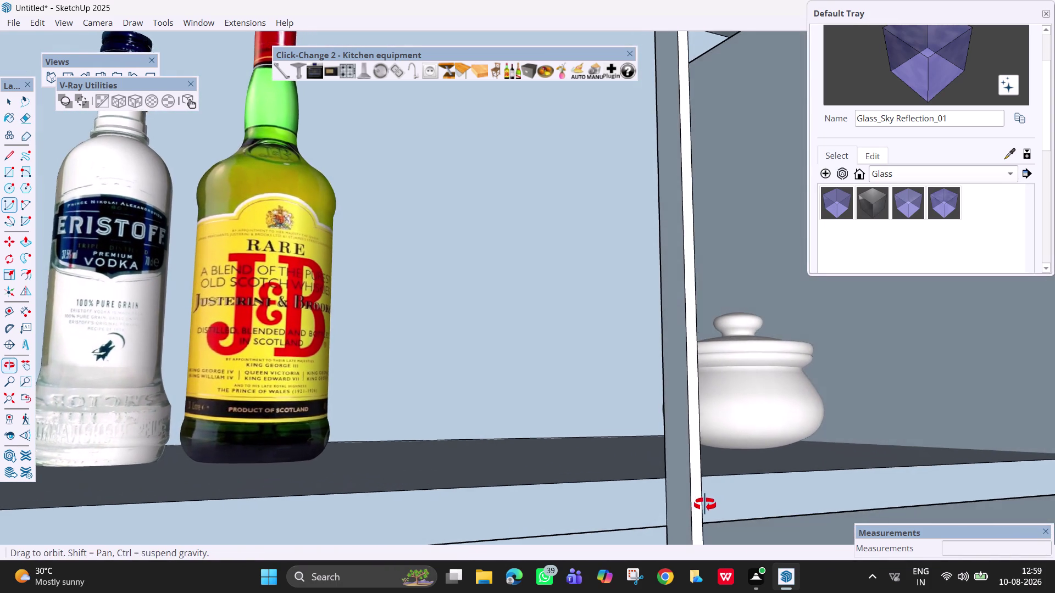
middle_drag(705, 505, 706, 508)
scroll(down, 3)
scroll(down, 3)
scroll(down, 3)
middle_drag(735, 515, 493, 520)
key(r)
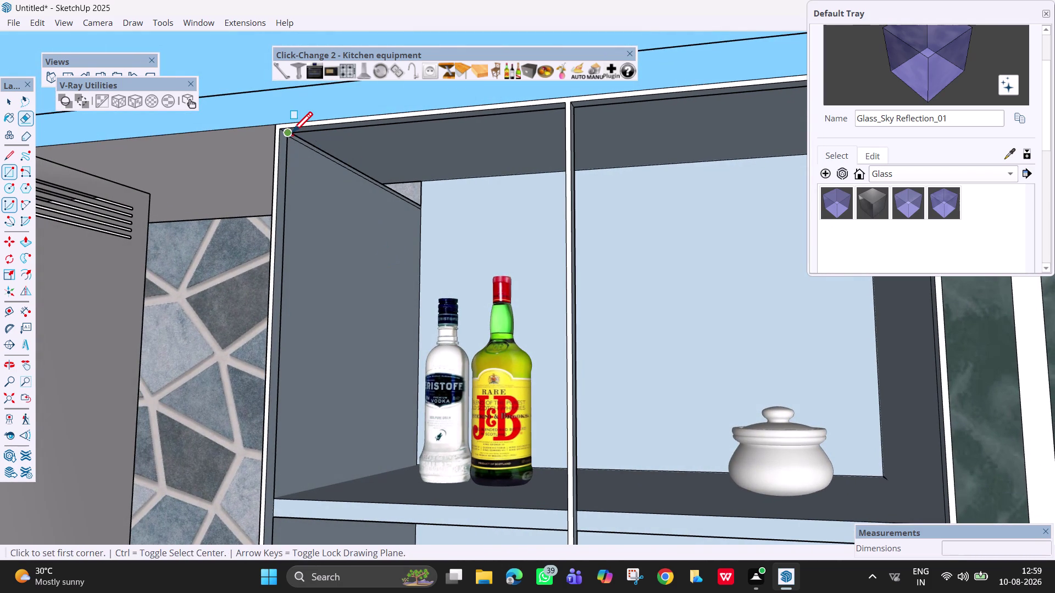
Start the panel rectangle at the cabinet's top-left corner and zoom out to the wall.
click(292, 134)
scroll(down, 3)
scroll(down, 3)
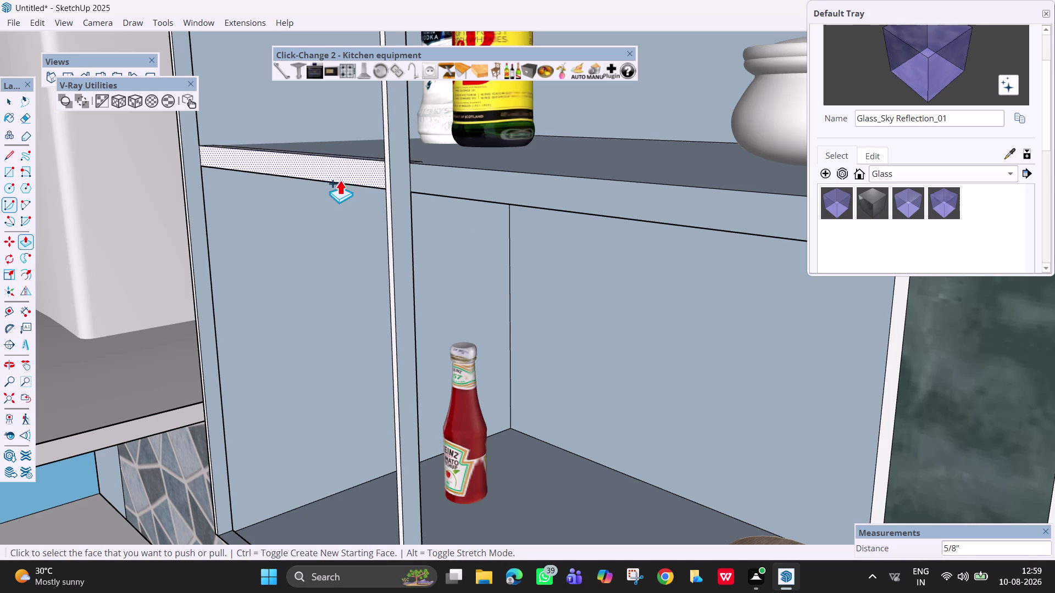
Thicken the panel's top edge strip by about 5/8".
middle_drag(351, 197, 389, 277)
key(Escape)
key(space)
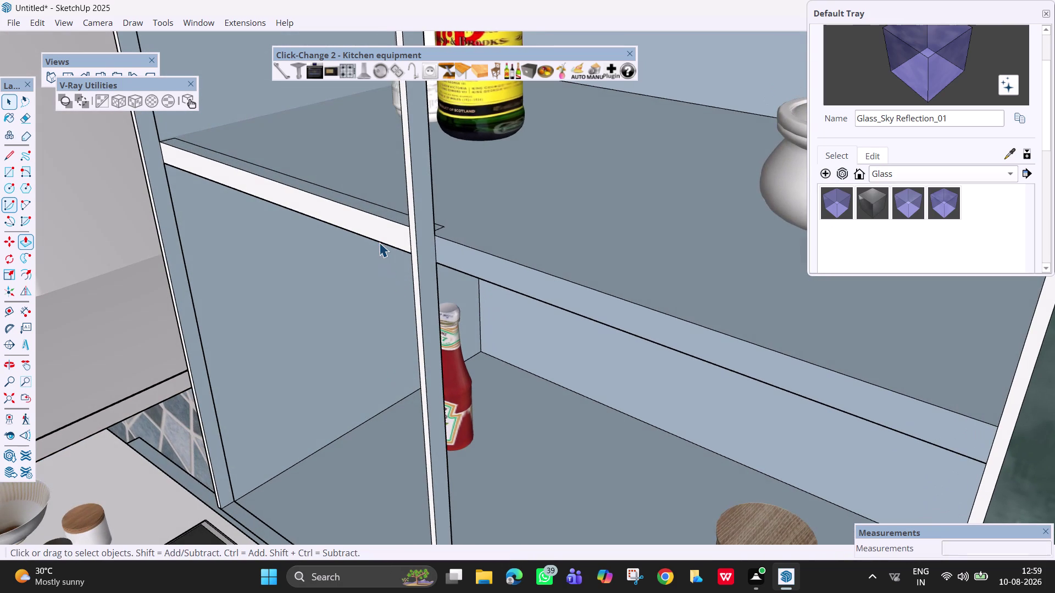
key(p)
click(378, 227)
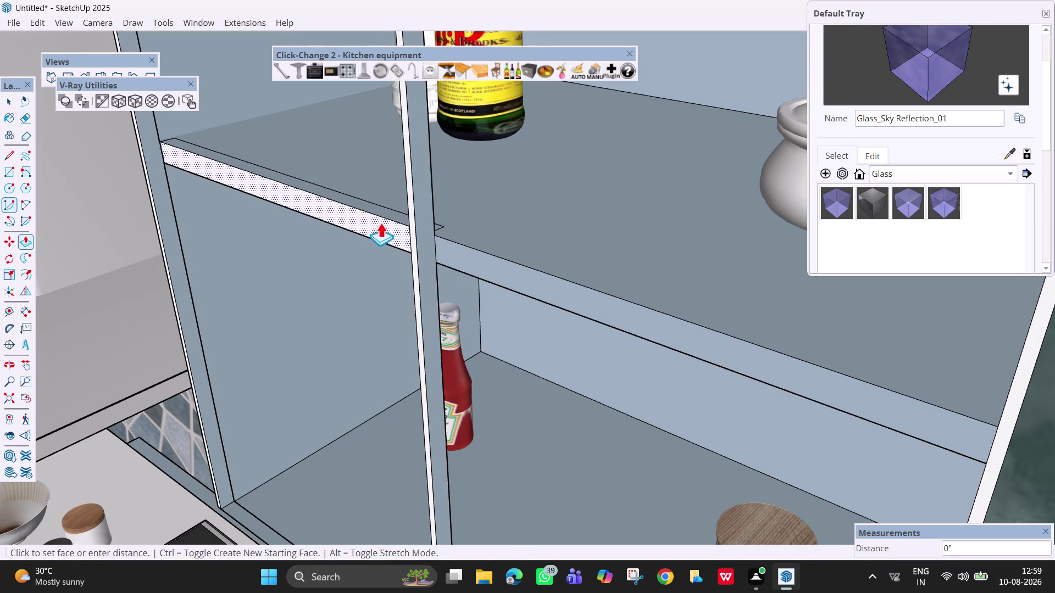
click(391, 212)
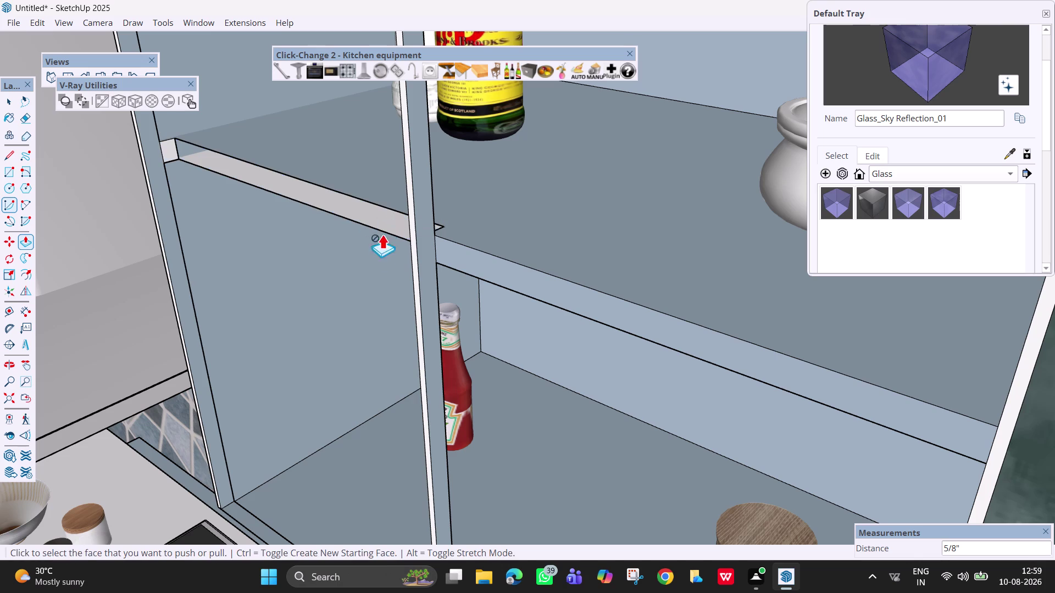
Push the shelf's front edge out about 1/2".
click(504, 267)
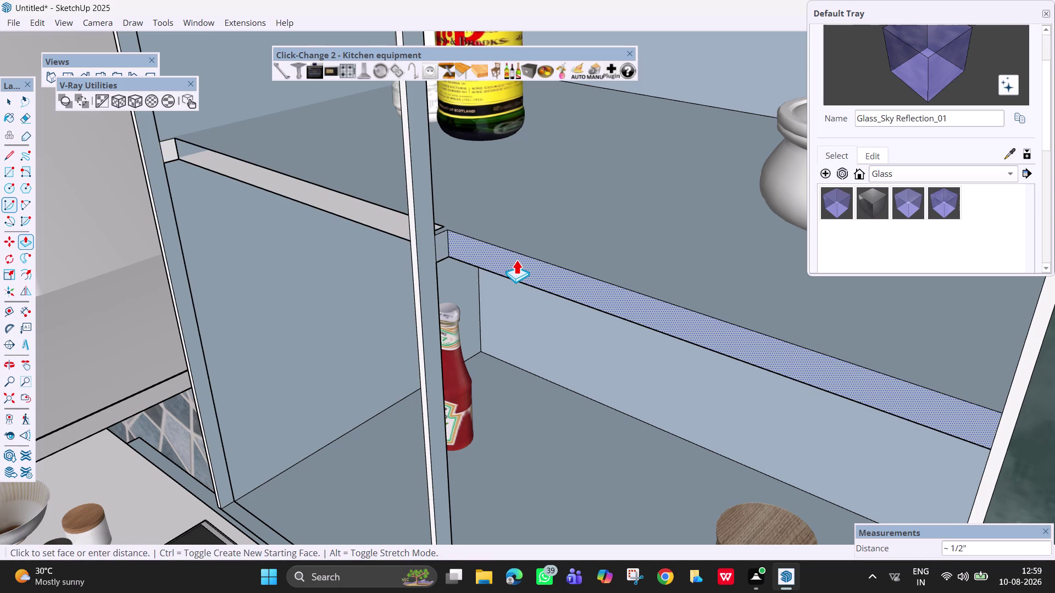
click(516, 260)
key(space)
scroll(down, 3)
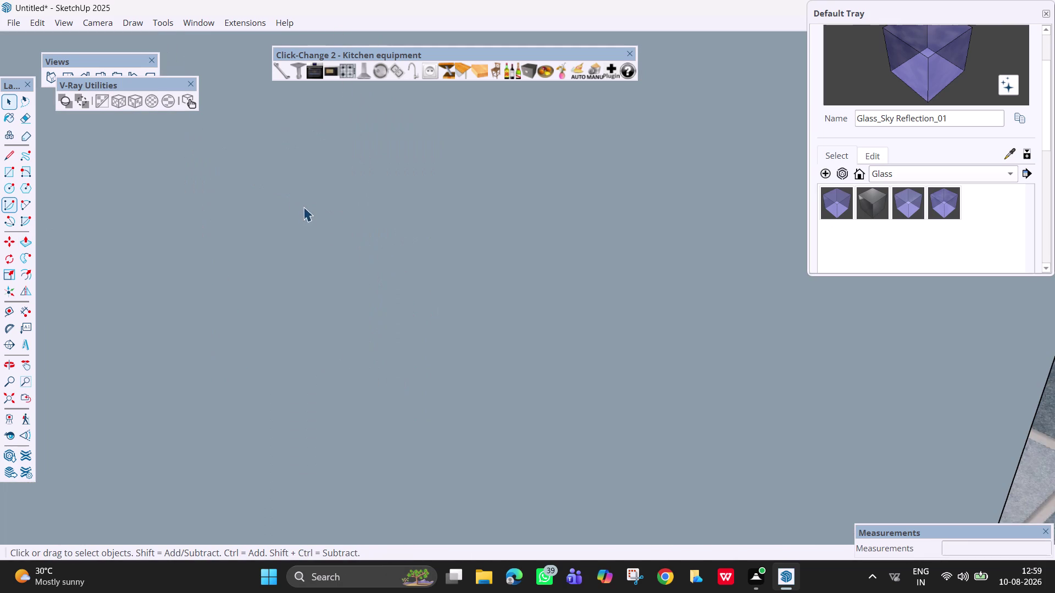
Pan and orbit to view the open wall cabinet straight on.
middle_drag(362, 250, 593, 226)
scroll(down, 3)
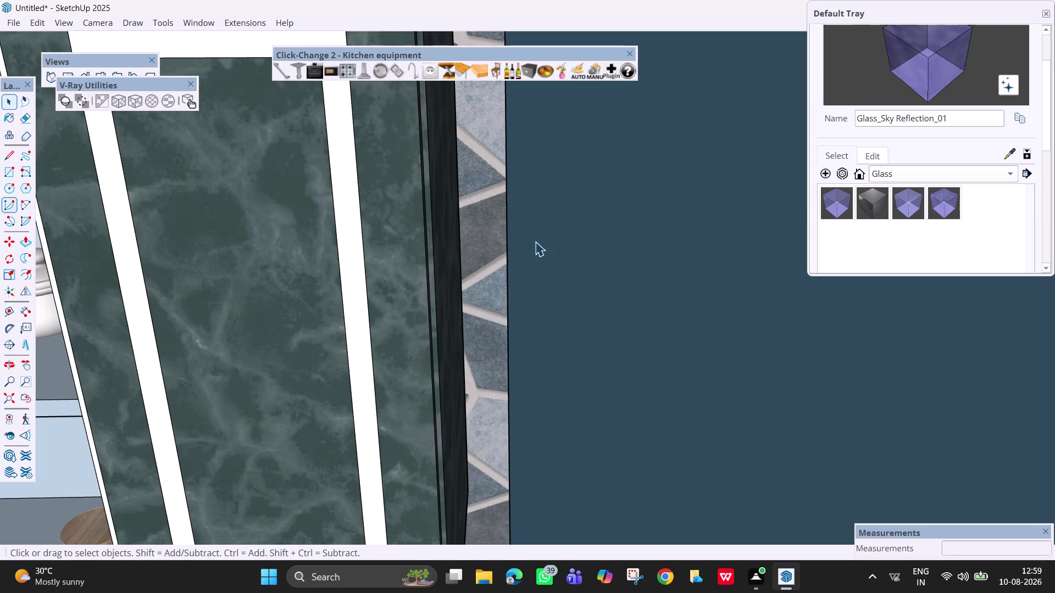
key(h)
drag(420, 274, 913, 248)
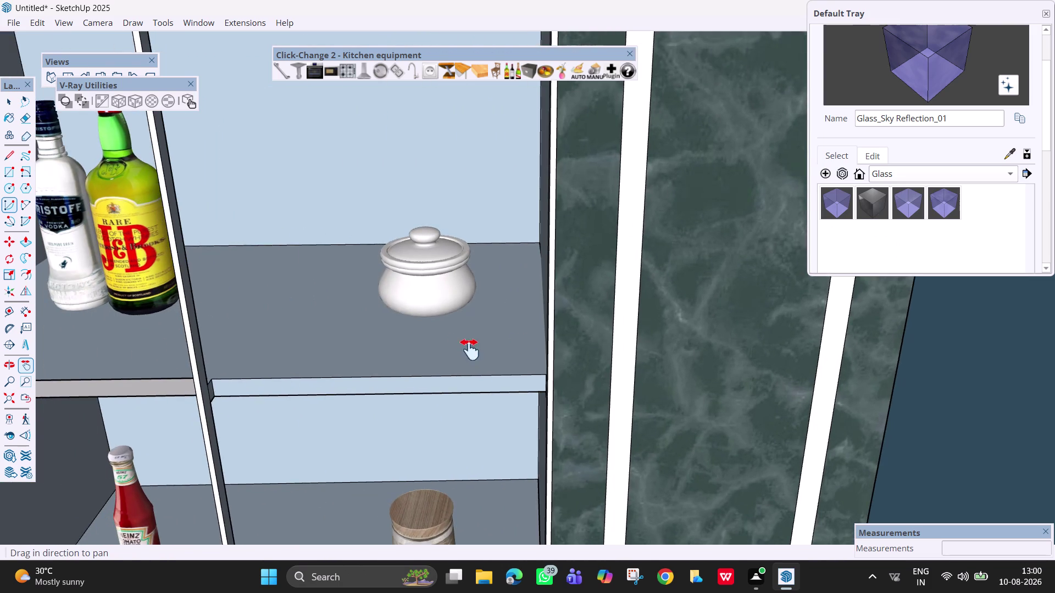
drag(413, 321, 748, 266)
scroll(down, 3)
middle_drag(631, 385, 602, 395)
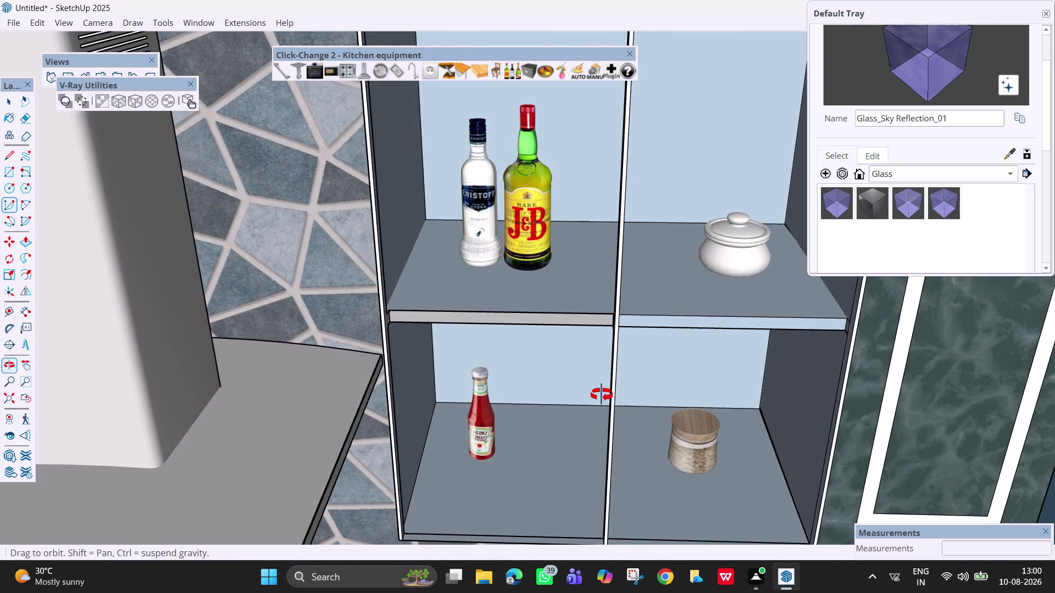
middle_drag(602, 395, 548, 392)
scroll(down, 3)
Start a rectangle at the cabinet's lower-left corner, then cancel it and square up the view.
key(r)
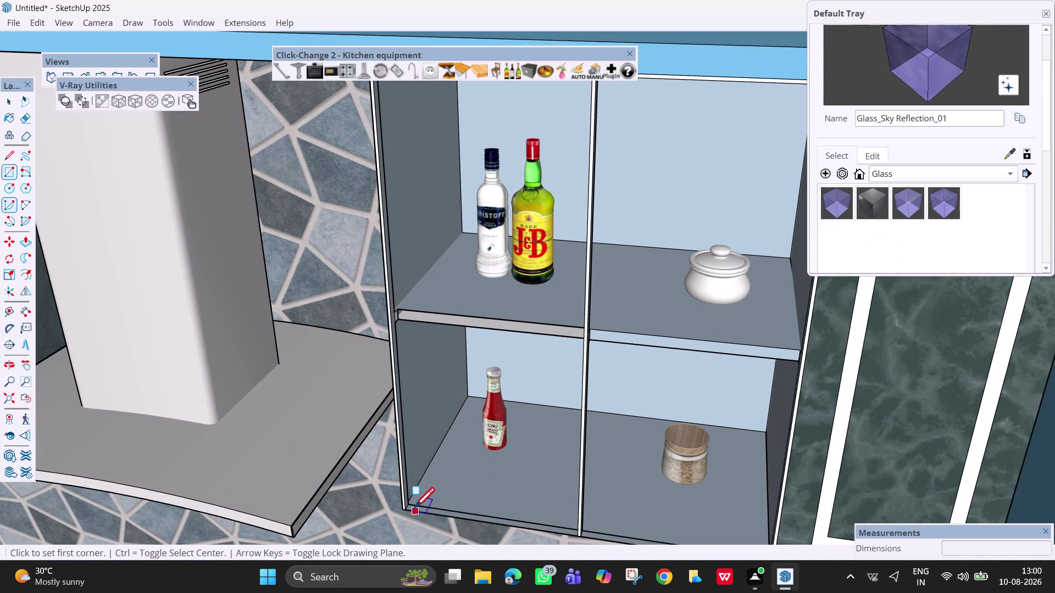
click(411, 506)
scroll(down, 3)
middle_drag(581, 323, 689, 248)
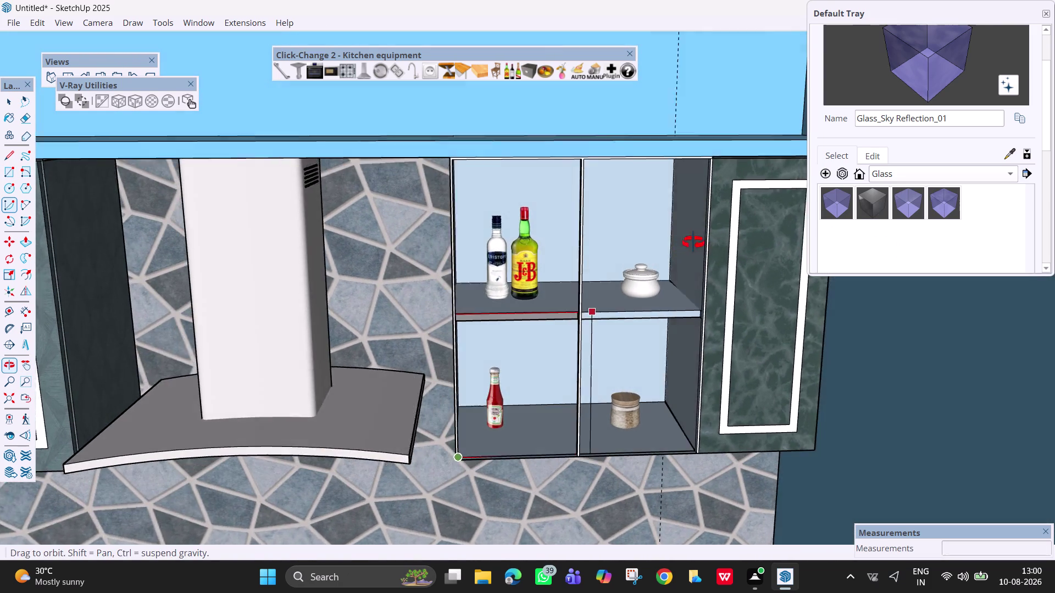
middle_drag(689, 247, 699, 238)
key(Left)
scroll(up, 3)
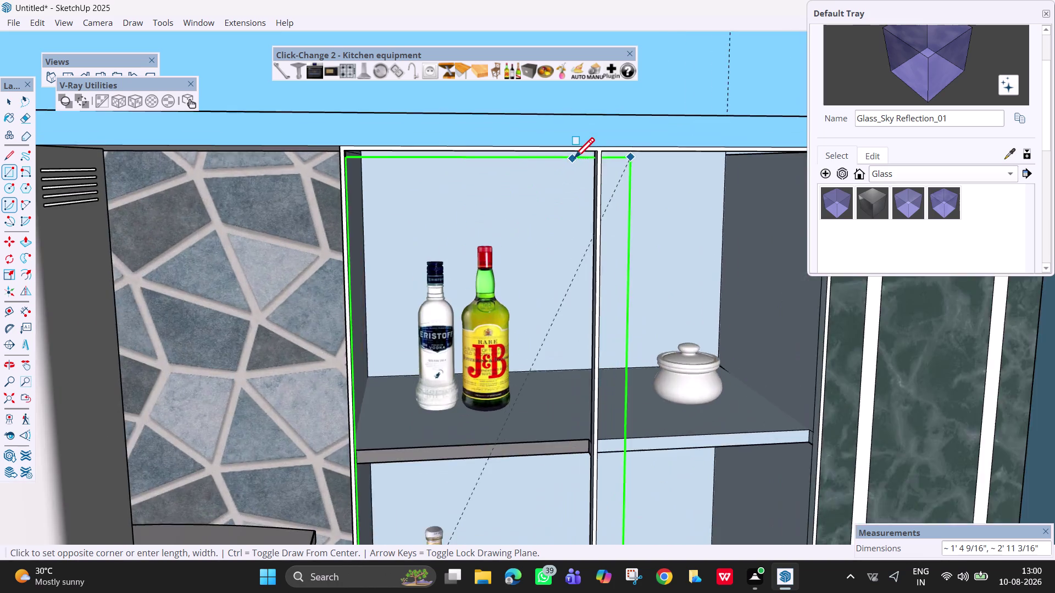
scroll(up, 3)
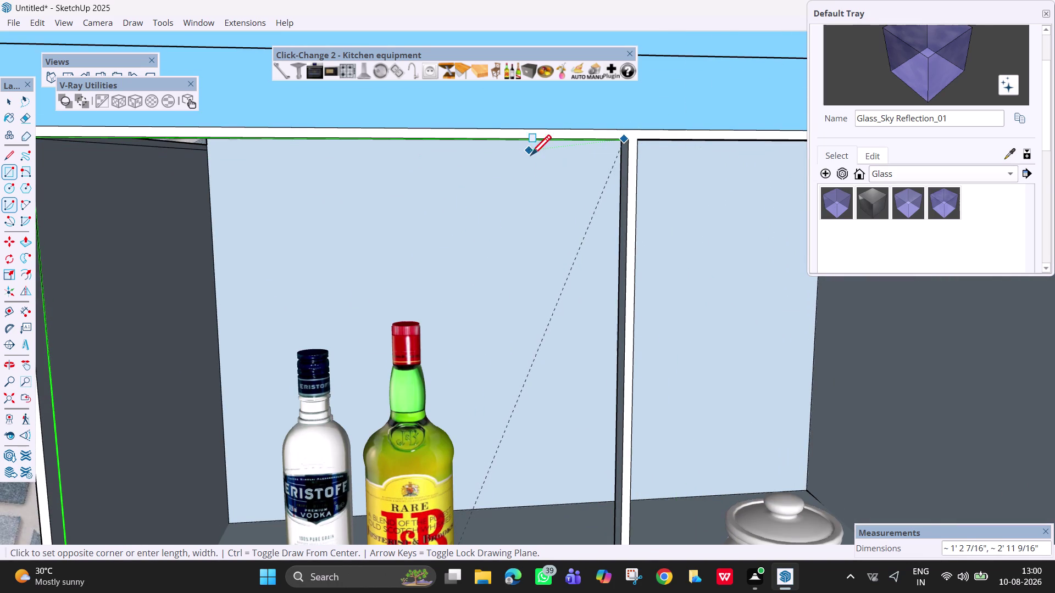
key(Escape)
scroll(down, 3)
middle_drag(547, 265, 565, 248)
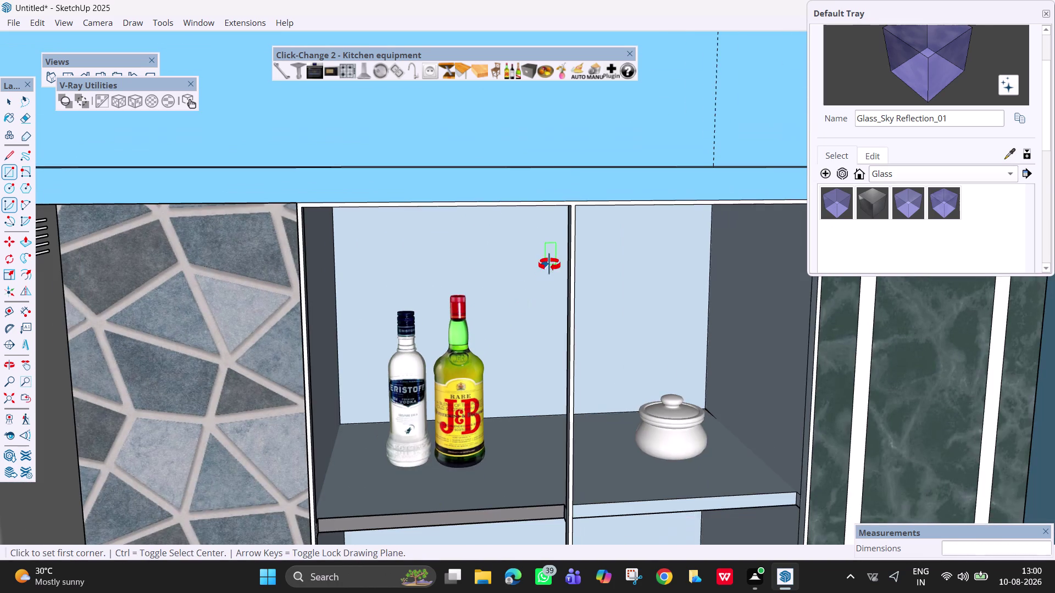
middle_drag(566, 248, 587, 227)
key(space)
Draw a rectangle from the middle divider's top to the lower-left corner, covering the left compartment.
key(r)
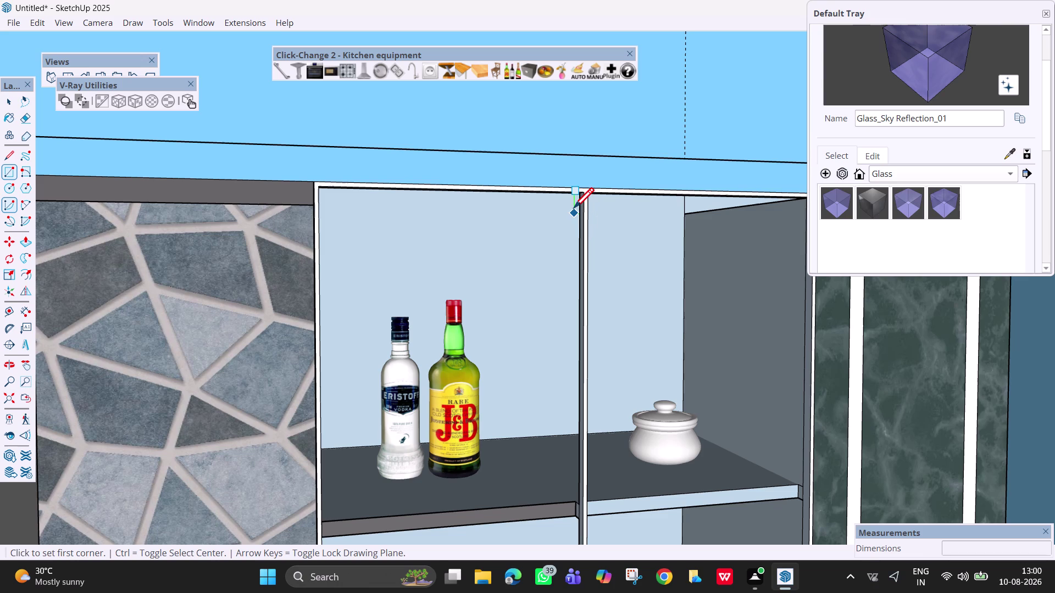
scroll(up, 3)
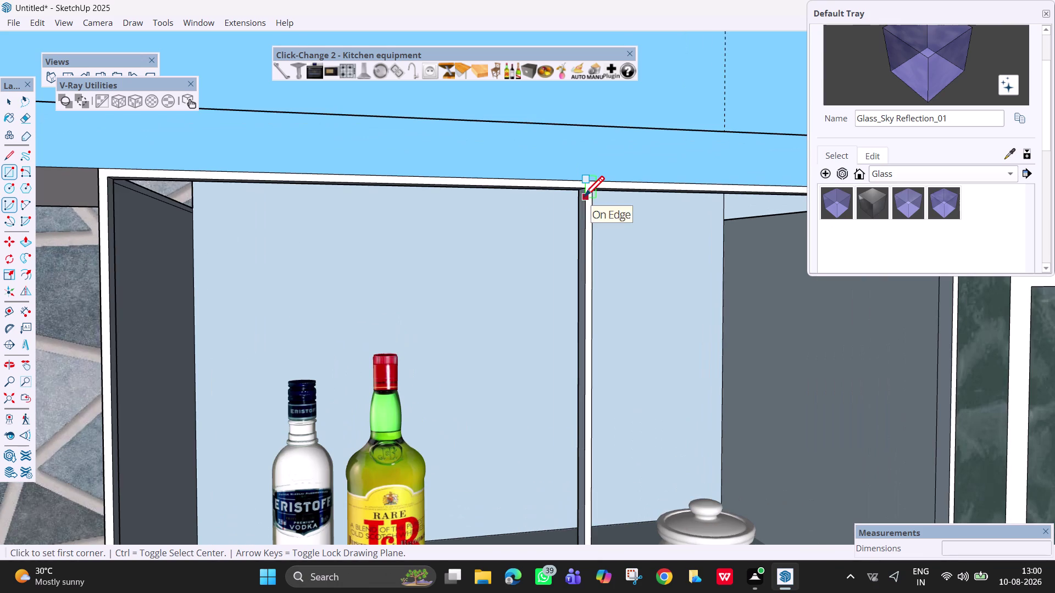
click(579, 195)
scroll(down, 3)
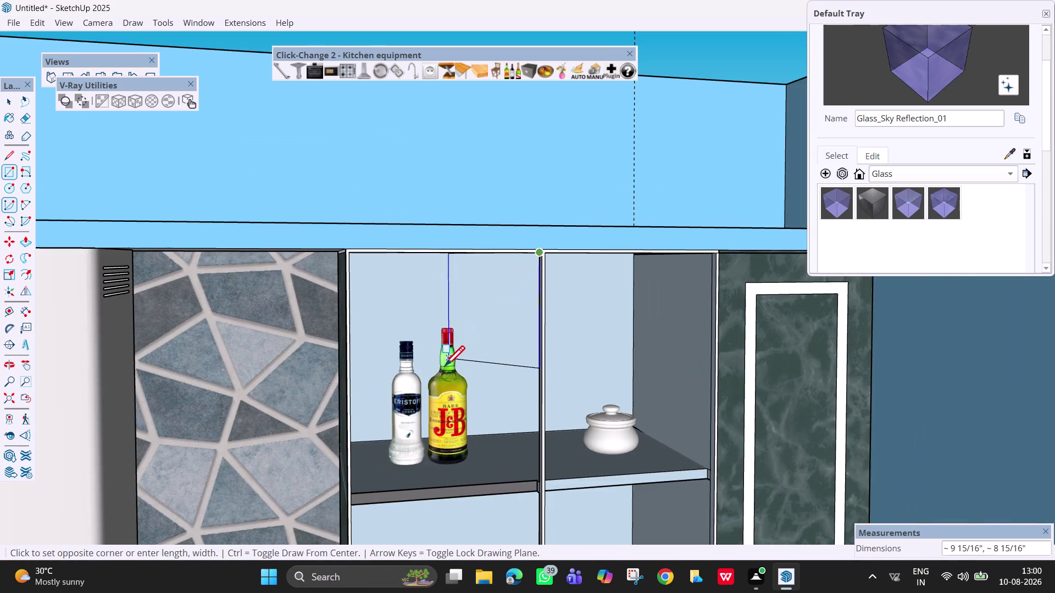
scroll(down, 3)
key(Left)
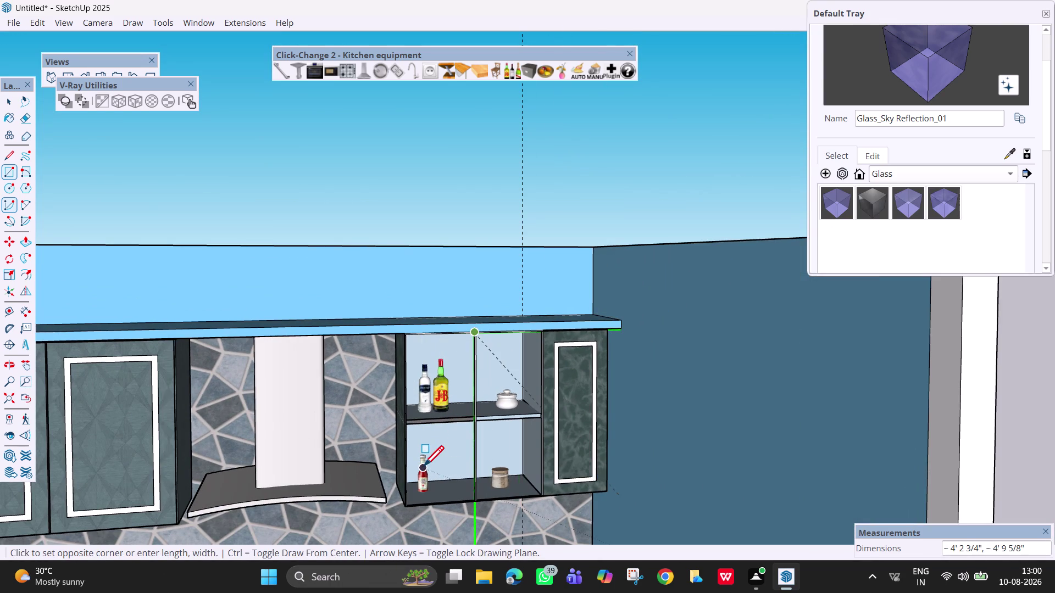
scroll(up, 3)
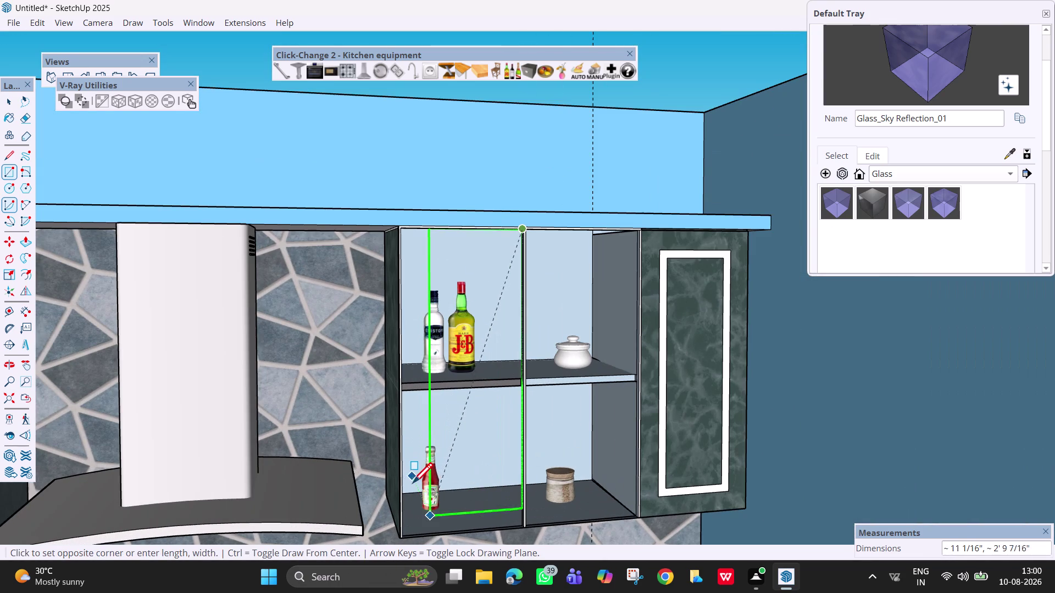
scroll(up, 3)
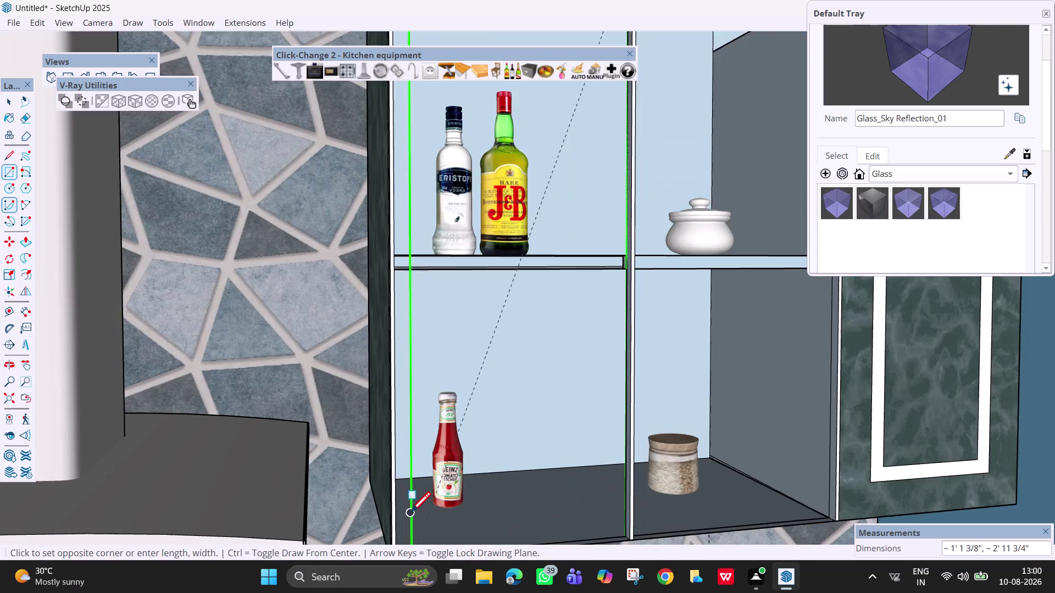
scroll(up, 3)
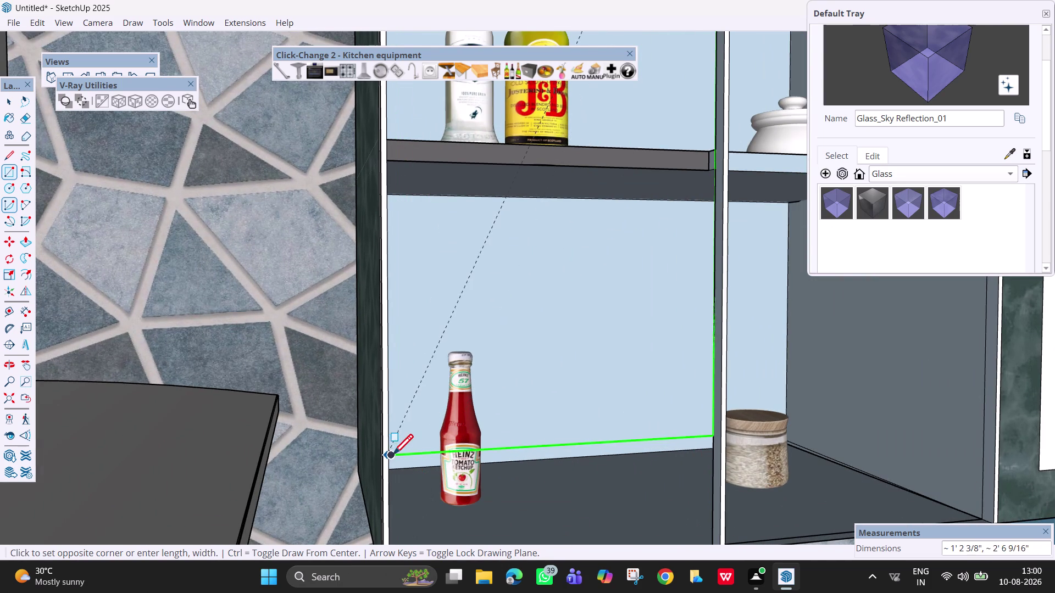
scroll(down, 3)
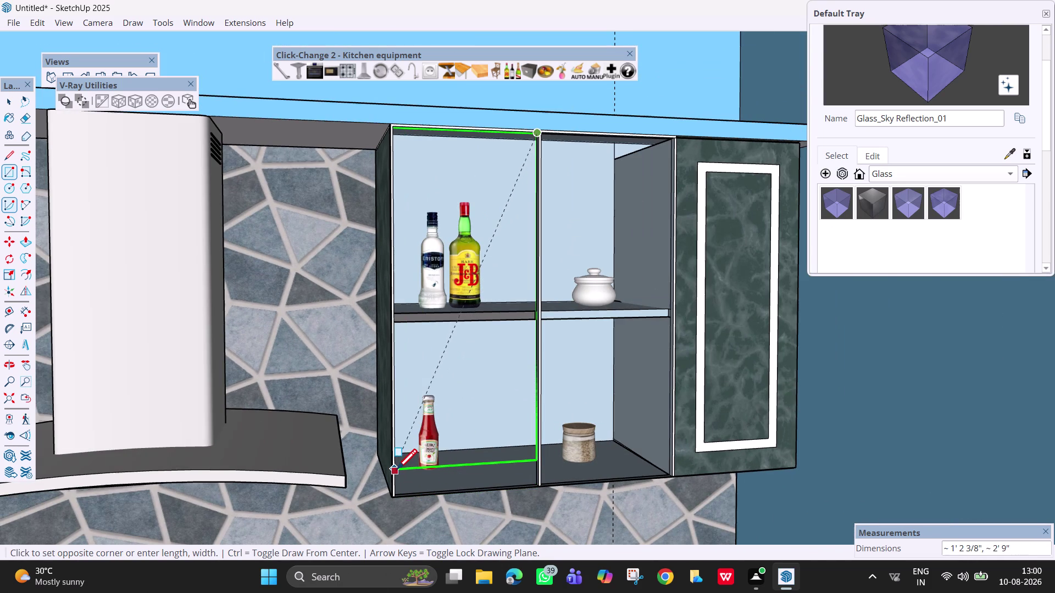
scroll(up, 3)
scroll(up, 3)
middle_drag(396, 478, 331, 511)
scroll(up, 3)
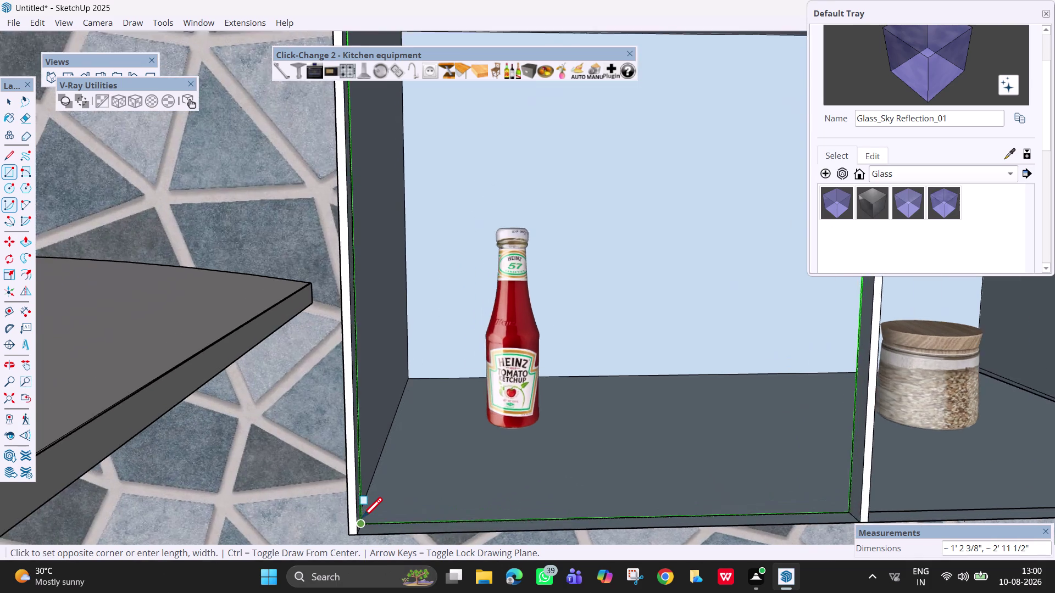
scroll(up, 3)
click(362, 519)
Offset the new panel's outline inward to form an inset border.
scroll(down, 3)
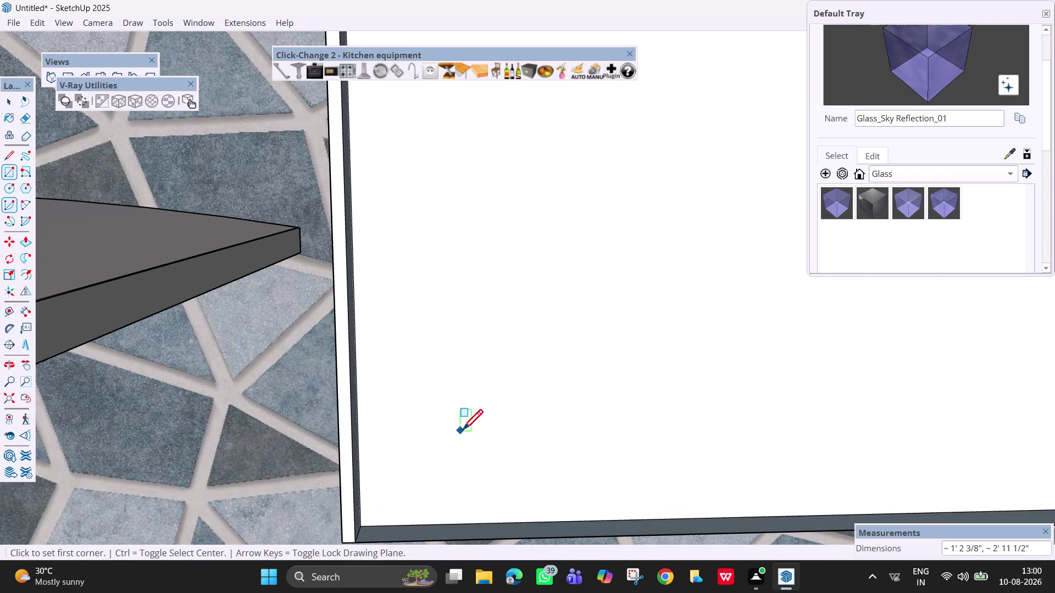
scroll(down, 3)
scroll(down, 3)
scroll(down, 3)
key(h)
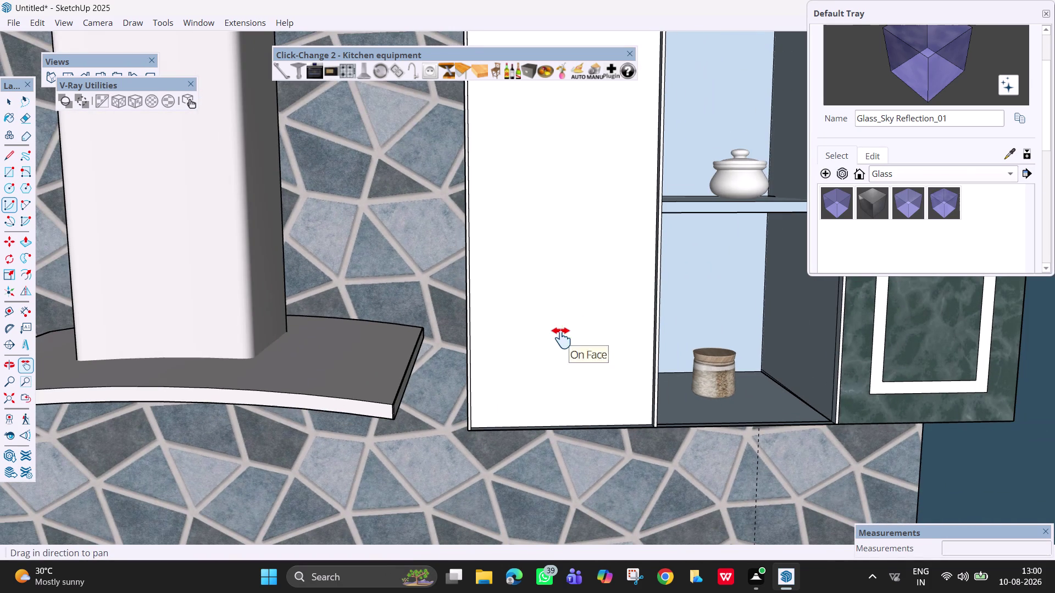
drag(563, 340, 538, 445)
key(space)
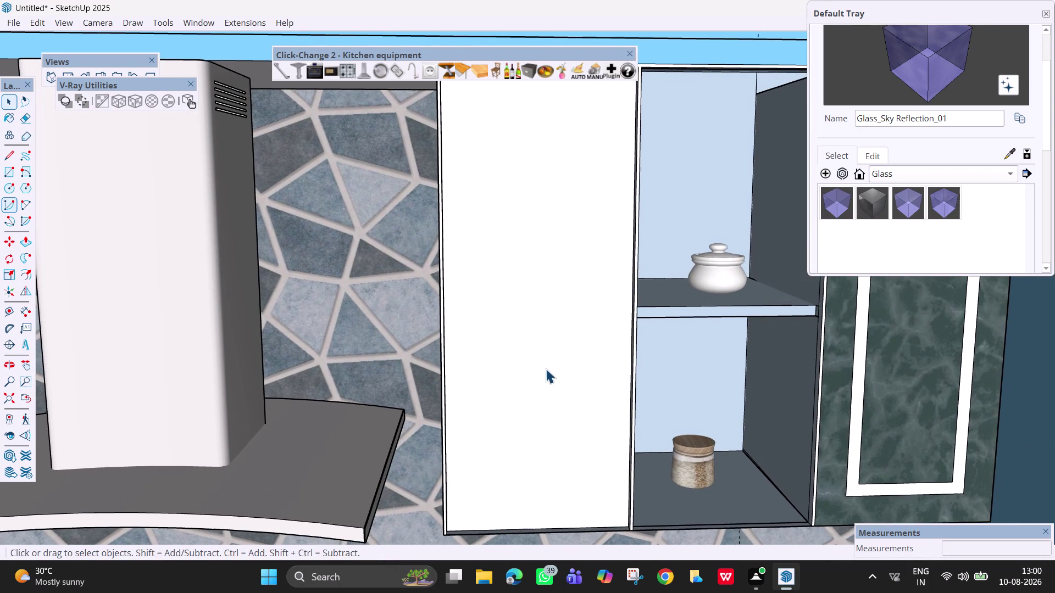
key(f)
click(481, 333)
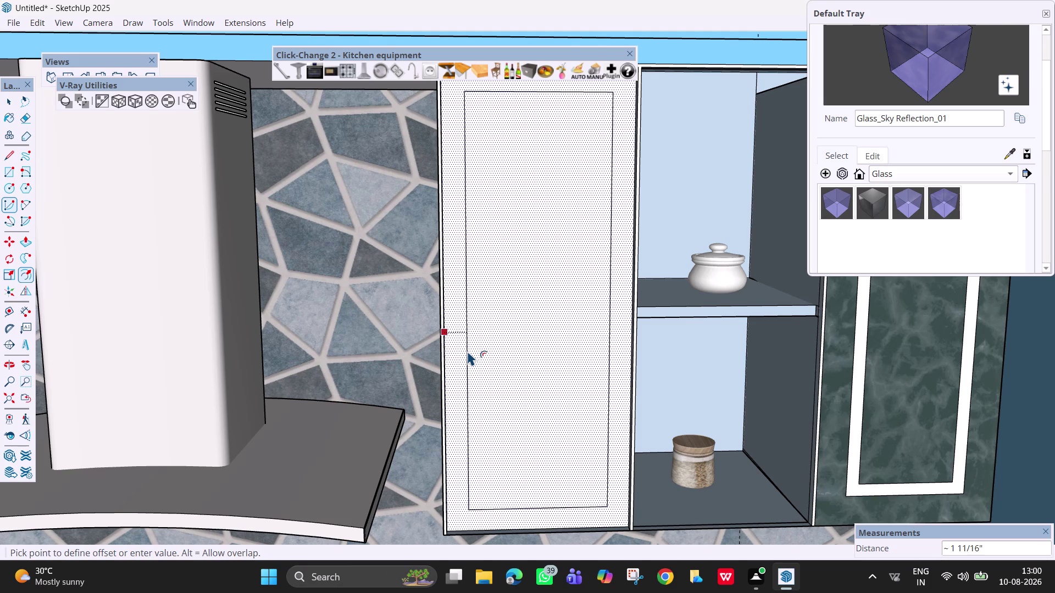
click(467, 350)
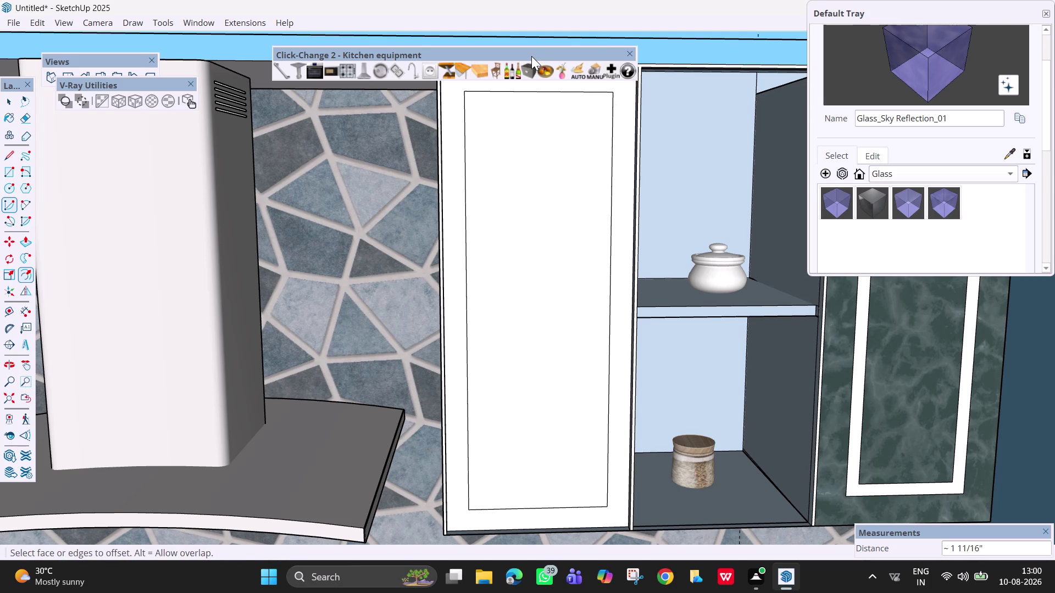
key(space)
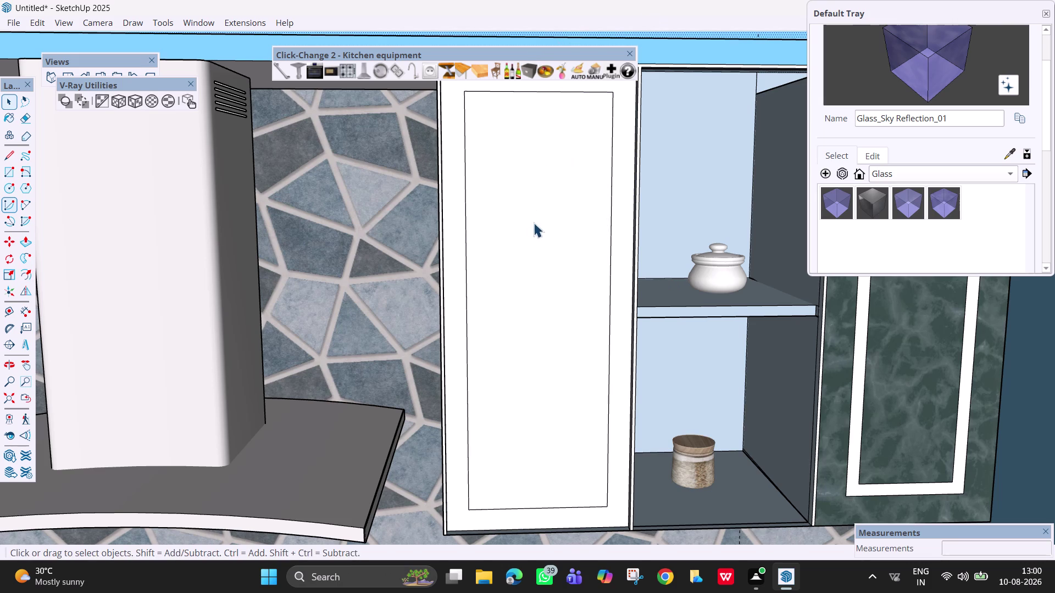
middle_drag(541, 239, 640, 335)
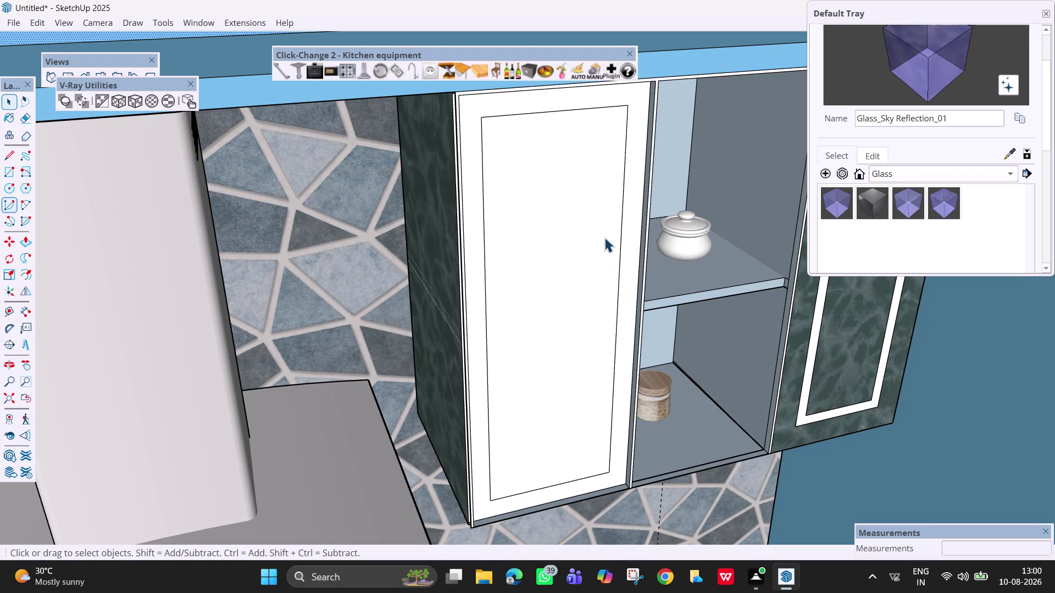
Show the 1001bit tools toolbar and apply a Panel Divider frame to the door face.
right_click(698, 21)
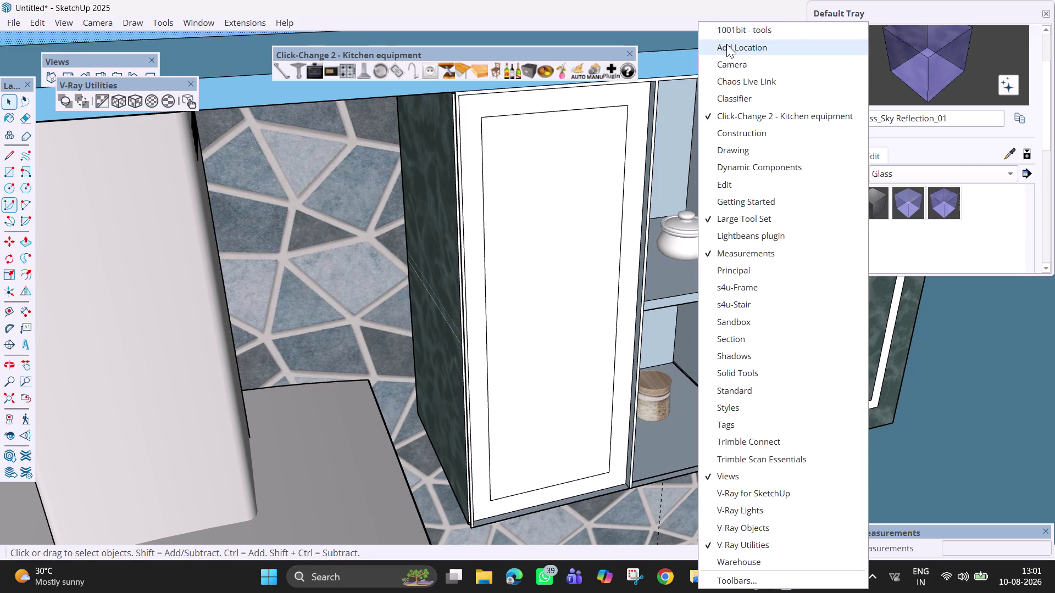
click(721, 29)
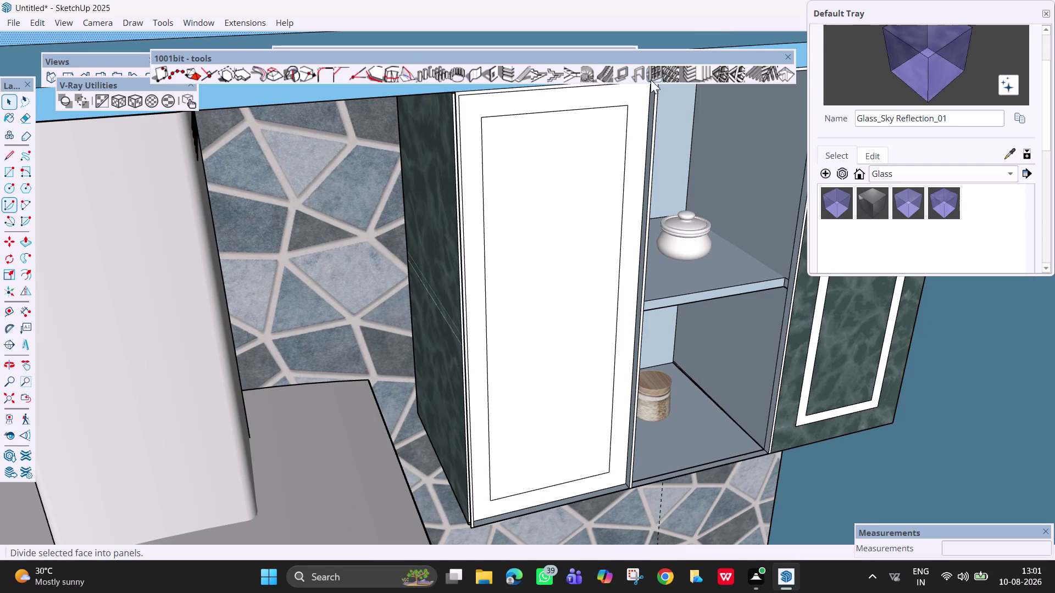
click(653, 80)
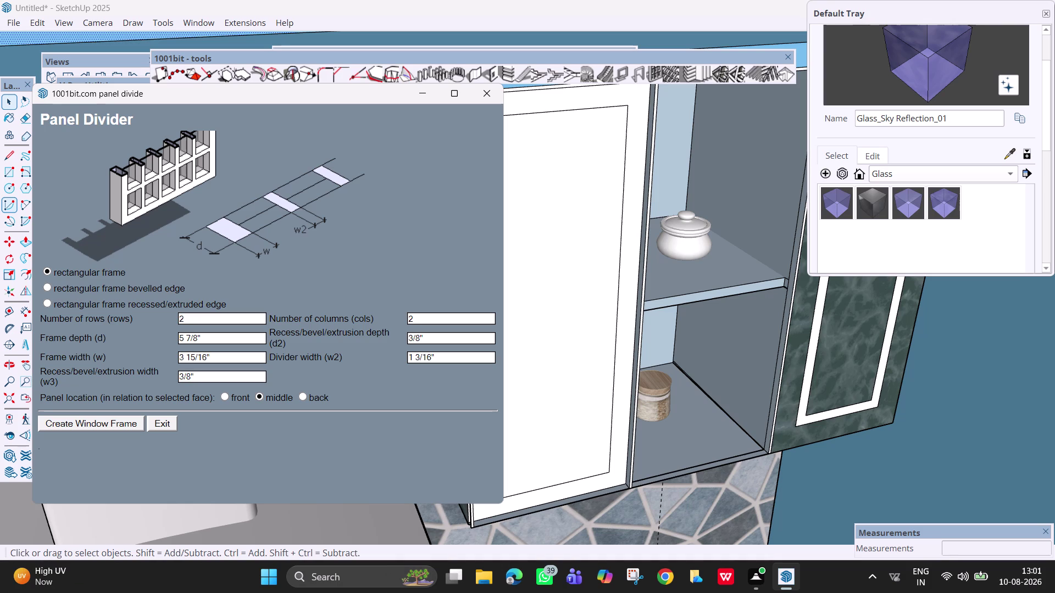
click(117, 424)
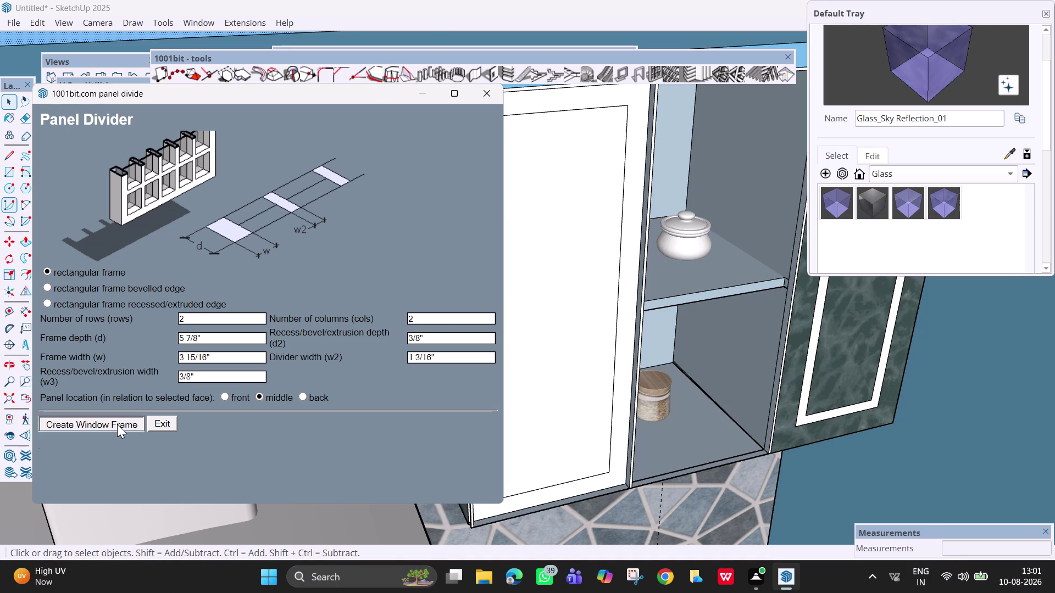
click(555, 248)
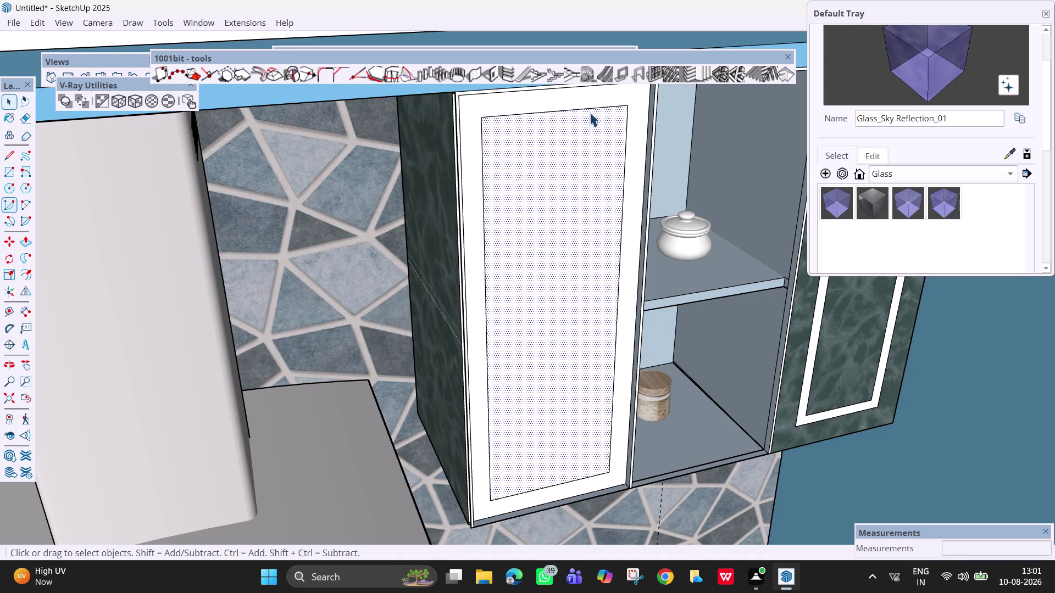
Try a two-by-two divided door frame, then undo it back to a plain panel.
click(656, 76)
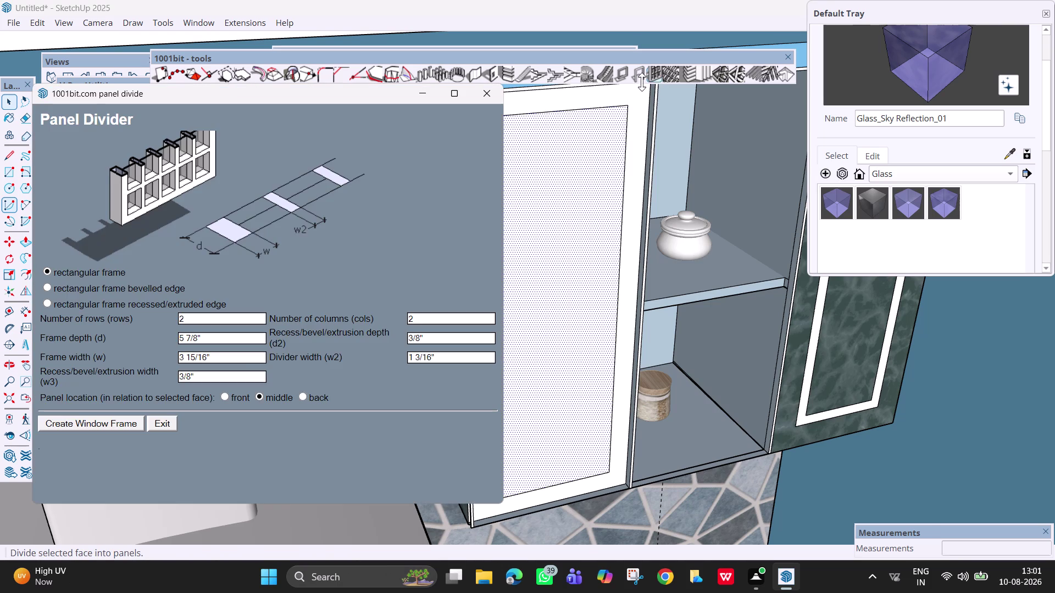
click(135, 425)
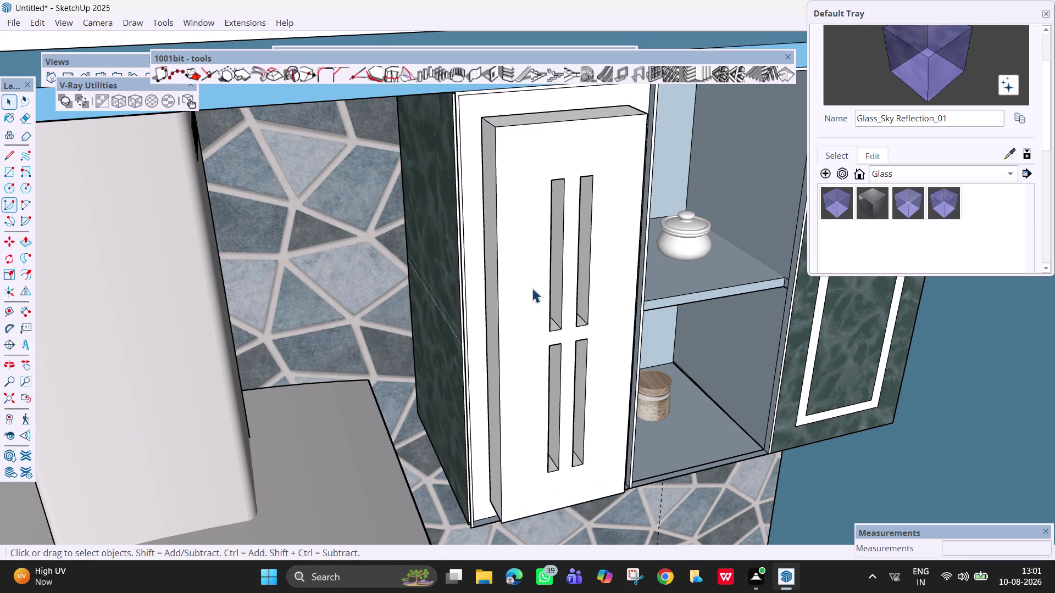
scroll(down, 3)
middle_drag(587, 300, 441, 301)
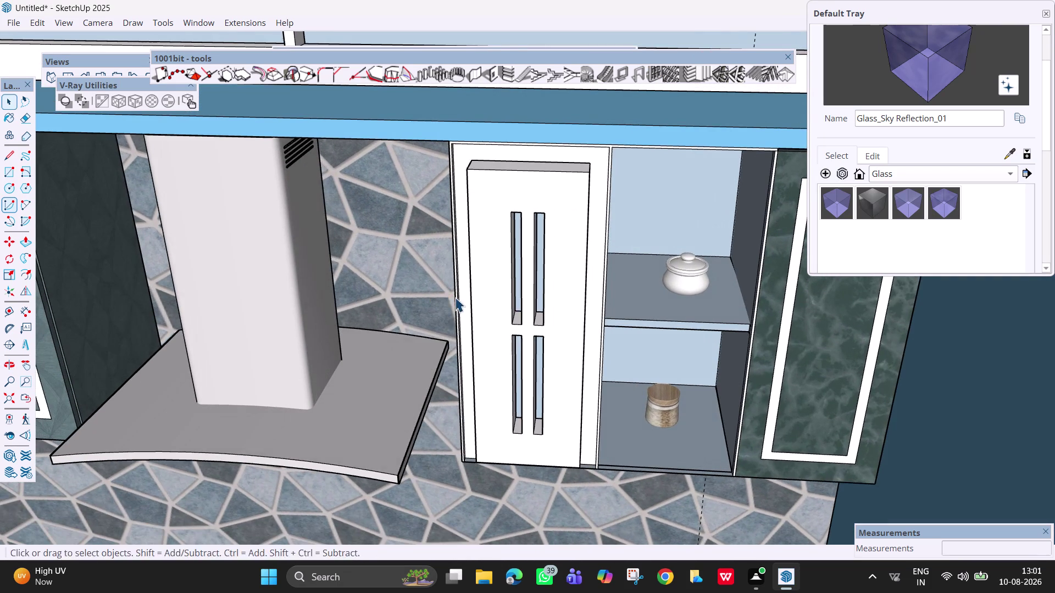
middle_drag(464, 298, 651, 308)
key(ctrl+z)
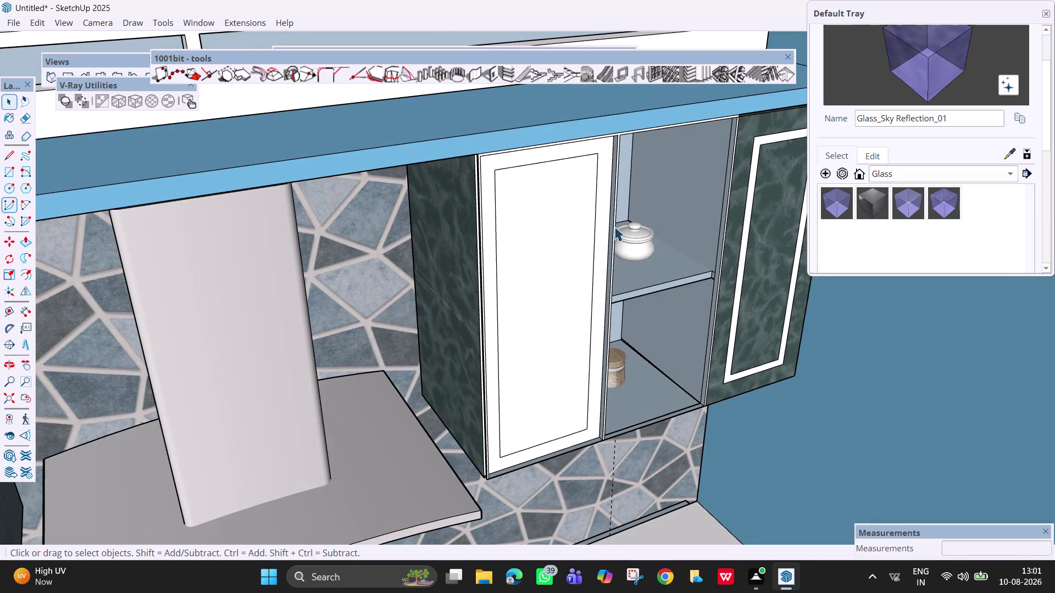
click(658, 74)
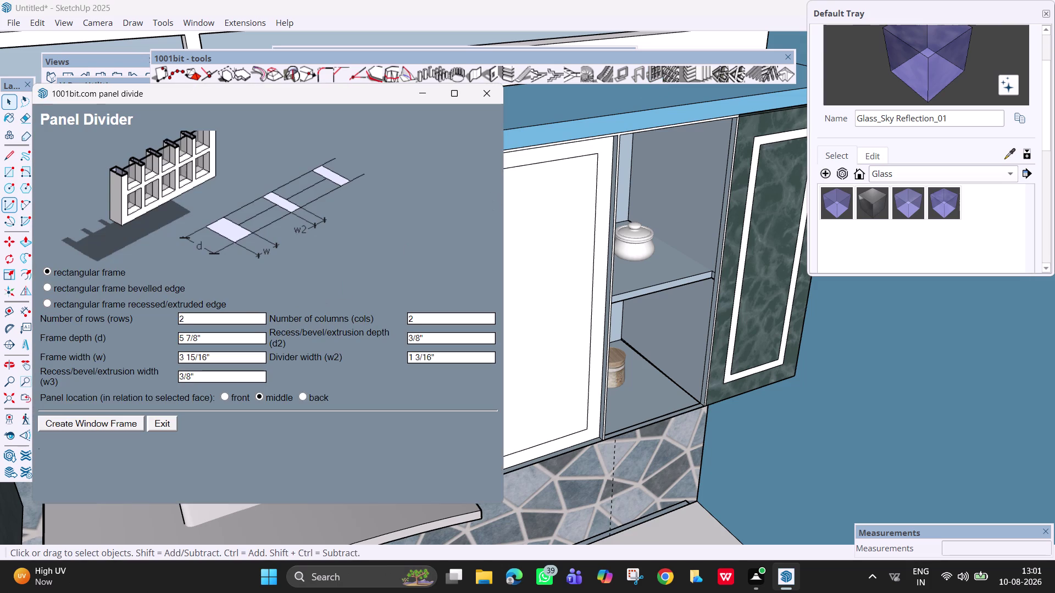
click(250, 314)
key(BackSpace)
key(1)
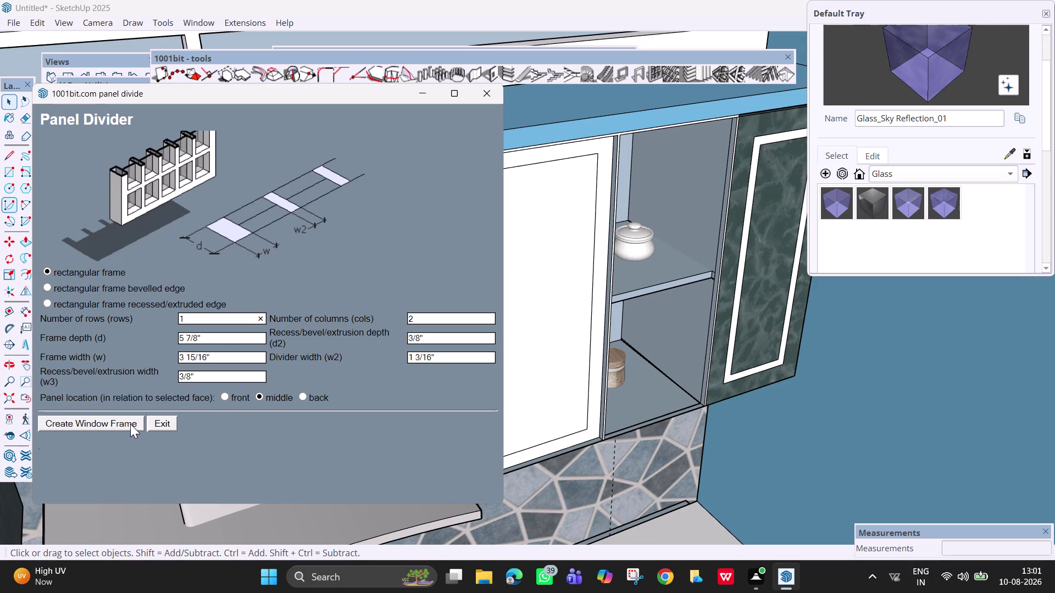
click(302, 397)
click(129, 421)
click(523, 321)
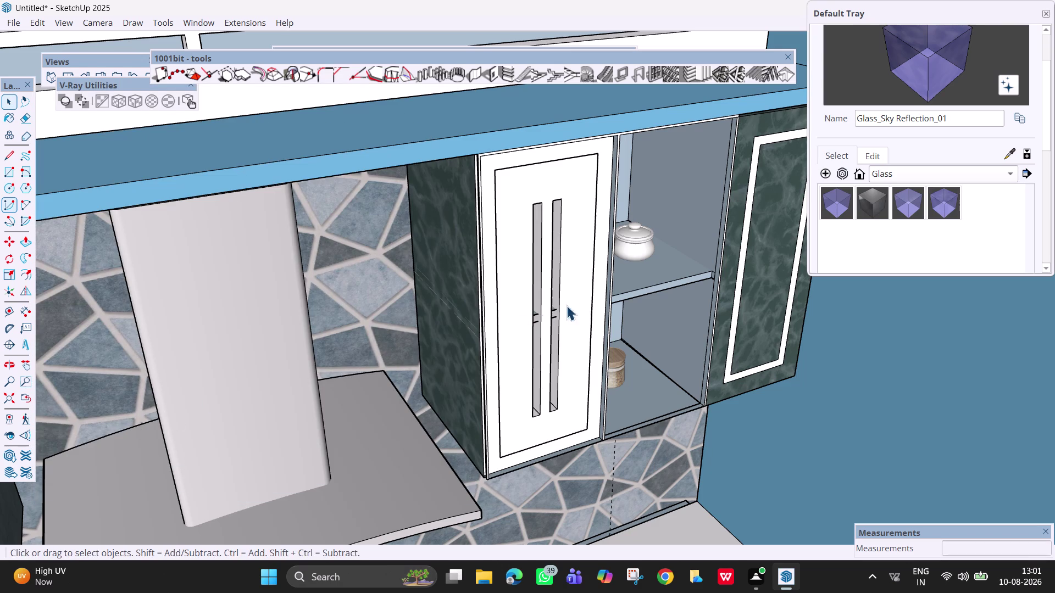
middle_drag(568, 313, 445, 323)
scroll(up, 3)
middle_drag(552, 322, 507, 326)
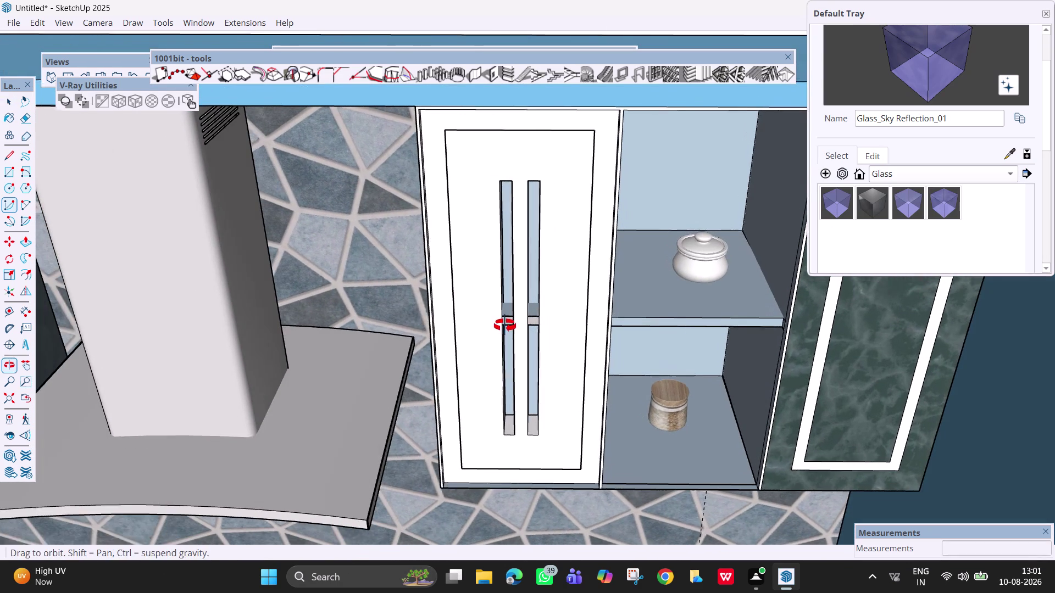
middle_drag(506, 326, 505, 325)
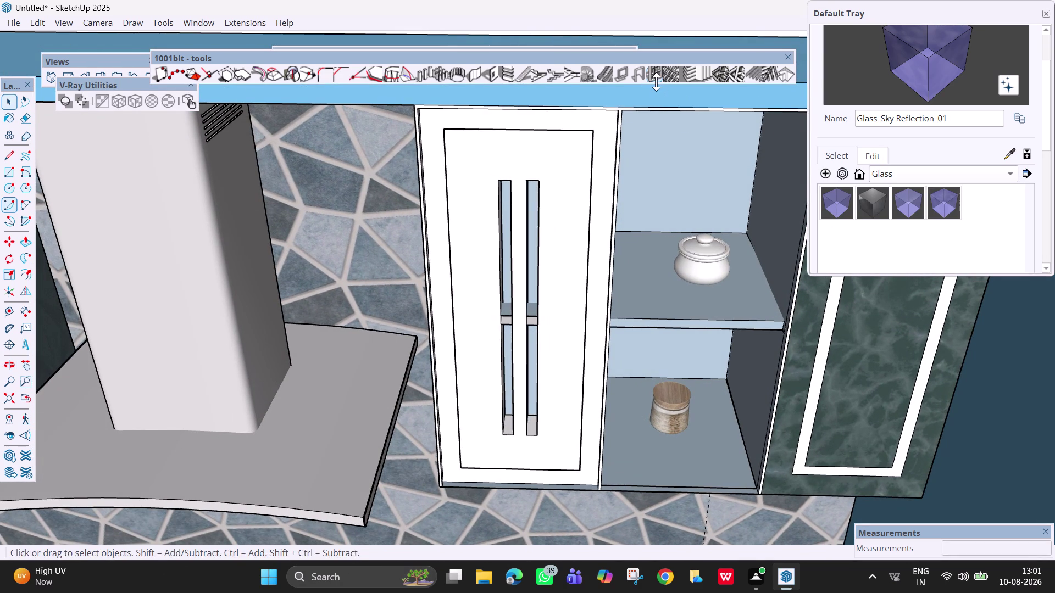
key(ctrl+z)
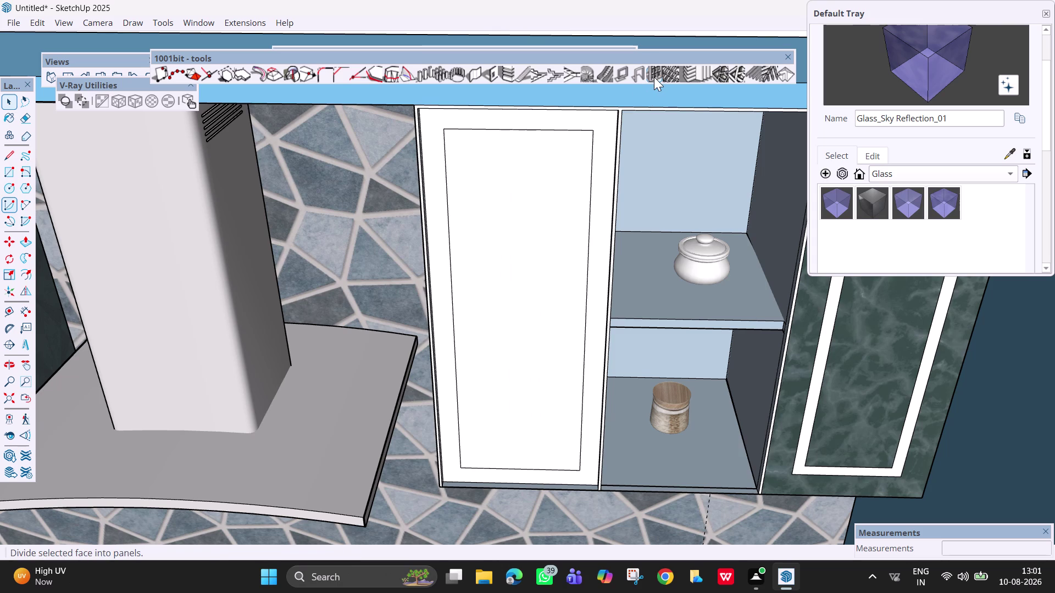
click(654, 77)
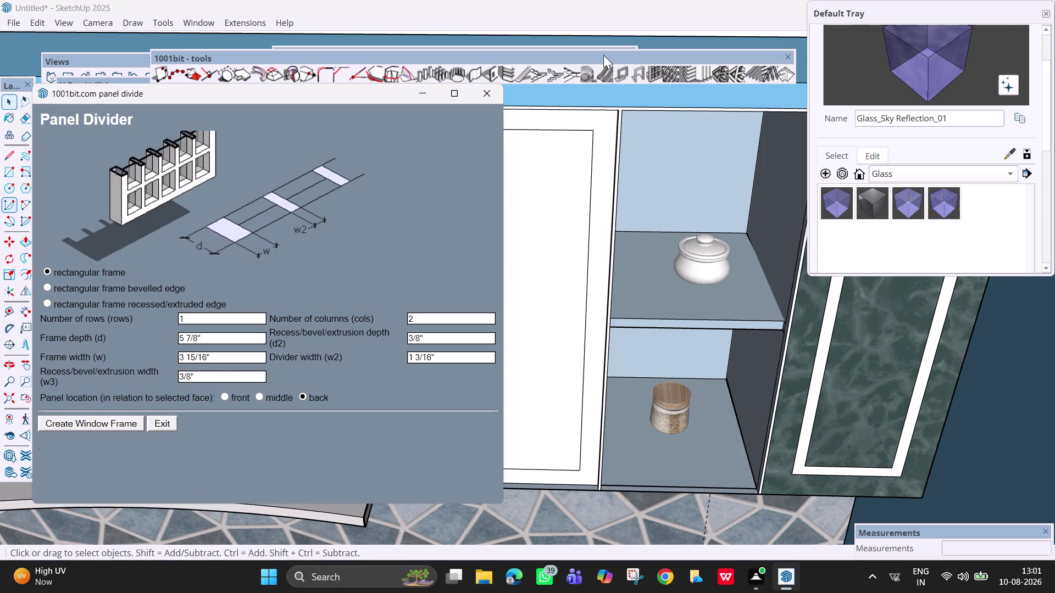
click(490, 95)
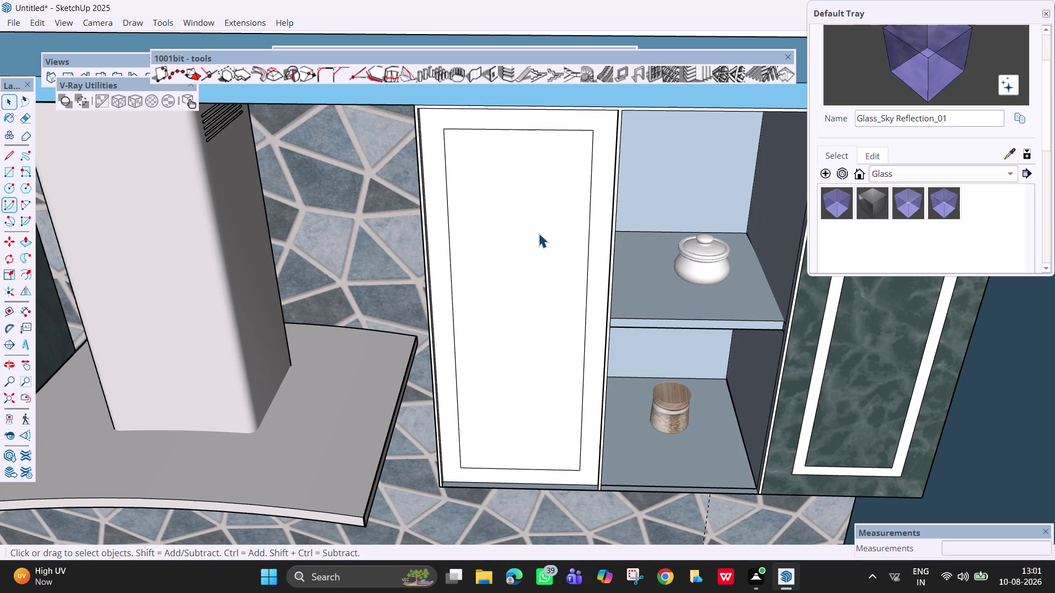
Offset the left-bay door's inner panel inward to form a slim frame.
key(f)
click(455, 254)
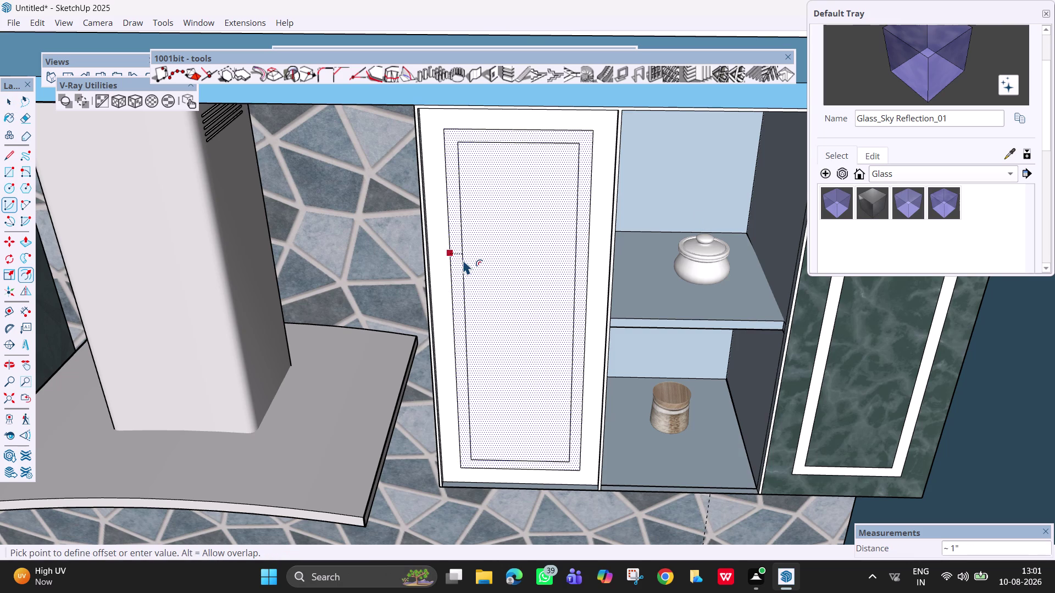
click(464, 260)
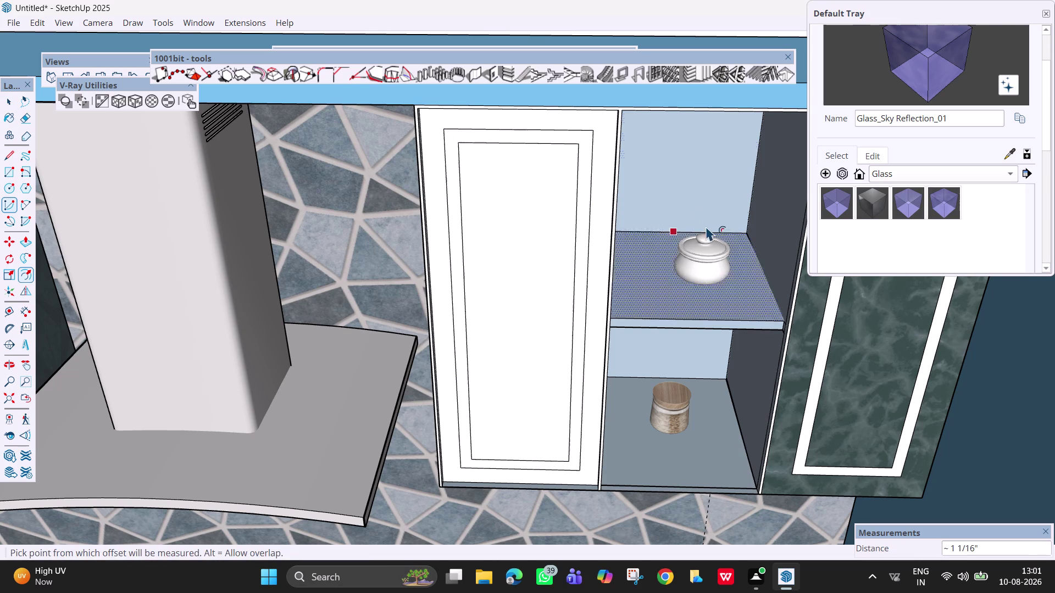
Paint the inner panel with Glass_Sky Reflection_01 and orbit to view the glazed door.
click(953, 198)
click(545, 270)
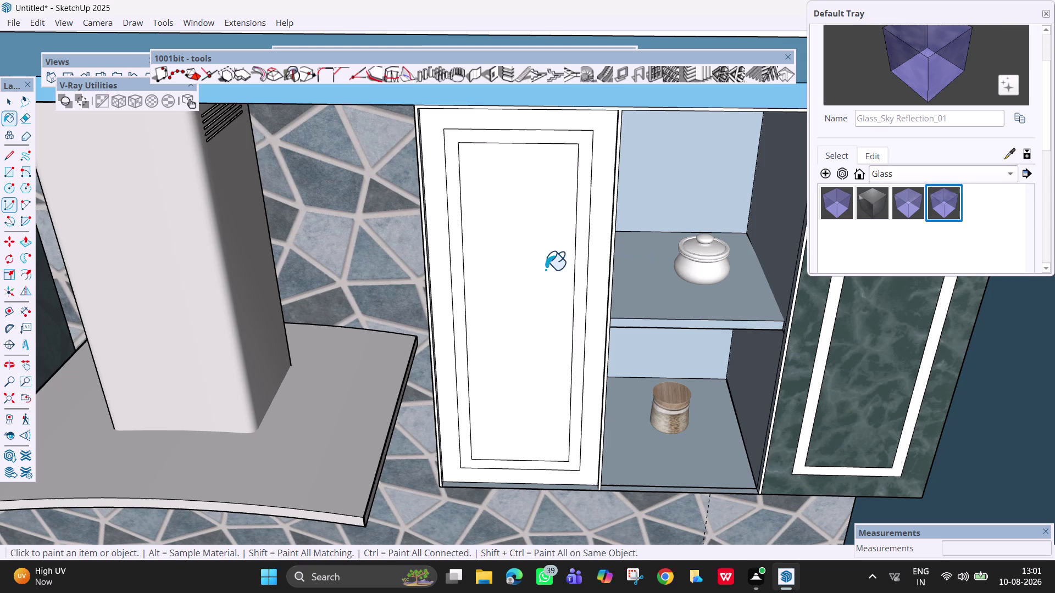
scroll(down, 3)
middle_drag(544, 281, 548, 184)
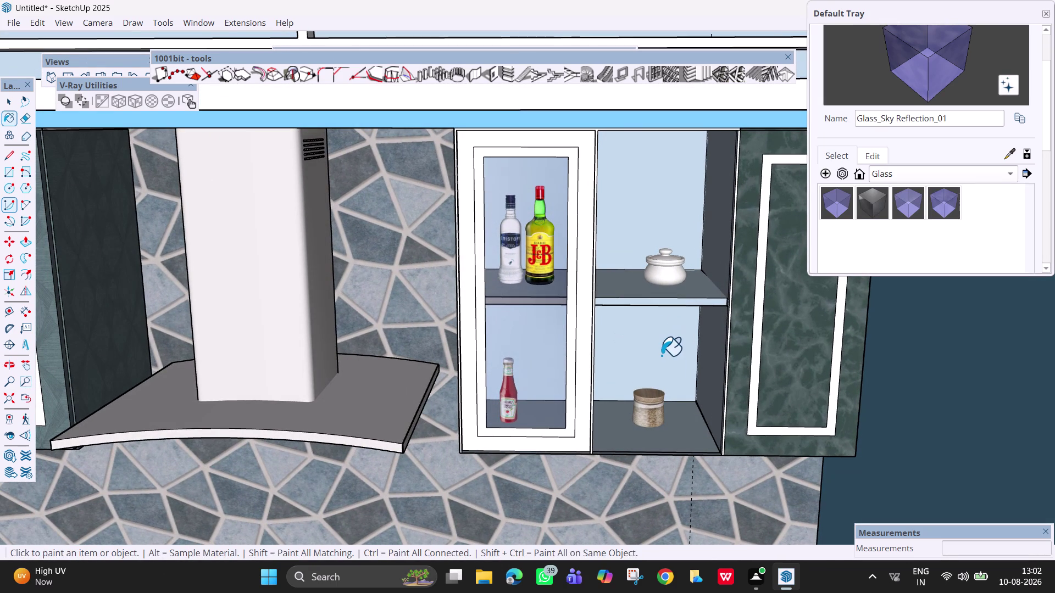
key(space)
middle_drag(640, 327, 563, 364)
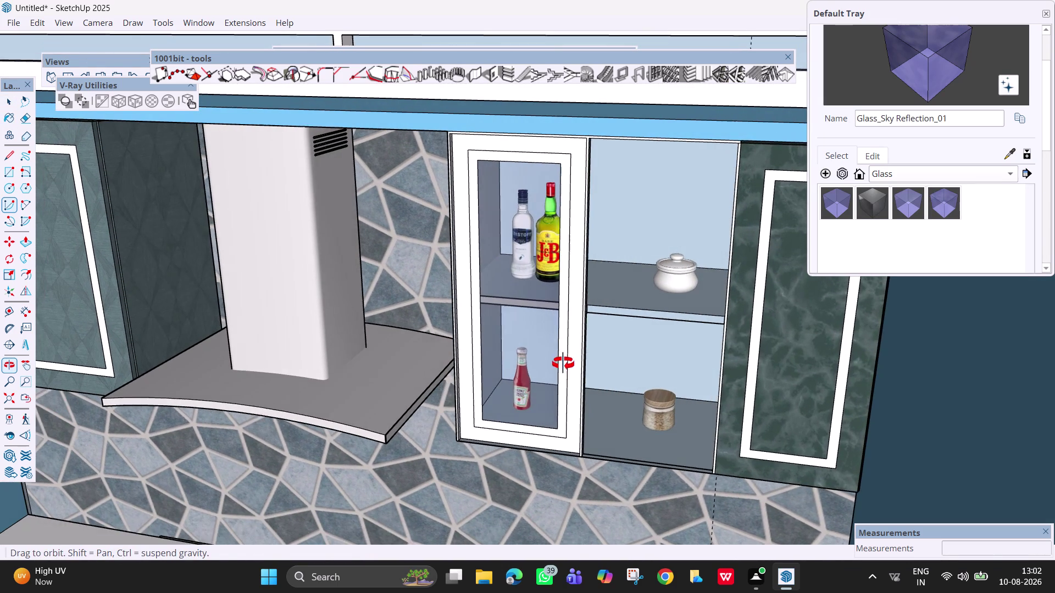
middle_drag(563, 363, 563, 364)
Begin a rectangle at the right compartment's top corner, then abandon it.
key(r)
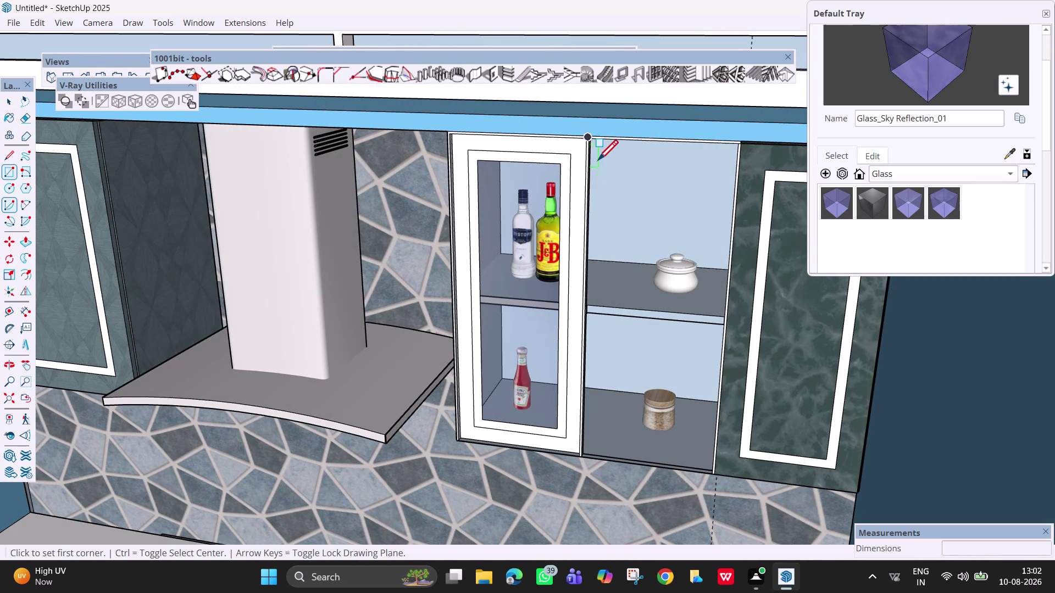
click(591, 145)
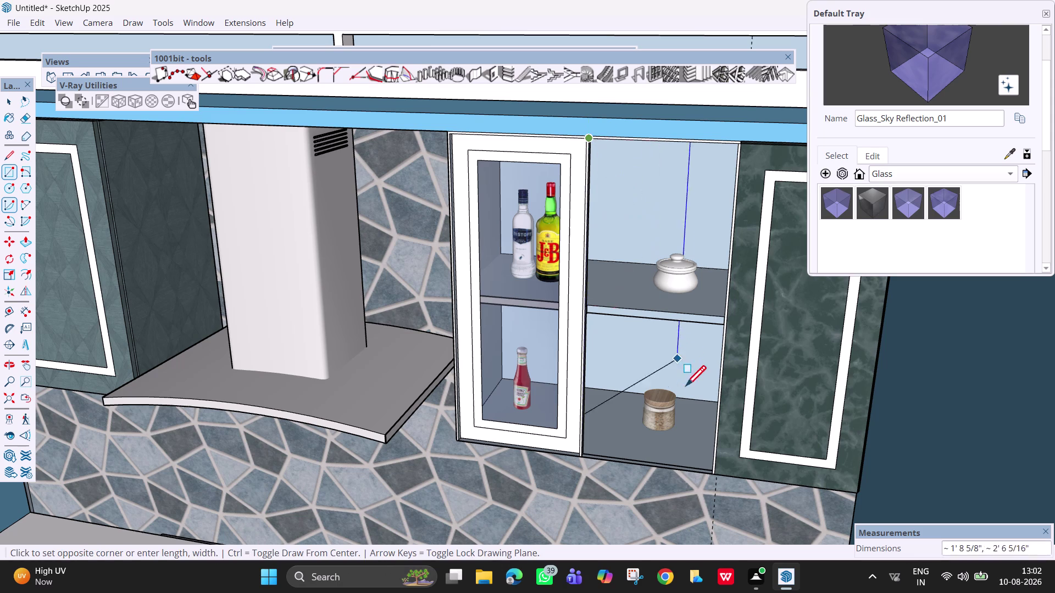
scroll(up, 3)
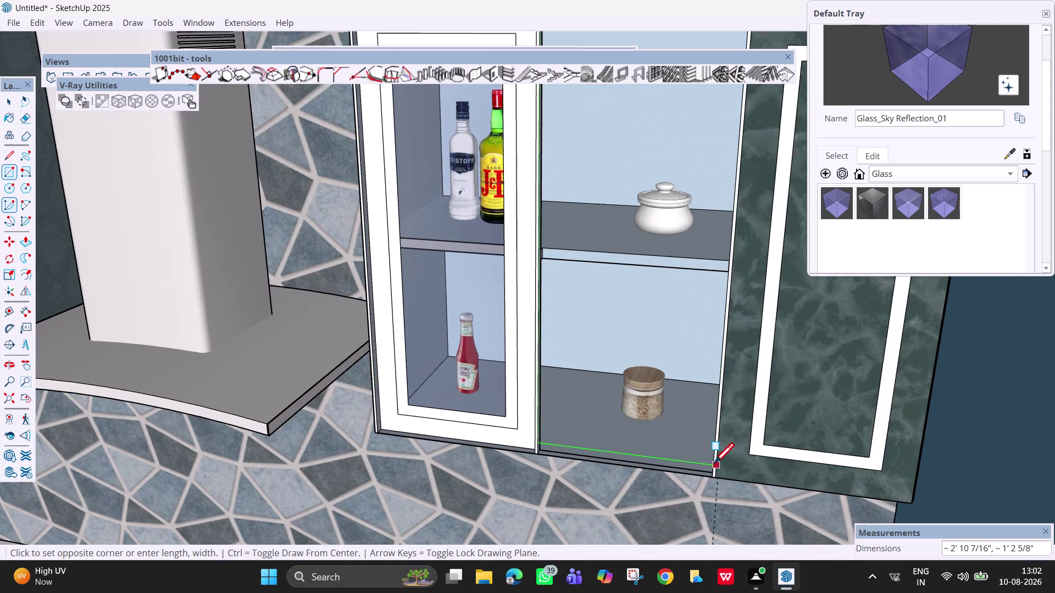
scroll(up, 3)
key(Escape)
scroll(up, 3)
scroll(down, 3)
middle_drag(680, 438, 690, 444)
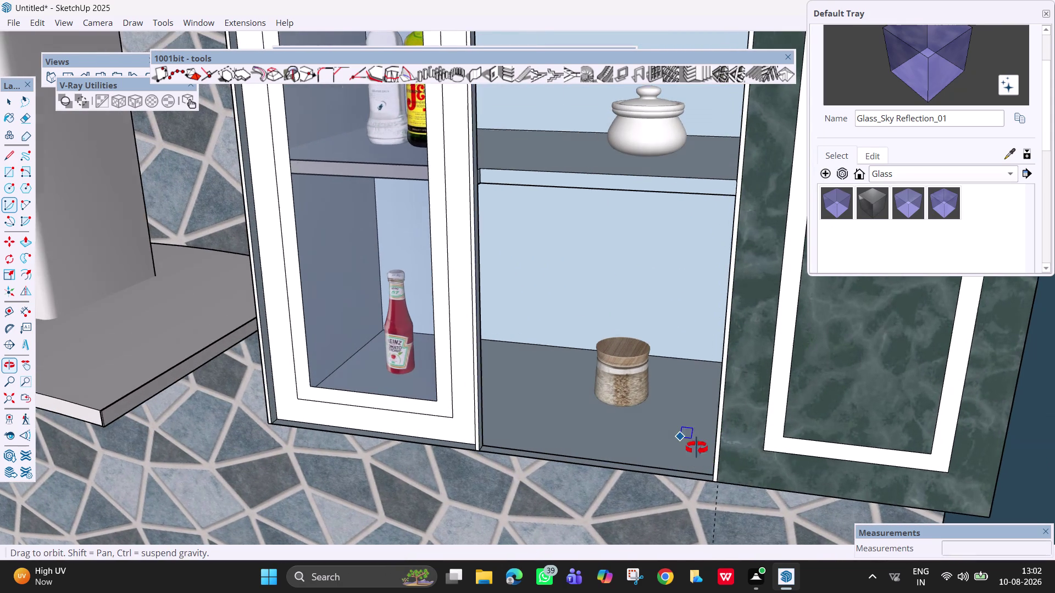
middle_drag(690, 444, 791, 490)
key(r)
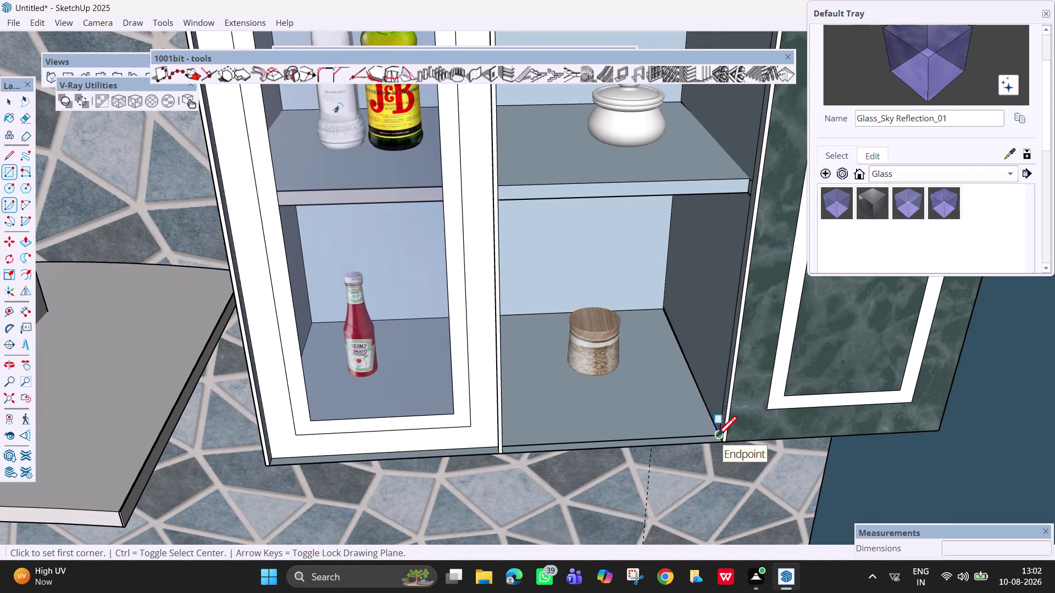
Draw a rectangle from the compartment's bottom corner to its top corner as the door face.
click(716, 438)
scroll(down, 3)
key(Left)
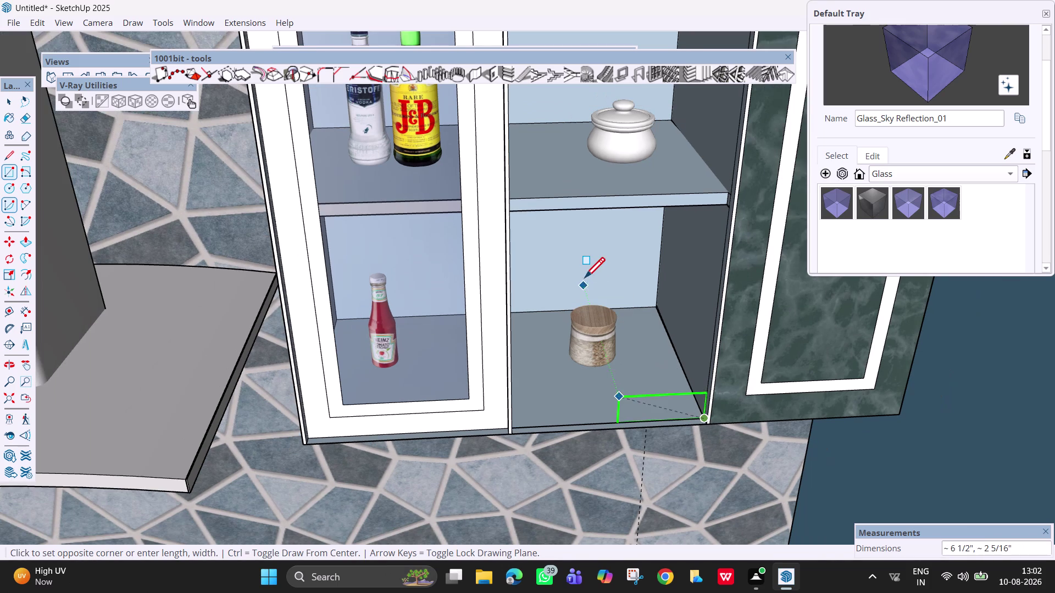
scroll(down, 3)
scroll(down, 3)
middle_drag(570, 128, 508, 158)
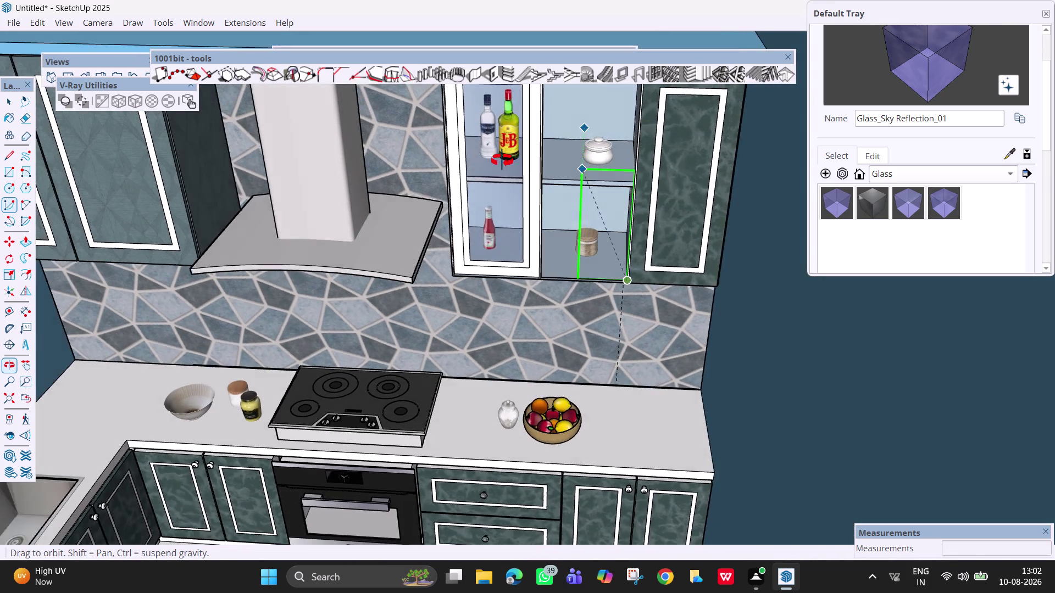
middle_drag(508, 158, 463, 212)
scroll(up, 3)
scroll(up, 3)
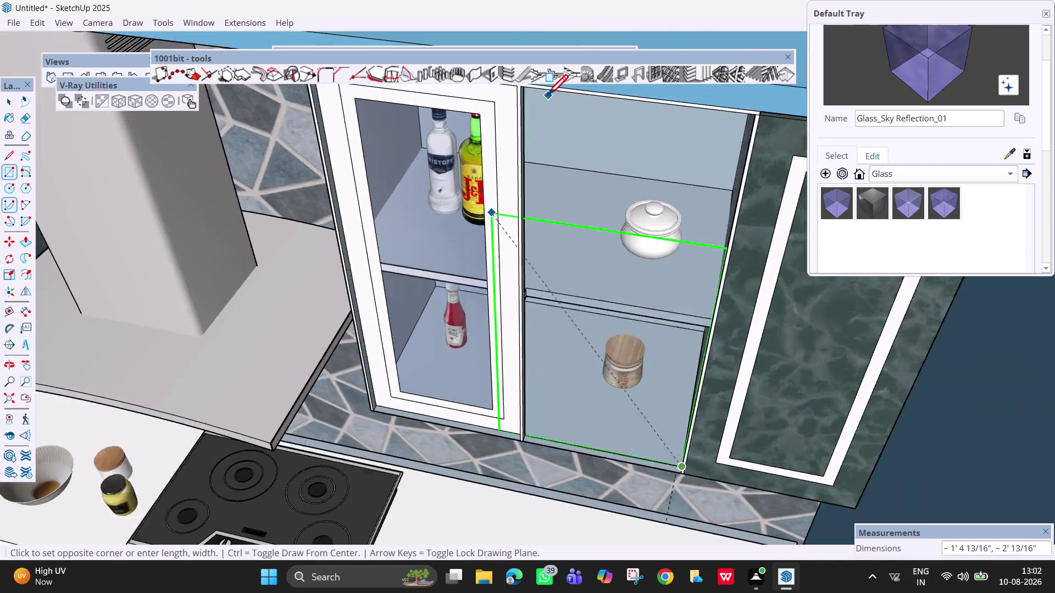
scroll(down, 3)
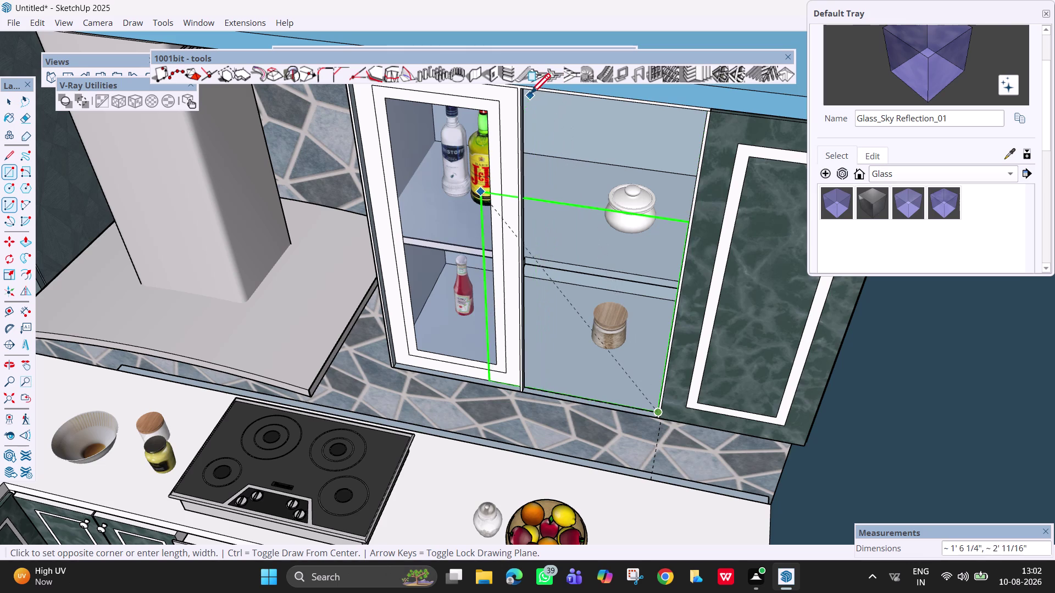
scroll(up, 3)
middle_drag(527, 128, 487, 43)
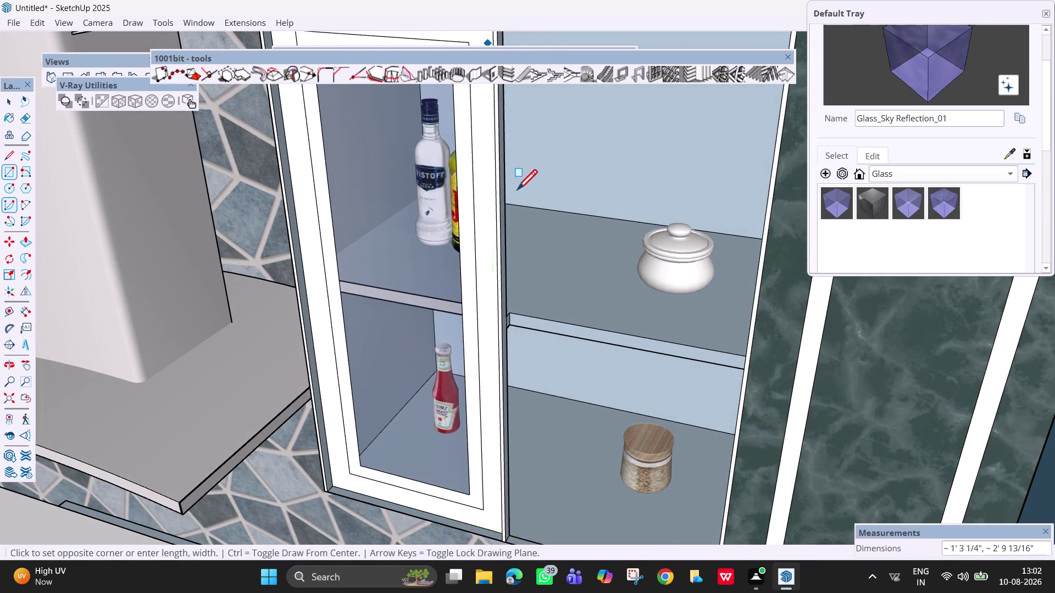
scroll(down, 3)
scroll(down, 3)
middle_drag(581, 211, 660, 146)
scroll(up, 3)
scroll(up, 3)
middle_drag(546, 148, 489, 150)
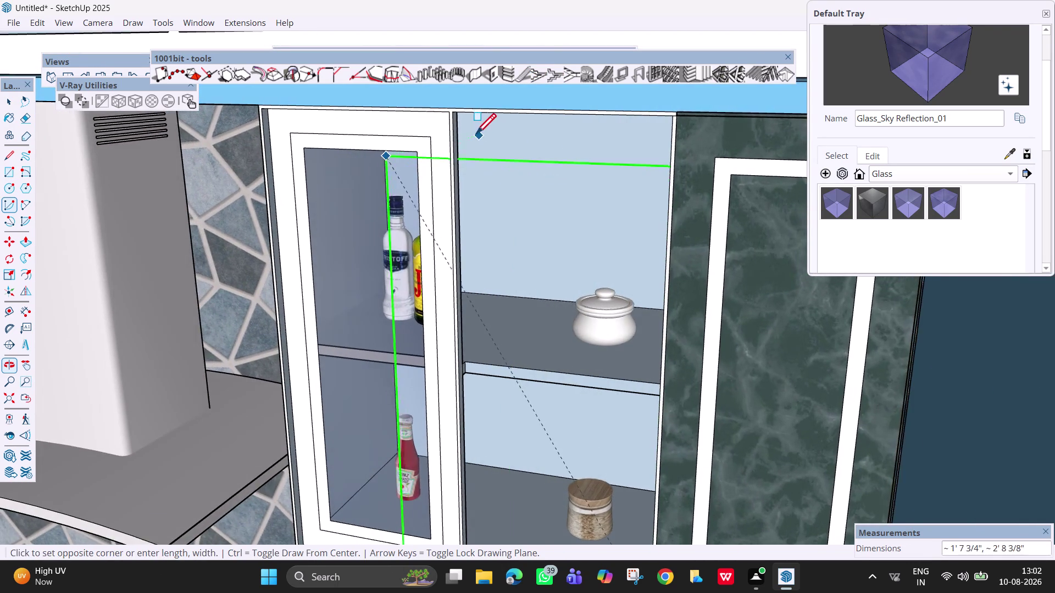
scroll(up, 3)
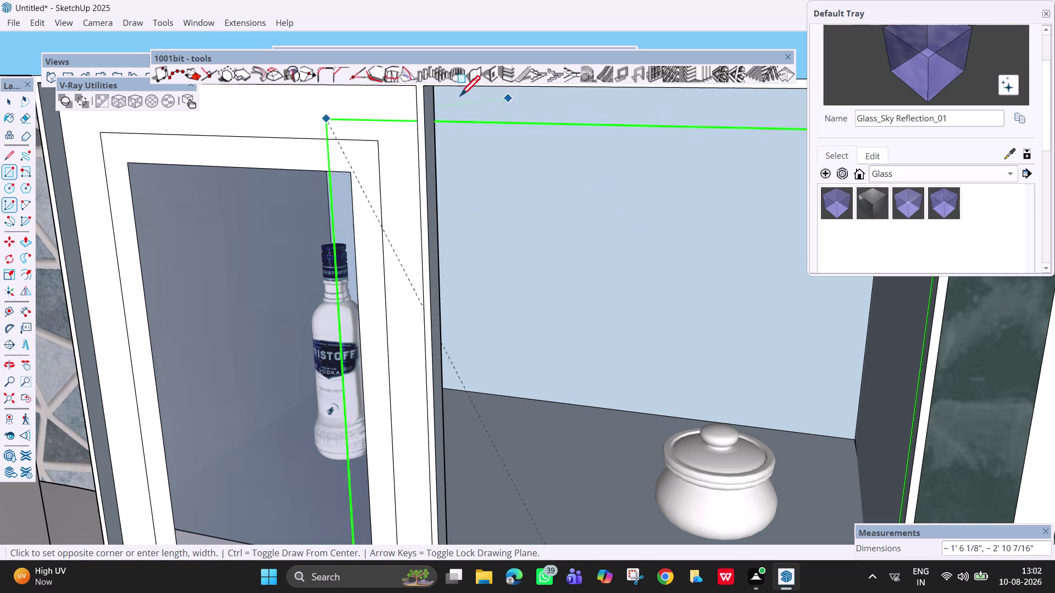
scroll(up, 3)
scroll(down, 3)
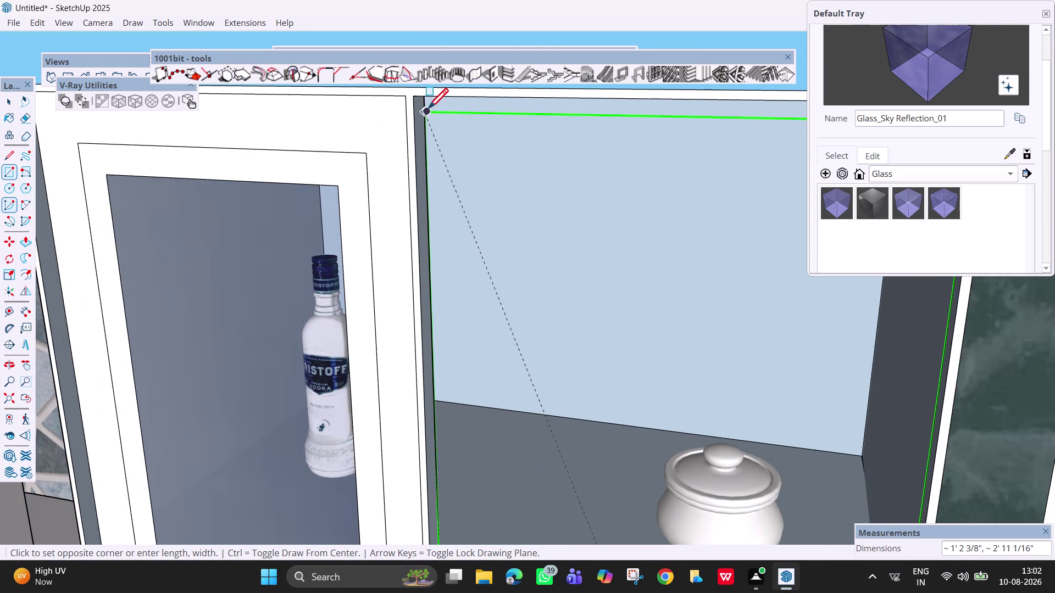
middle_drag(427, 104, 423, 58)
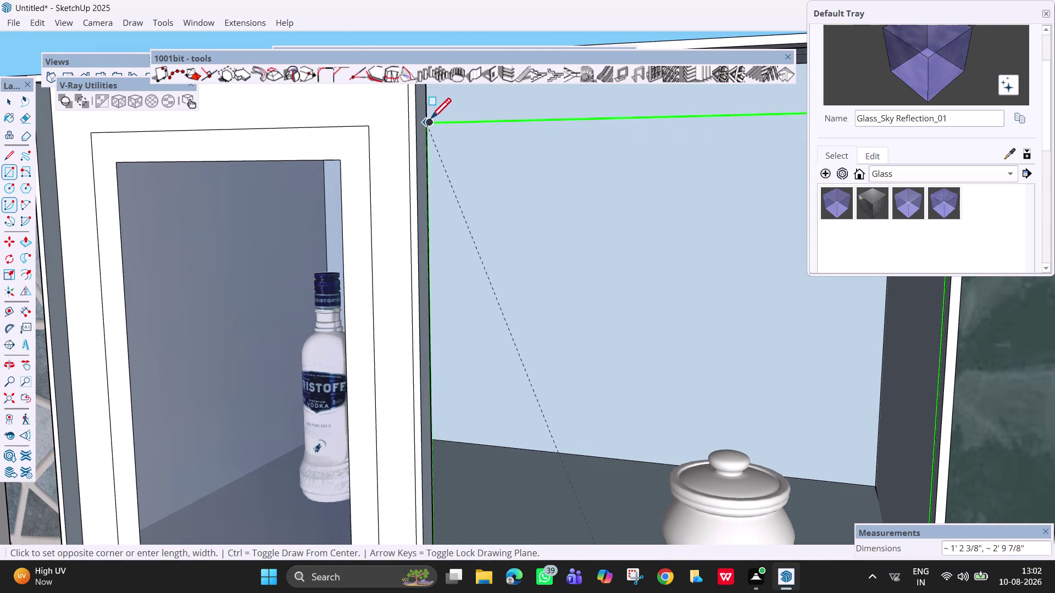
scroll(down, 3)
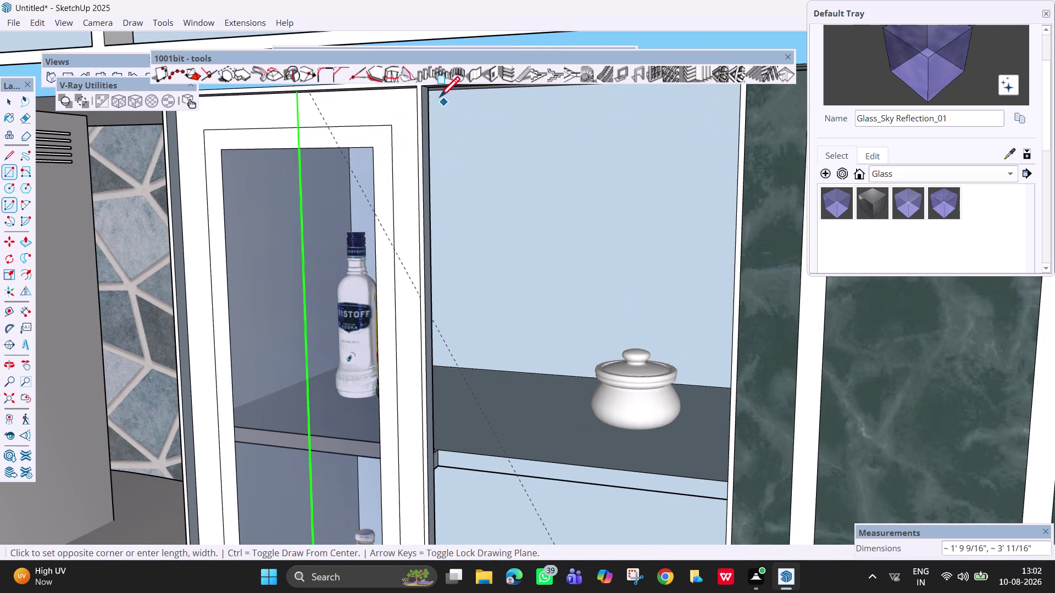
click(432, 93)
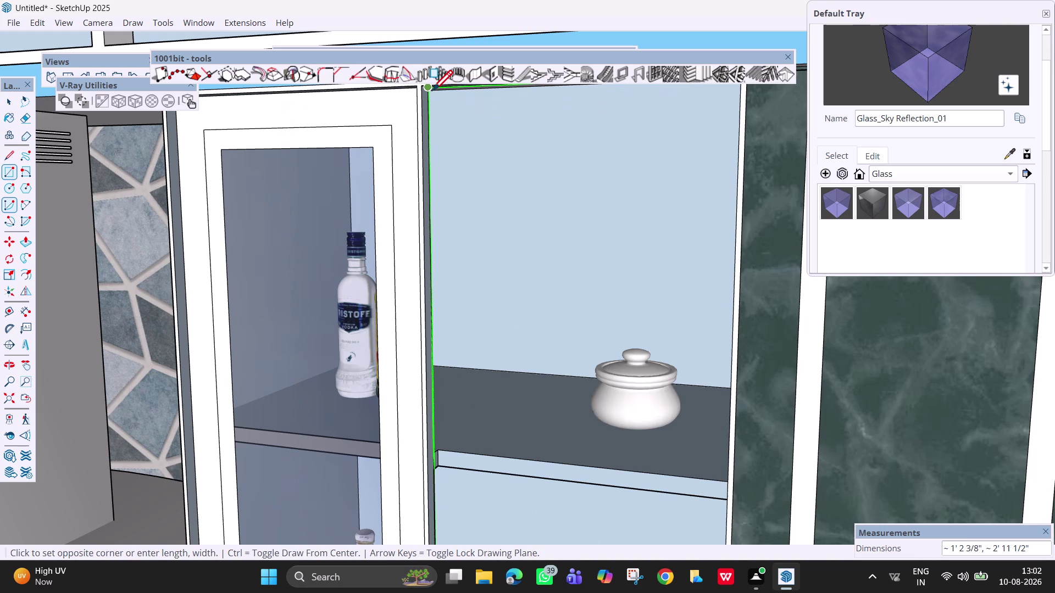
scroll(down, 3)
scroll(down, 3)
middle_drag(467, 436, 594, 455)
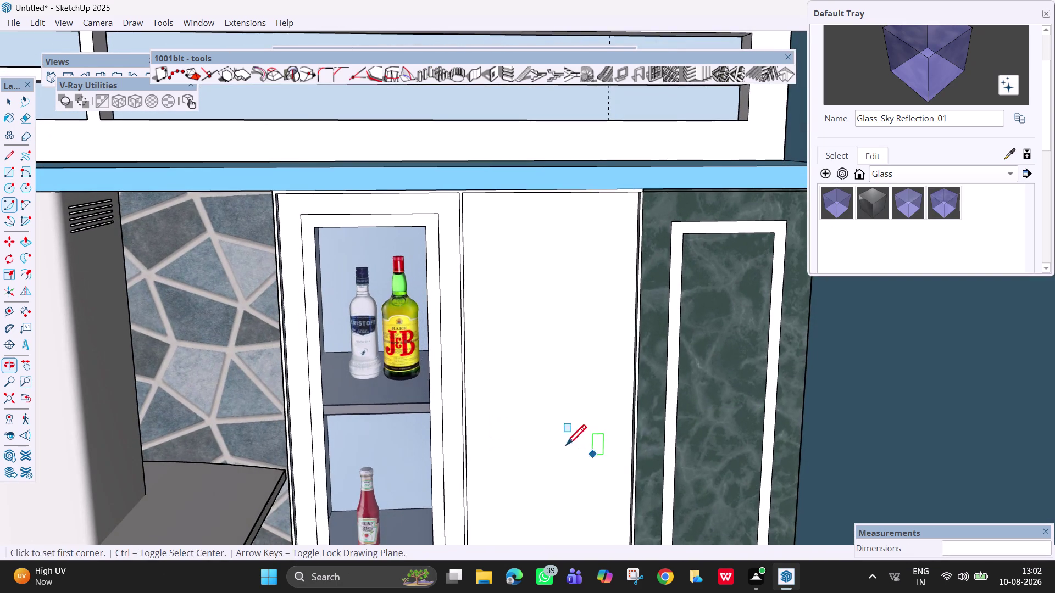
middle_drag(368, 455, 302, 490)
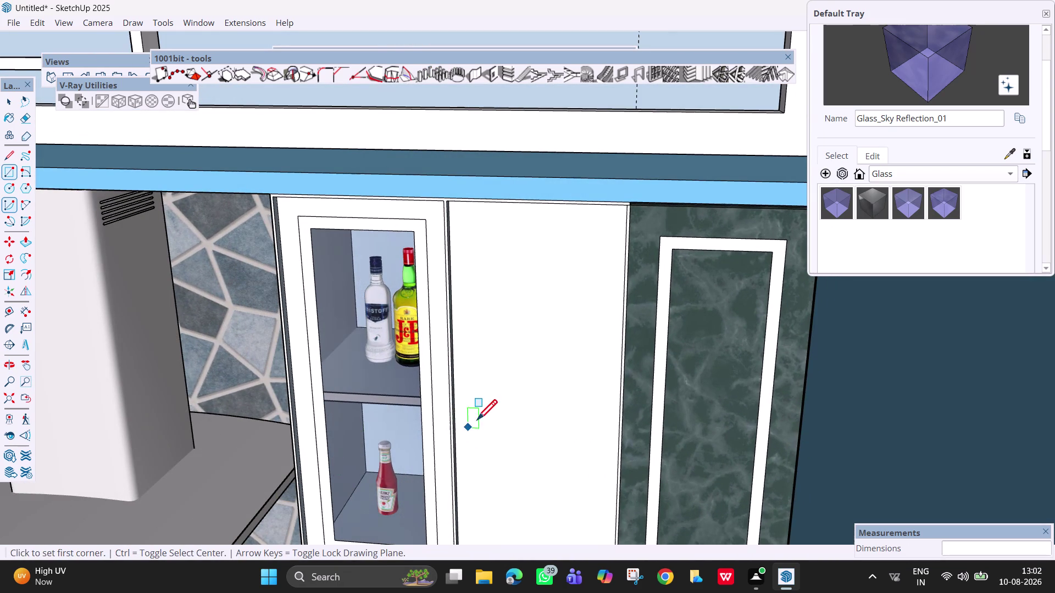
Offset the new door face inward and paint the inner panel Glass_Sky Reflection_01.
key(f)
click(465, 394)
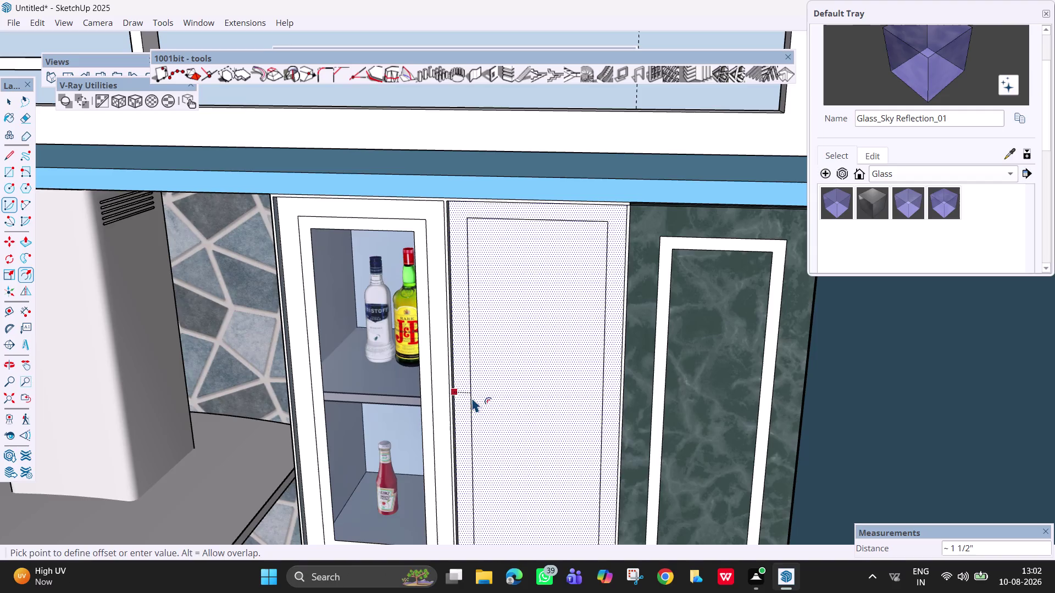
click(475, 395)
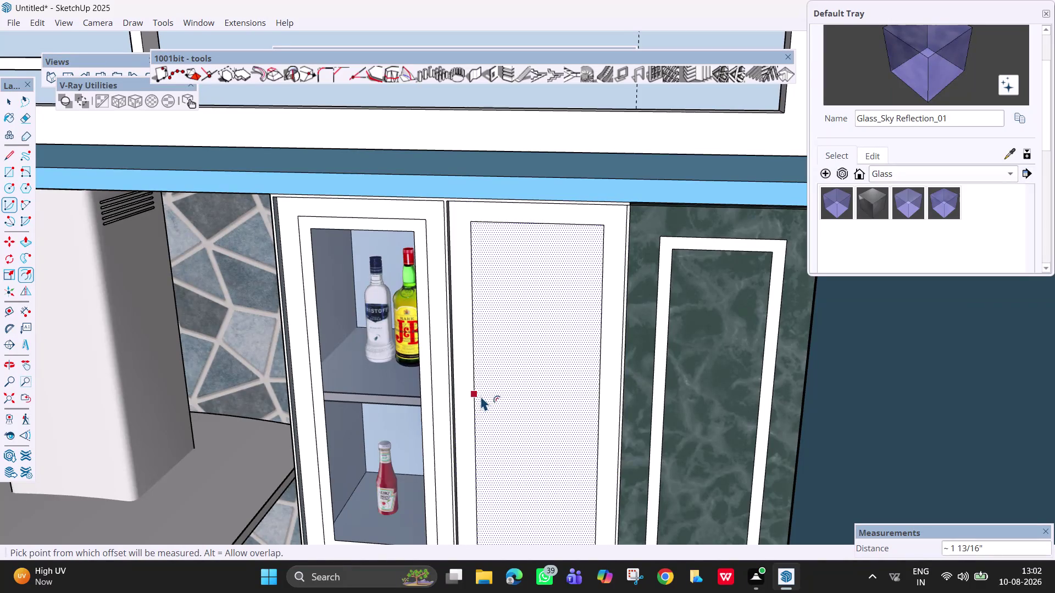
click(478, 396)
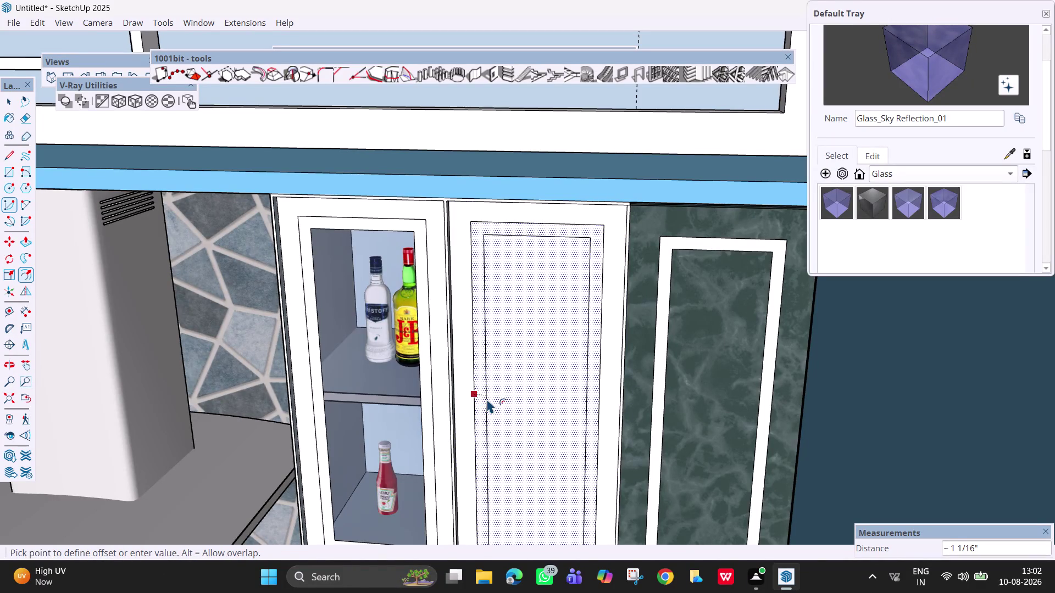
click(487, 398)
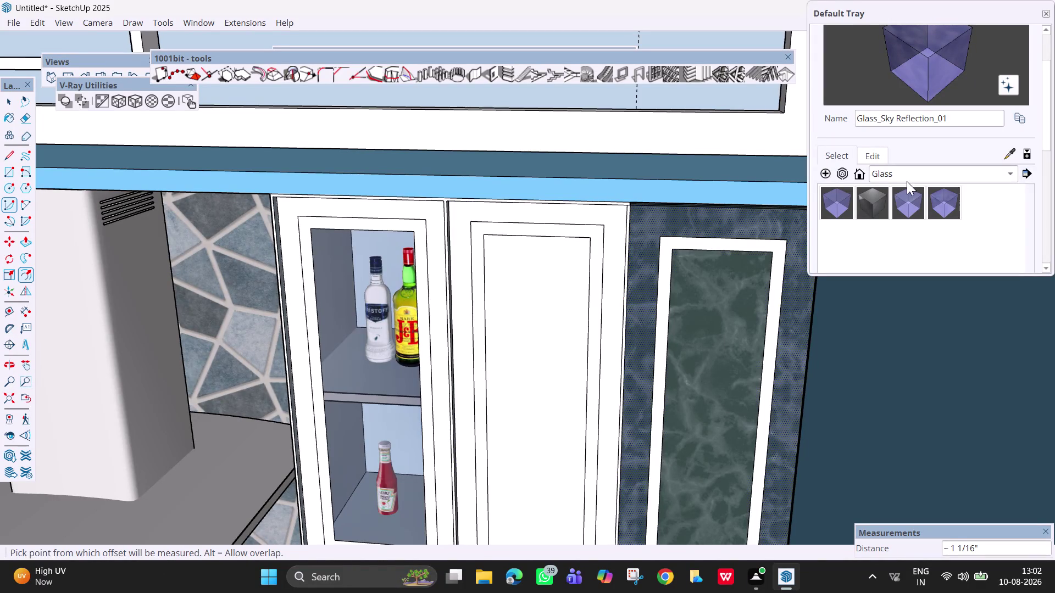
click(947, 200)
click(557, 336)
scroll(down, 3)
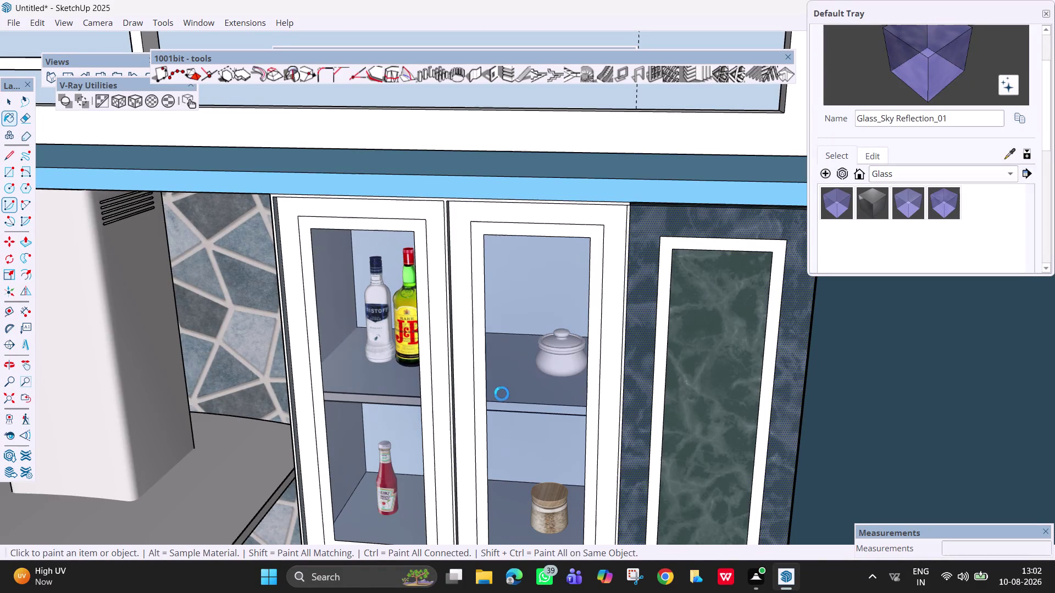
Bring both glass doors into view and make first Push/Pull attempts on the left frame.
middle_drag(501, 394, 507, 376)
scroll(down, 3)
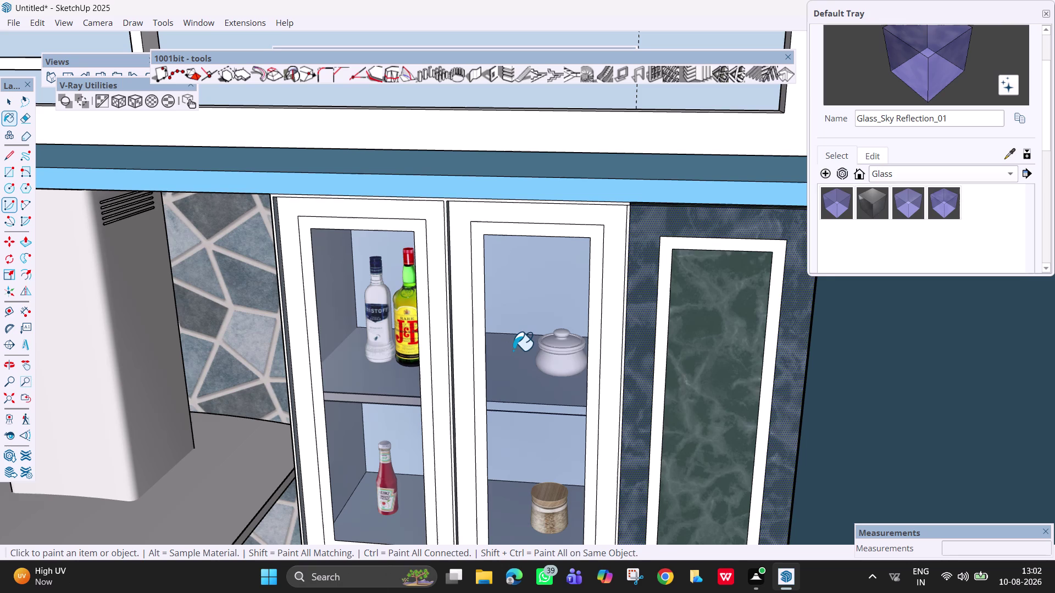
scroll(down, 3)
middle_drag(500, 430, 516, 432)
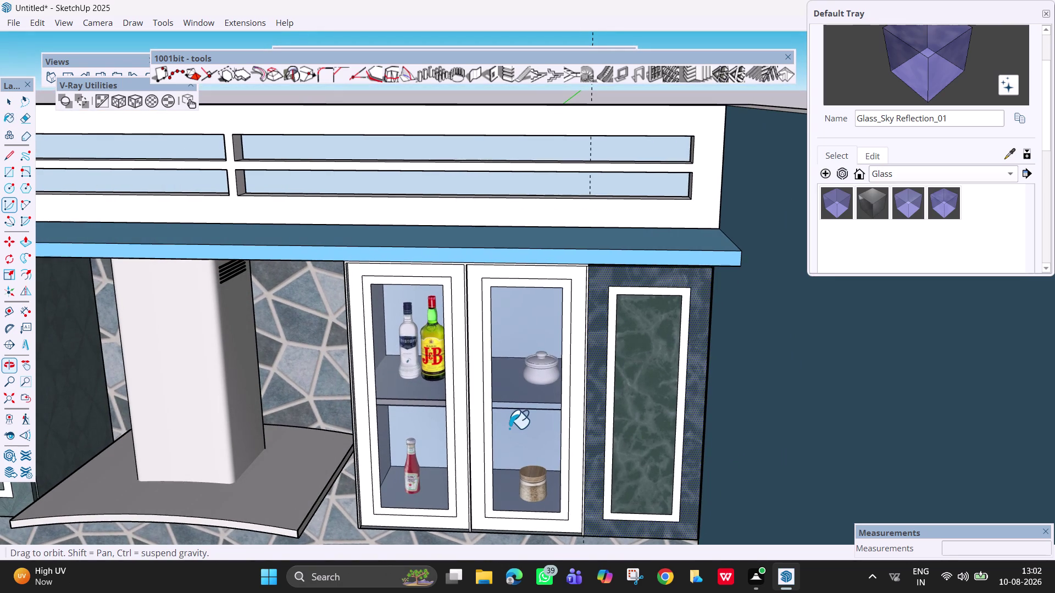
key(p)
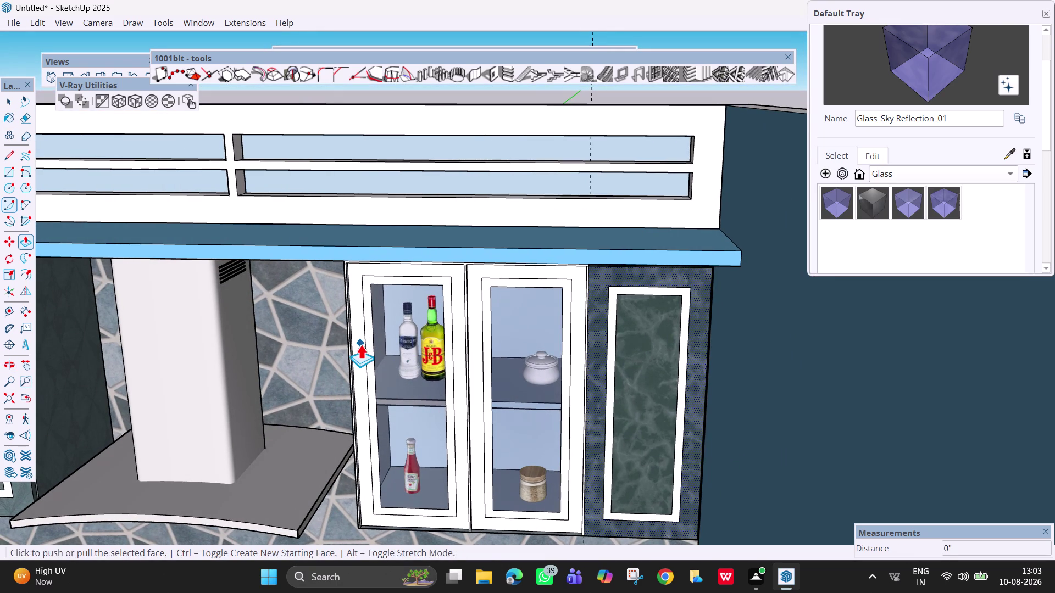
click(361, 344)
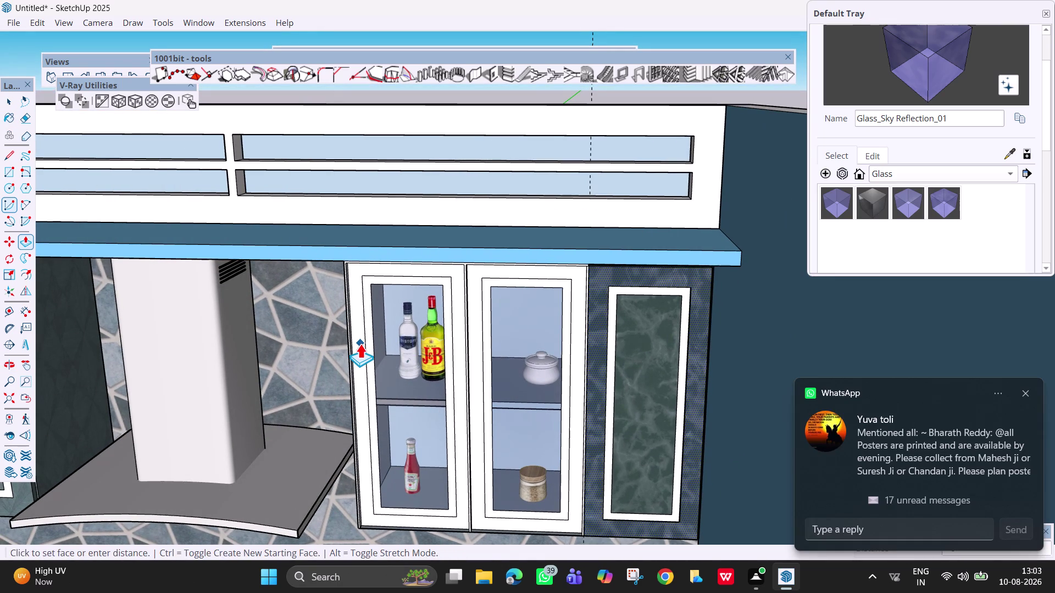
key(Escape)
scroll(up, 3)
click(351, 333)
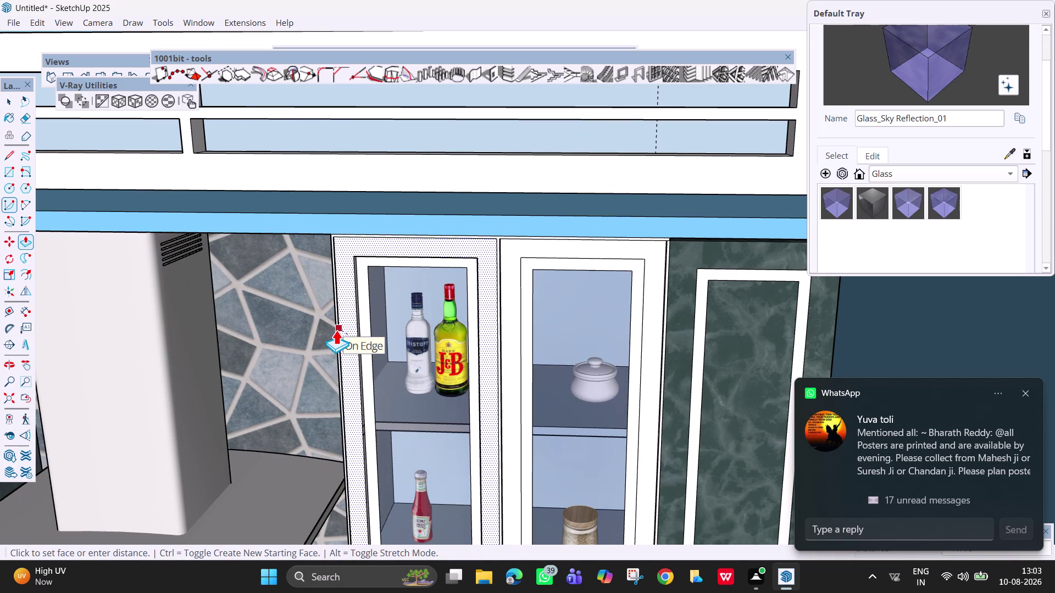
click(336, 329)
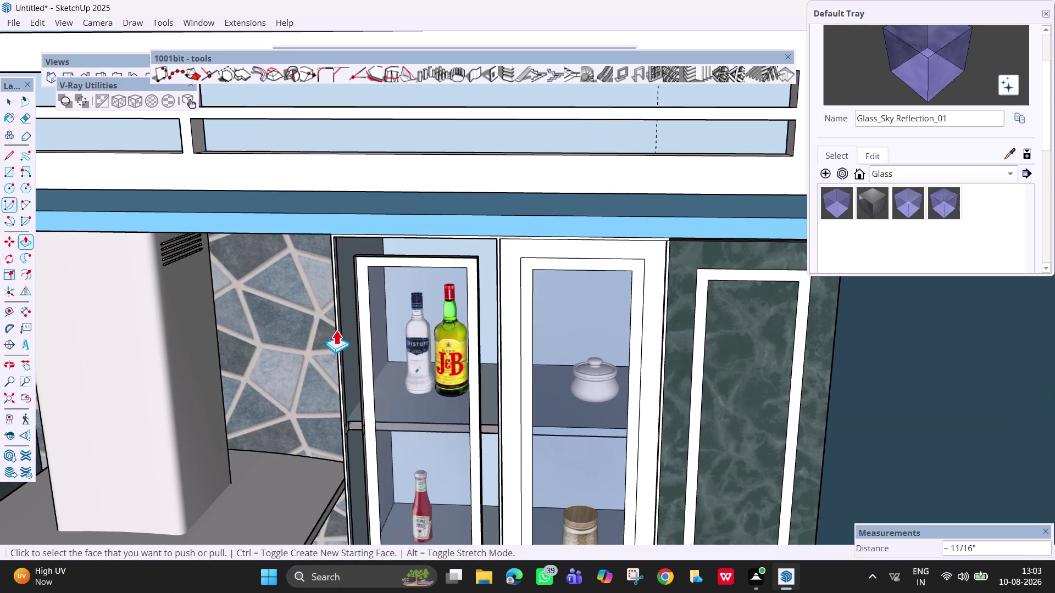
key(ctrl+z)
Pull the door frame out 18 mm, then undo it and the repeated extrusion.
click(355, 320)
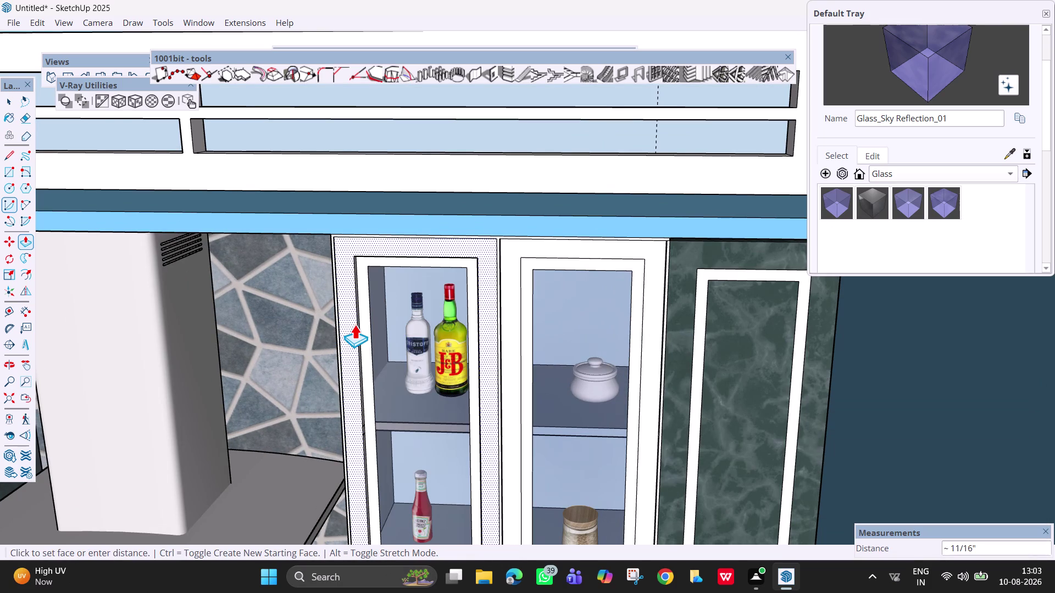
text(18)
text(mm)
key(Return)
key(ctrl+z)
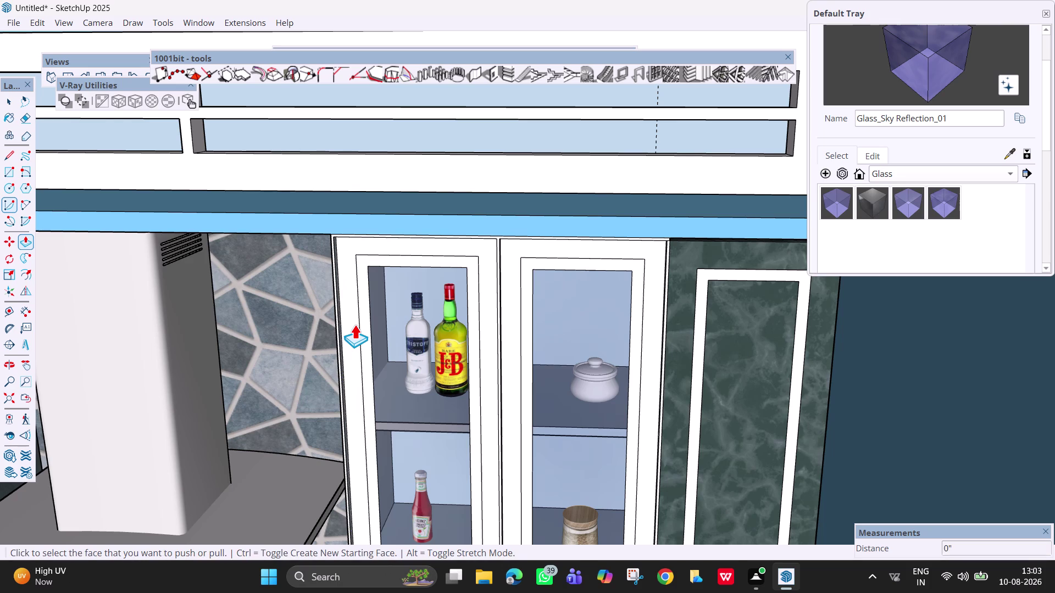
double_click(349, 327)
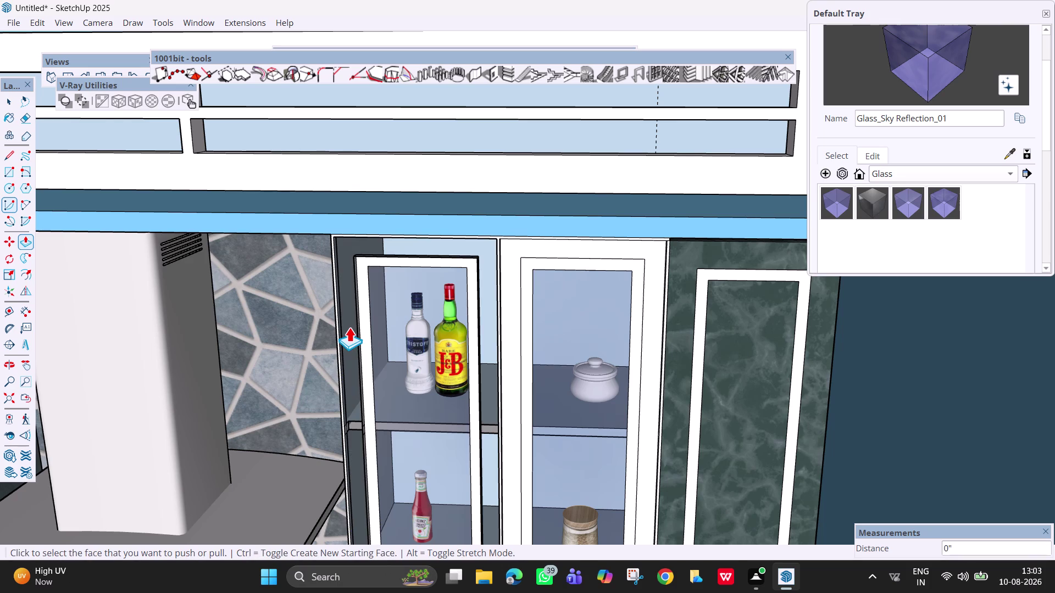
key(ctrl+z)
Pull the left door's frame faces outward and repeat the extrusion on the right door.
scroll(up, 3)
middle_drag(354, 330, 522, 416)
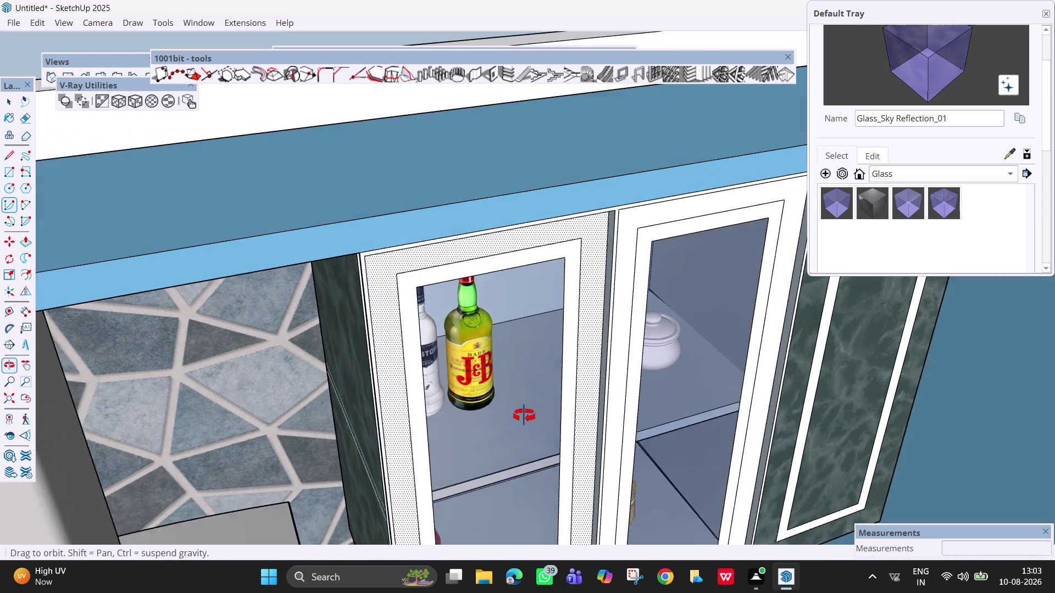
middle_drag(522, 416, 592, 398)
click(595, 357)
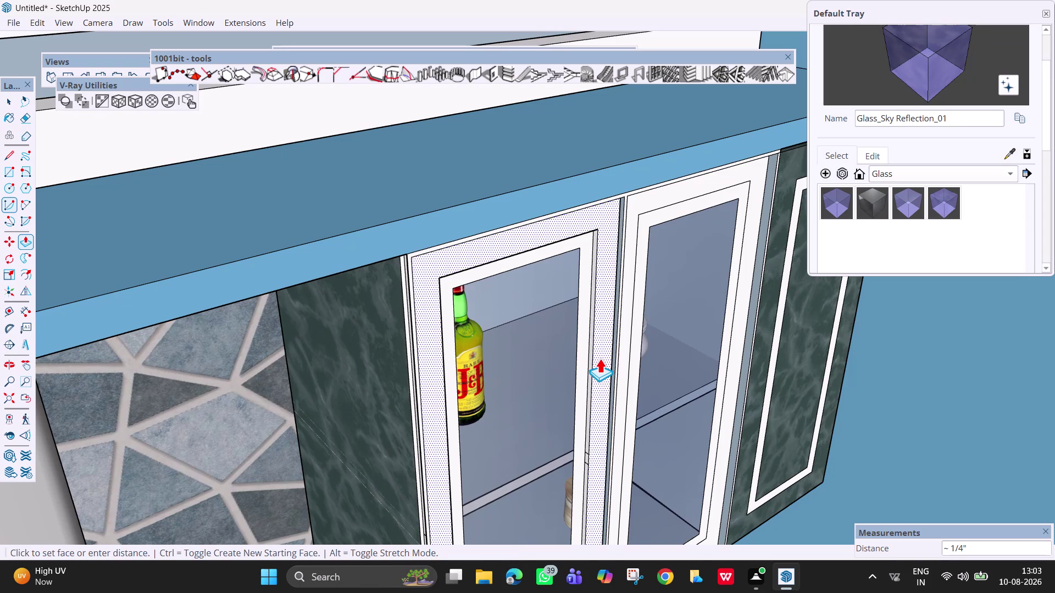
click(599, 358)
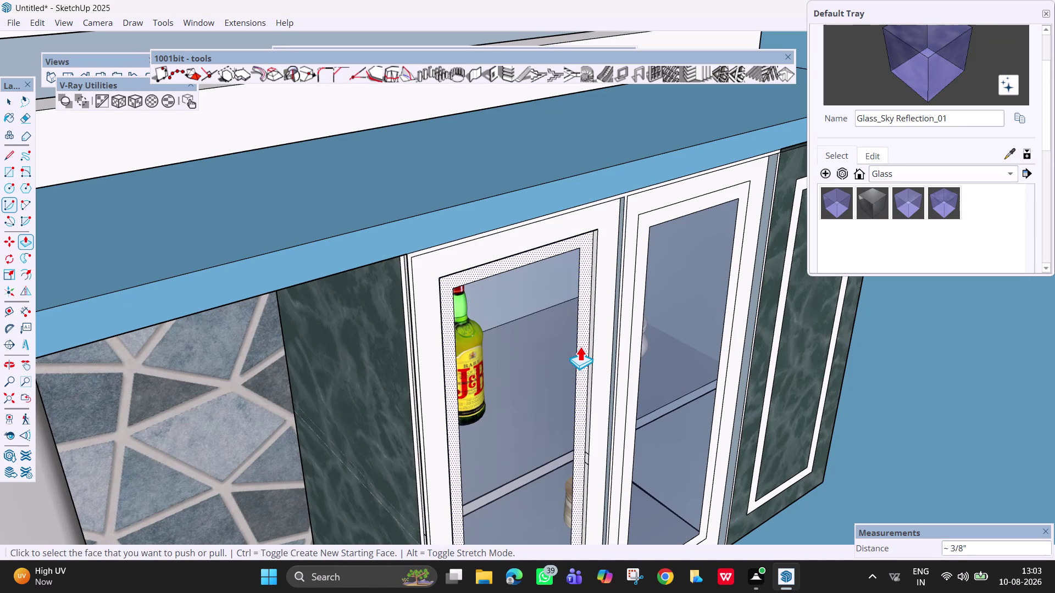
click(579, 346)
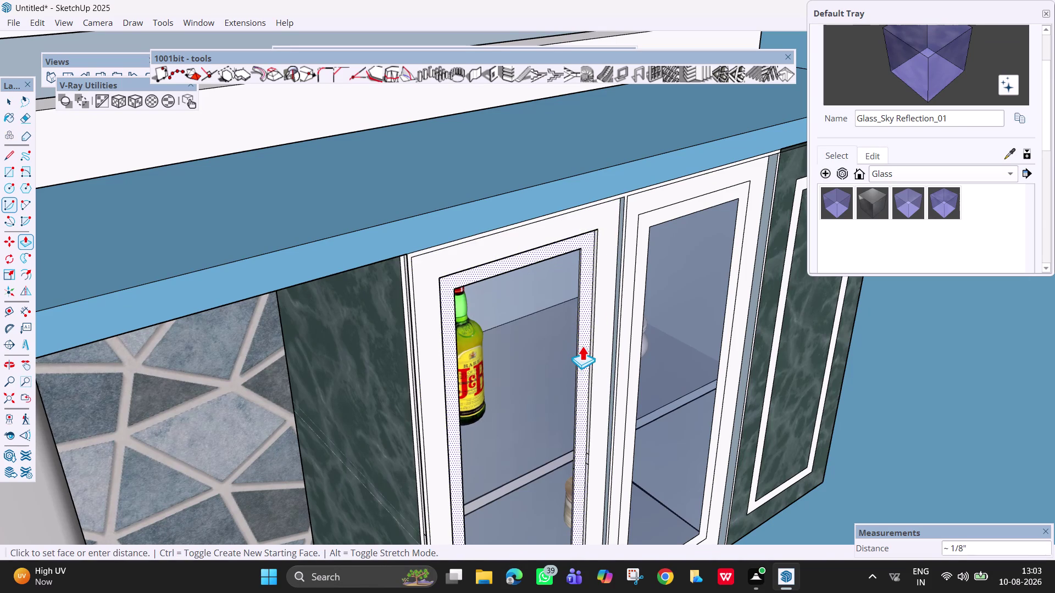
click(583, 345)
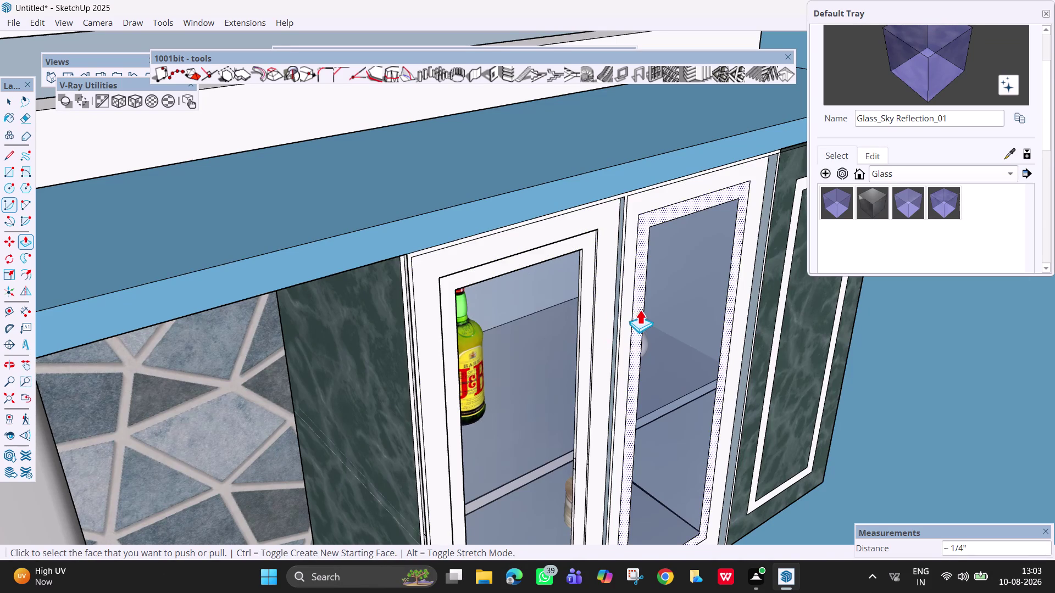
double_click(646, 253)
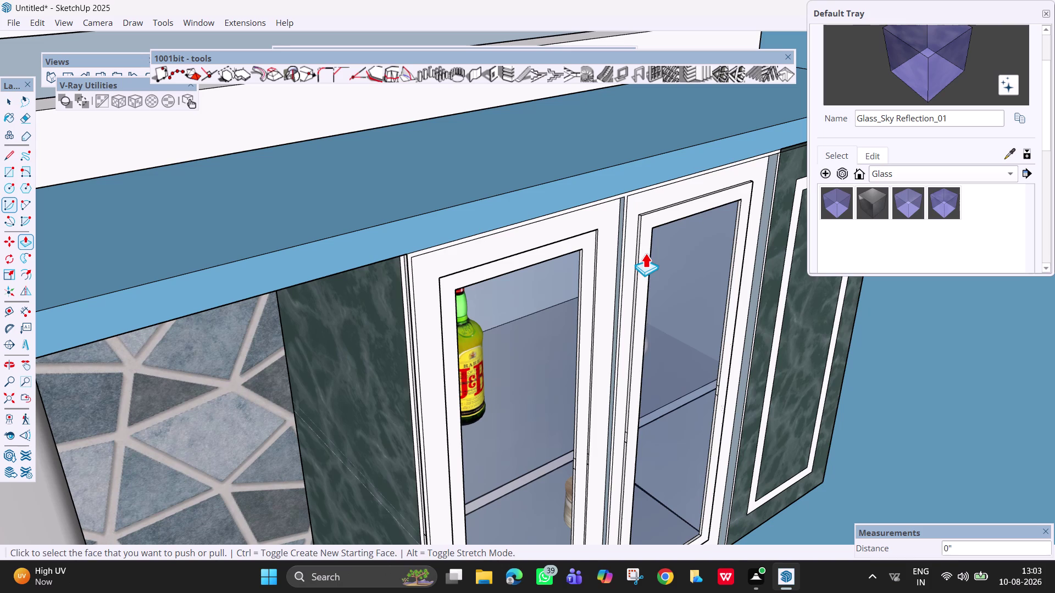
double_click(628, 250)
scroll(down, 3)
middle_drag(694, 357, 648, 386)
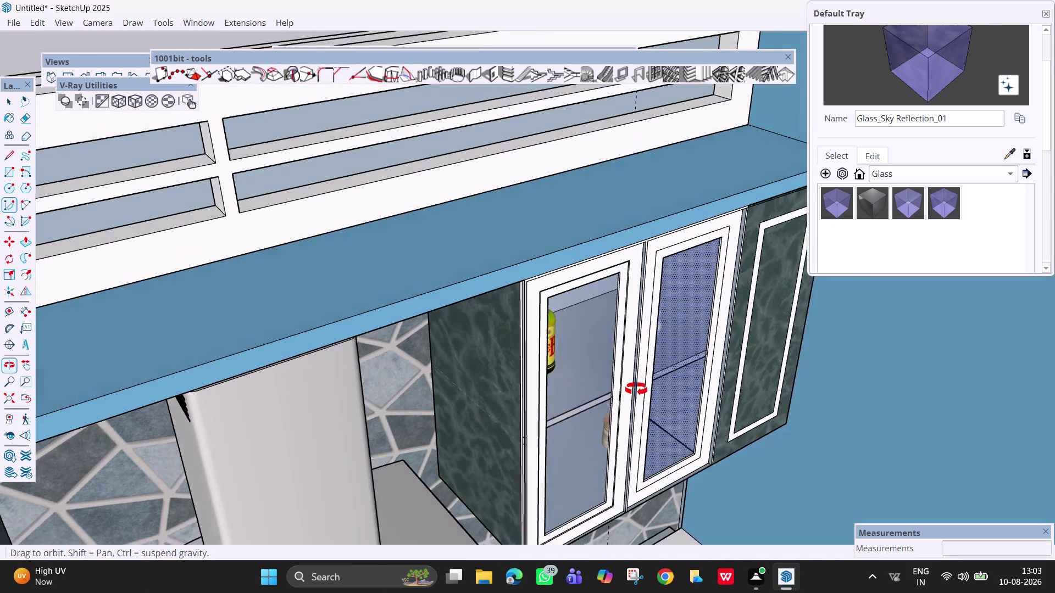
middle_drag(648, 387, 426, 352)
scroll(down, 3)
middle_drag(547, 390, 490, 387)
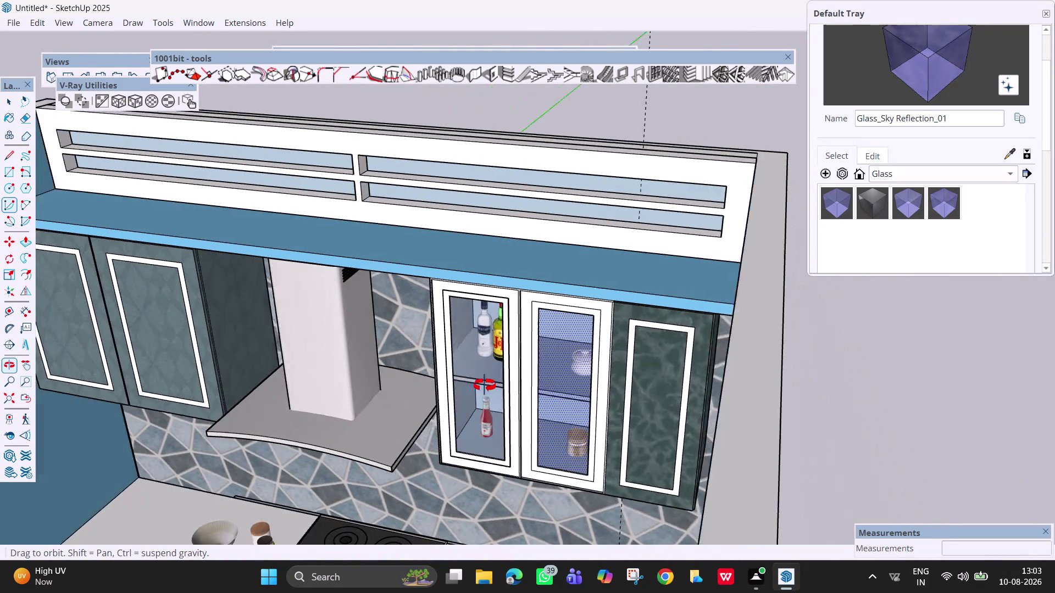
middle_drag(490, 387, 472, 384)
middle_drag(531, 368, 625, 340)
scroll(up, 3)
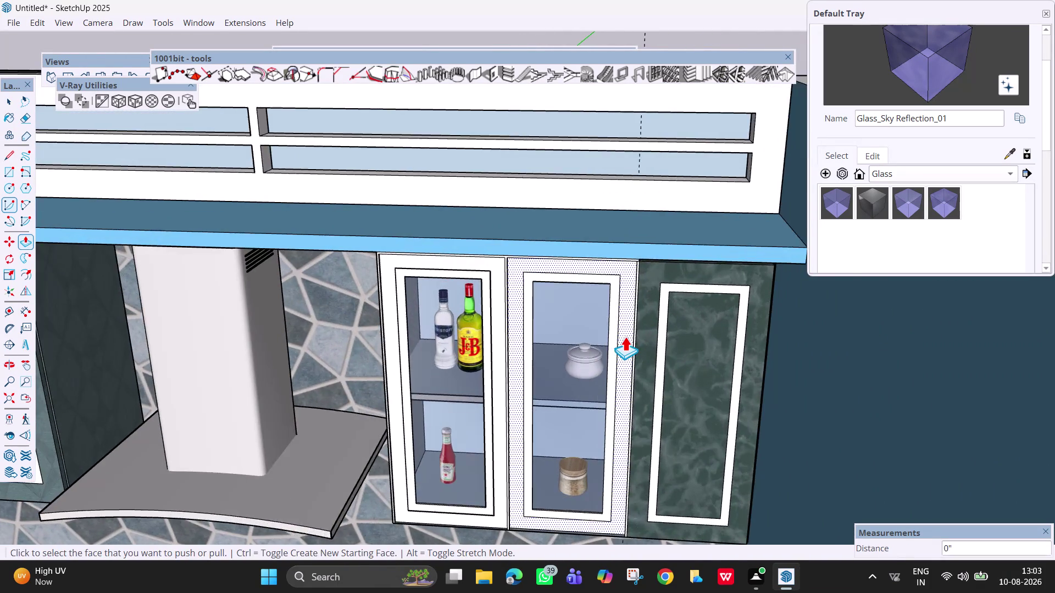
scroll(up, 3)
middle_drag(628, 338, 732, 315)
scroll(down, 3)
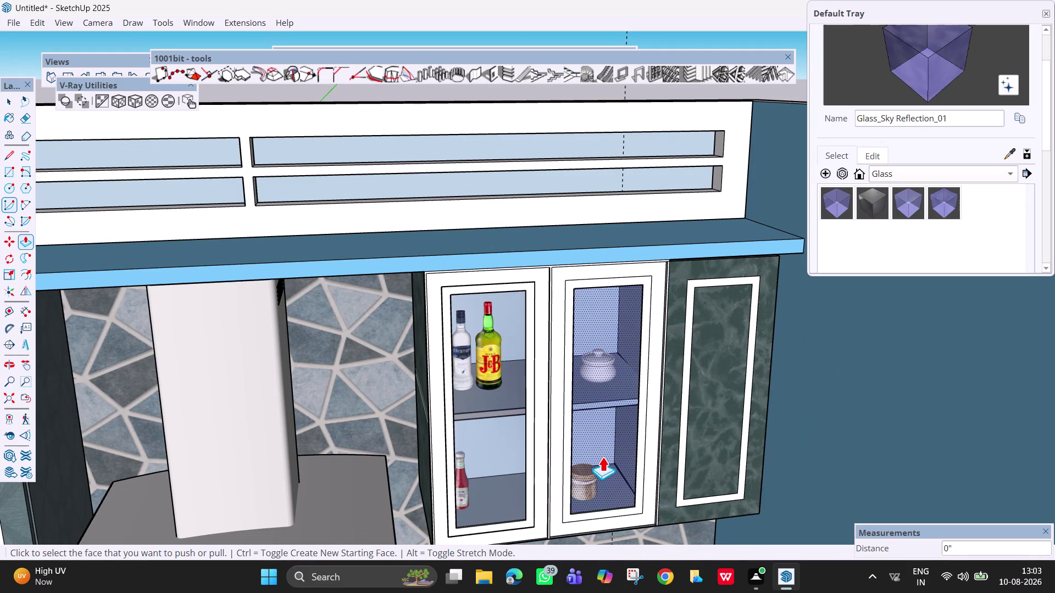
scroll(down, 3)
middle_drag(593, 423, 501, 372)
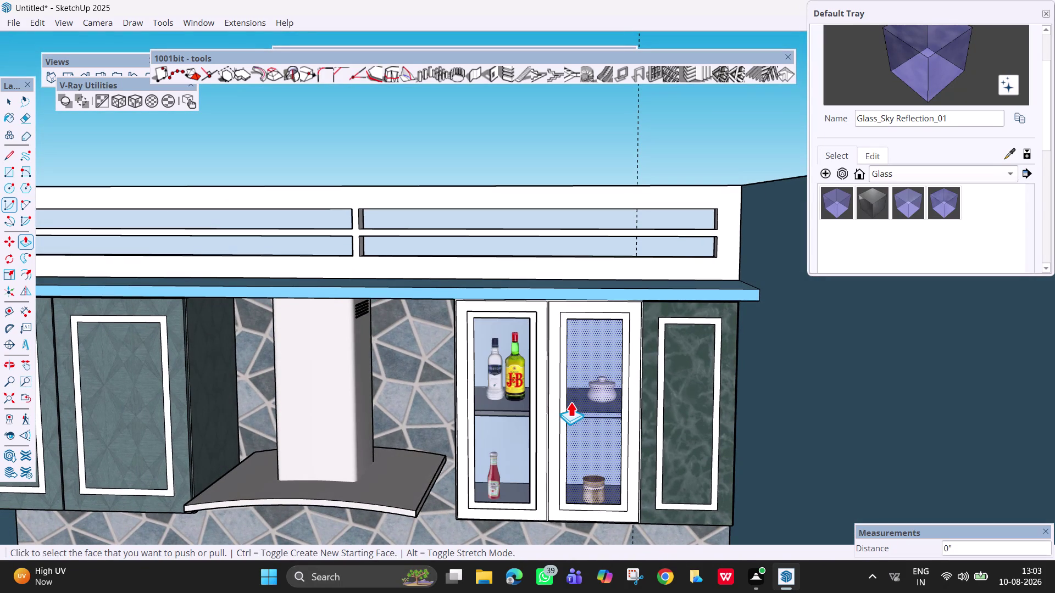
key(h)
drag(631, 459, 674, 262)
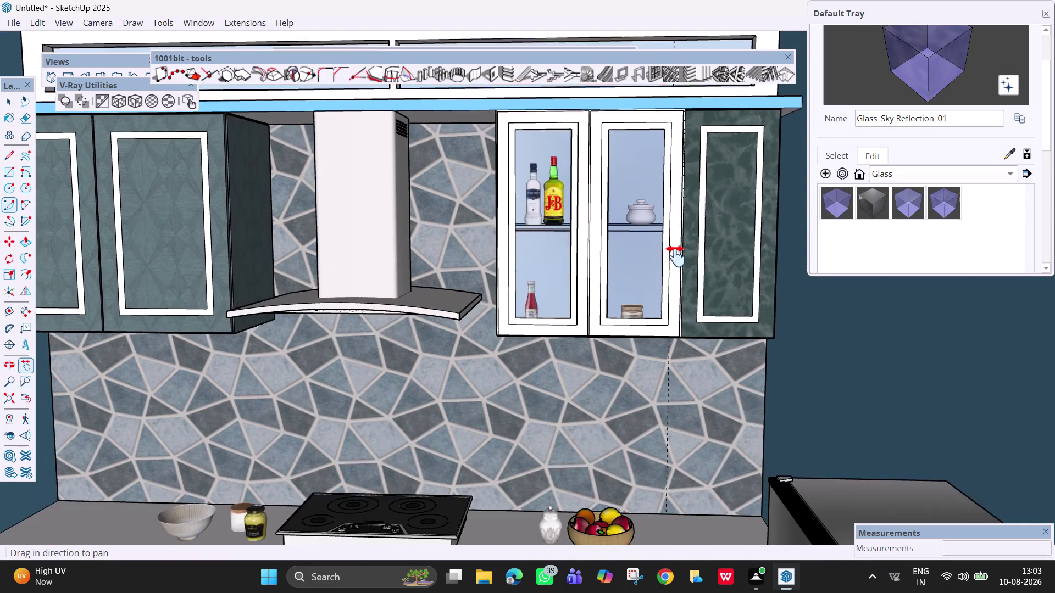
scroll(down, 3)
scroll(down, 3)
scroll(down, 3)
middle_drag(667, 340, 657, 366)
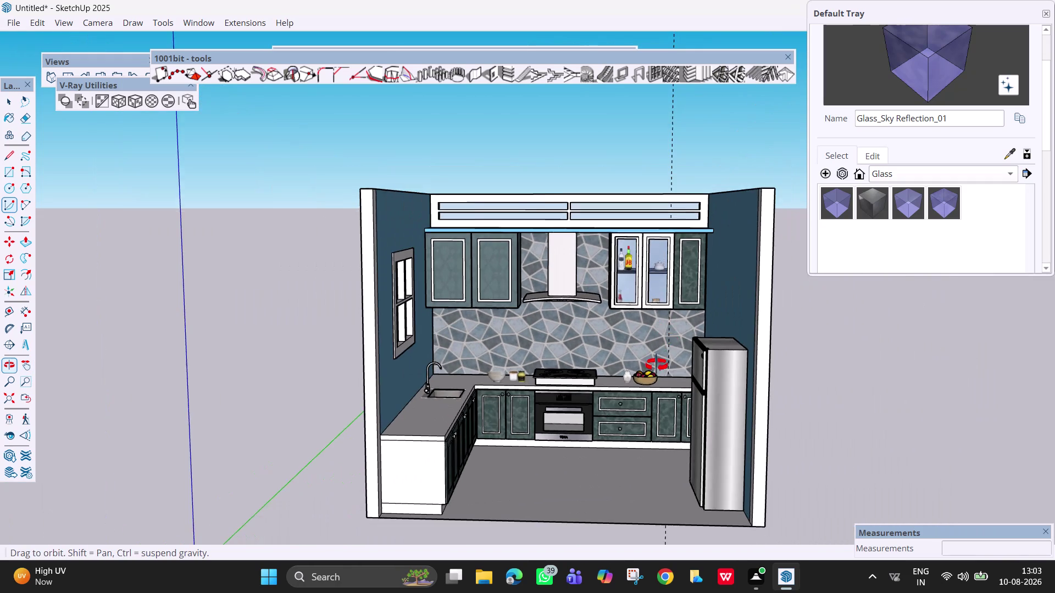
middle_drag(656, 365, 633, 486)
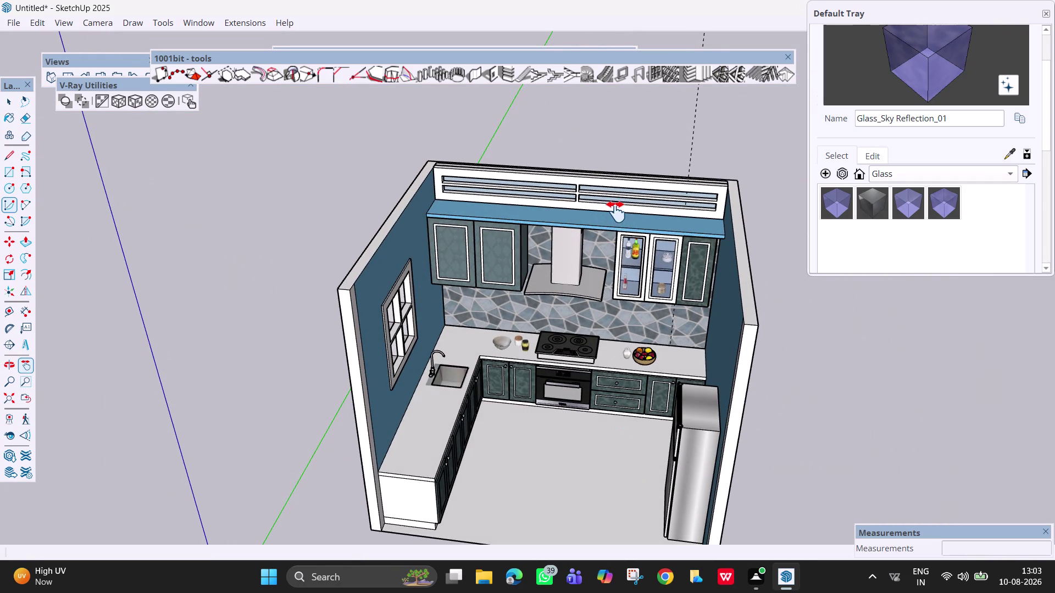
scroll(up, 3)
scroll(up, 3)
middle_drag(620, 214, 655, 240)
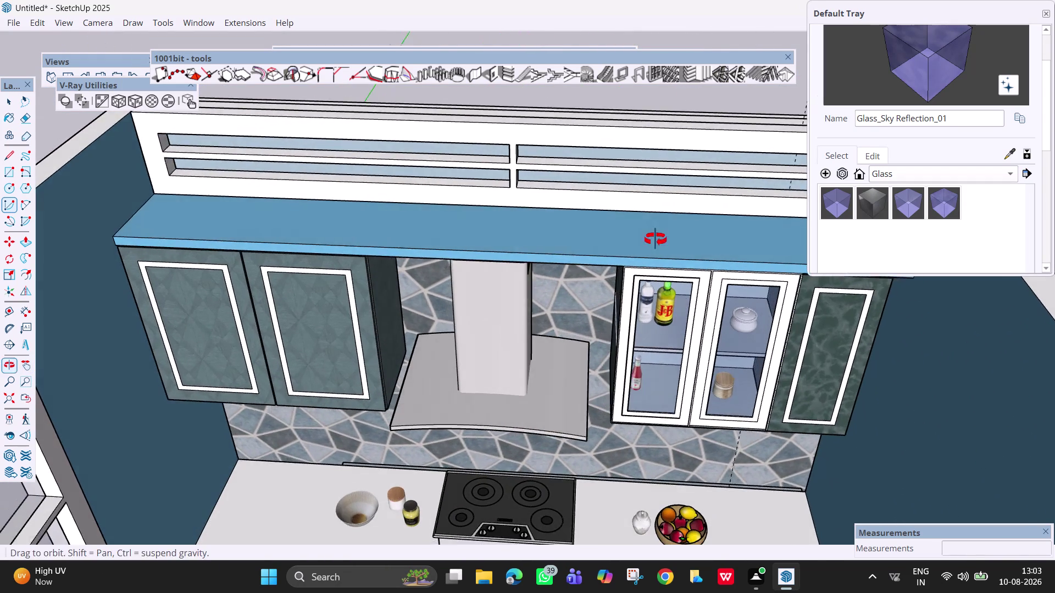
middle_drag(655, 240, 655, 240)
key(space)
click(540, 138)
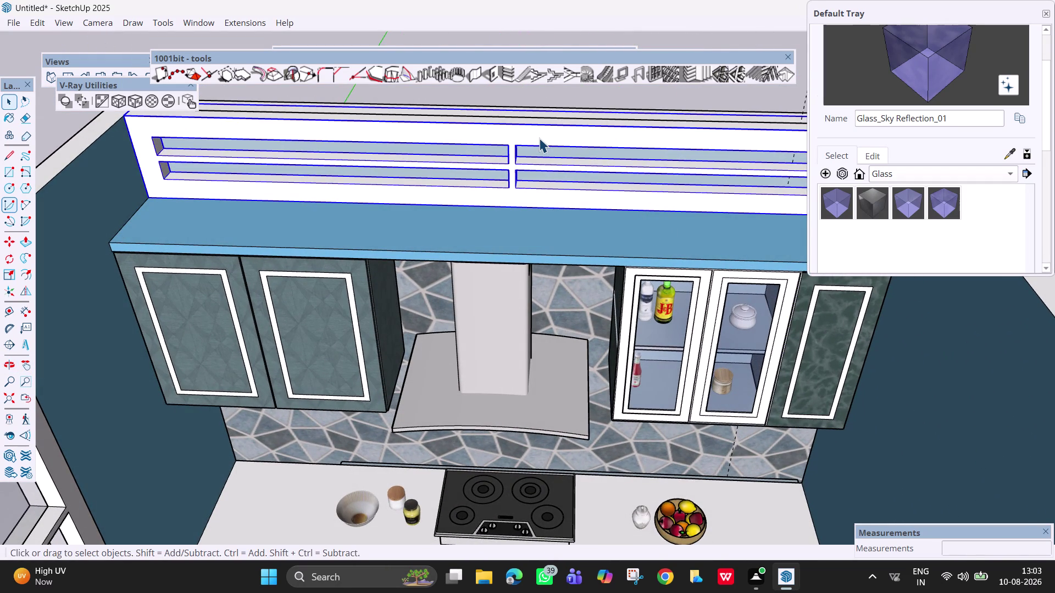
key(Delete)
scroll(down, 3)
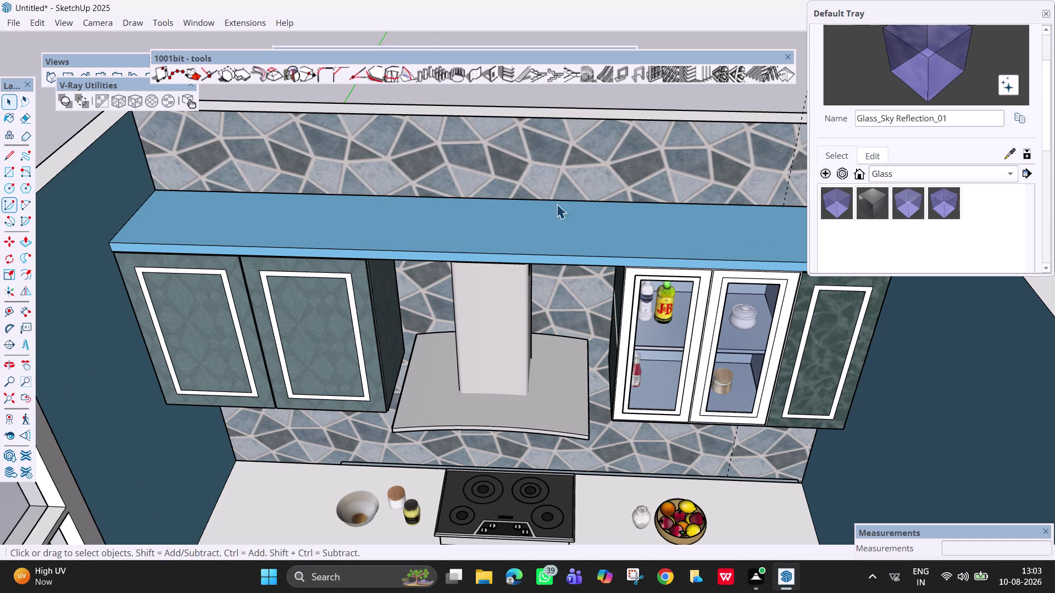
scroll(down, 3)
middle_drag(558, 559, 543, 349)
middle_drag(541, 423, 523, 255)
scroll(down, 3)
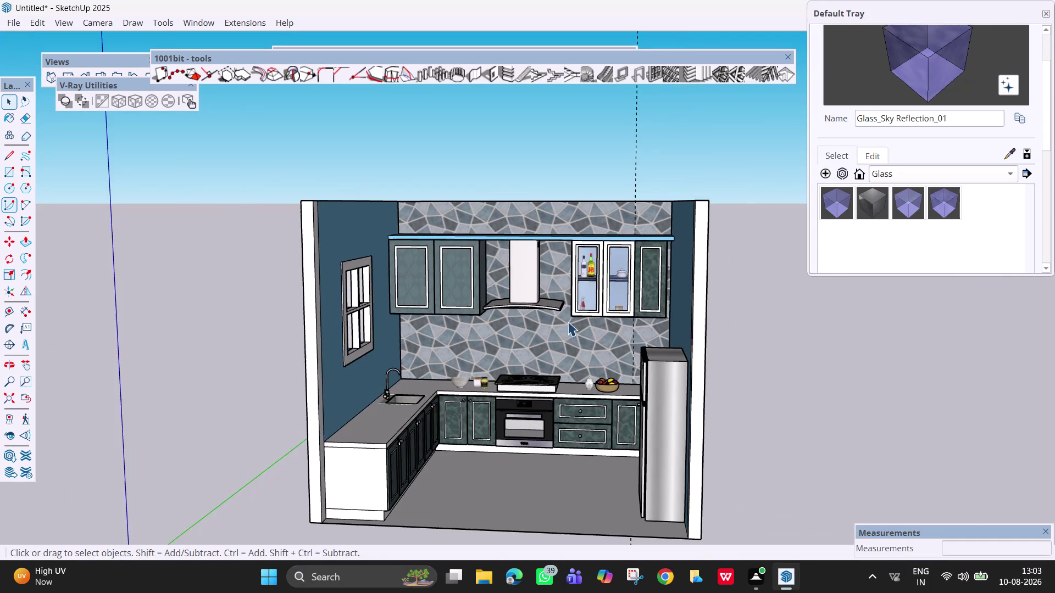
scroll(down, 3)
middle_drag(596, 368, 563, 364)
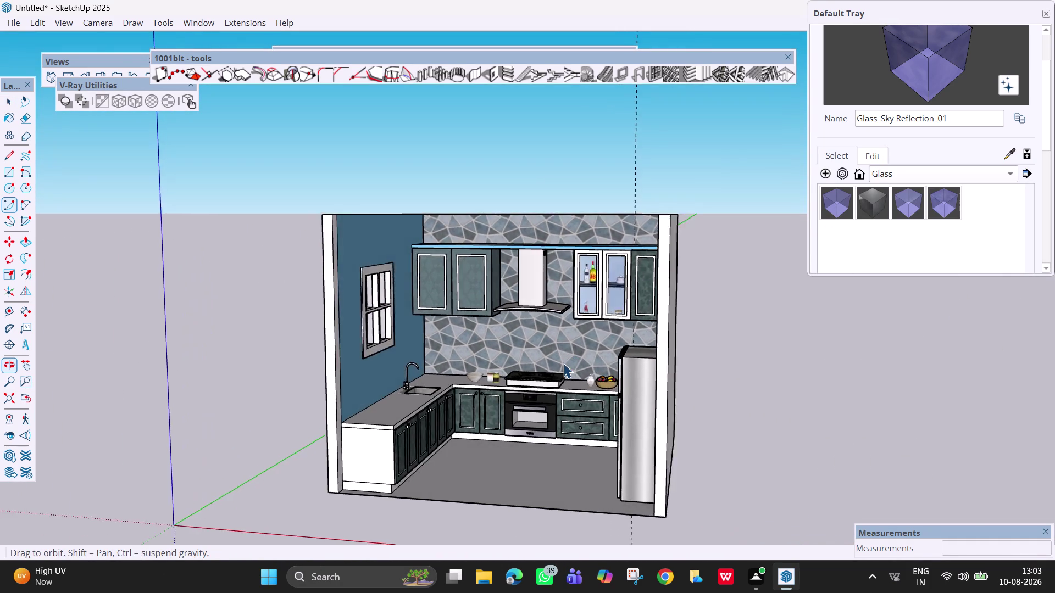
middle_drag(563, 364, 564, 363)
scroll(up, 3)
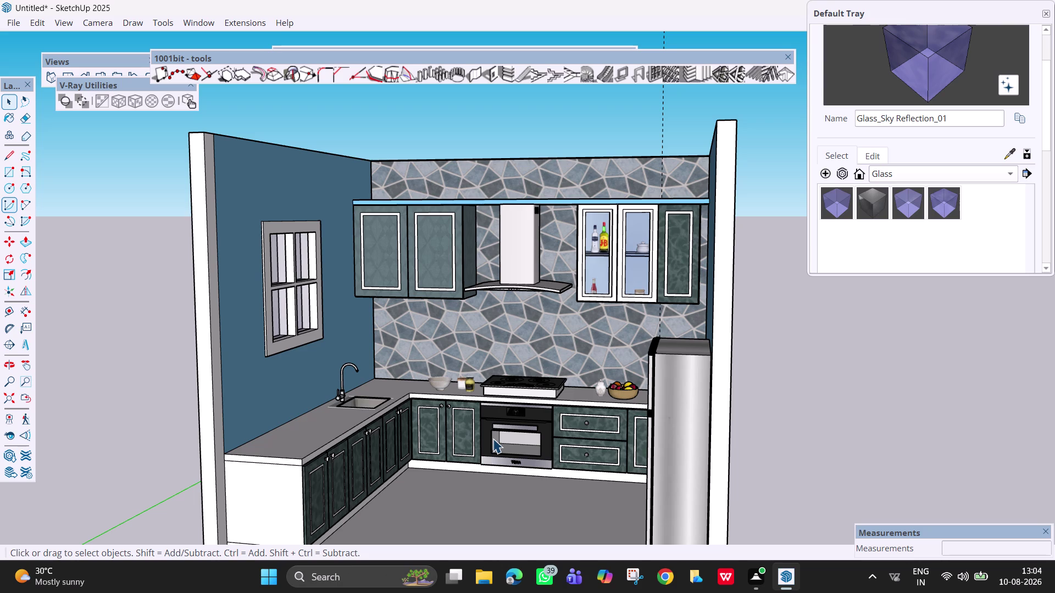
Orbit around the cooking wall to inspect the oven and base cabinets.
scroll(up, 3)
middle_drag(483, 429, 545, 408)
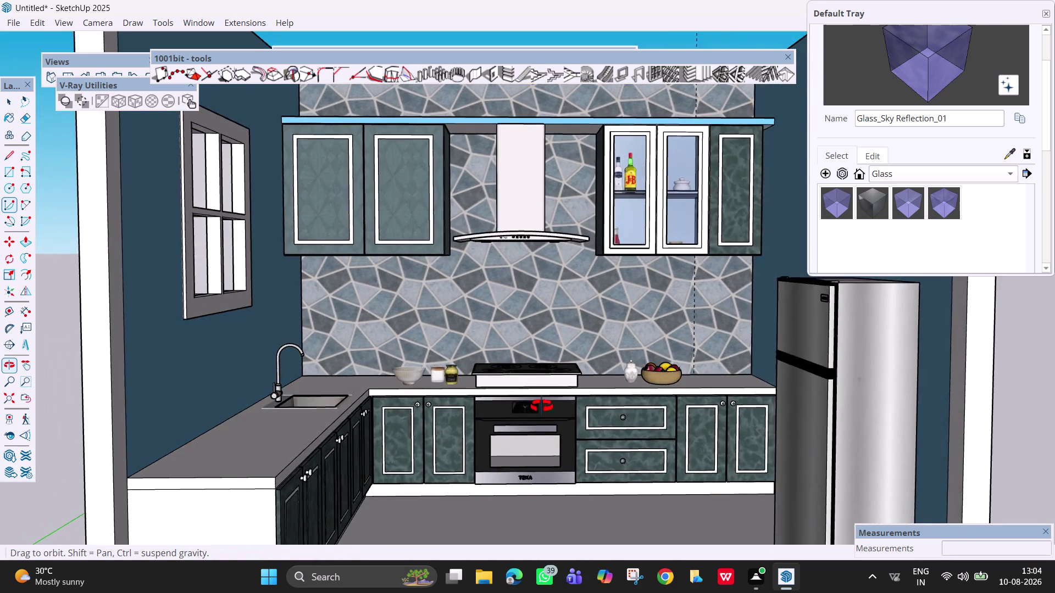
middle_drag(545, 408, 520, 391)
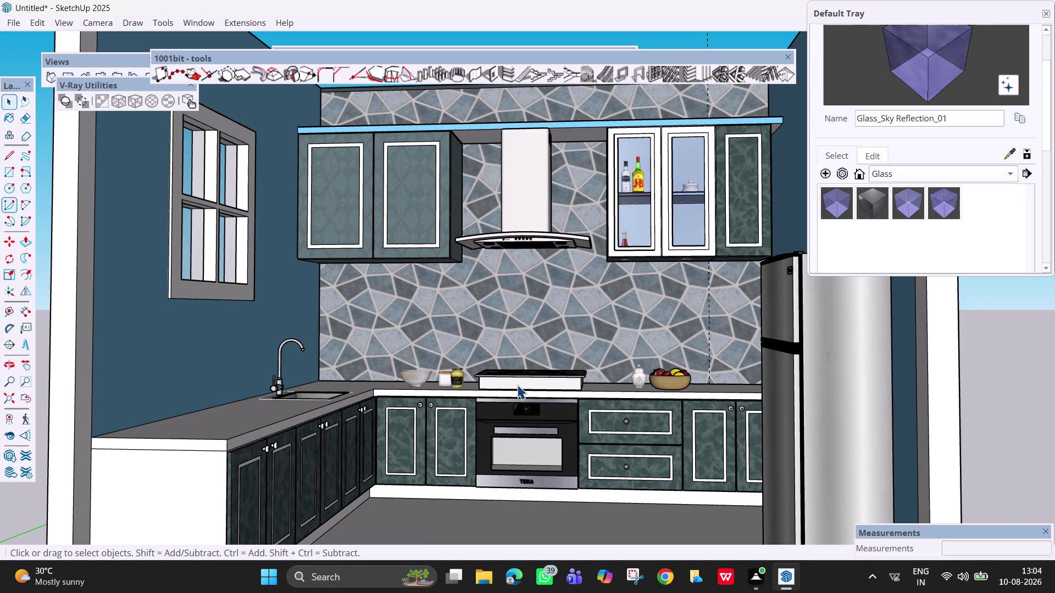
scroll(down, 3)
middle_drag(463, 398, 463, 409)
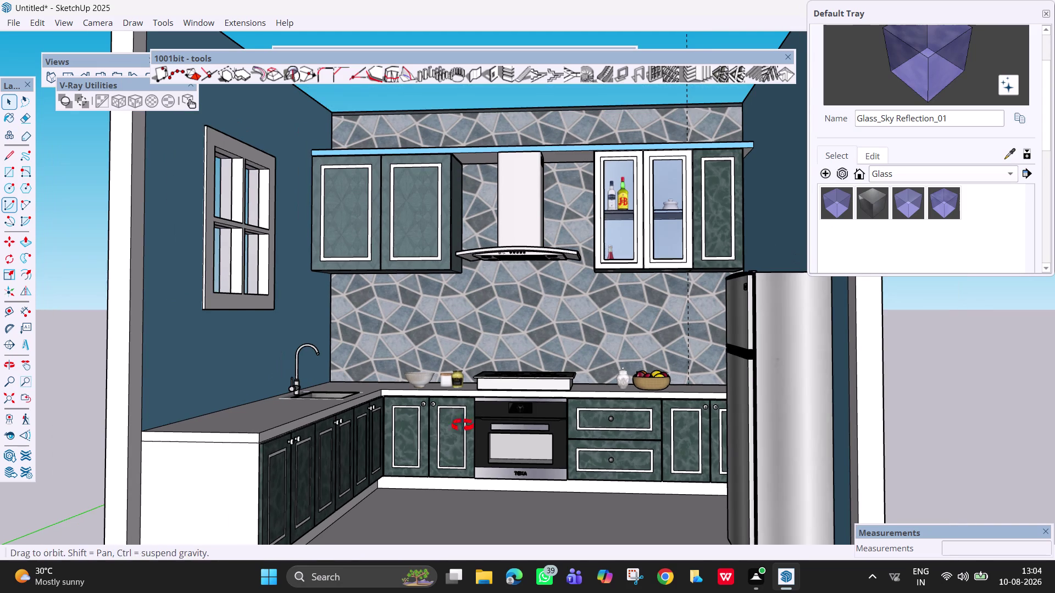
middle_drag(463, 410, 463, 439)
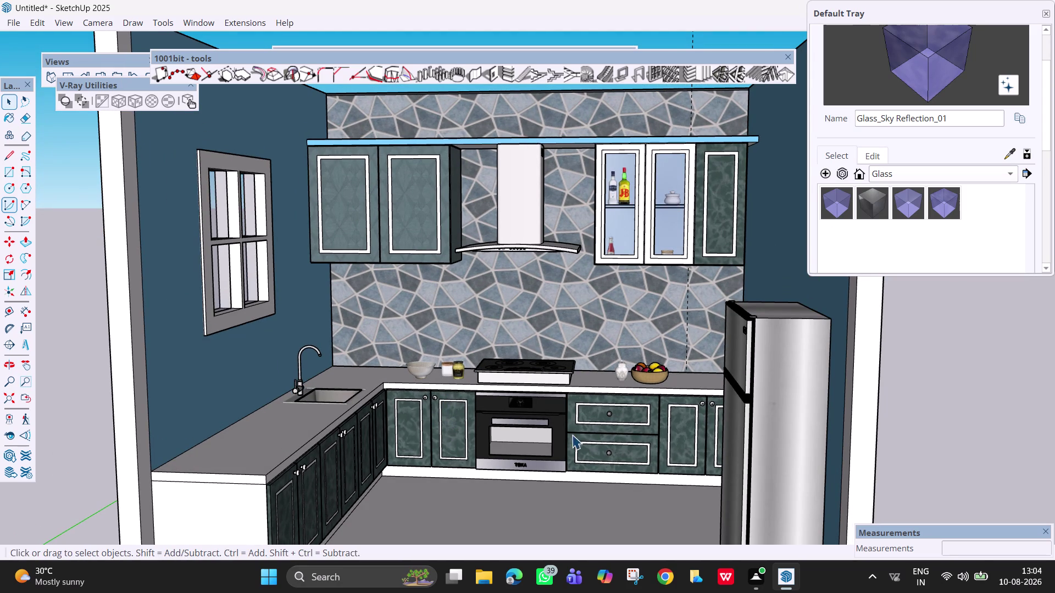
scroll(down, 3)
middle_drag(602, 398, 544, 398)
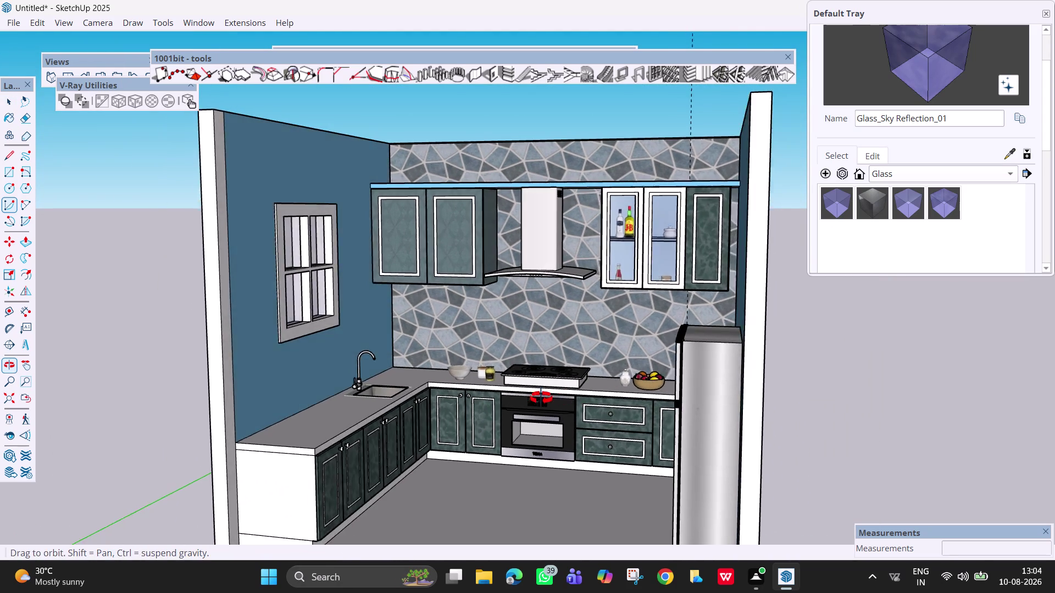
middle_drag(543, 398, 527, 398)
scroll(up, 3)
scroll(up, 3)
scroll(down, 3)
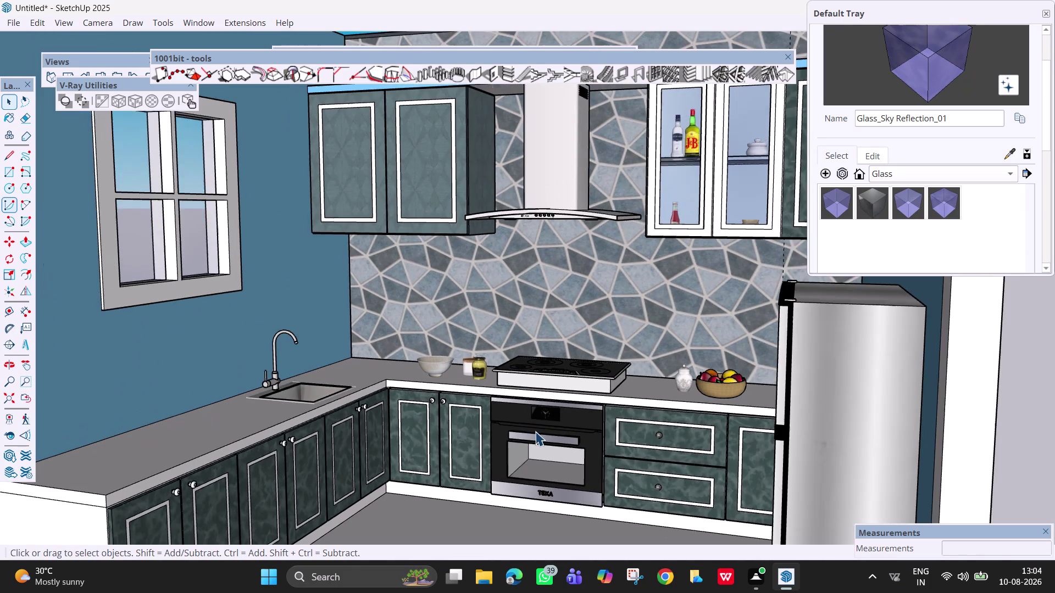
middle_drag(537, 432, 713, 433)
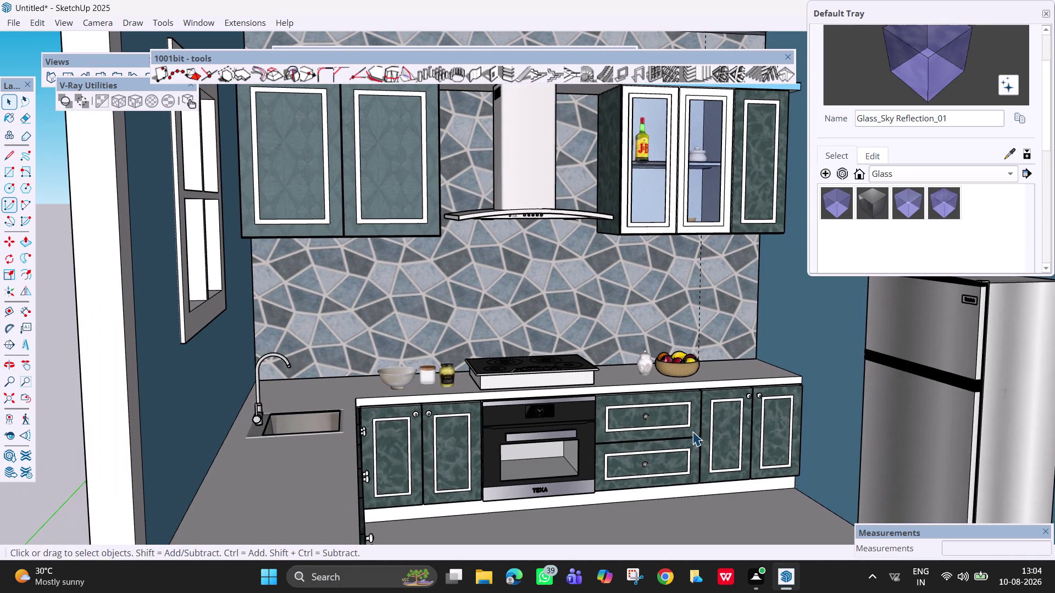
scroll(down, 3)
middle_drag(691, 382, 623, 385)
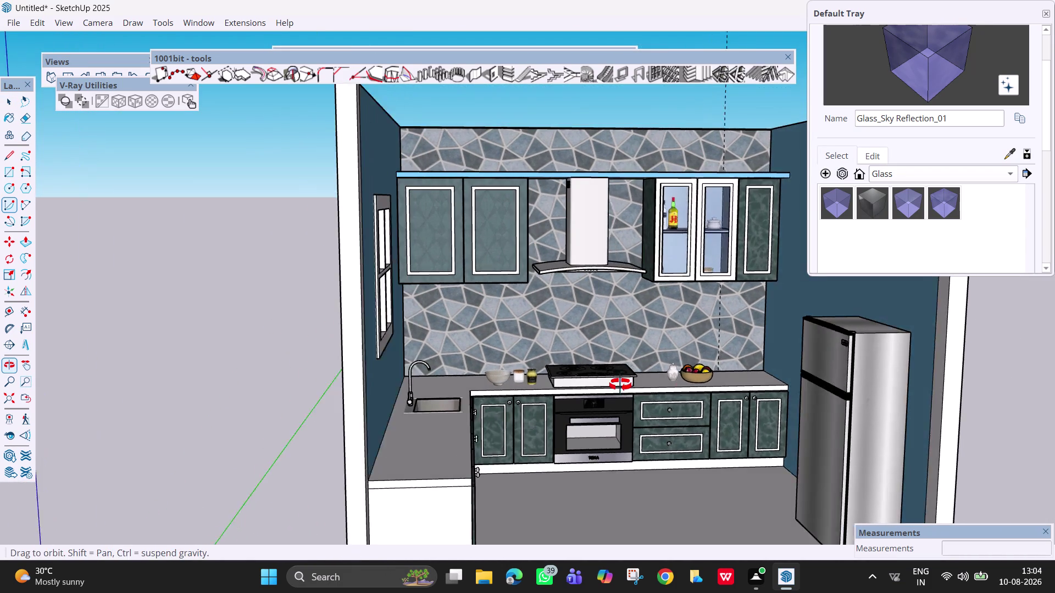
middle_drag(624, 385, 600, 385)
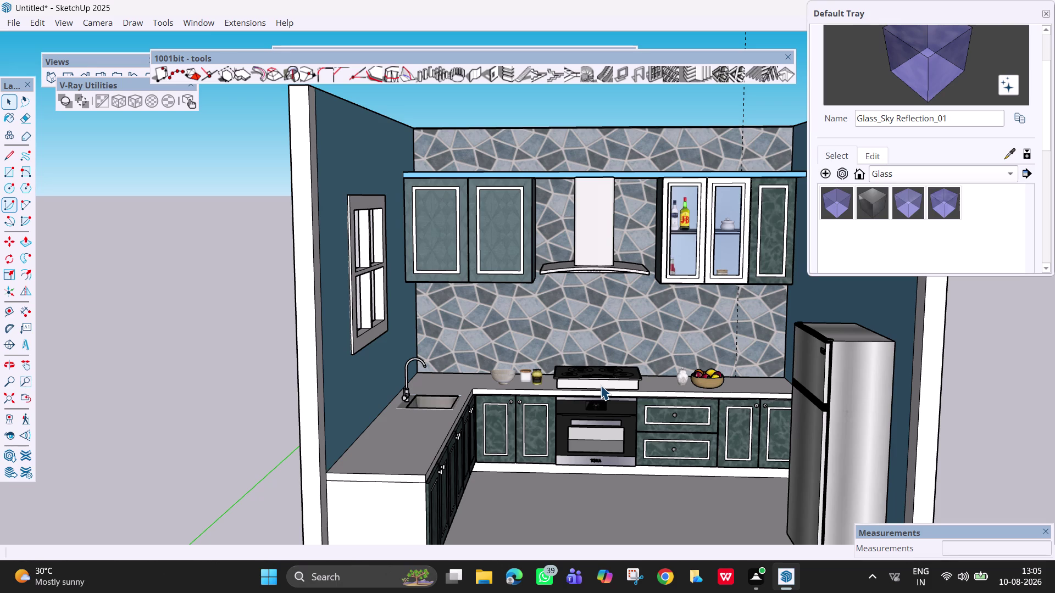
Turn toward the glass-door cabinets, sample the teal marble finish, and paint the frame.
scroll(down, 3)
scroll(down, 3)
middle_drag(660, 361, 654, 388)
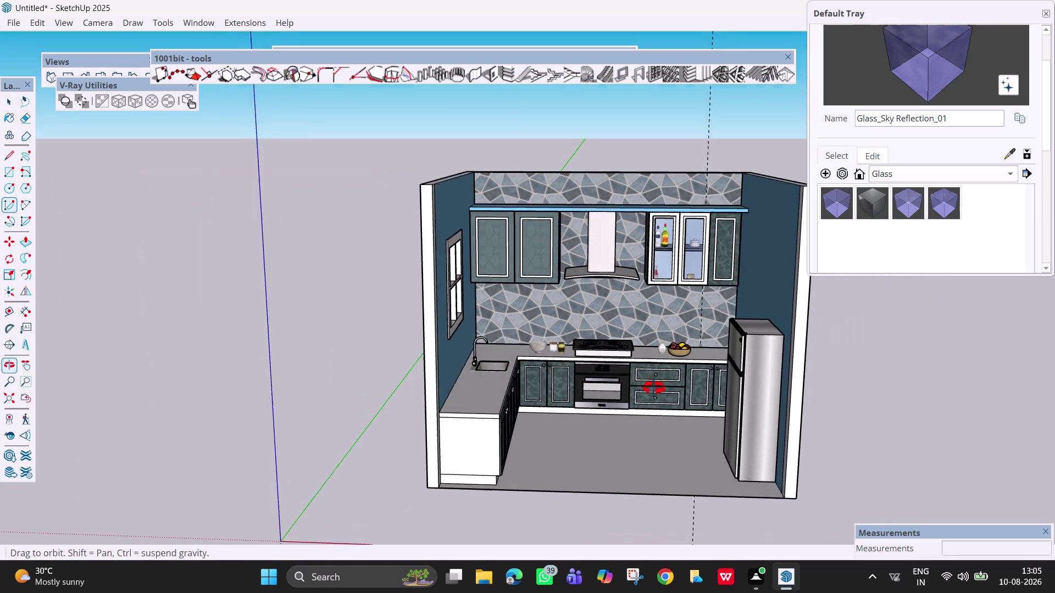
middle_drag(654, 388, 637, 410)
scroll(down, 3)
scroll(up, 3)
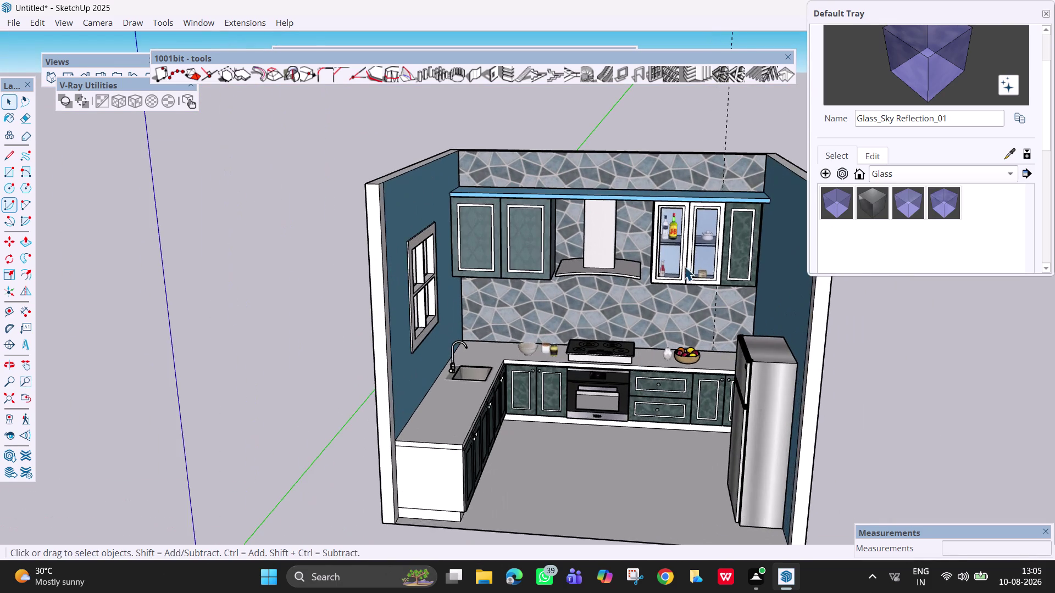
scroll(up, 3)
scroll(up, 3)
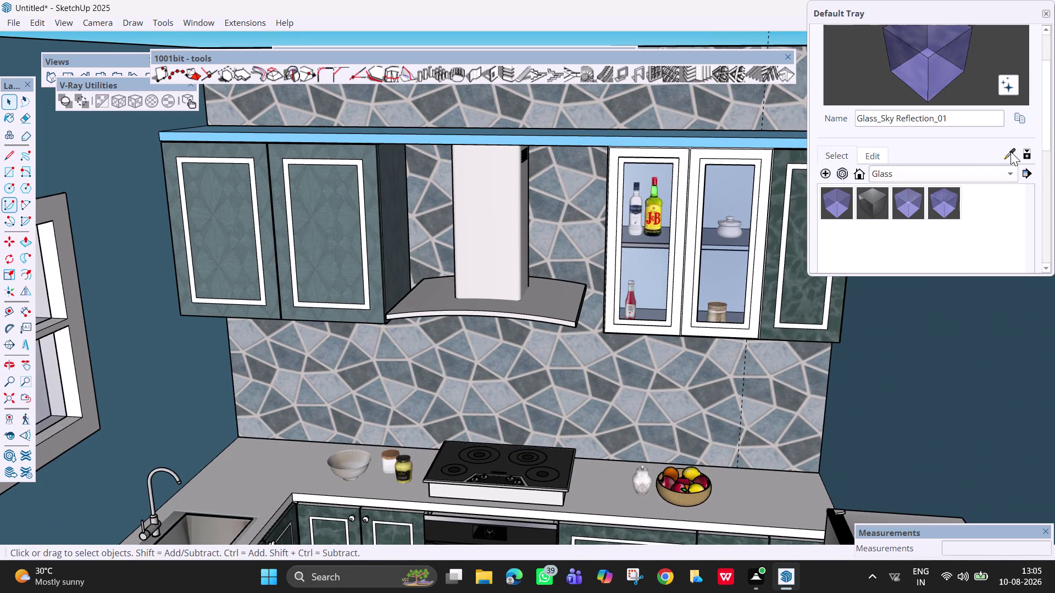
click(1010, 152)
click(798, 299)
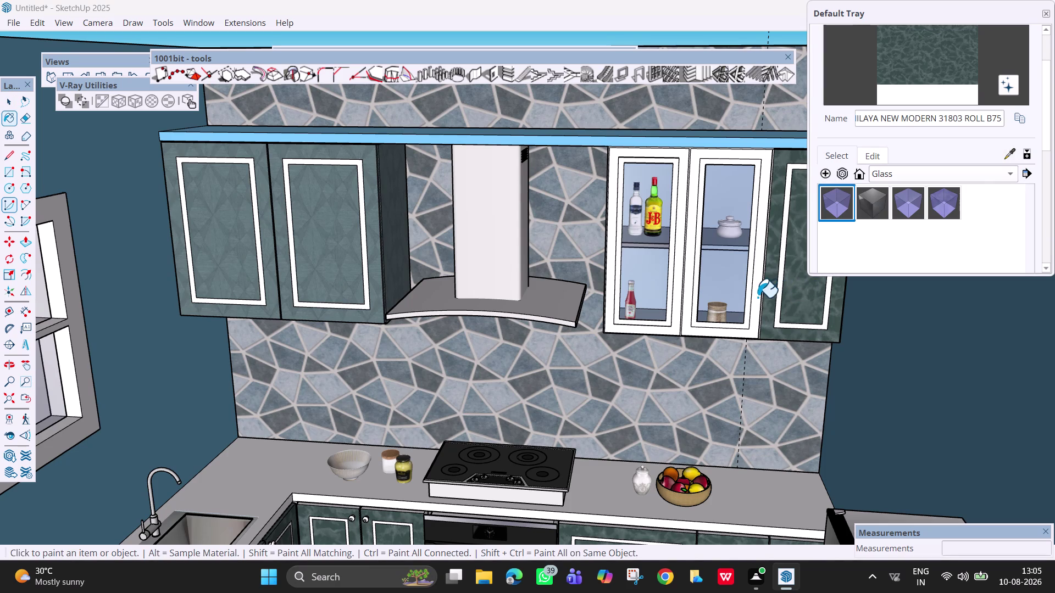
click(754, 297)
Paint another cabinet frame part with marble, then browse and dismiss the material collections.
click(674, 302)
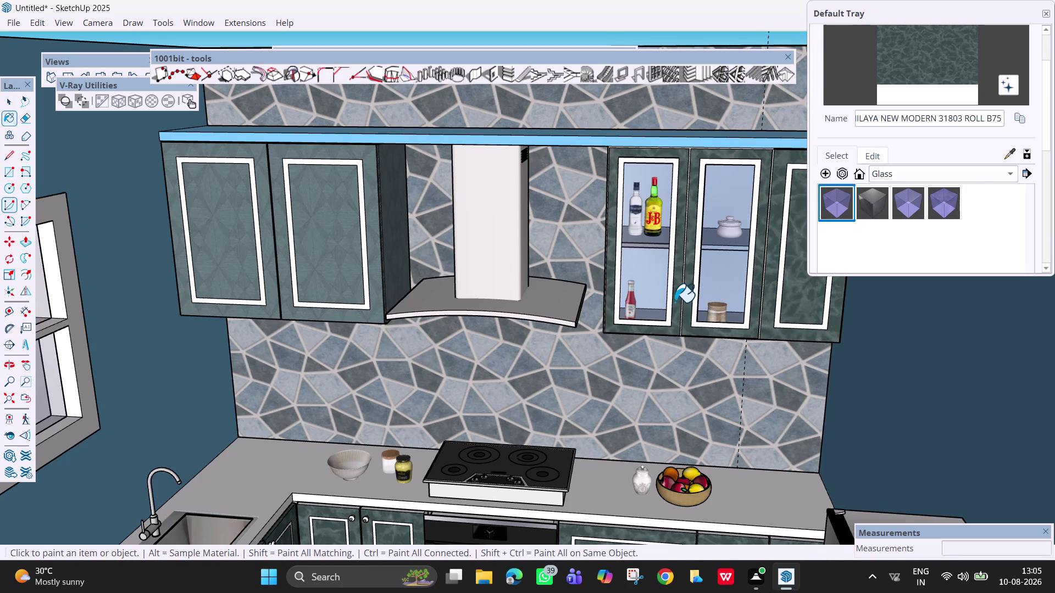
key(Escape)
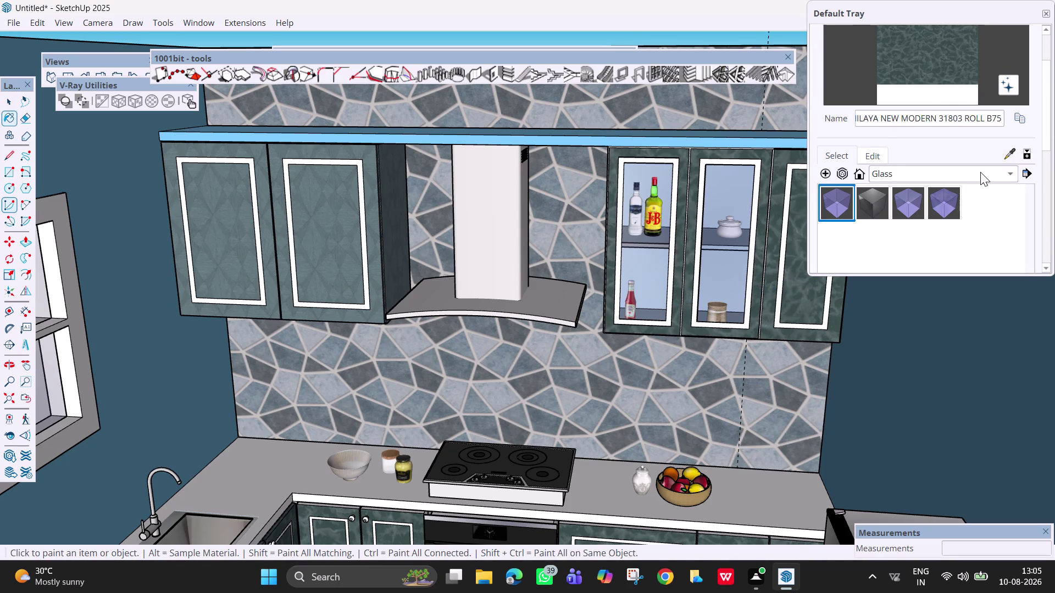
click(980, 172)
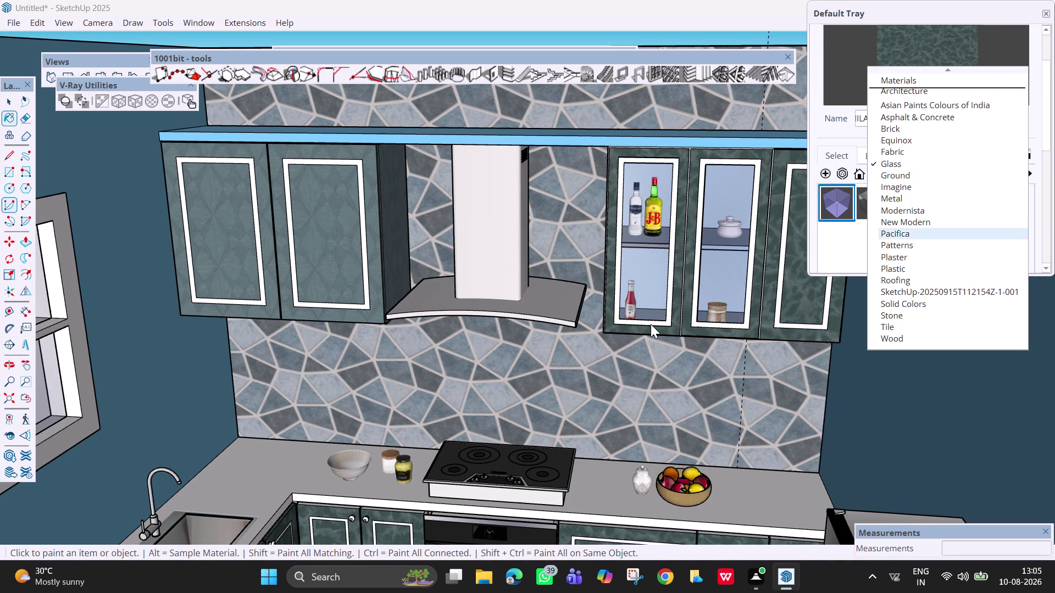
key(Escape)
key(space)
scroll(down, 3)
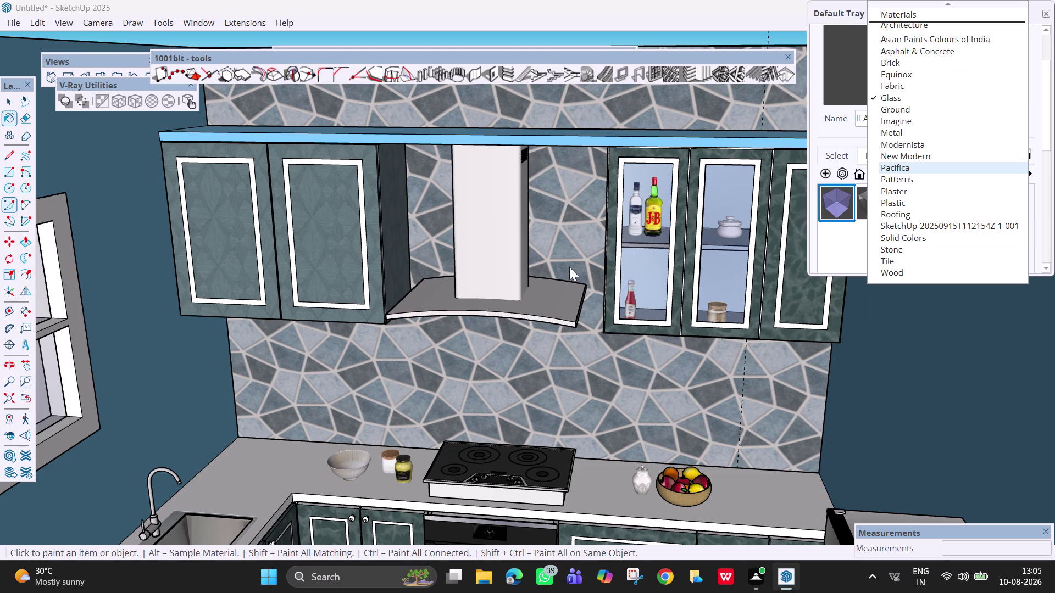
scroll(down, 3)
click(1047, 11)
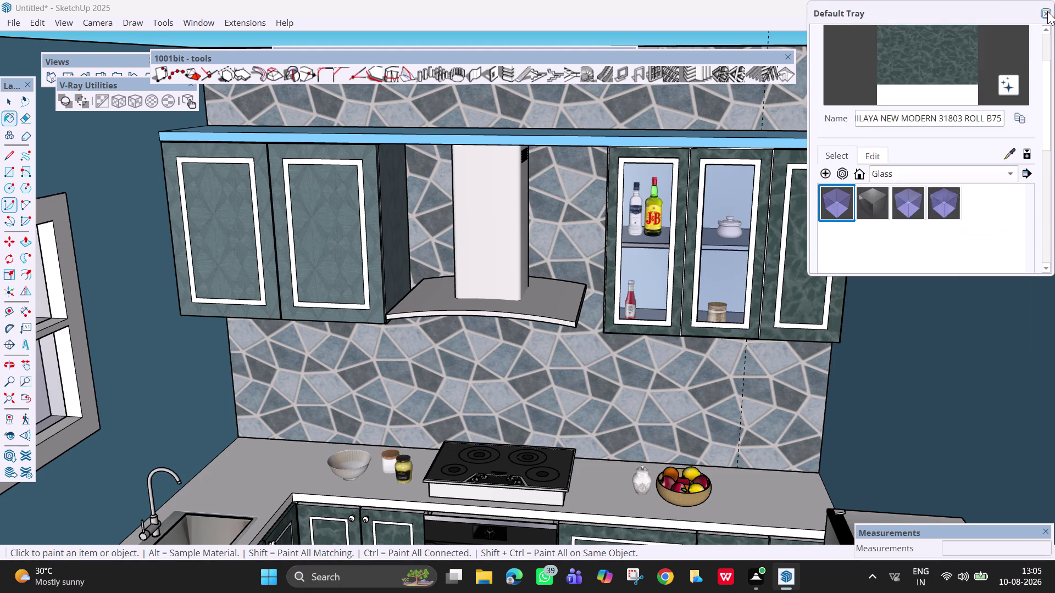
scroll(down, 3)
scroll(down, 3)
Close the 1001bit and Click-Change toolbars and move the Views toolbar aside.
scroll(down, 3)
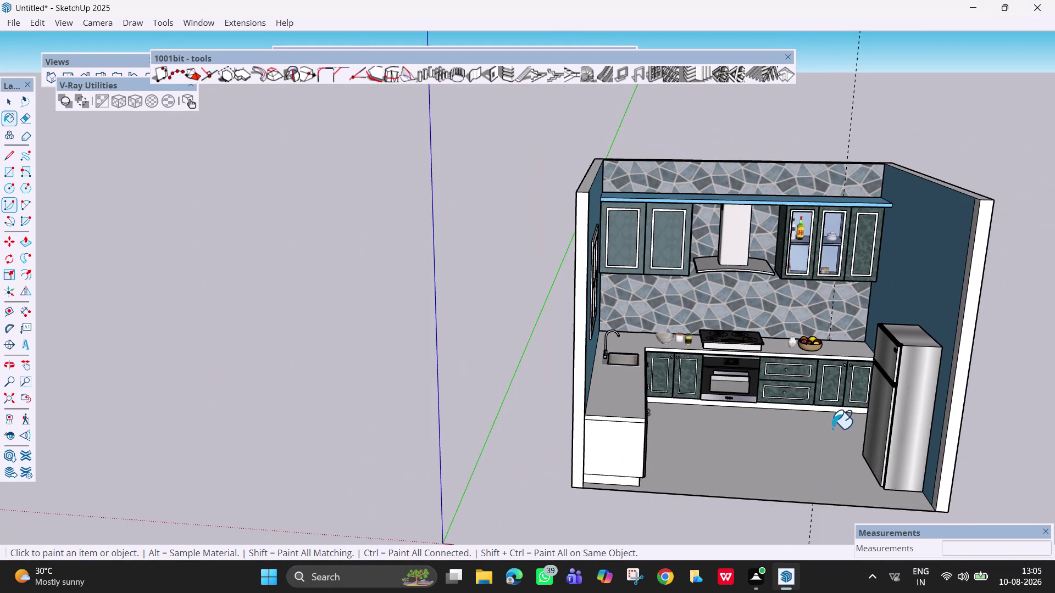
middle_drag(826, 441, 917, 439)
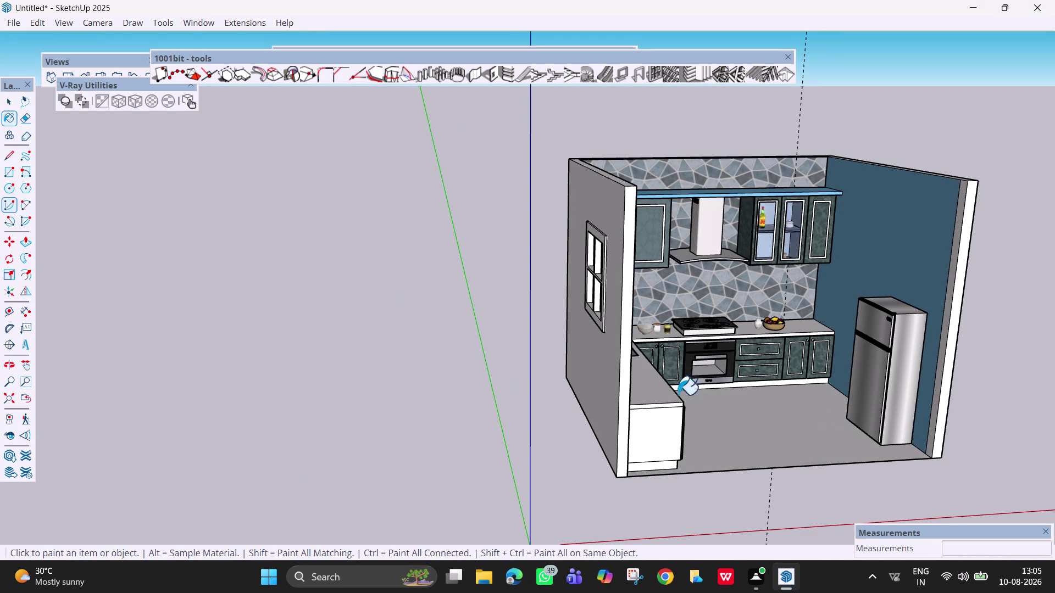
middle_drag(671, 388, 539, 473)
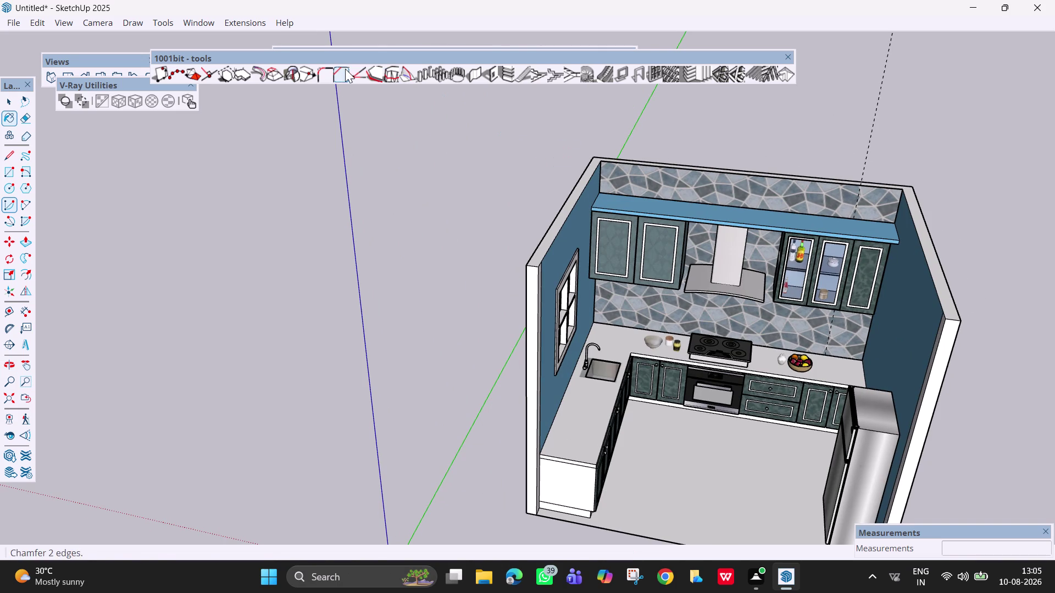
click(785, 53)
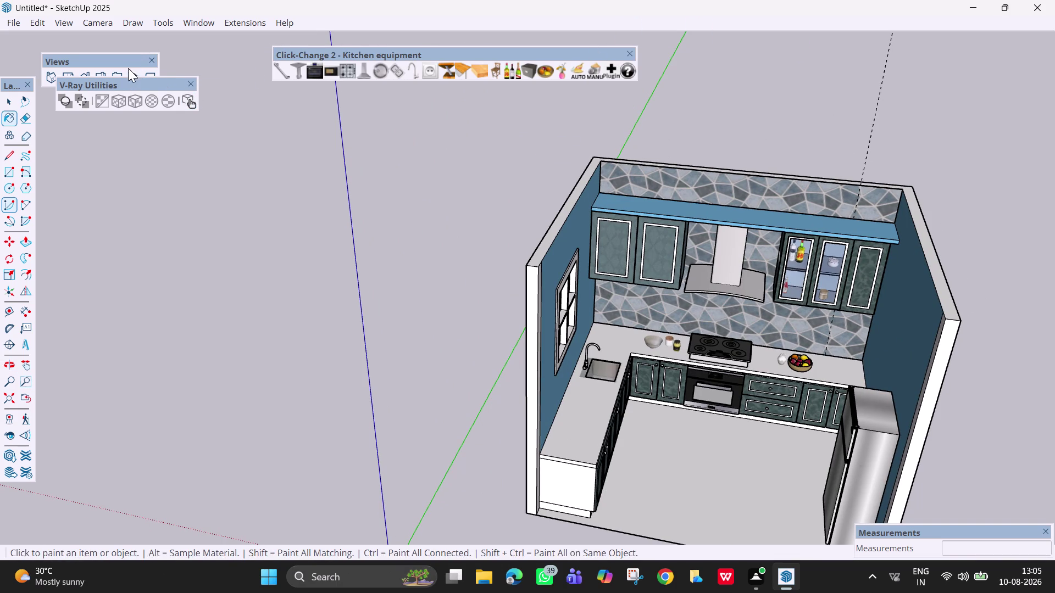
drag(141, 58, 96, 47)
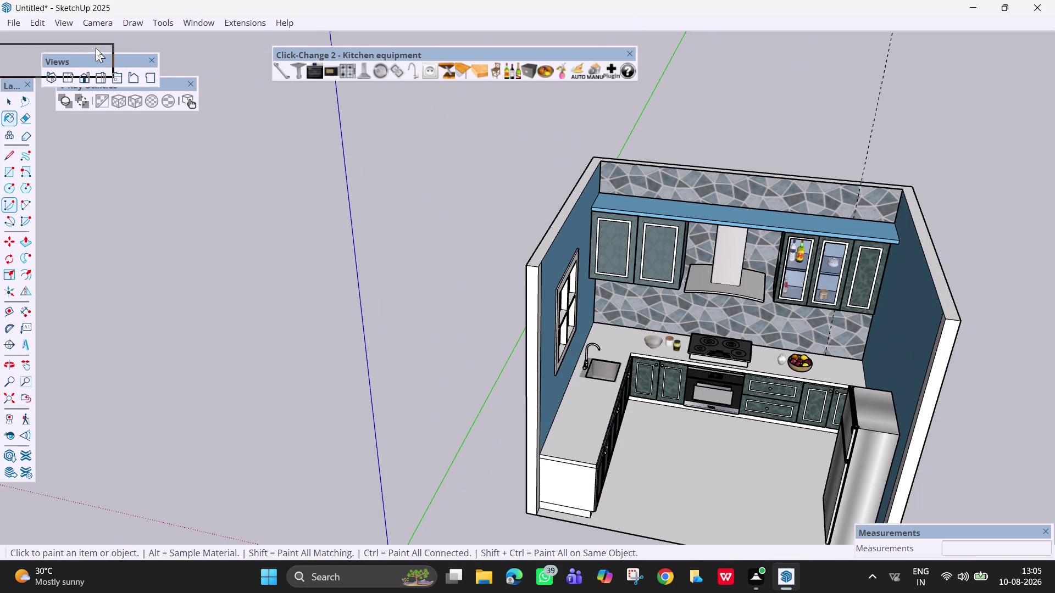
drag(95, 48, 99, 35)
click(628, 54)
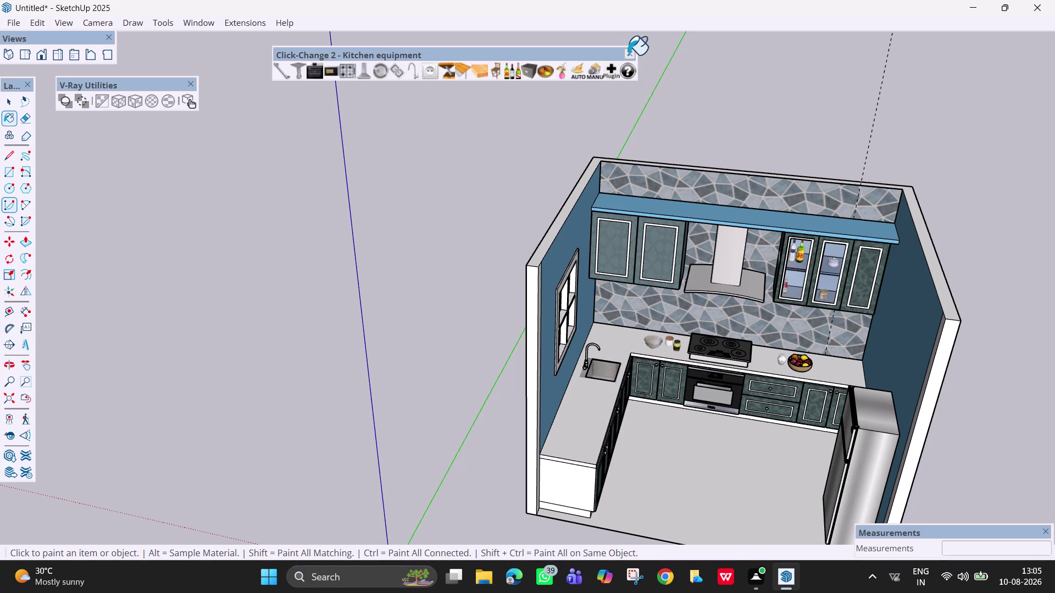
Enable the Lightbeans plugin toolbar from the toolbar list.
right_click(613, 23)
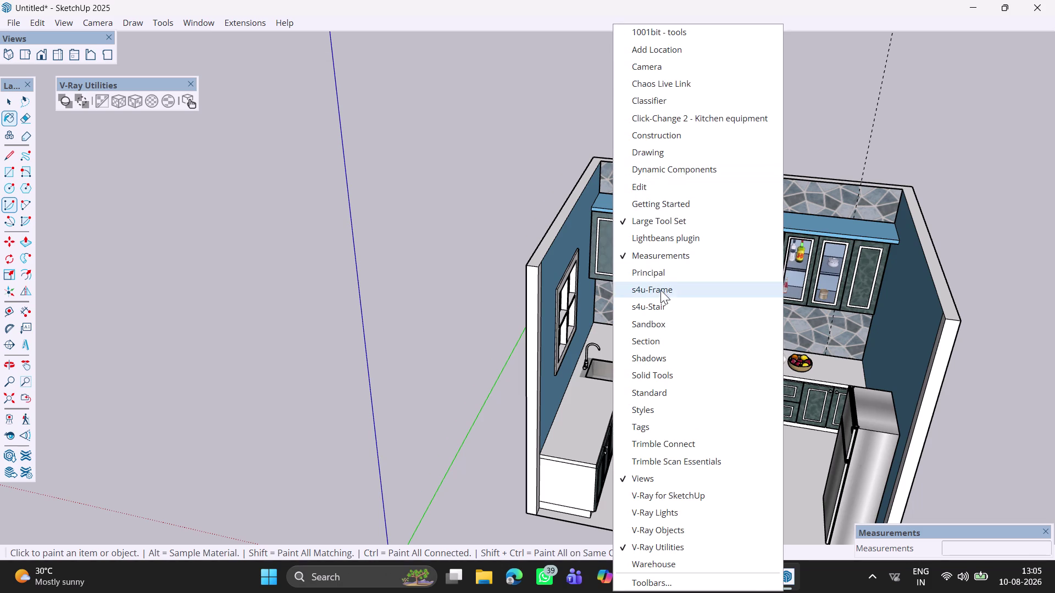
click(672, 240)
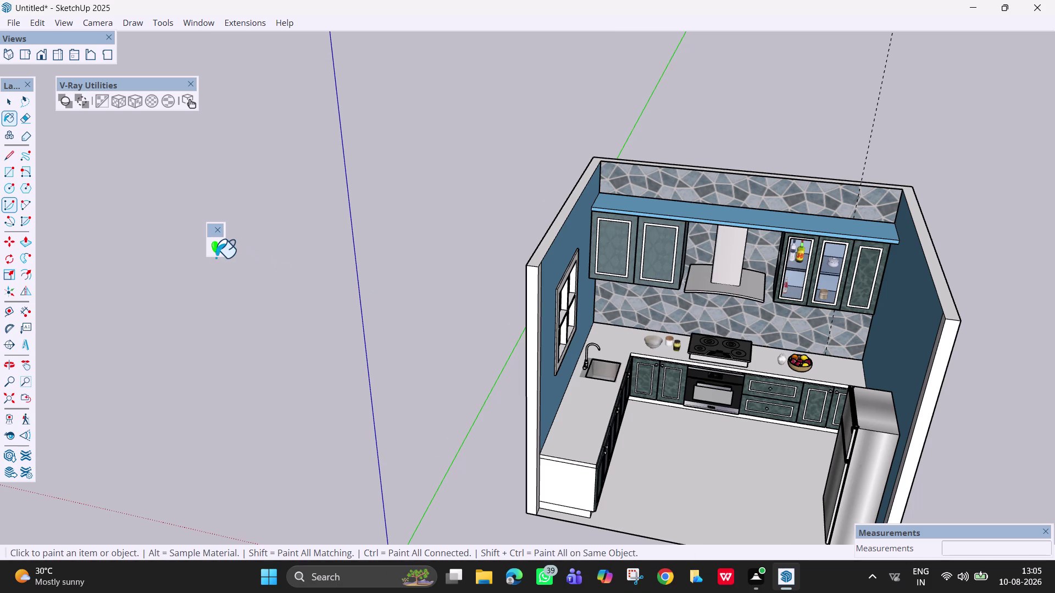
key(space)
Launch the Lightbeans library and browse the Seamless 3D Textures to the Magma - Volcano floor.
click(214, 248)
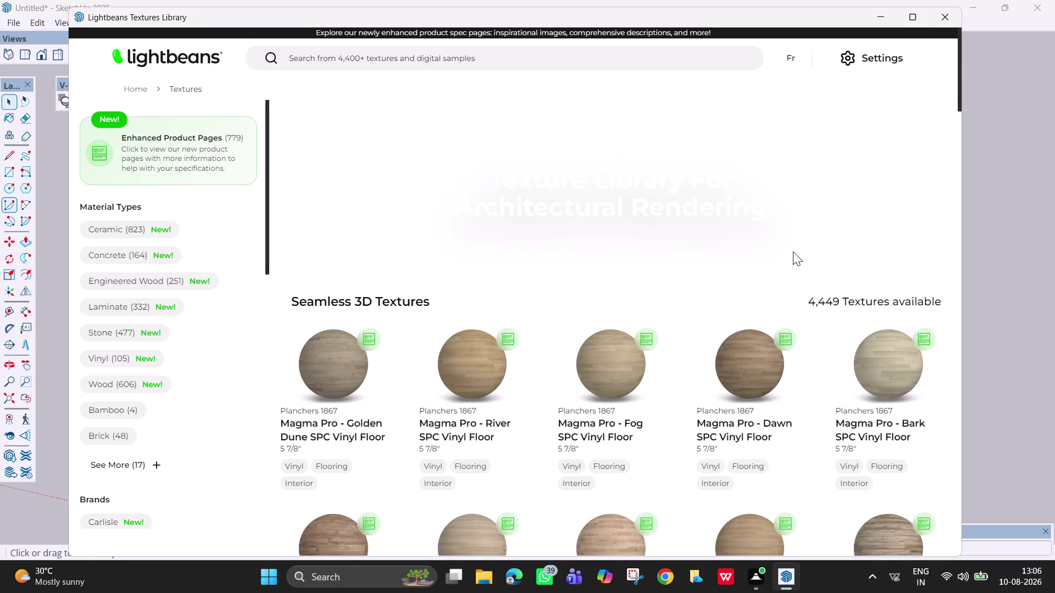
scroll(down, 3)
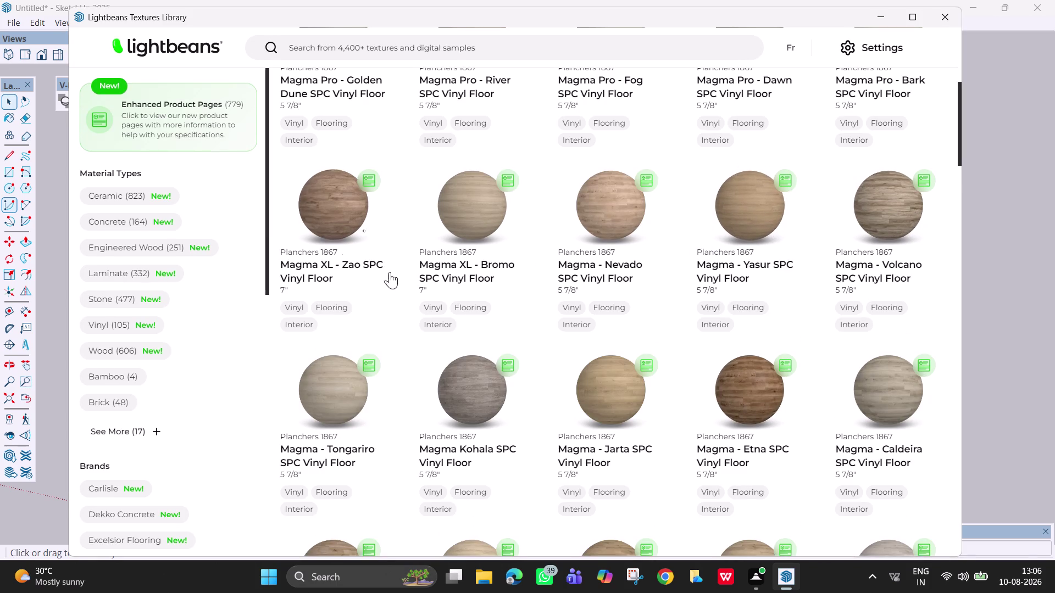
scroll(down, 3)
scroll(down, 3)
scroll(down, 3)
scroll(up, 3)
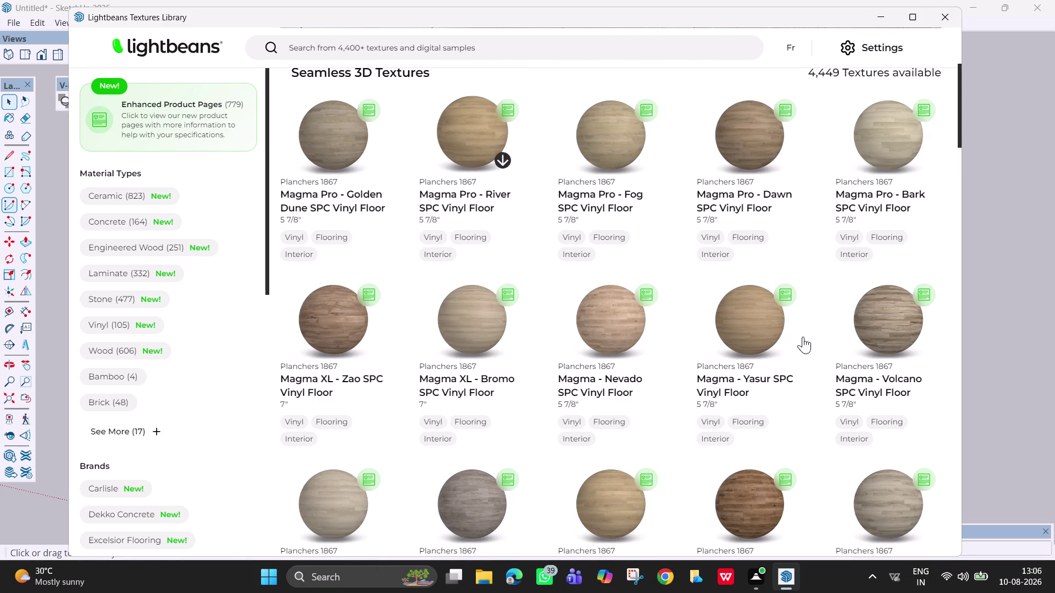
click(887, 320)
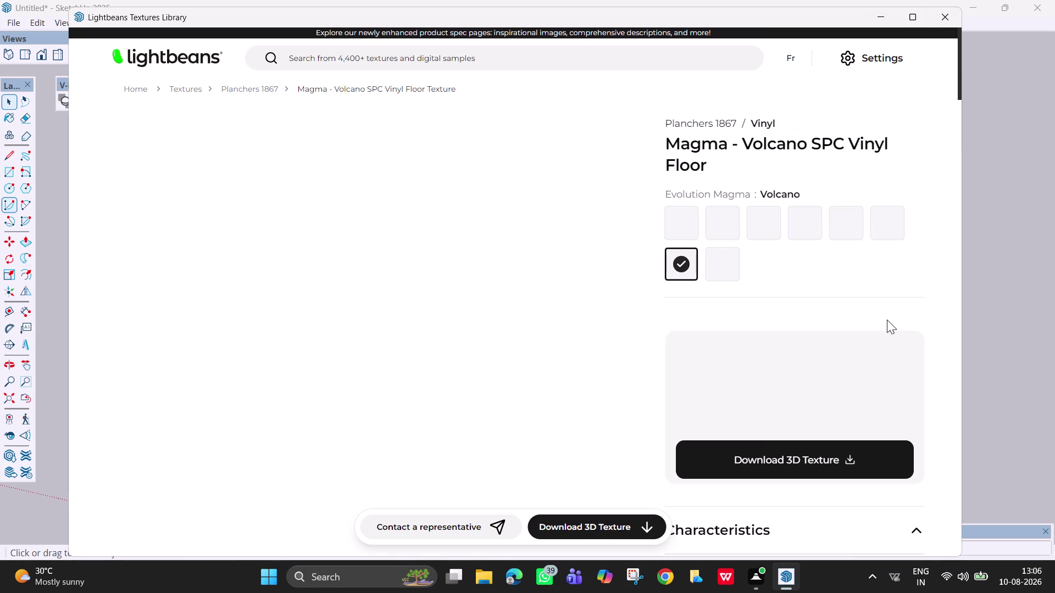
Switch the Magma vinyl floor texture to the Jarta, then the Etna colour variant.
click(785, 454)
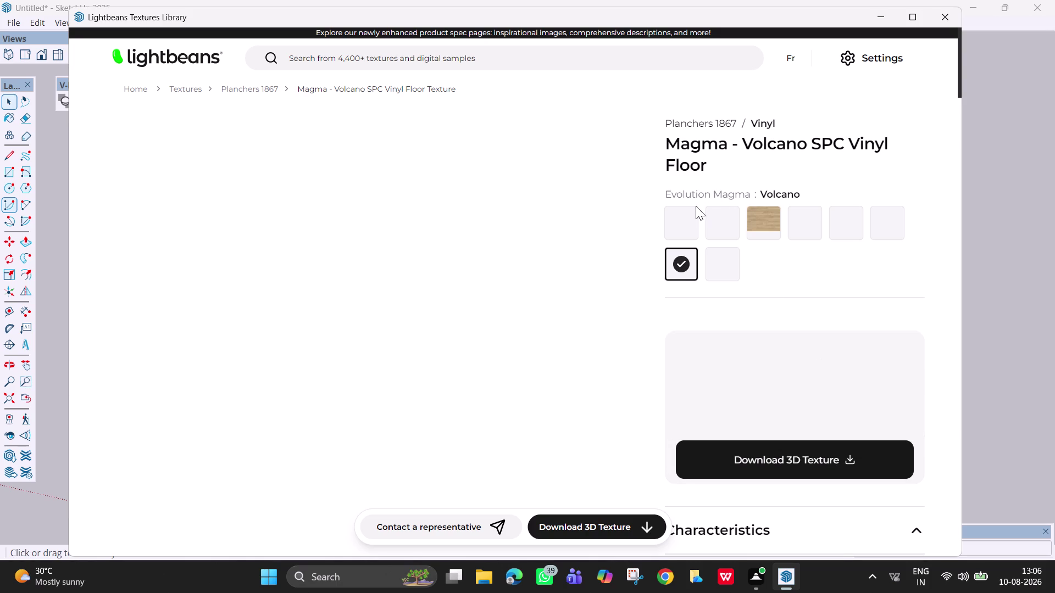
click(767, 219)
double_click(767, 220)
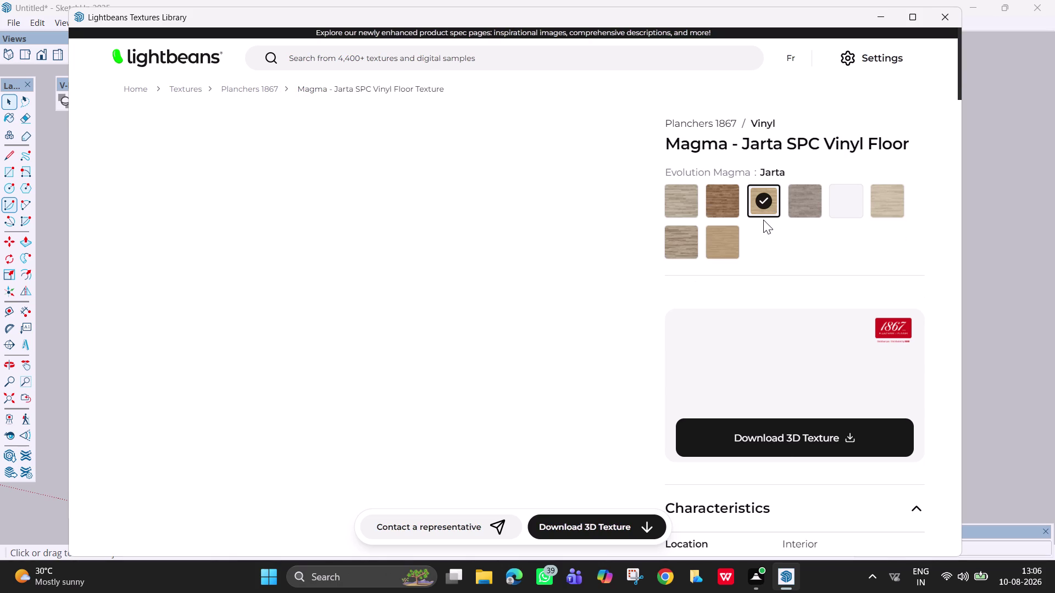
click(722, 199)
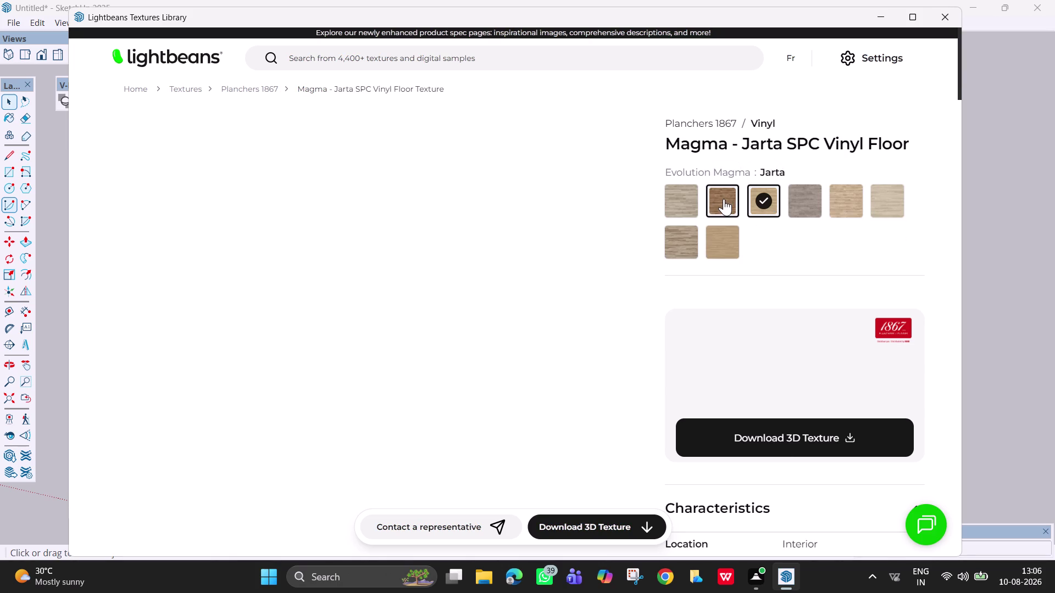
click(721, 199)
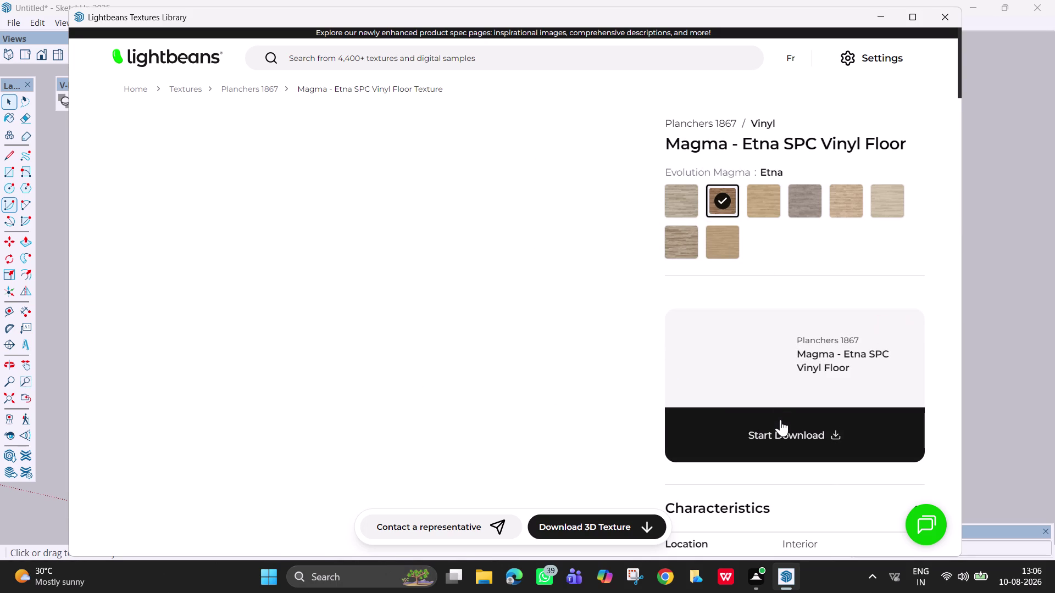
Request the 3D texture download for the Magma - Etna SPC Vinyl Floor.
click(799, 441)
scroll(down, 3)
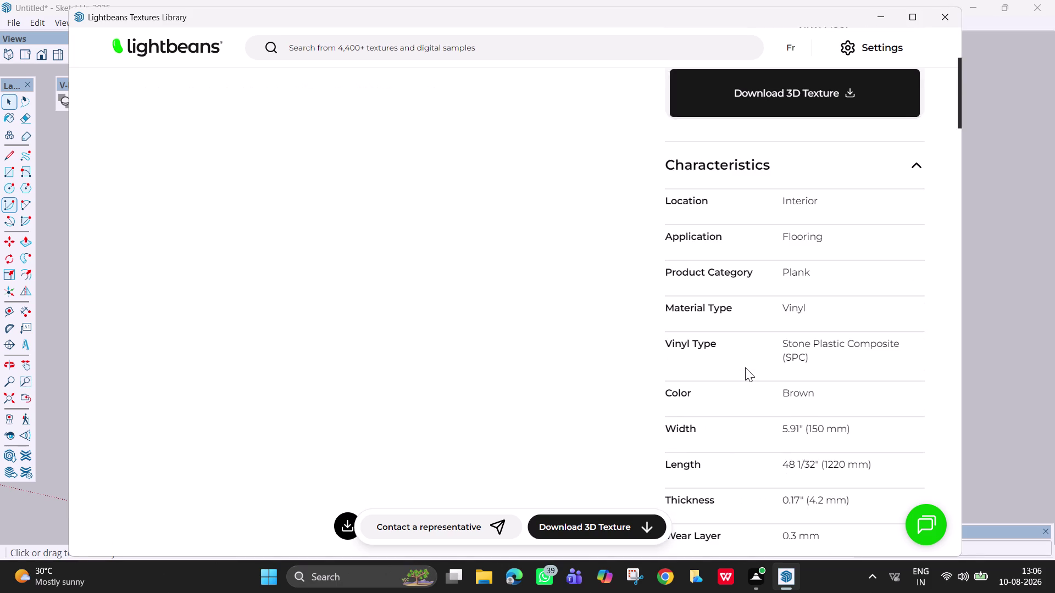
scroll(down, 3)
scroll(down, 3)
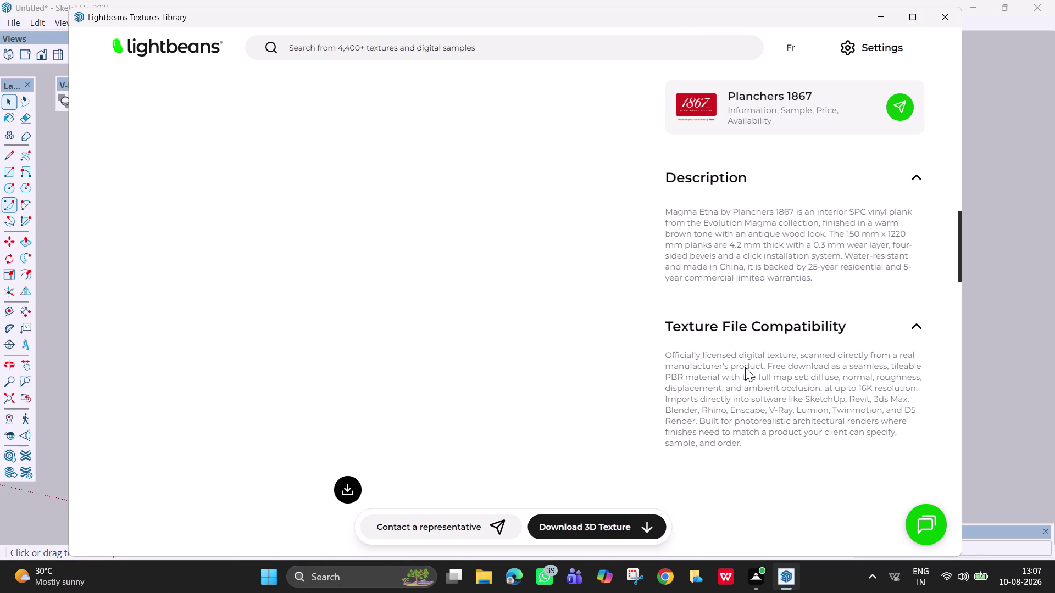
scroll(down, 3)
click(349, 267)
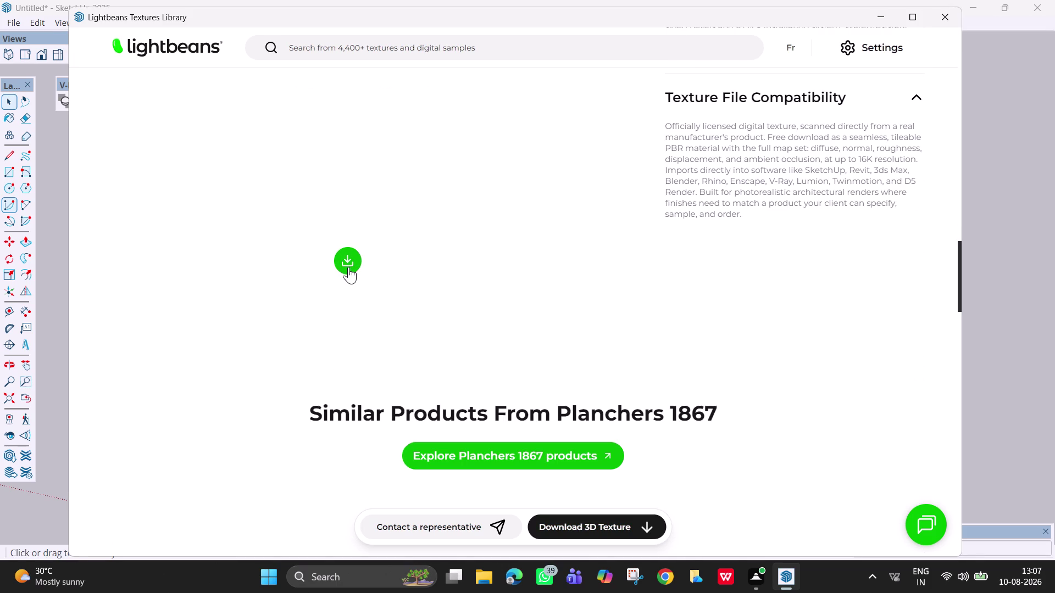
Start the Etna texture download.
scroll(down, 3)
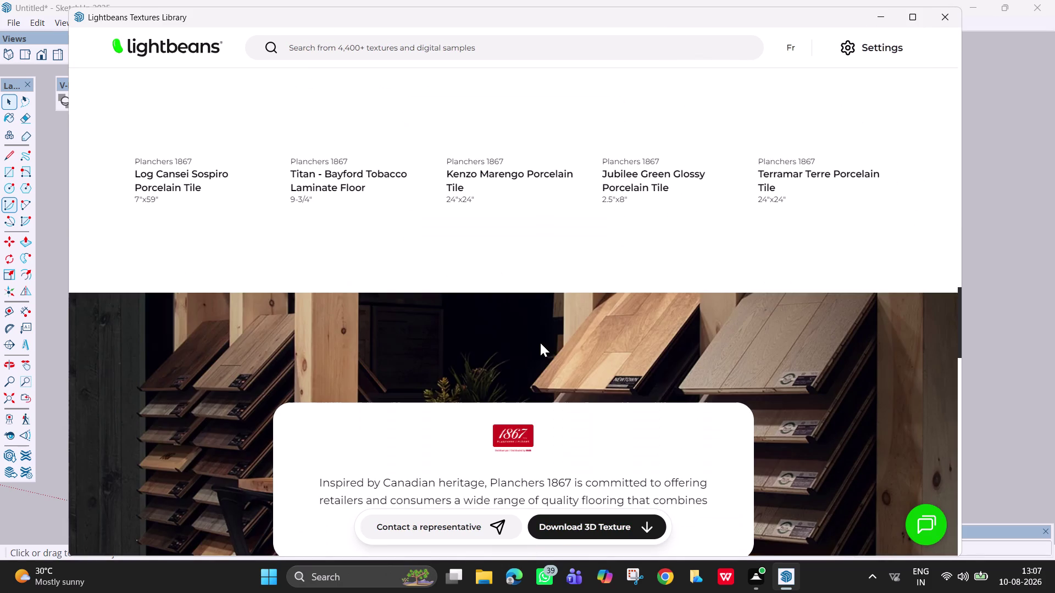
scroll(down, 3)
scroll(down, 3)
scroll(down, 3)
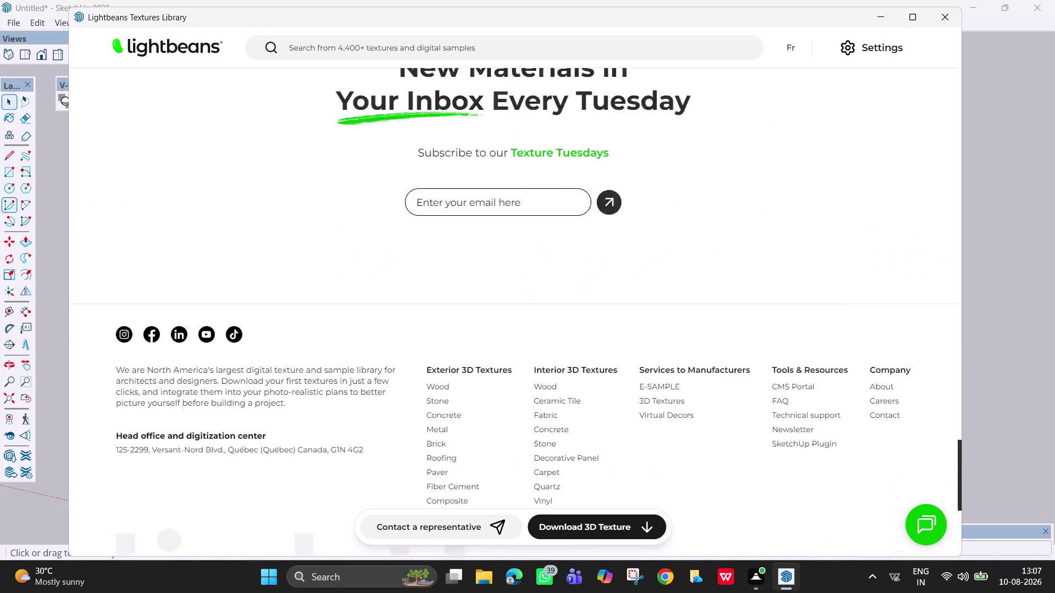
scroll(down, 3)
scroll(up, 3)
scroll(up, 3)
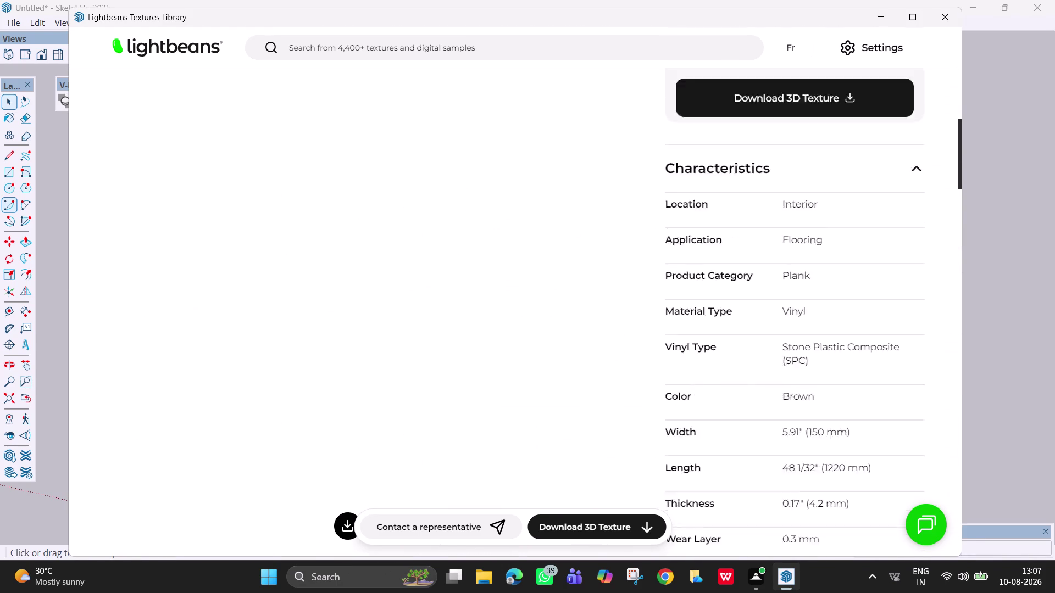
scroll(up, 3)
scroll(up, 3)
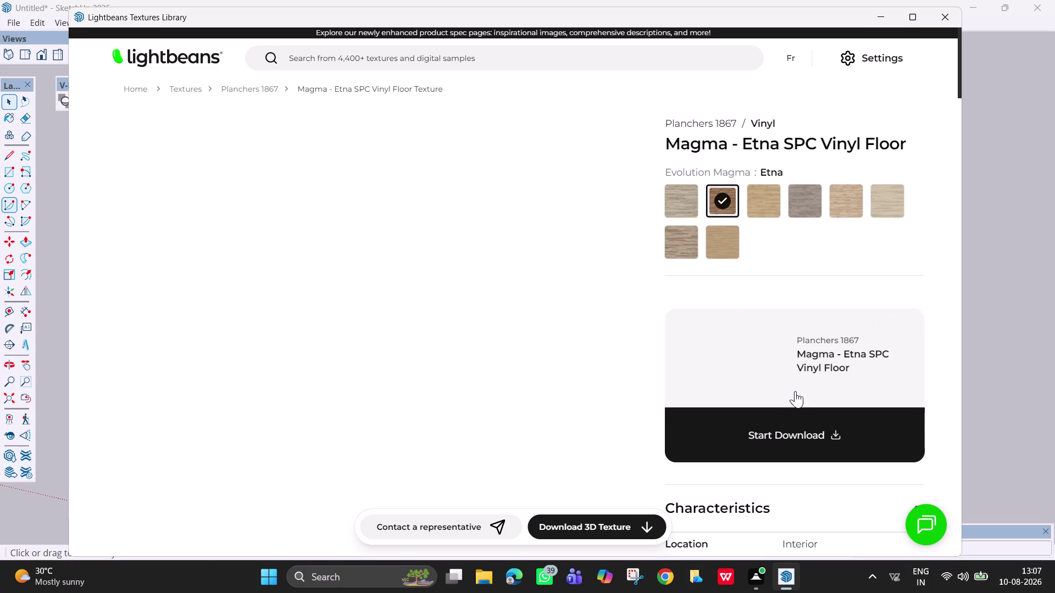
click(794, 370)
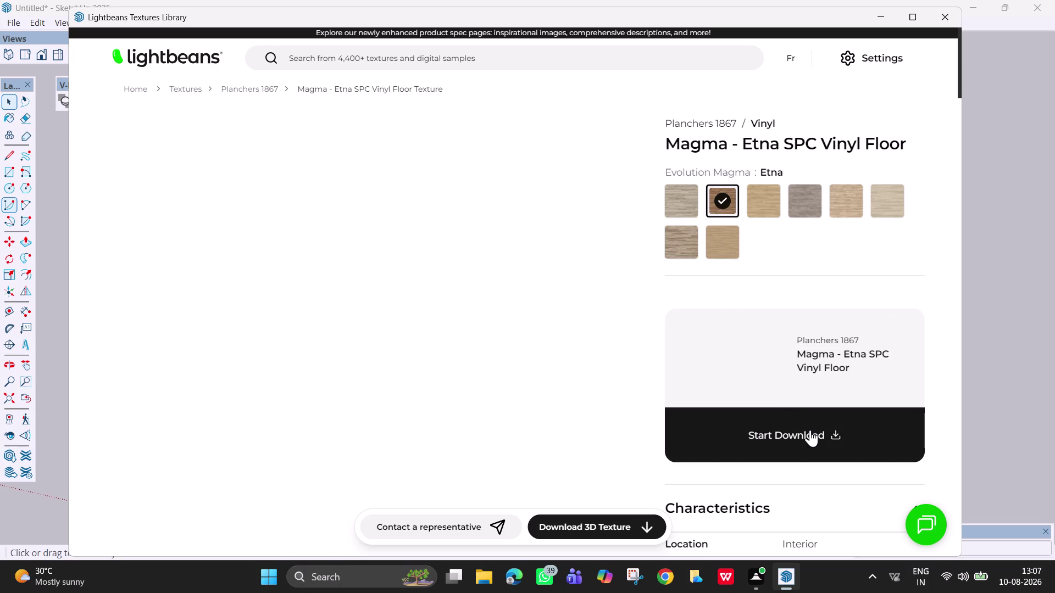
click(811, 432)
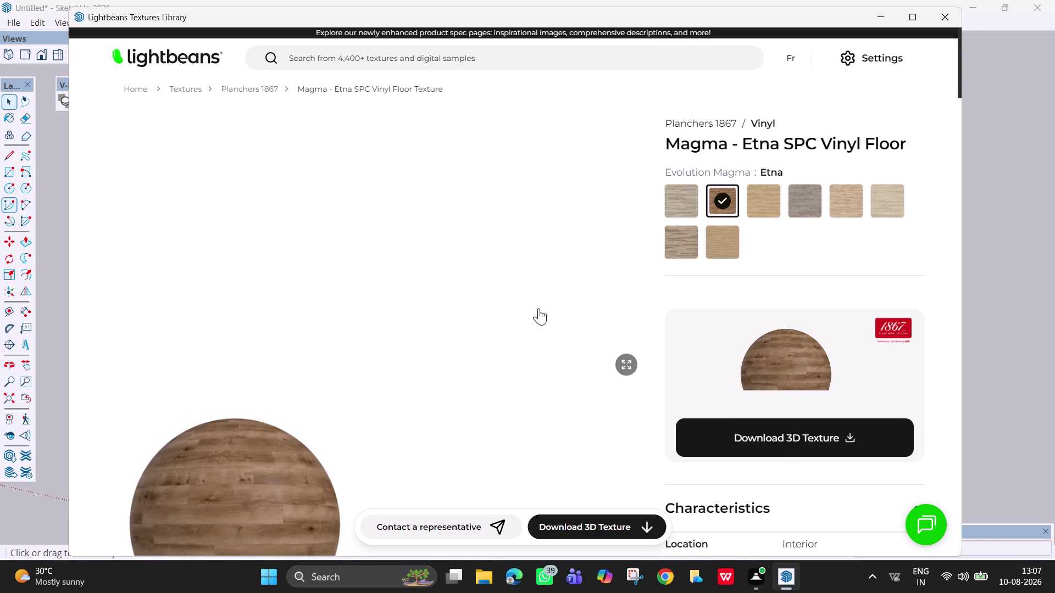
Fetch the Etna texture file using the floating download button.
scroll(down, 3)
scroll(down, 3)
scroll(down, 3)
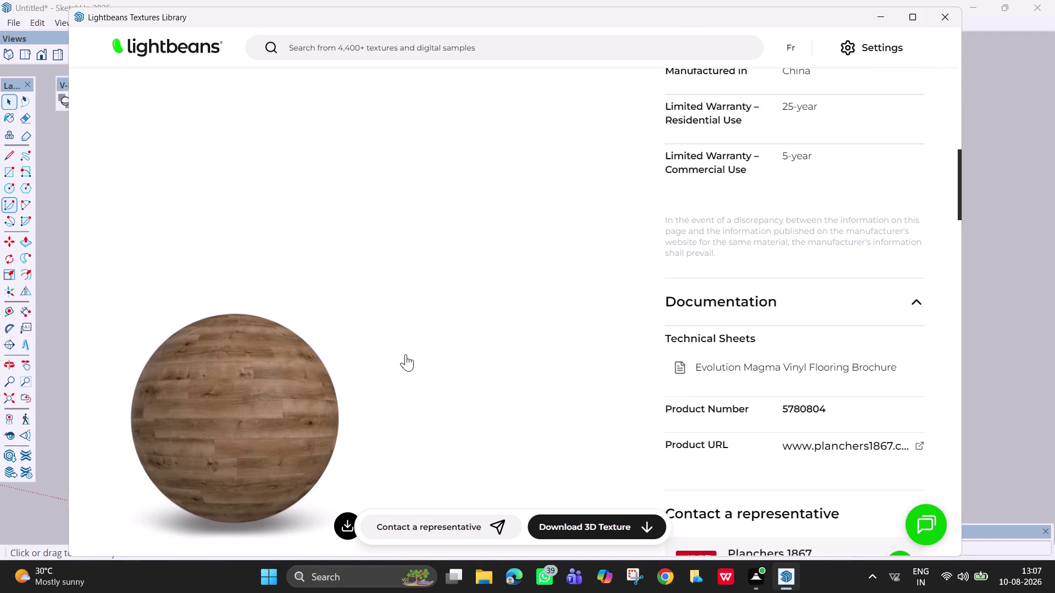
scroll(down, 3)
scroll(down, 3)
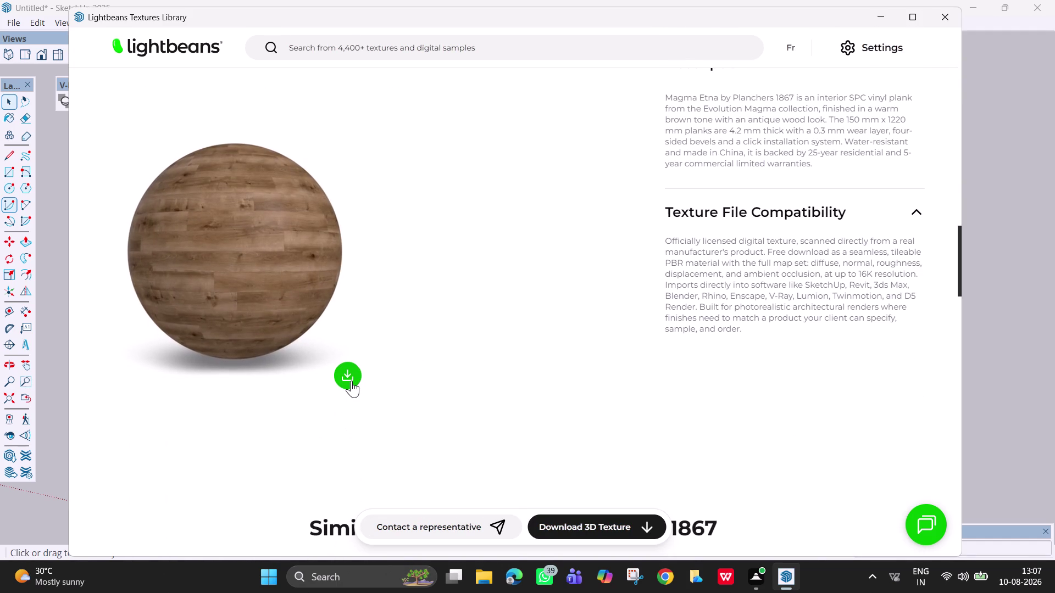
click(351, 381)
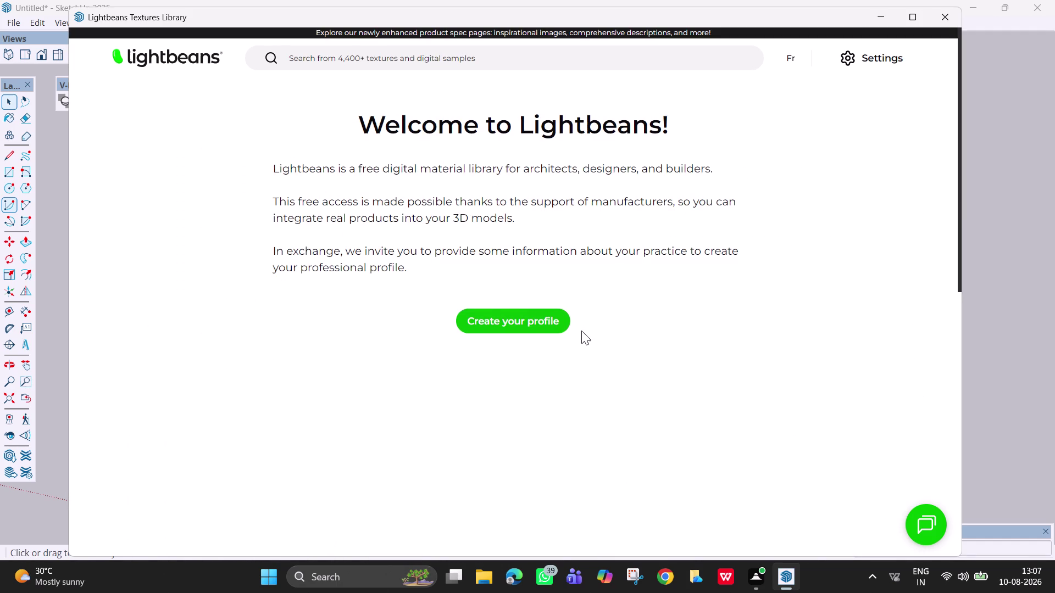
scroll(down, 3)
scroll(down, 3)
scroll(up, 3)
scroll(up, 3)
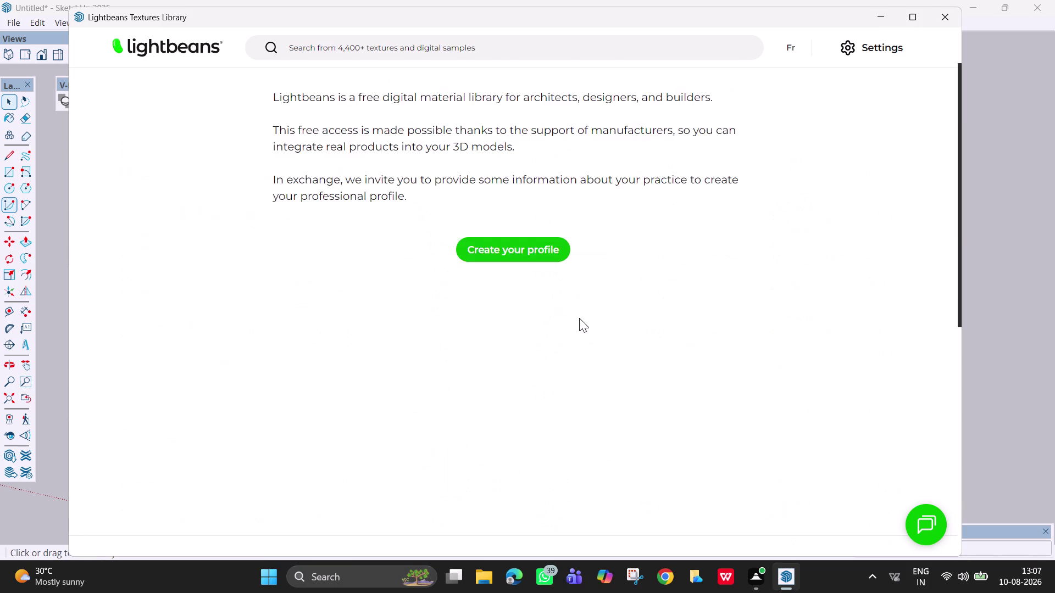
scroll(up, 3)
scroll(up, 3)
scroll(up, 3)
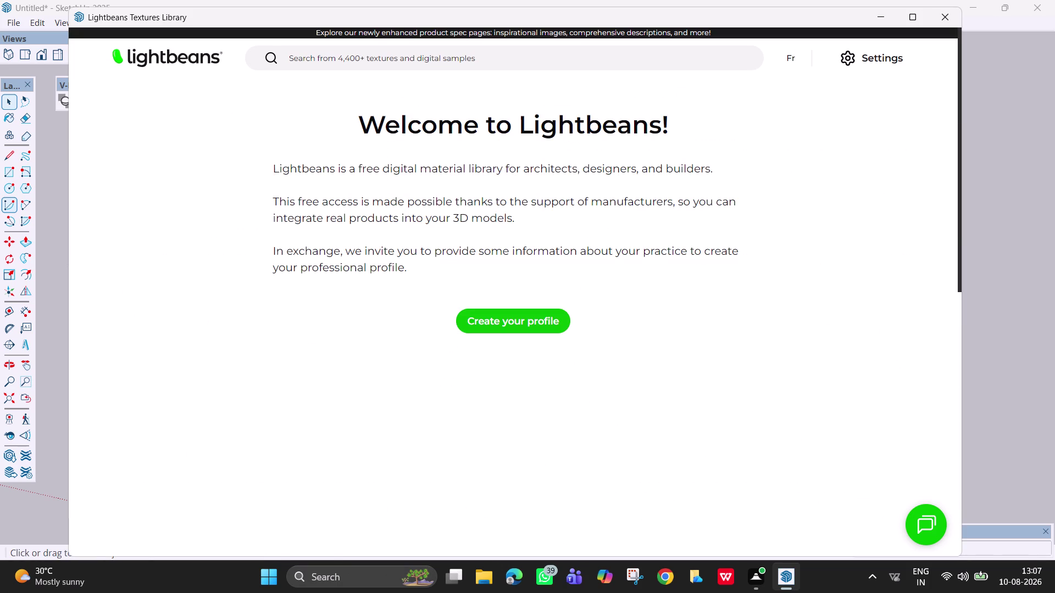
scroll(down, 3)
scroll(down, 3)
scroll(up, 3)
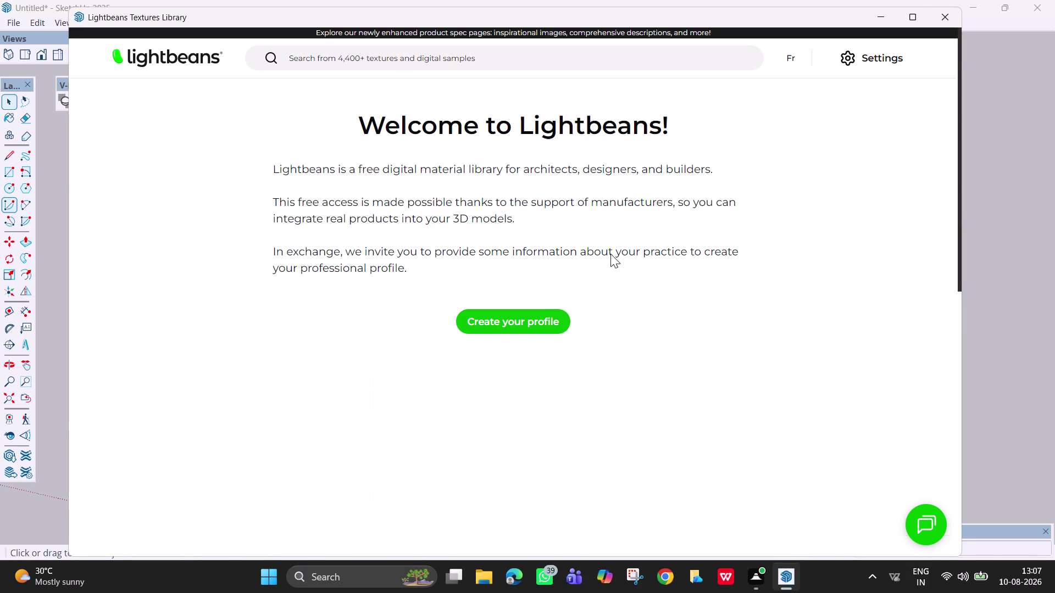
scroll(up, 3)
key(Escape)
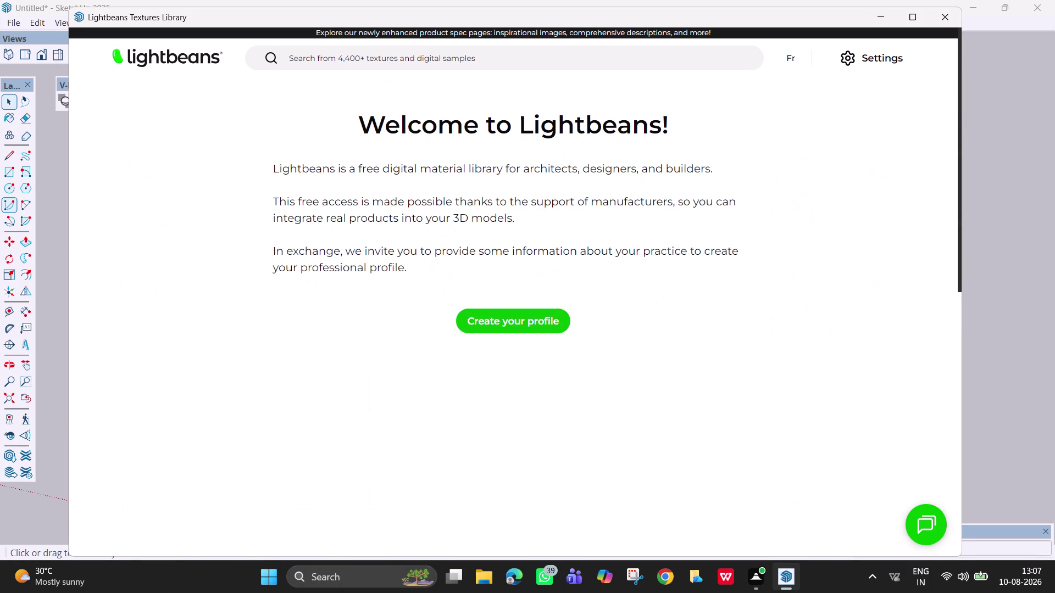
key(Delete)
key(BackSpace)
key(BackSpace)
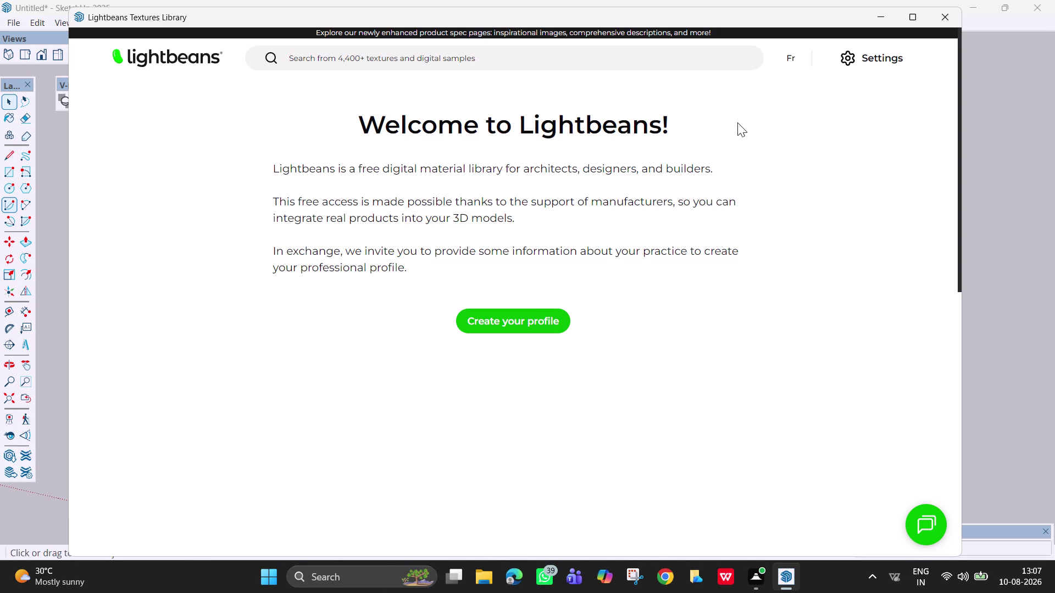
key(ctrl+BackSpace)
key(ctrl+BackSpace)
key(alt+BackSpace)
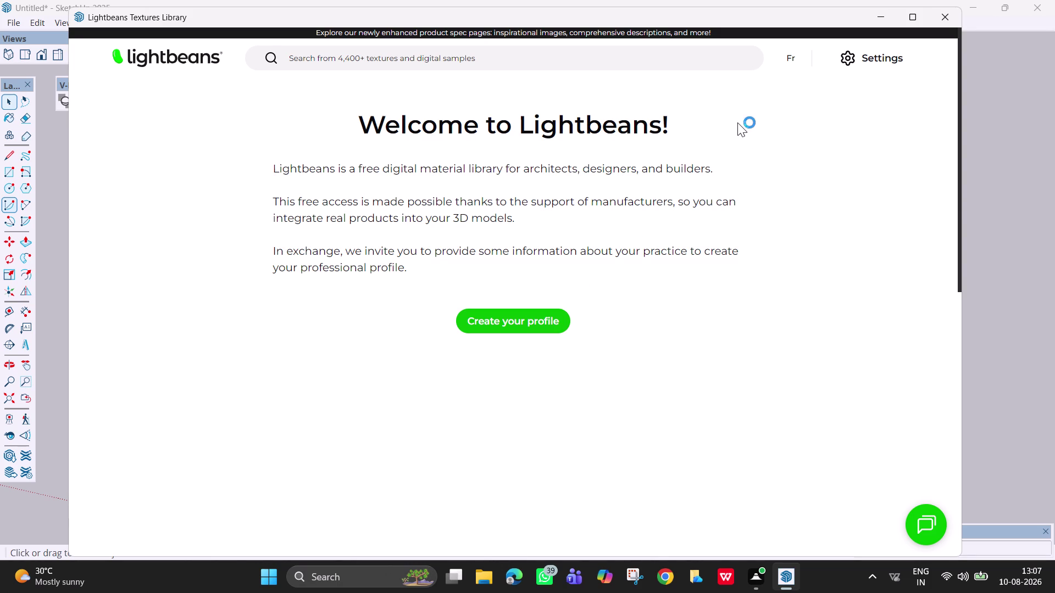